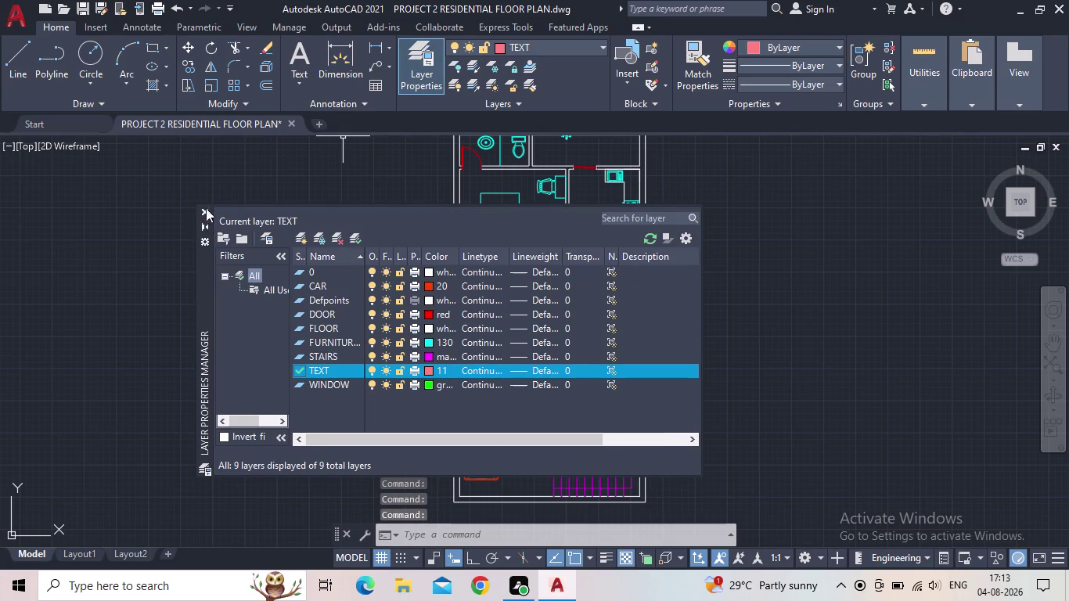
Close the Layer Properties Manager, leaving the TEXT layer current.
click(203, 200)
click(207, 209)
scroll(down, 3)
click(285, 227)
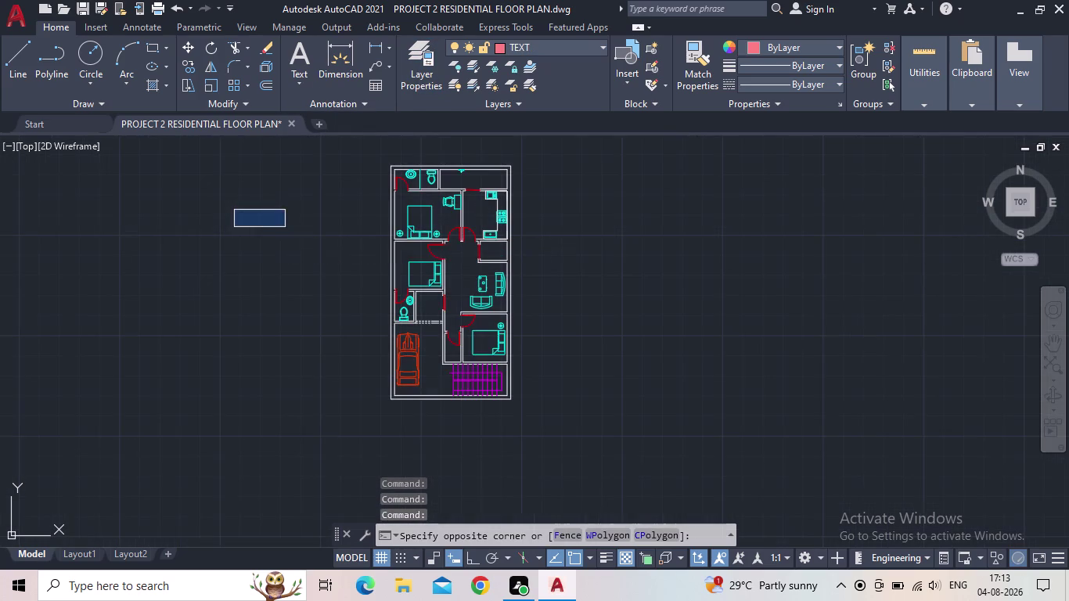
scroll(up, 3)
Zoom into the top rooms and start a multiline text with MTEXT.
middle_drag(293, 246, 184, 258)
scroll(up, 3)
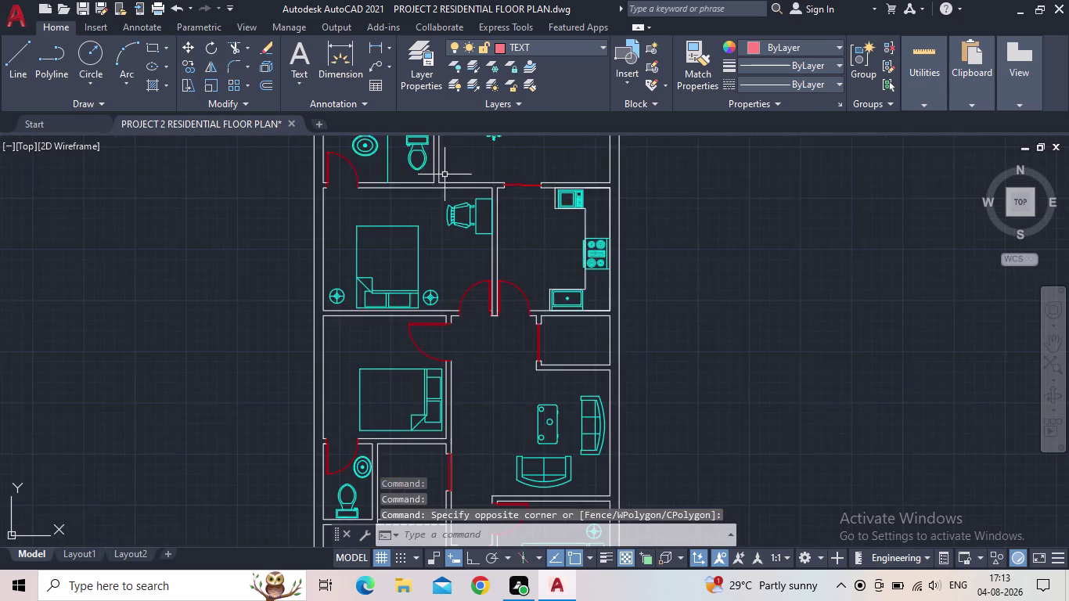
scroll(up, 3)
middle_drag(475, 169, 429, 278)
key(m)
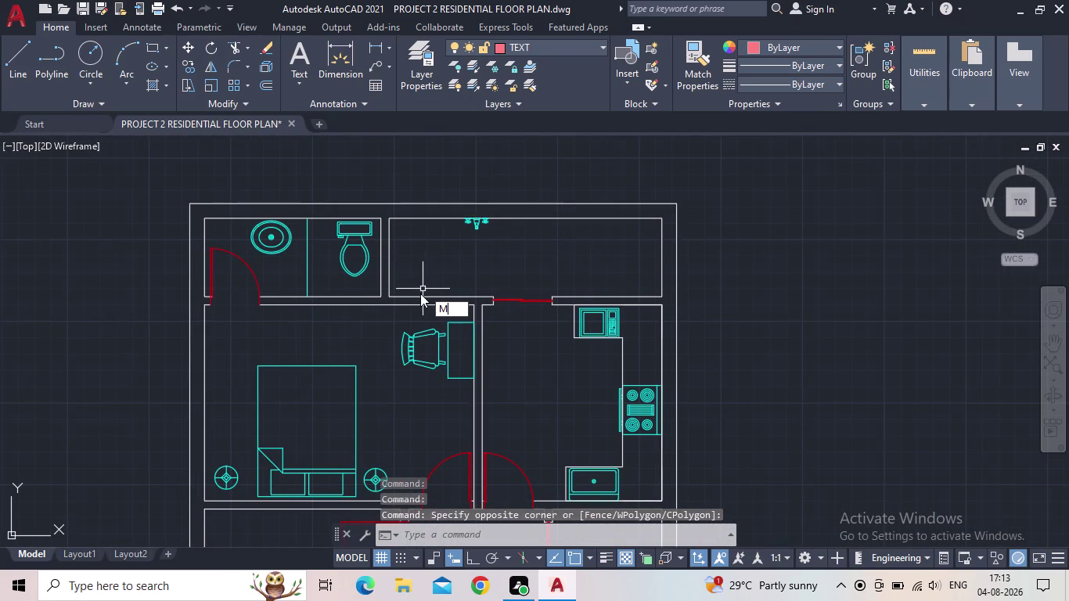
click(485, 352)
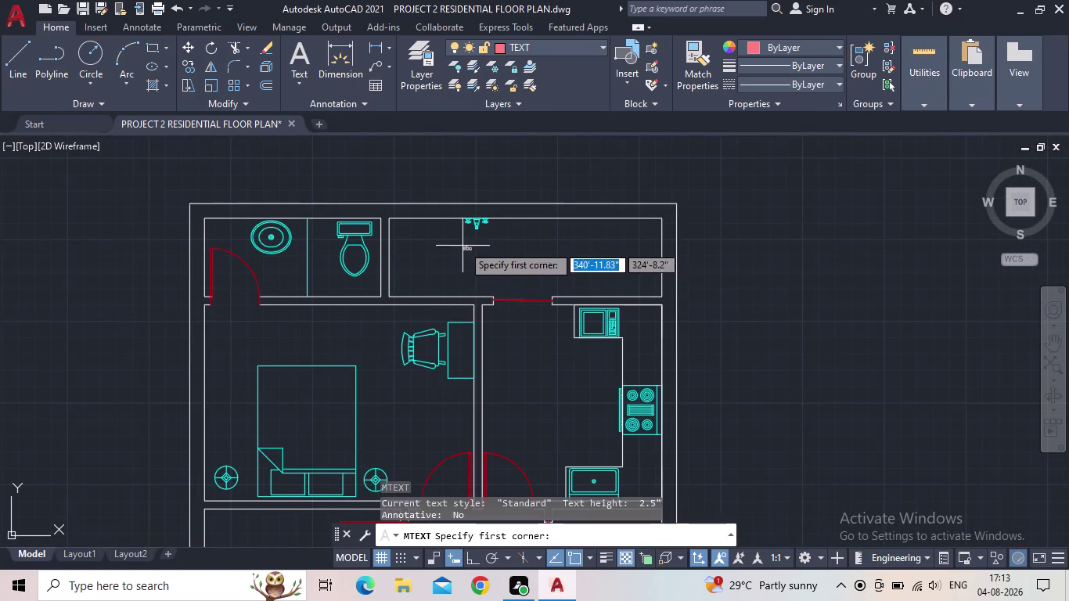
Draw a text box in the top-right room and type 'WASHING AREA'.
scroll(up, 3)
scroll(up, 3)
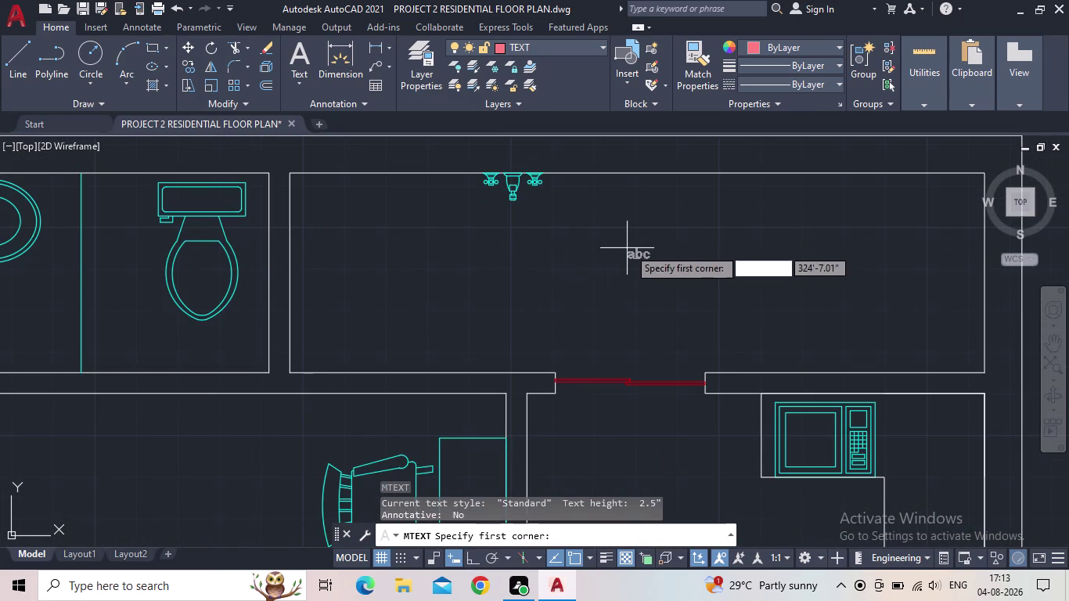
drag(650, 216, 654, 225)
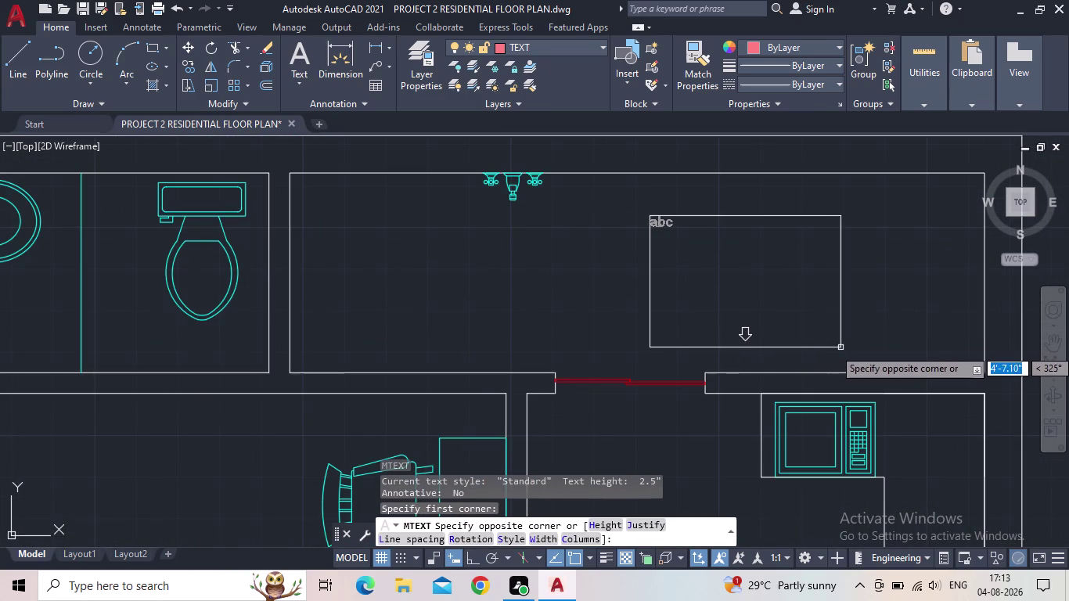
click(898, 330)
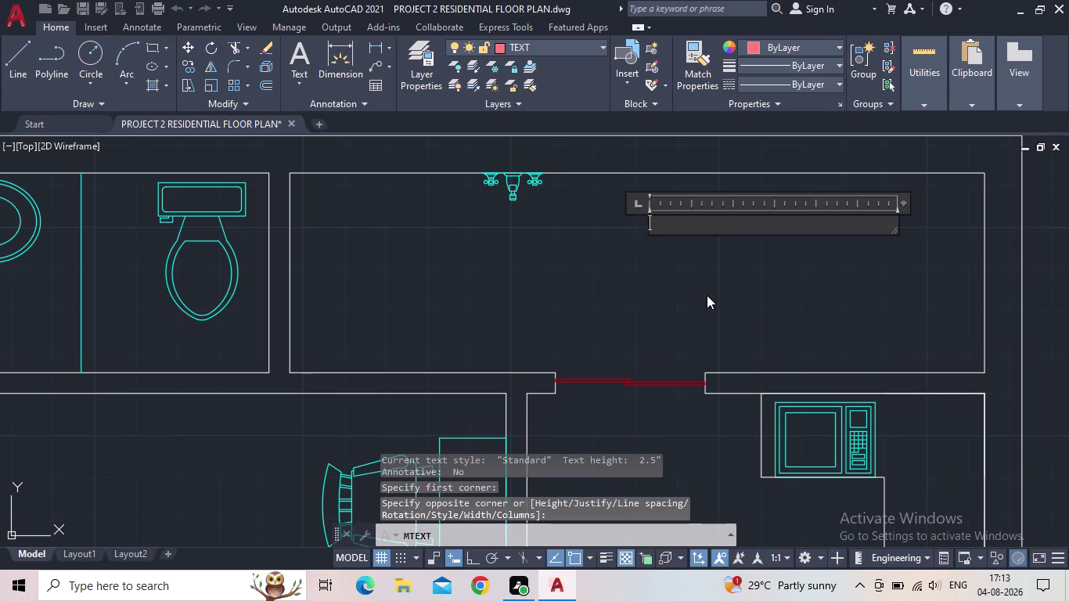
text(WA)
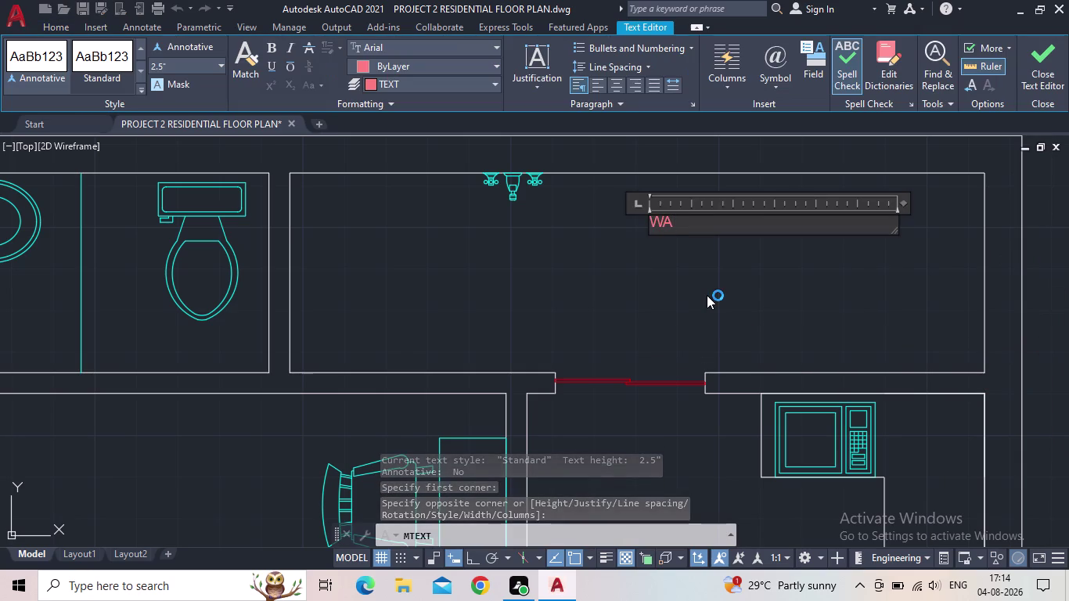
text(S)
text(HING)
key(space)
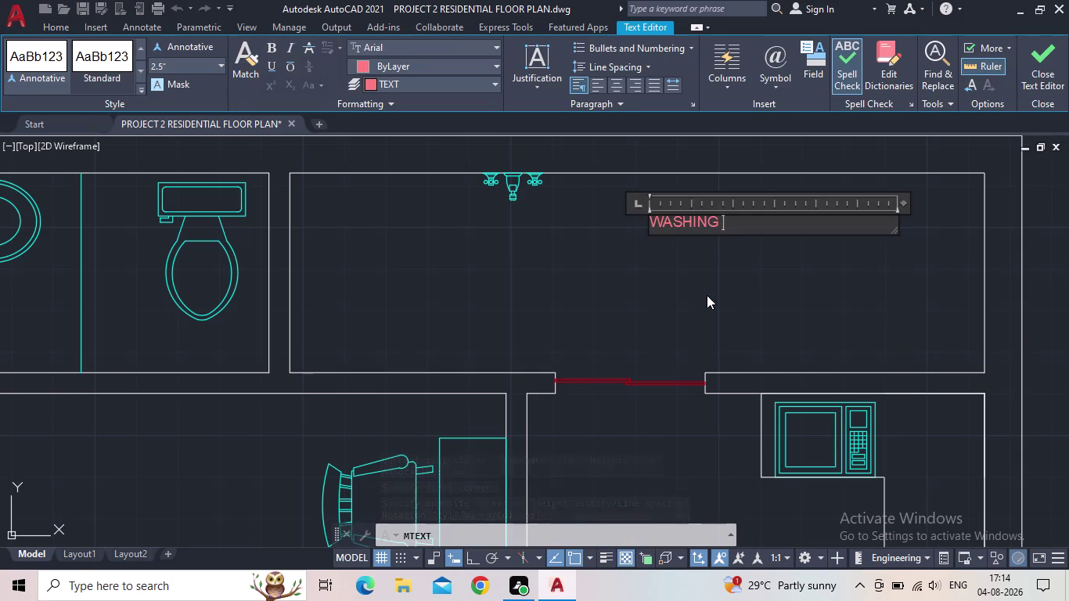
text(AREA)
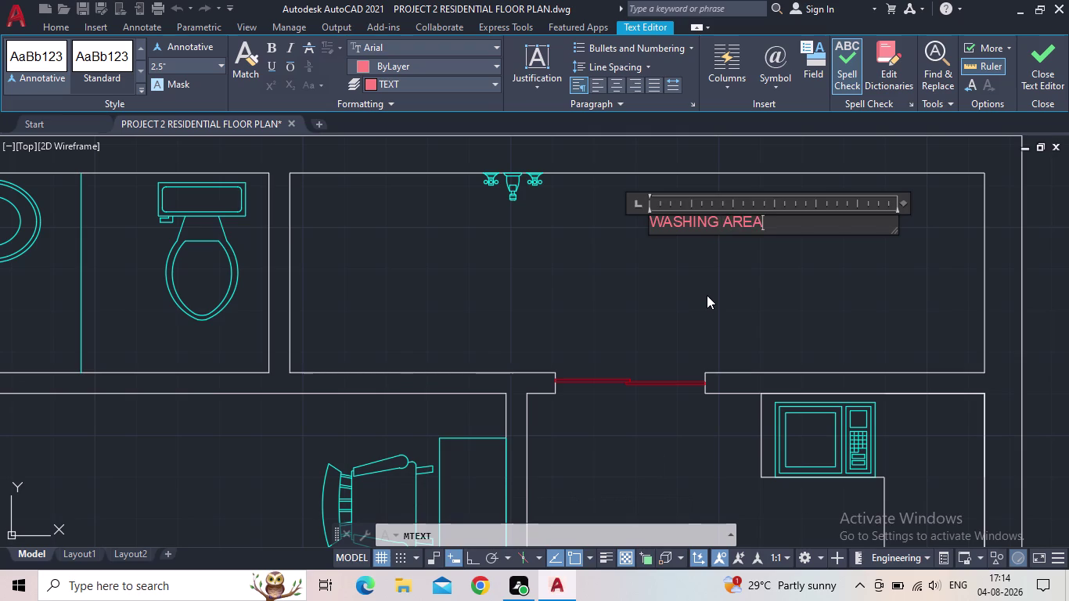
key(Return)
Add the second line '13'11"X4'0"' to the label.
text(1)
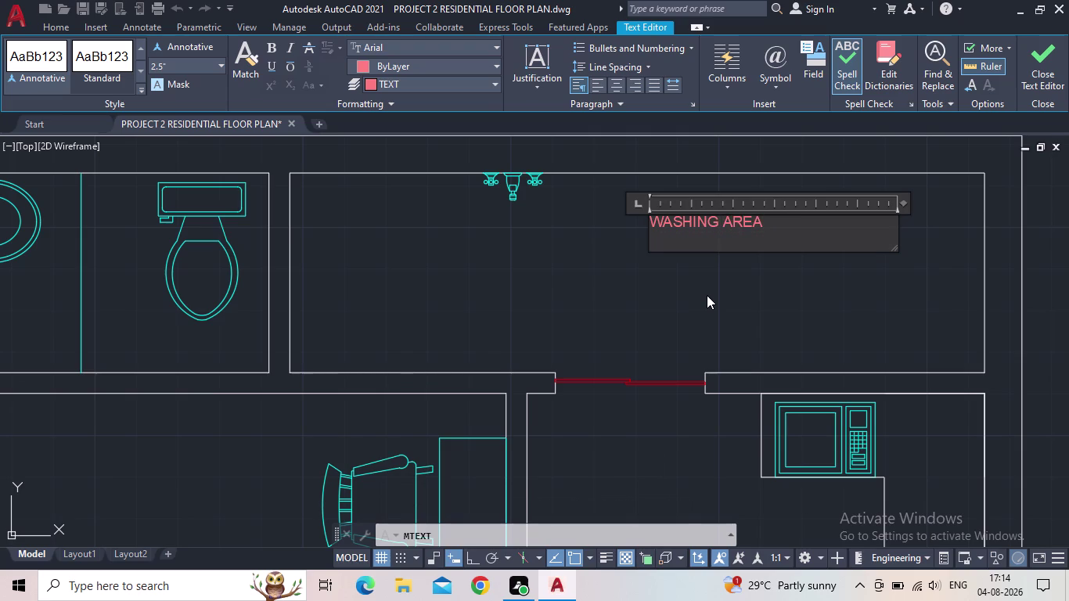
text(3'11")
key(x)
text(4)
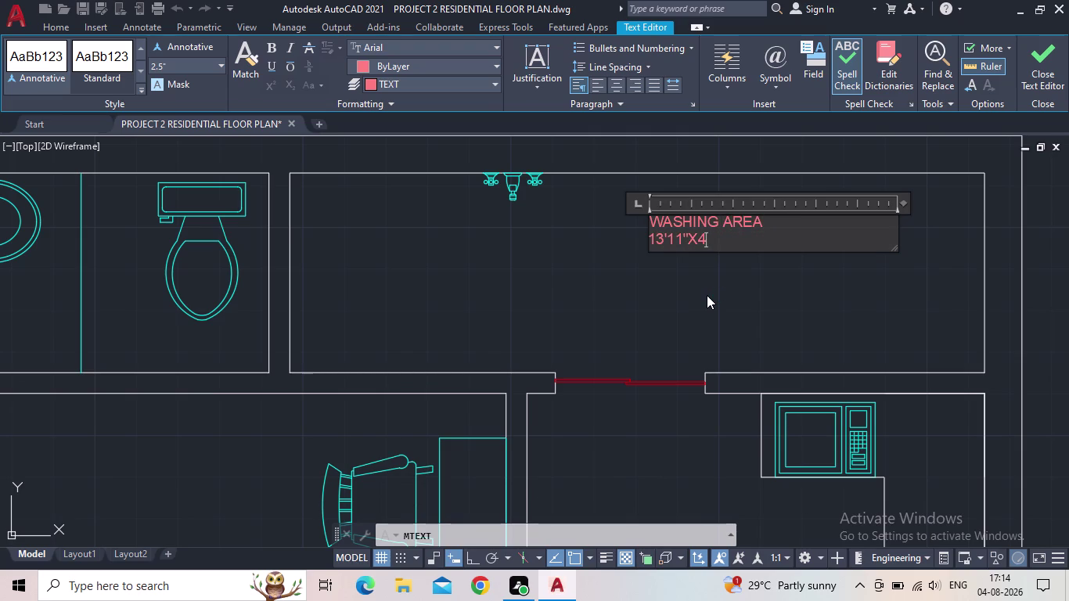
text(')
text(0")
Set the whole label's text height to 6" and close the text editor.
click(179, 62)
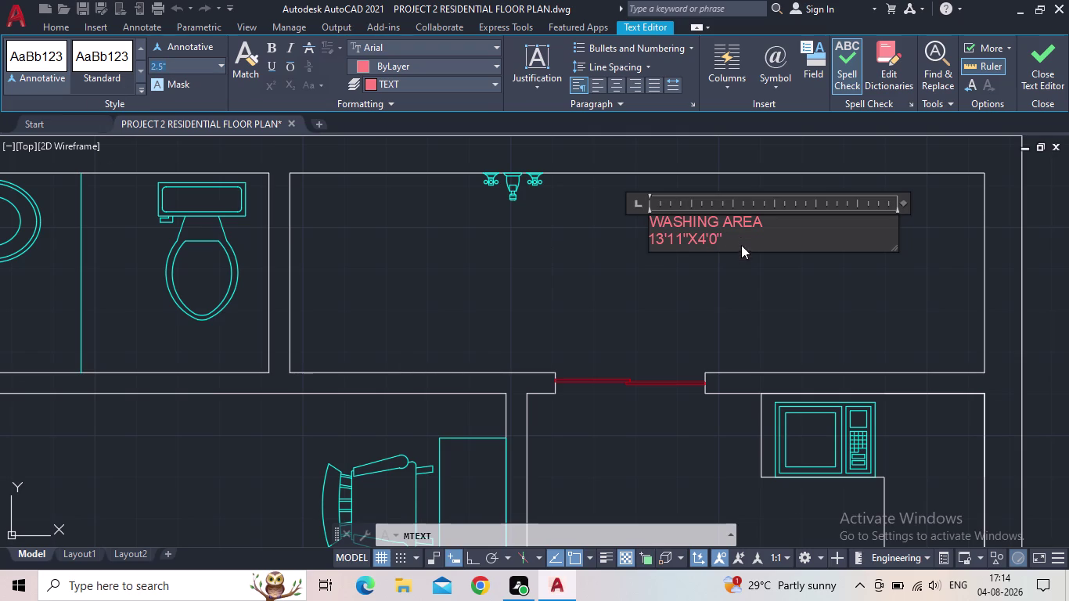
drag(737, 238, 641, 224)
click(169, 69)
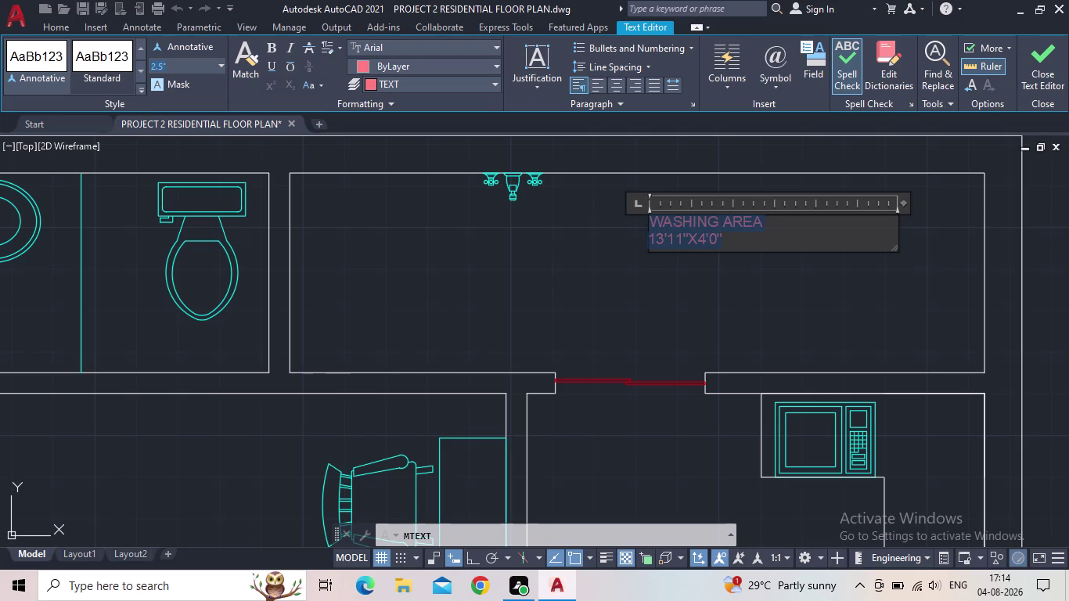
text(6")
key(Return)
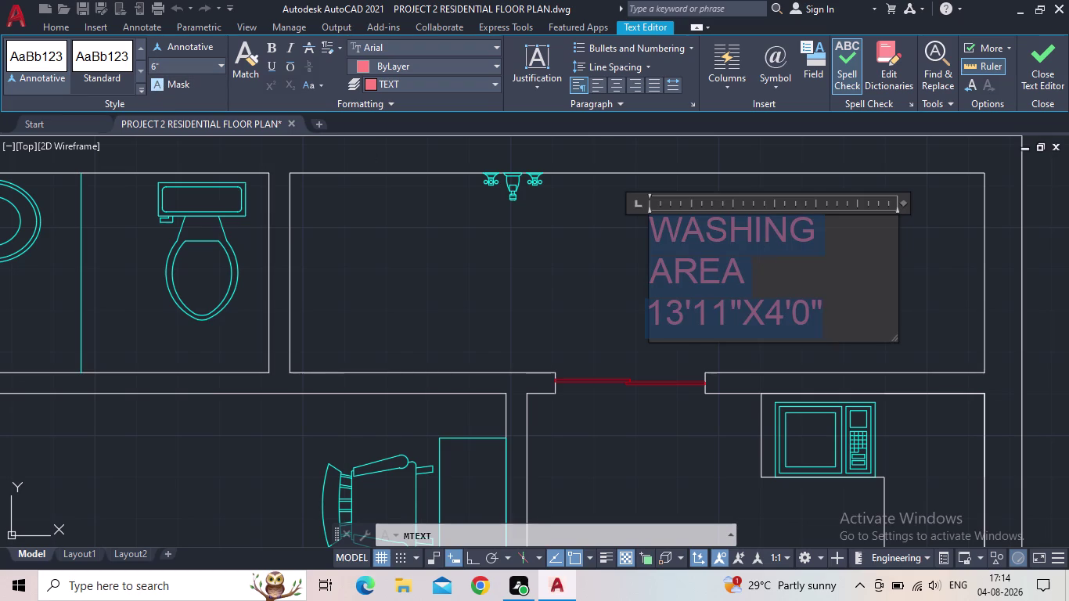
scroll(down, 3)
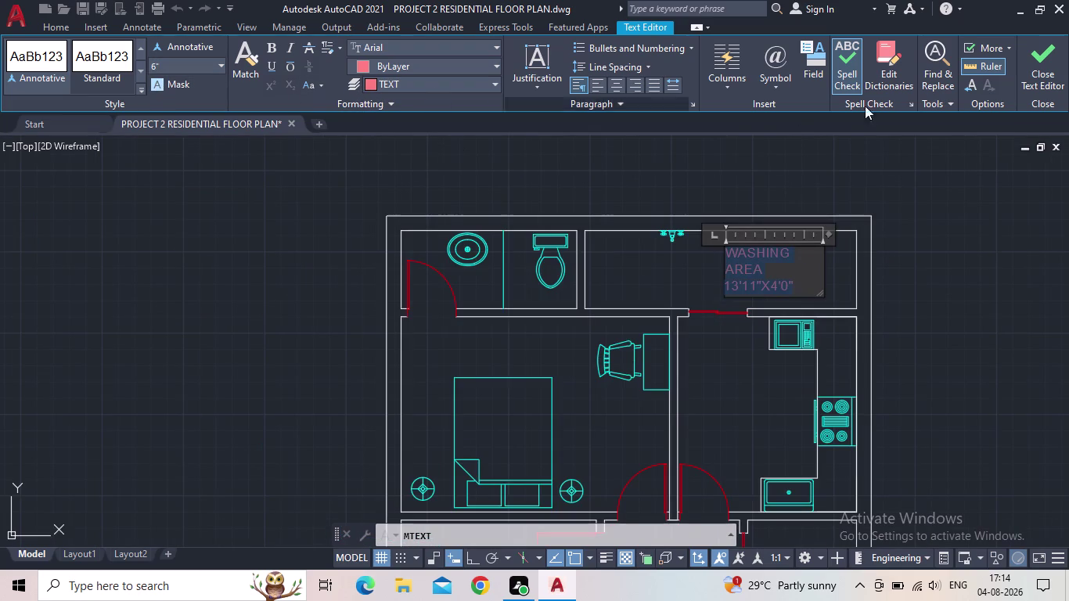
click(1035, 55)
Widen the label's text box so WASHING AREA fits on one line.
scroll(down, 3)
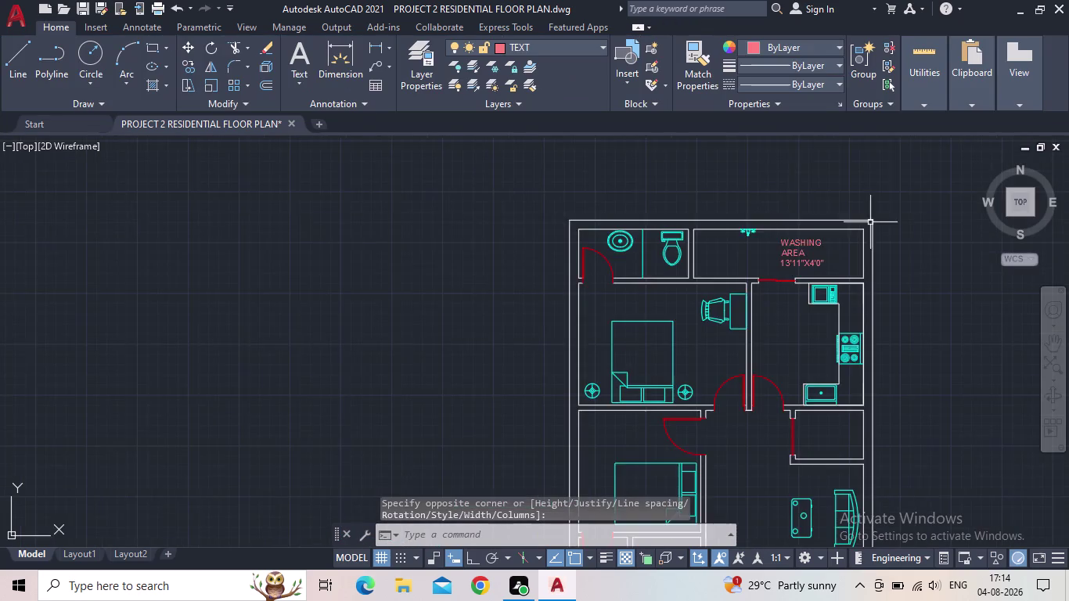
middle_drag(869, 221, 824, 164)
scroll(up, 3)
double_click(729, 189)
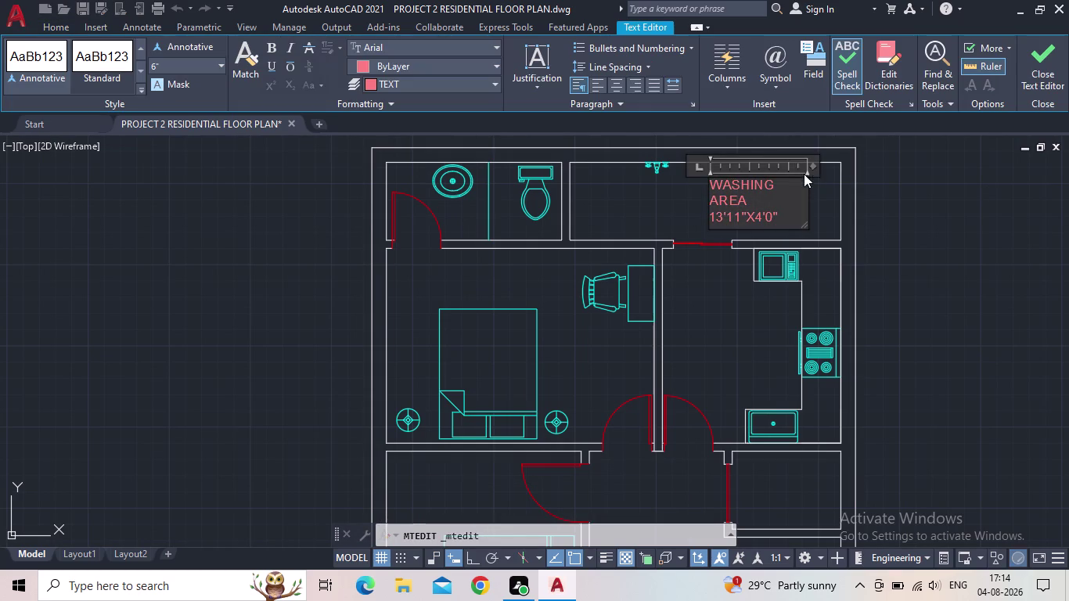
drag(812, 164, 817, 166)
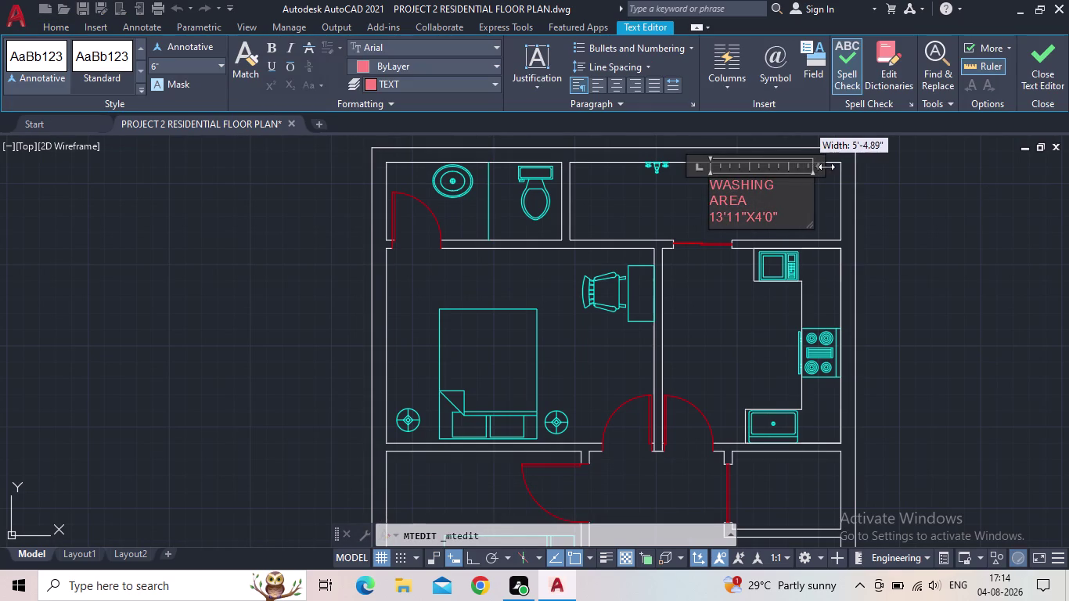
drag(817, 166, 840, 166)
click(1045, 71)
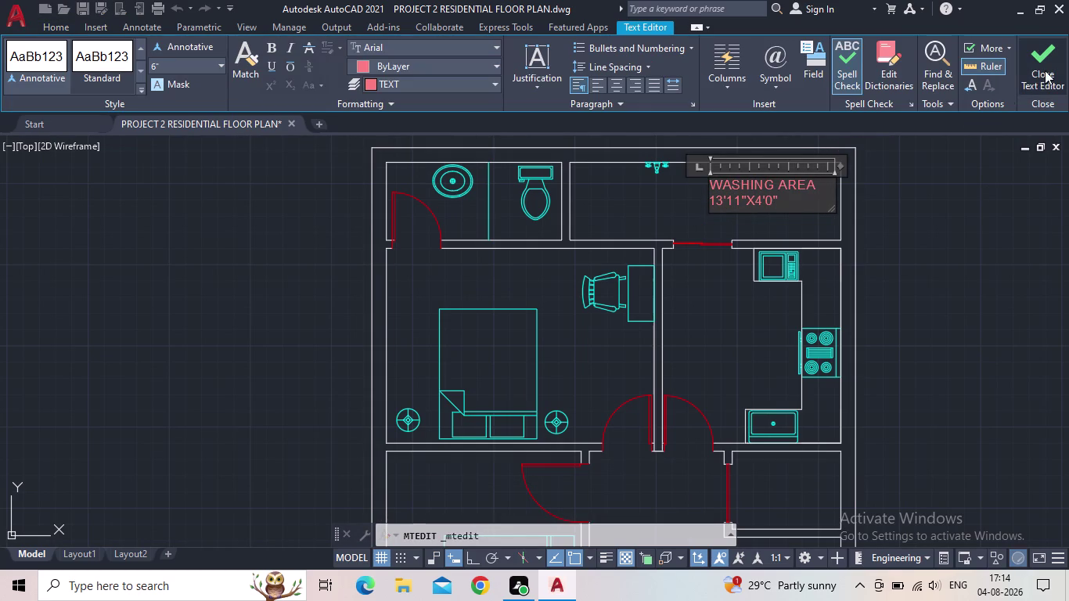
click(764, 182)
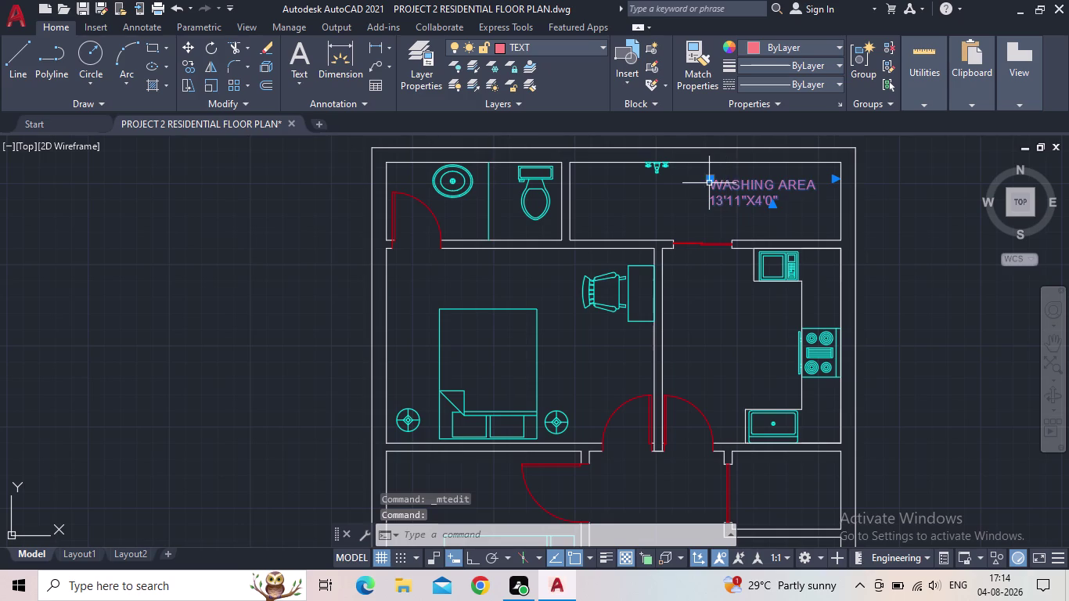
Try moving the label by its grip, cancel, then start COPY.
click(708, 178)
click(700, 183)
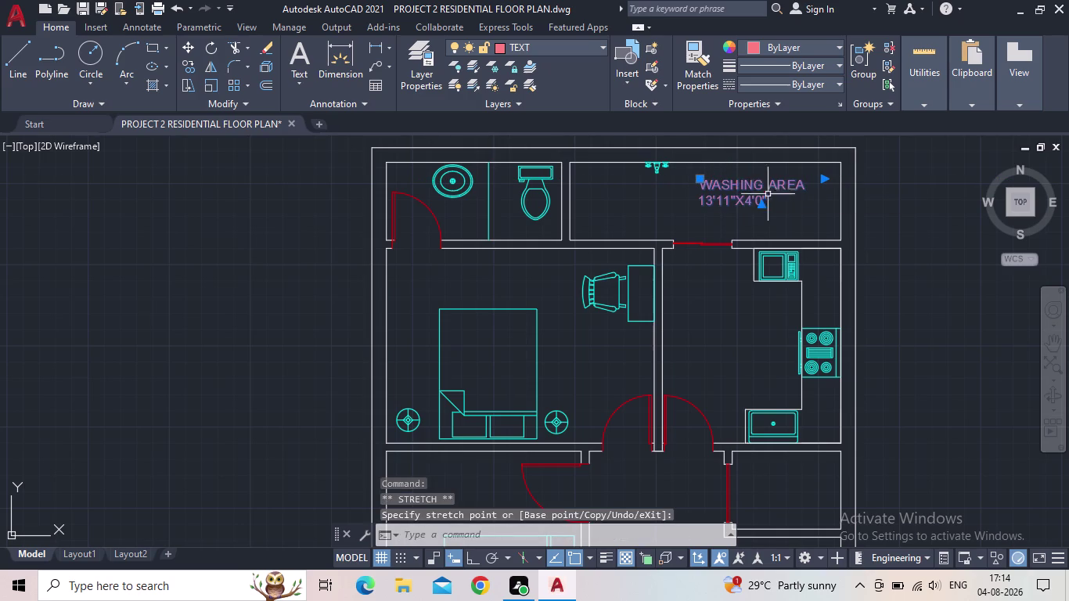
key(Escape)
scroll(down, 3)
middle_click(744, 213)
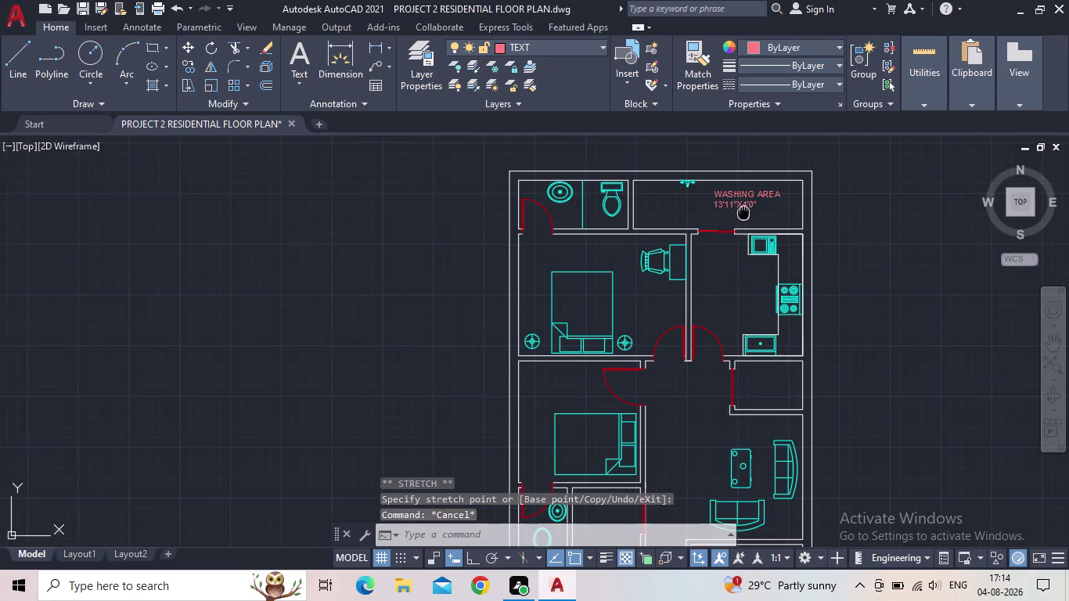
scroll(up, 3)
key(c)
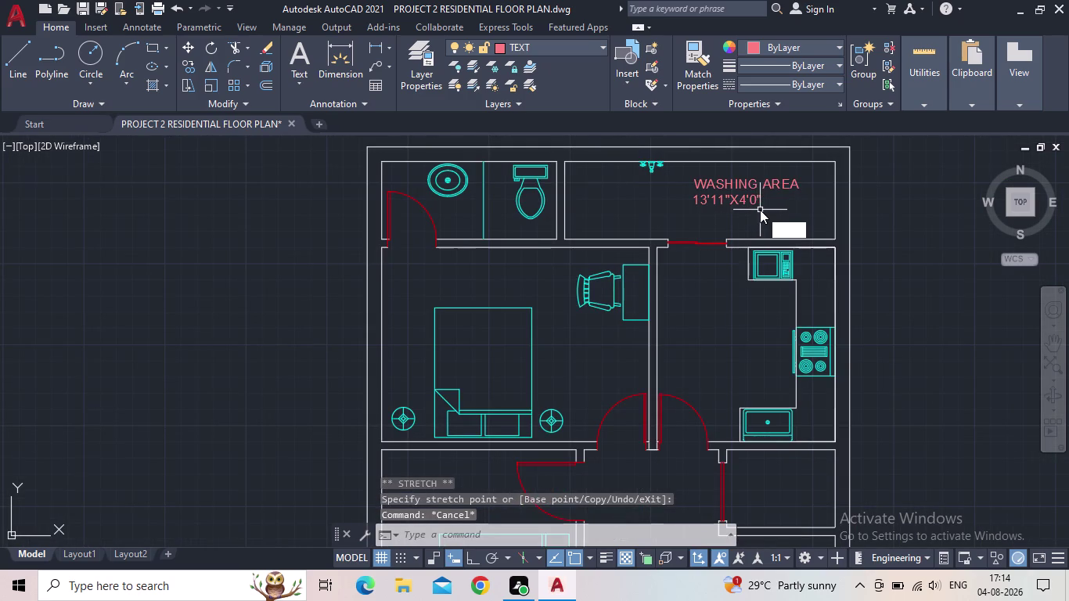
key(o)
key(Return)
Select the label, pick its base point, and place a copy in the top-left room.
click(769, 208)
click(725, 195)
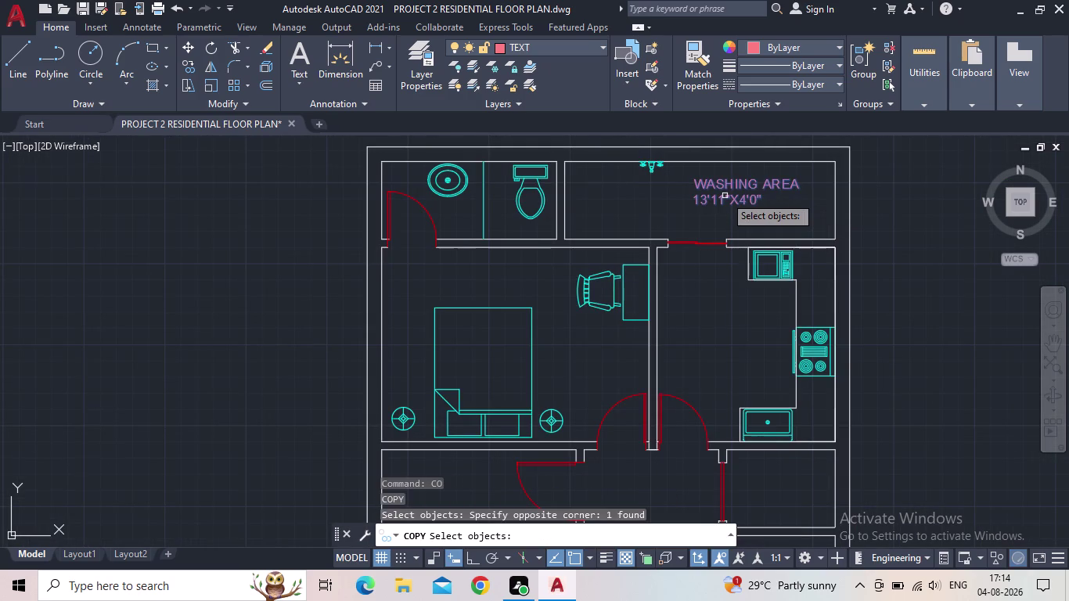
key(space)
click(686, 207)
middle_drag(566, 302, 565, 302)
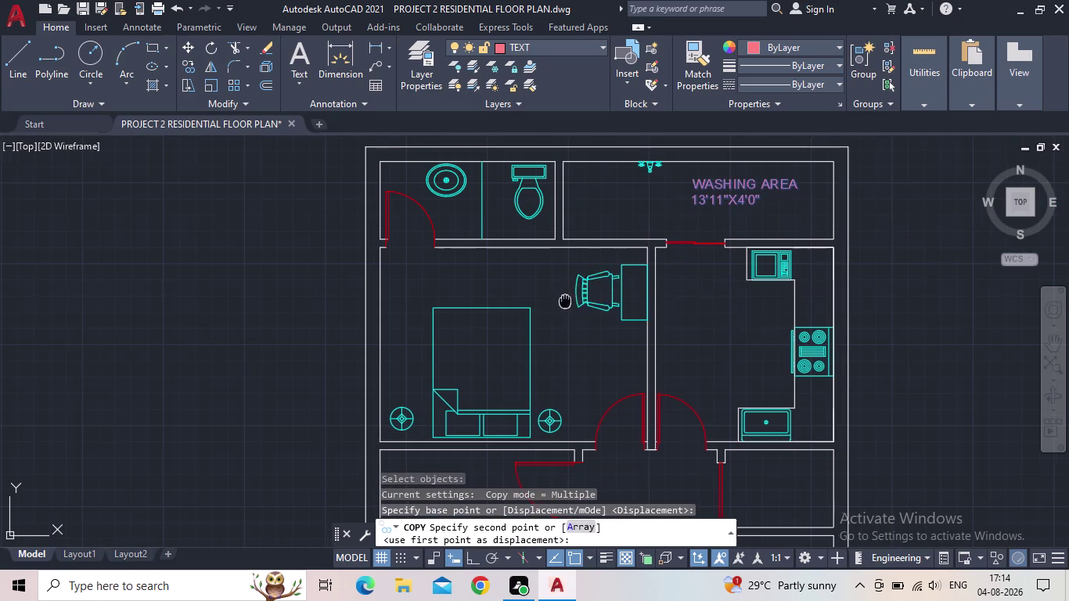
middle_drag(565, 301, 602, 291)
scroll(up, 3)
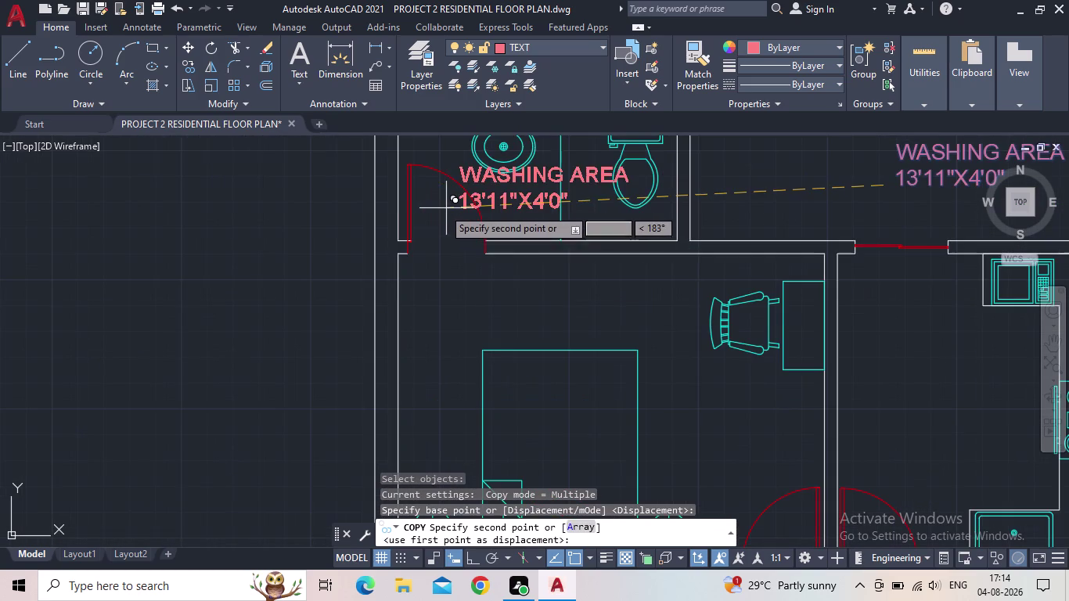
click(425, 221)
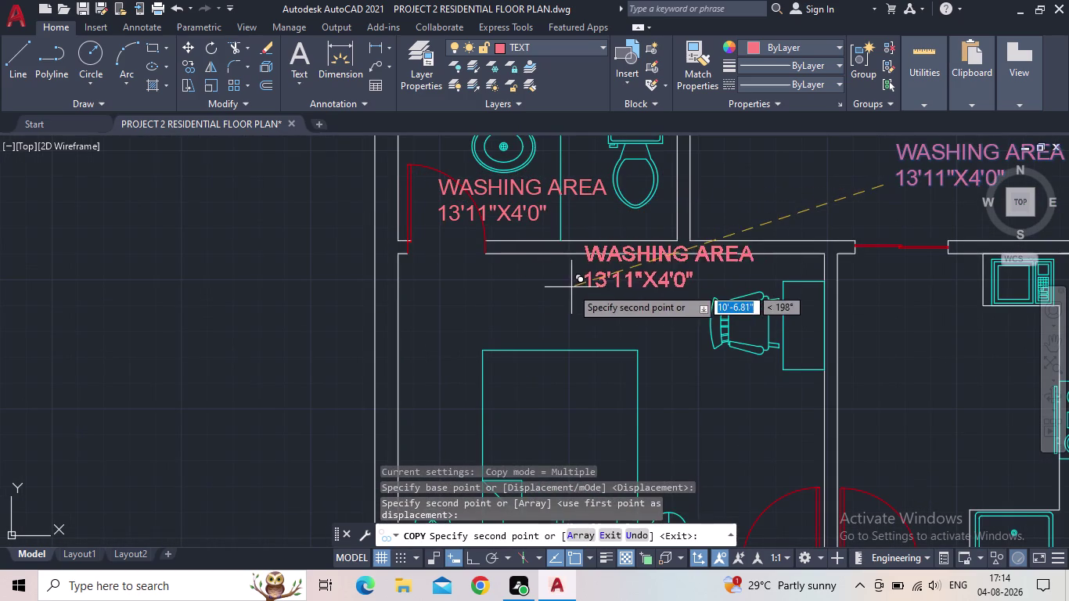
Place label copies in two rooms of the bedroom area.
middle_drag(573, 287, 582, 263)
scroll(down, 3)
middle_drag(569, 291, 575, 280)
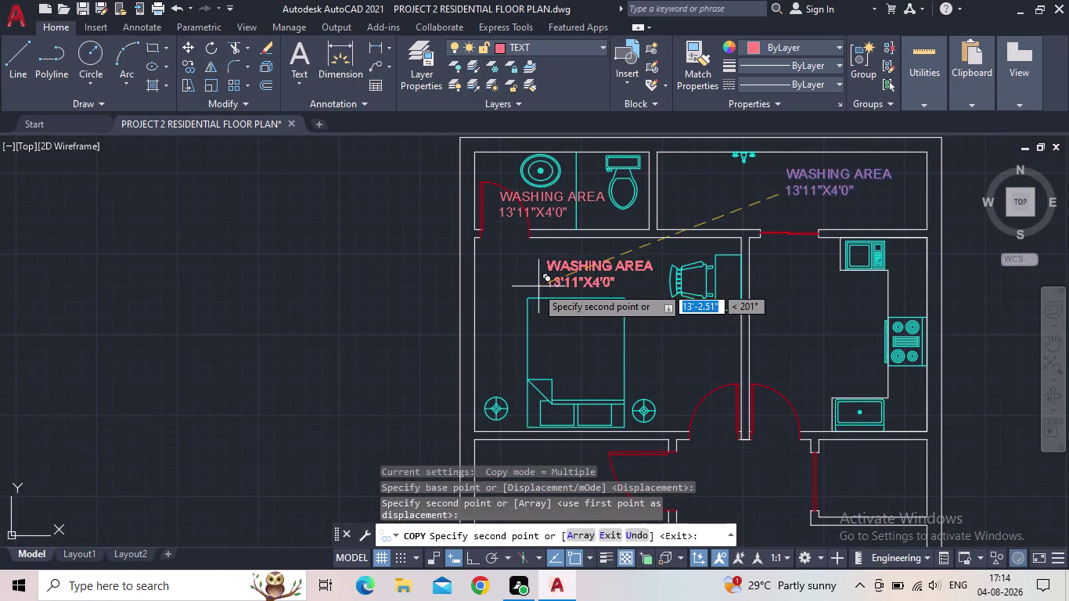
scroll(up, 3)
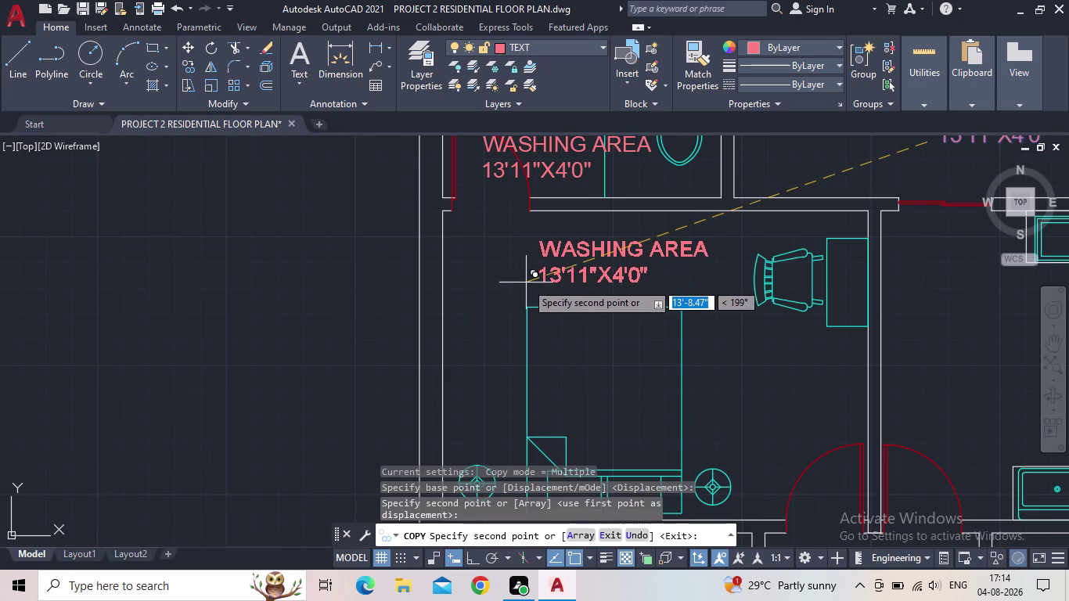
click(526, 283)
middle_drag(633, 332, 520, 299)
scroll(down, 3)
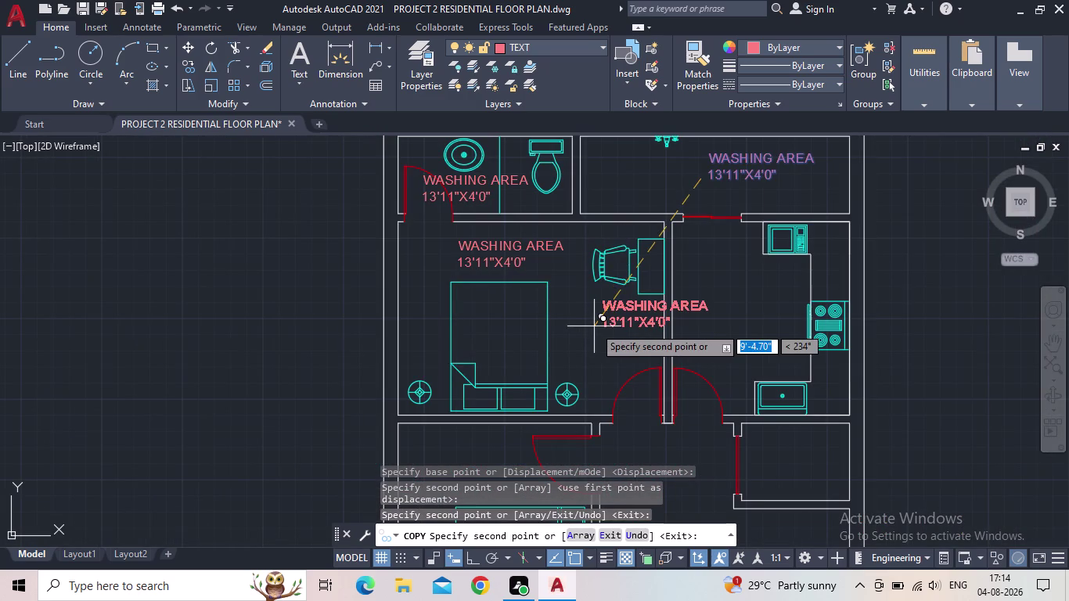
middle_drag(594, 327, 466, 320)
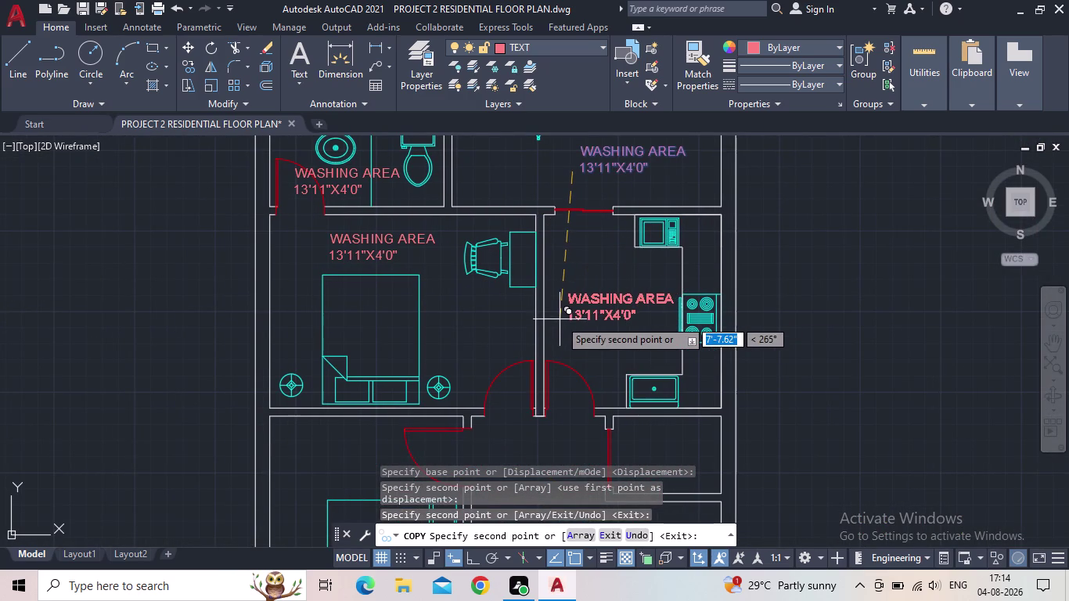
click(559, 320)
Place label copies in the living room, by the kitchen wall, and in the second bedroom.
middle_drag(586, 339, 604, 263)
middle_drag(581, 337, 626, 241)
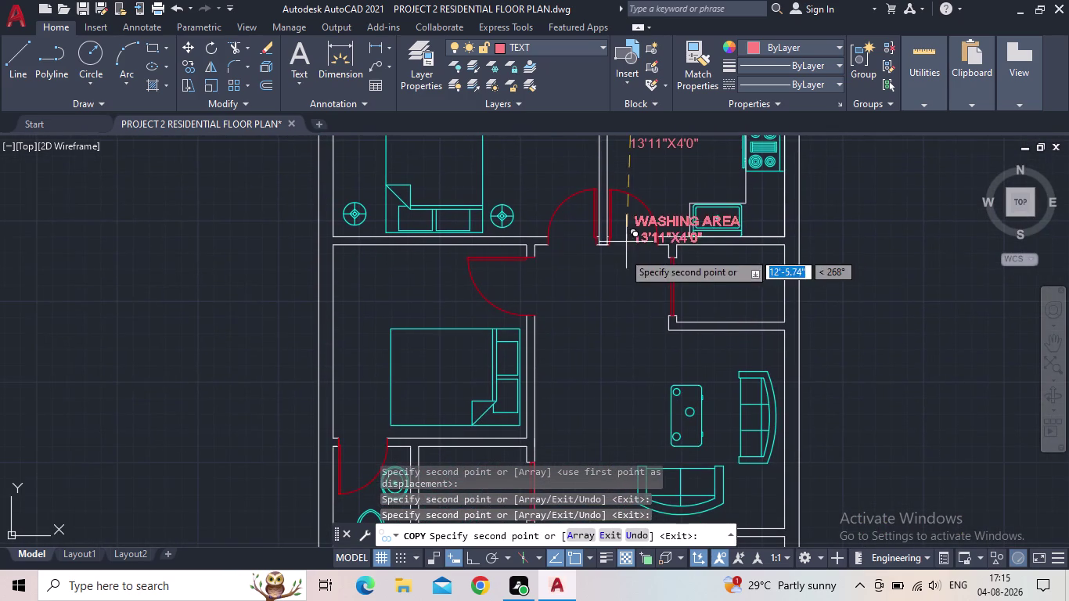
middle_drag(583, 366, 615, 278)
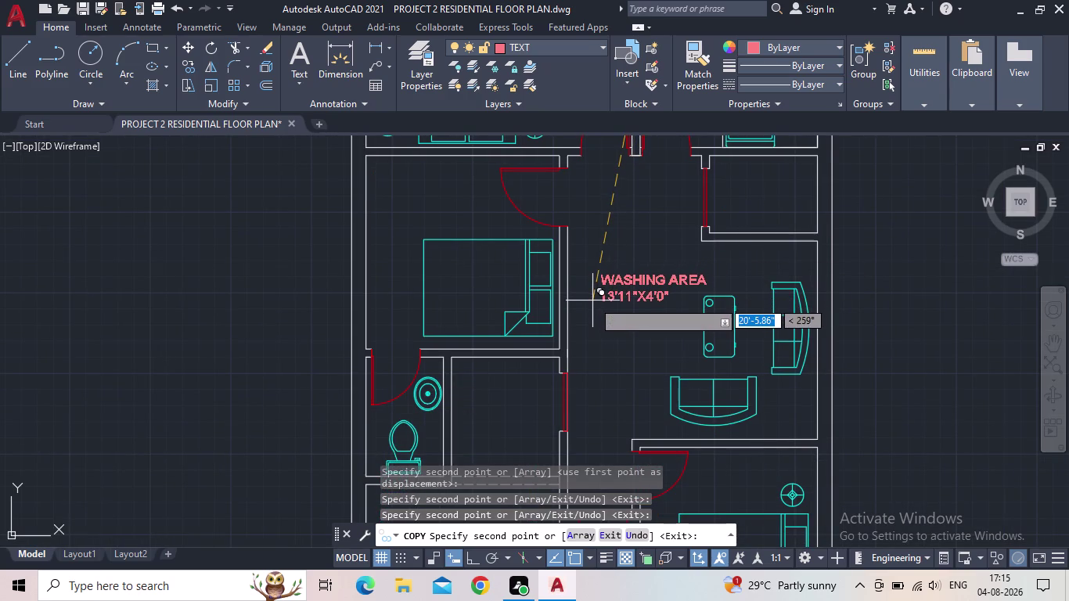
click(593, 300)
middle_drag(591, 207, 511, 243)
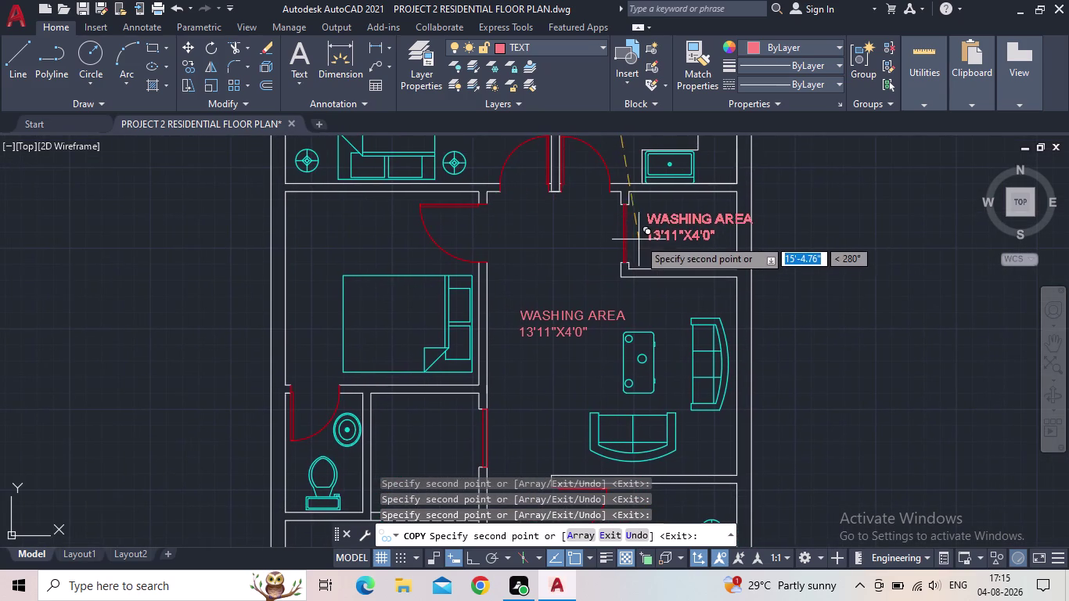
scroll(up, 3)
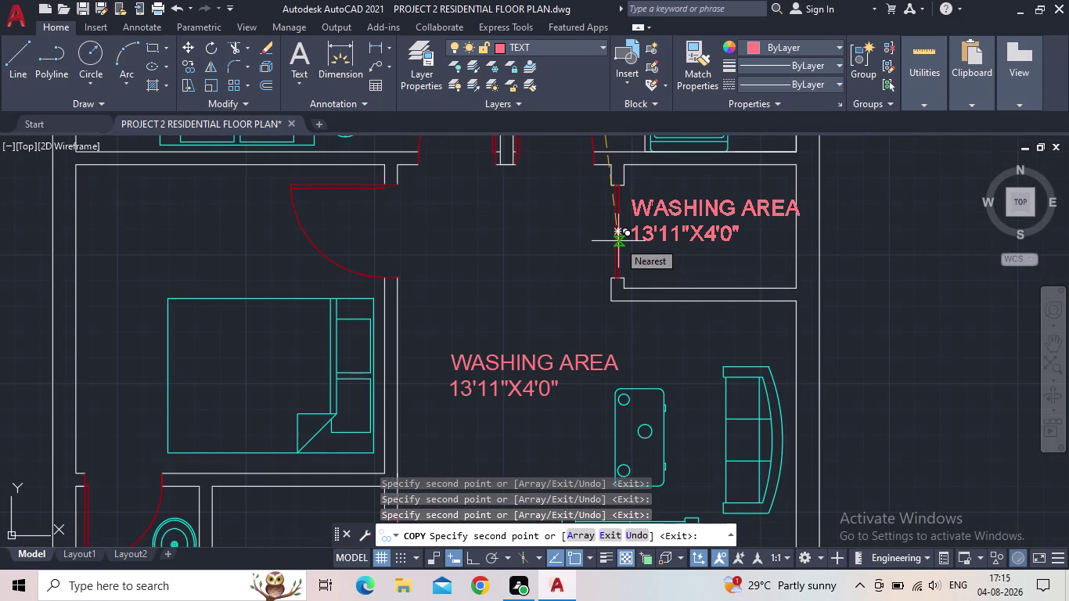
click(618, 241)
middle_drag(476, 256, 625, 226)
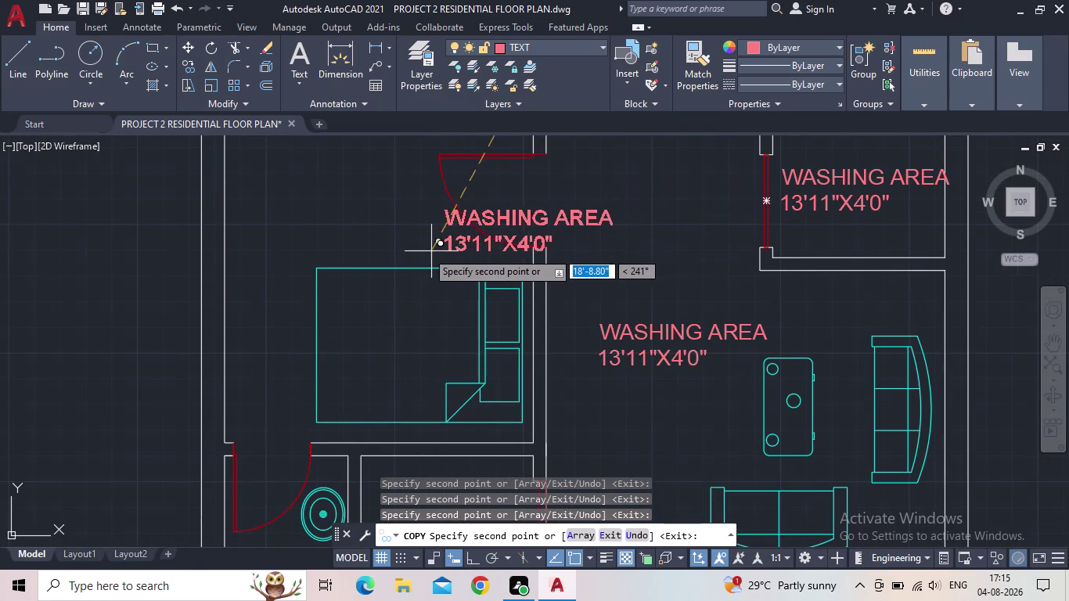
middle_drag(390, 248, 550, 249)
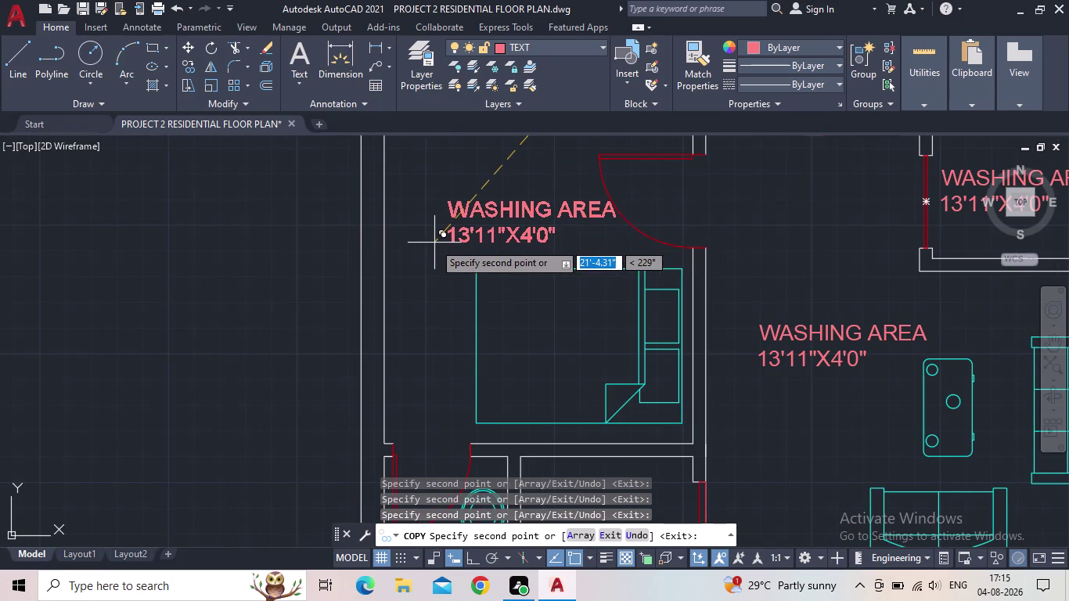
click(429, 240)
Place label copies in and beside the bathroom and near the parking area.
middle_drag(574, 259, 652, 212)
scroll(down, 3)
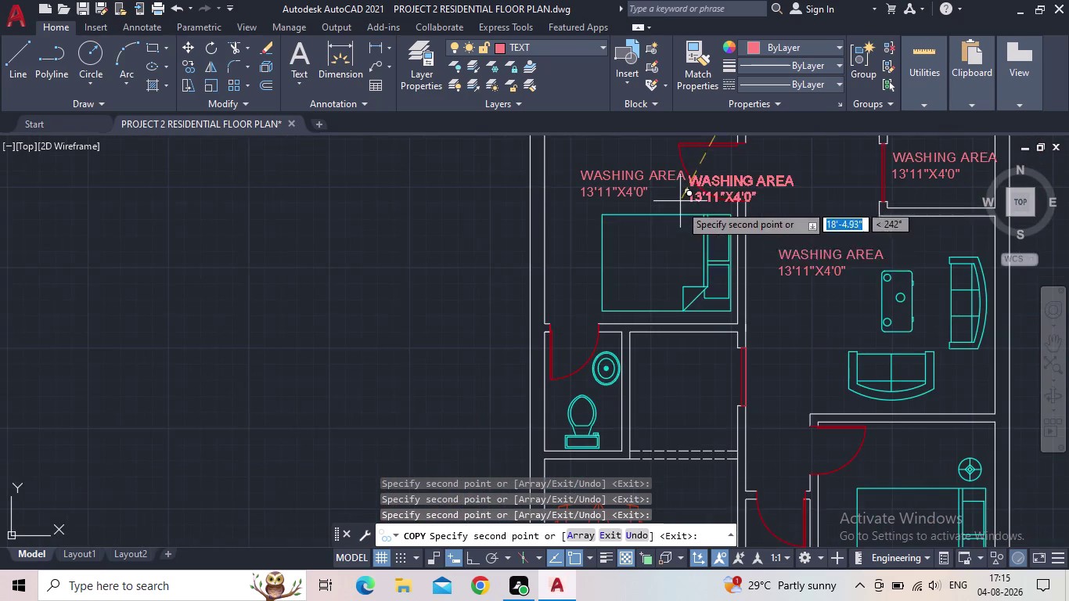
middle_drag(677, 246, 676, 214)
middle_drag(653, 299, 649, 251)
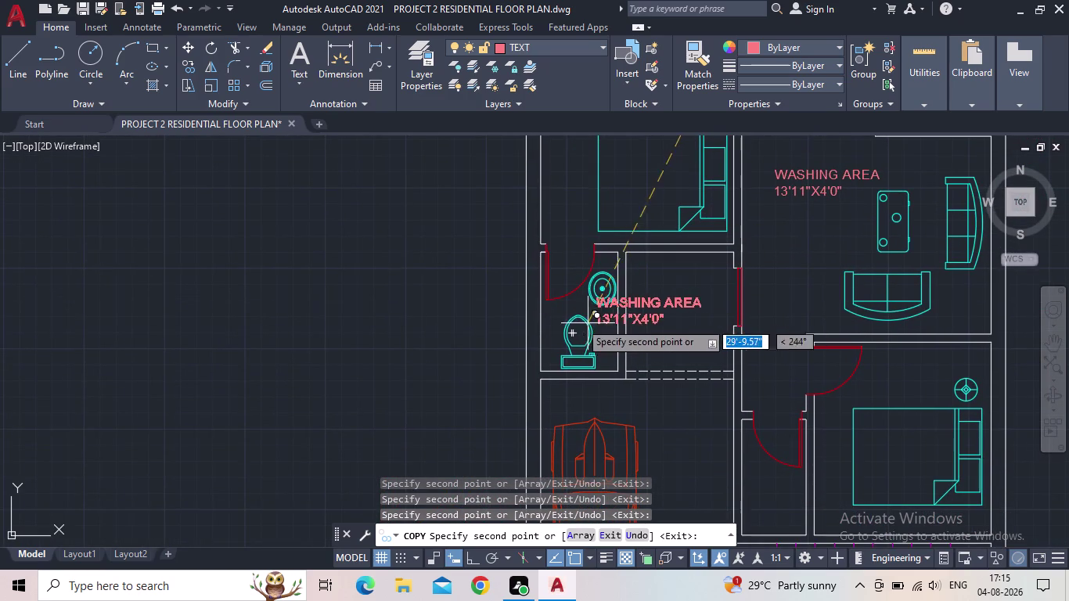
scroll(up, 3)
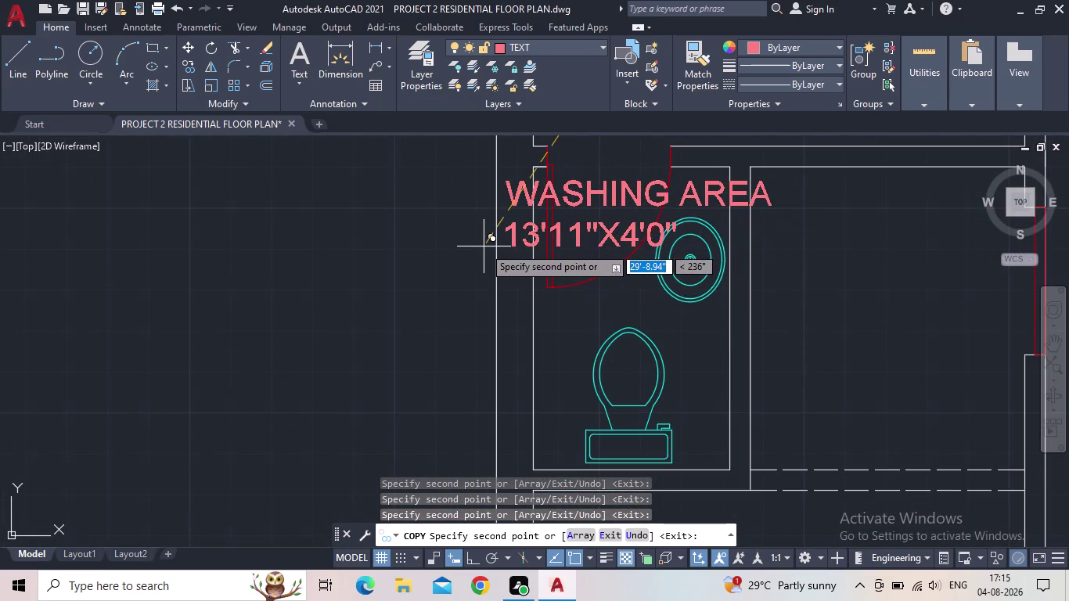
click(483, 247)
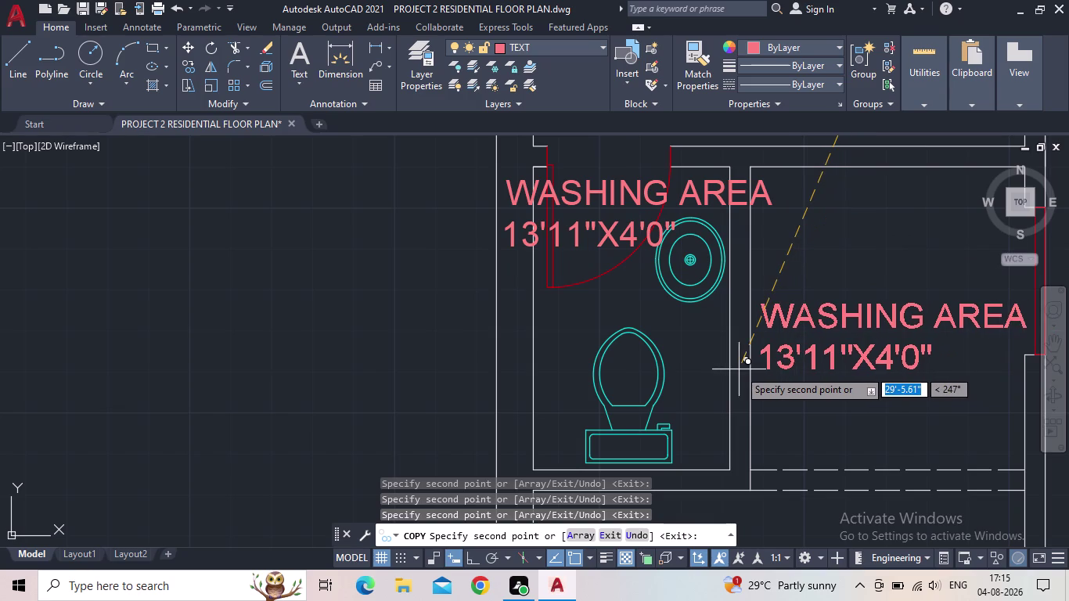
click(748, 366)
middle_drag(833, 411, 633, 346)
scroll(down, 3)
middle_drag(616, 363, 633, 265)
middle_drag(599, 330, 626, 301)
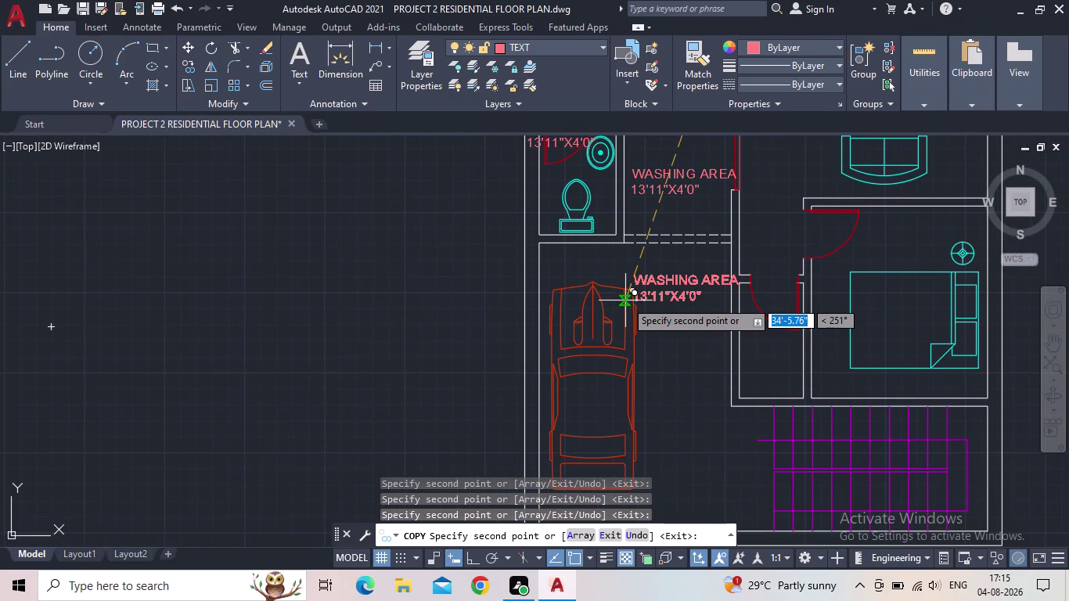
middle_drag(618, 286, 635, 249)
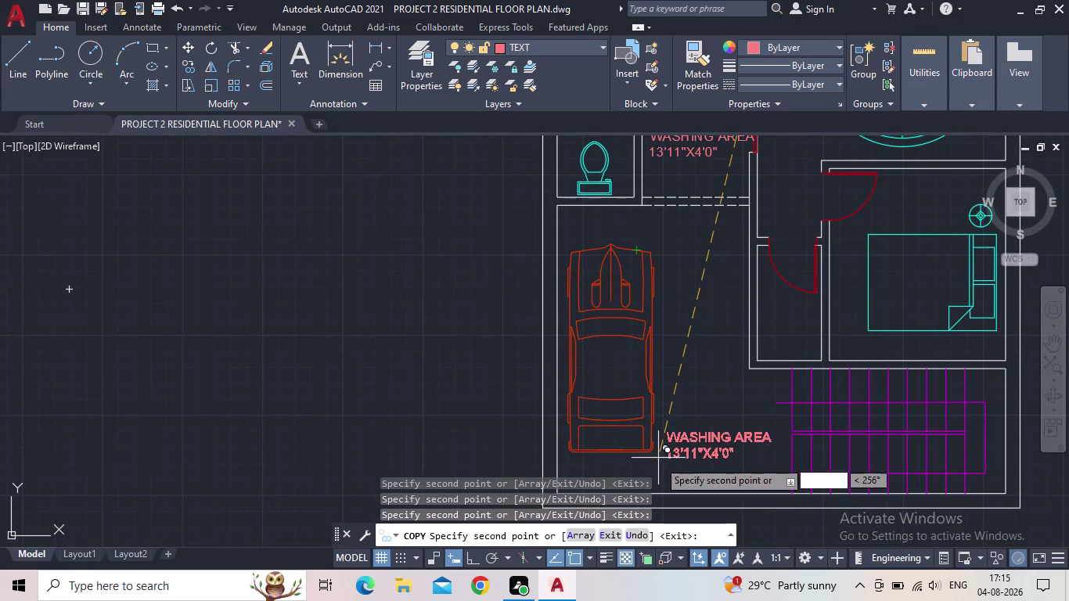
click(652, 480)
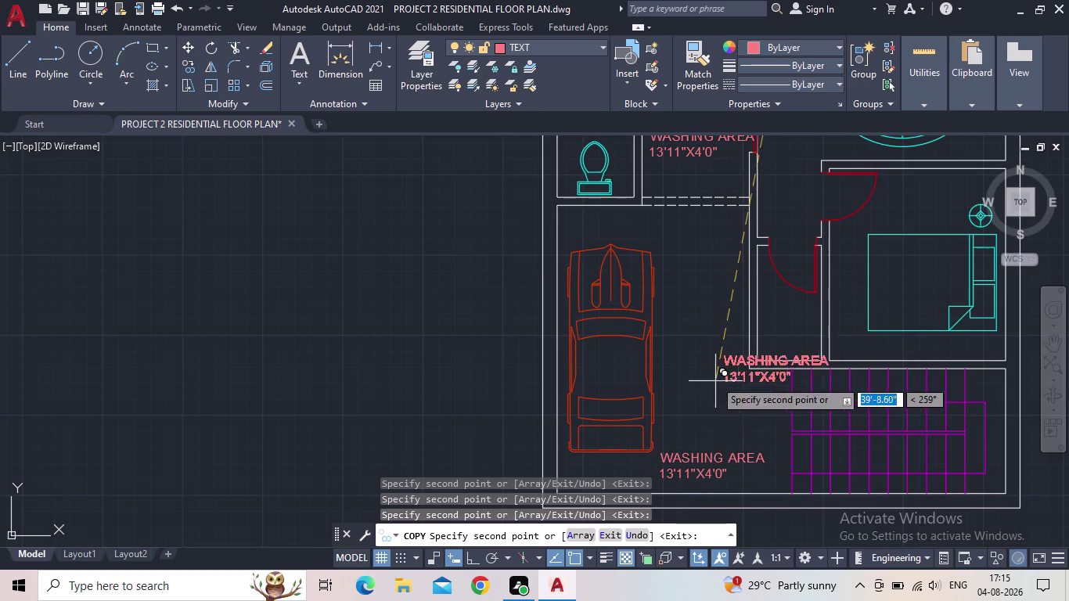
Place label copies in the lower bedroom and beside the door.
middle_drag(715, 379, 635, 420)
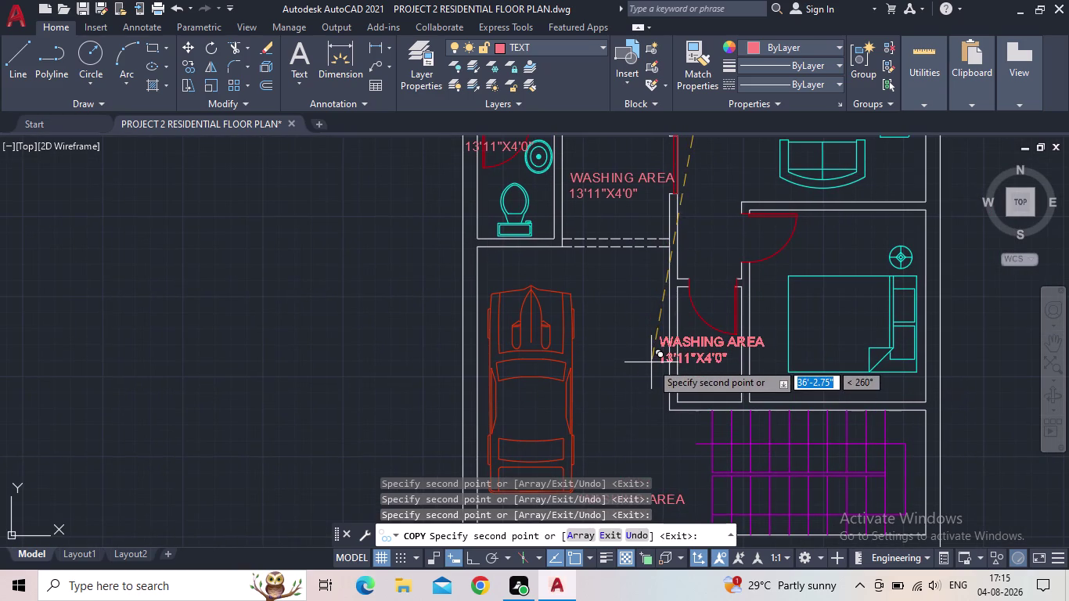
scroll(up, 3)
click(691, 275)
middle_drag(720, 306, 643, 328)
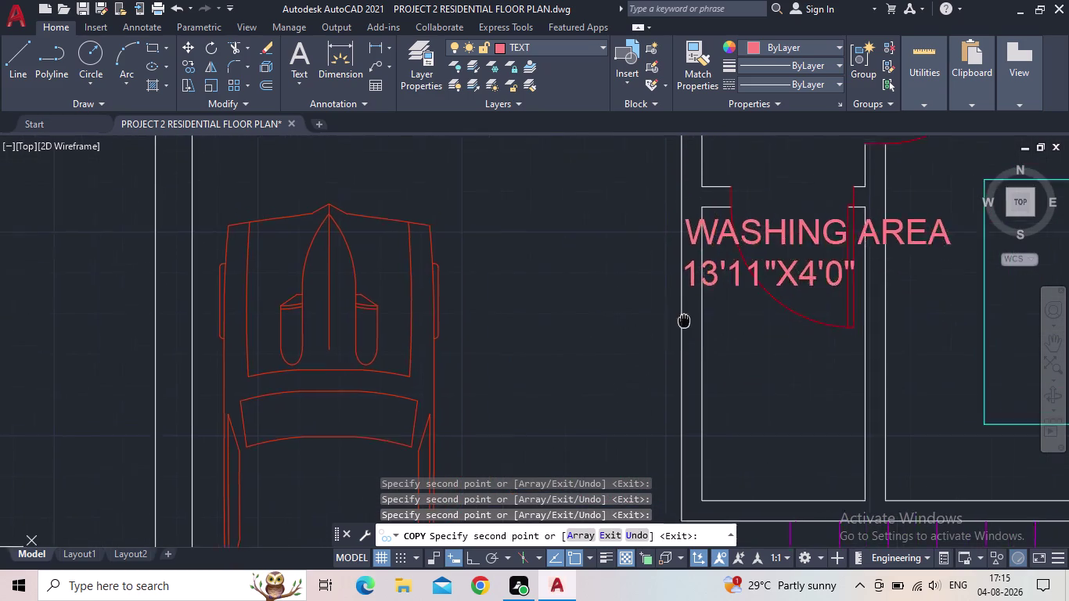
middle_drag(643, 328, 347, 388)
scroll(down, 3)
scroll(down, 3)
scroll(up, 3)
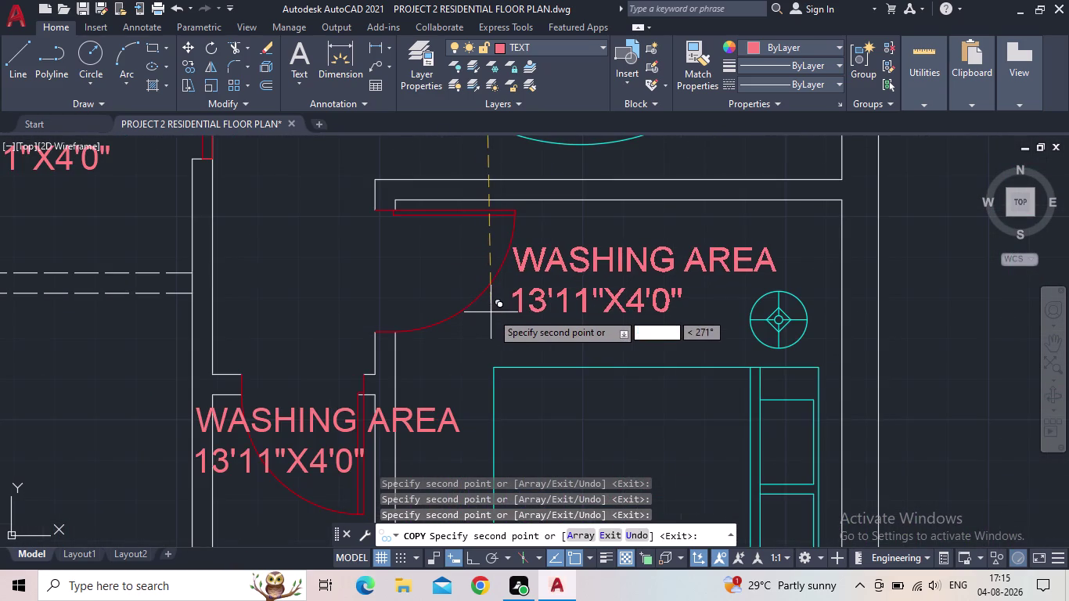
click(505, 303)
scroll(down, 3)
middle_drag(567, 357, 571, 389)
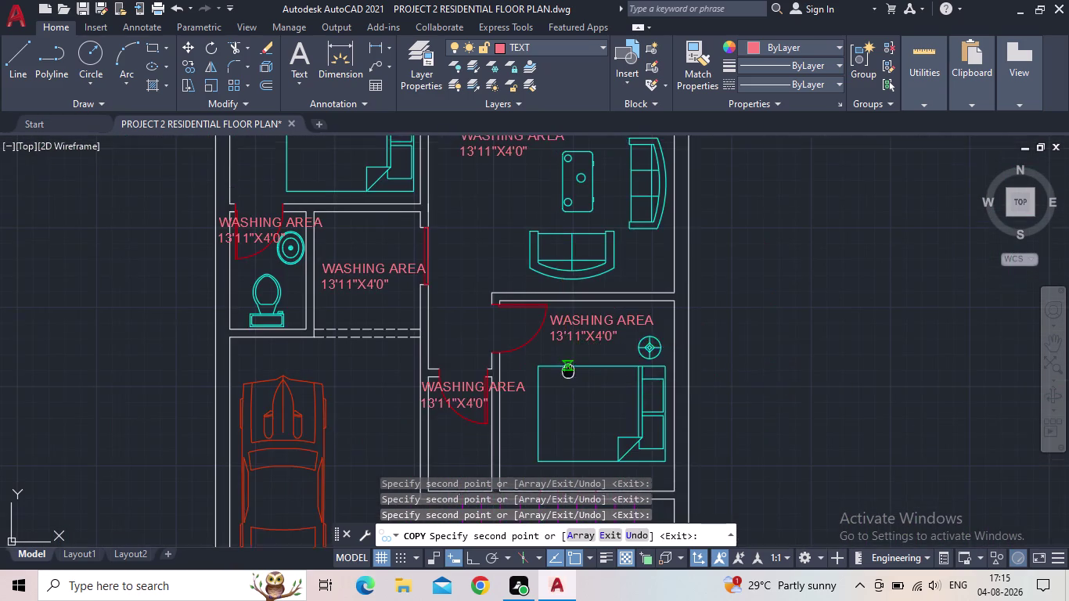
middle_drag(572, 390, 588, 458)
scroll(down, 3)
middle_drag(609, 424, 661, 316)
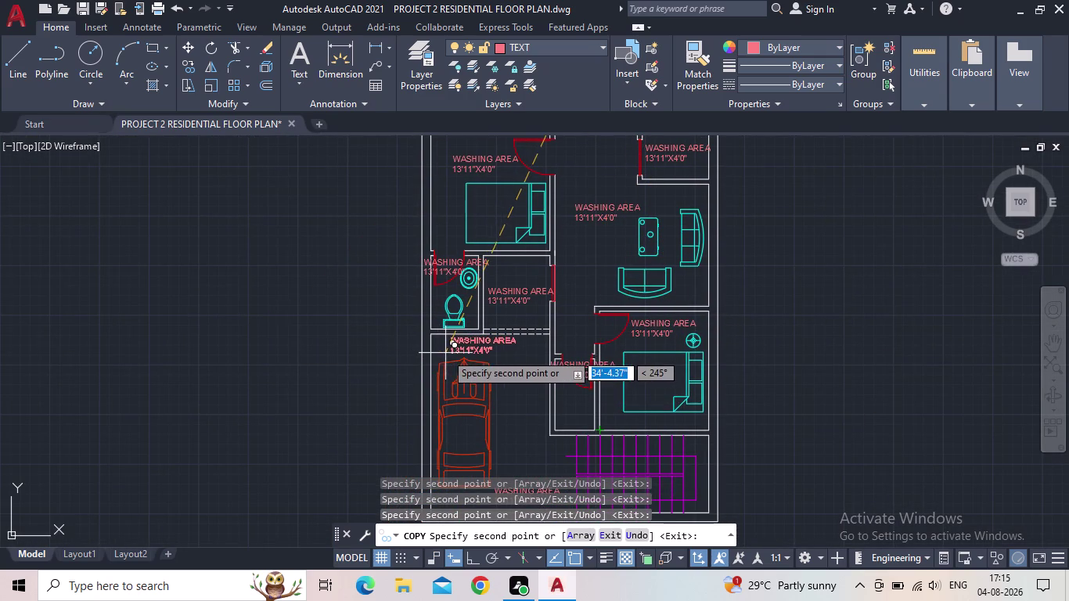
End the copy command and view the whole labelled floor plan.
key(Escape)
middle_drag(554, 248, 613, 377)
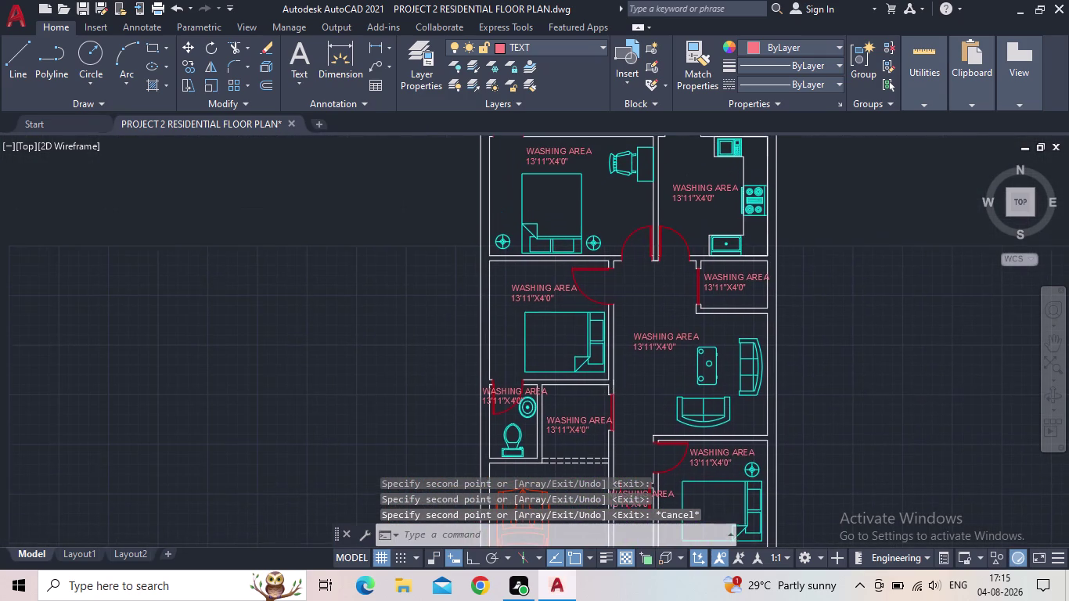
middle_drag(611, 241, 588, 341)
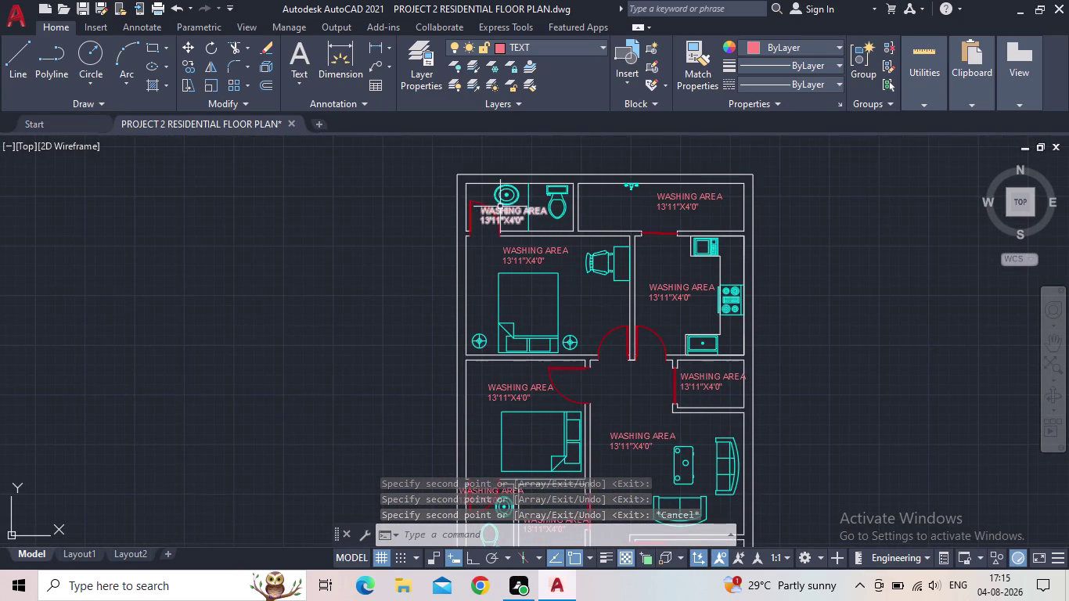
scroll(up, 3)
Replace the copied bedroom label's text with M.BEDROOM.
double_click(534, 246)
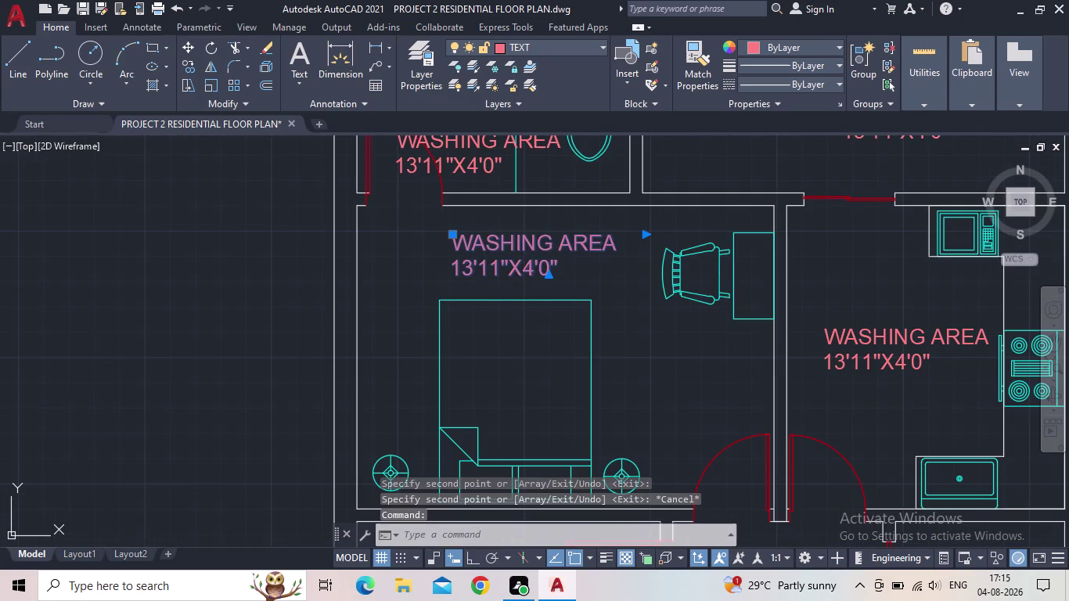
drag(570, 273, 398, 231)
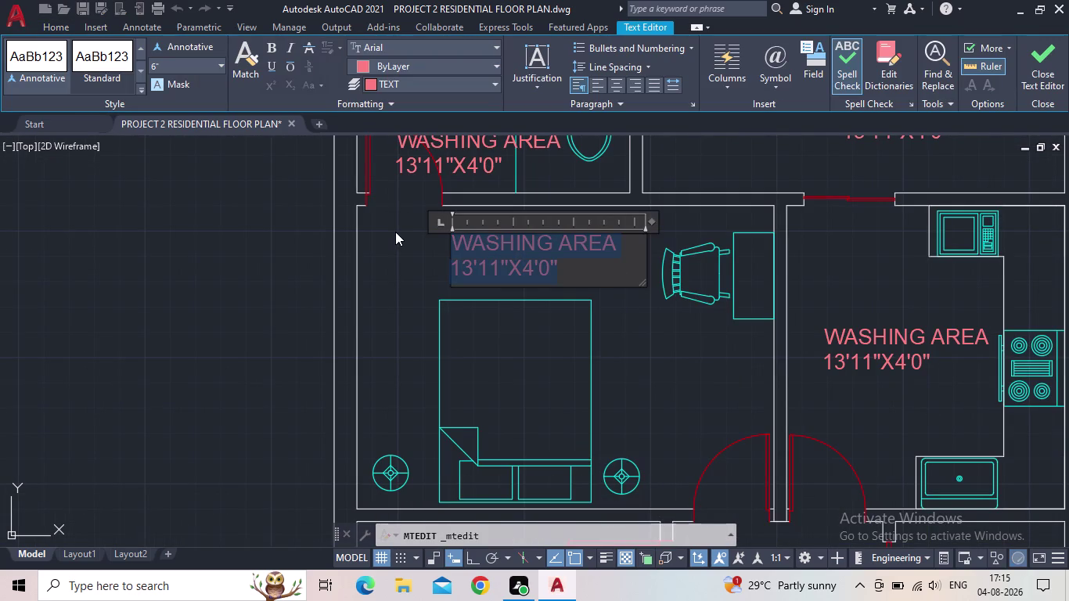
key(m)
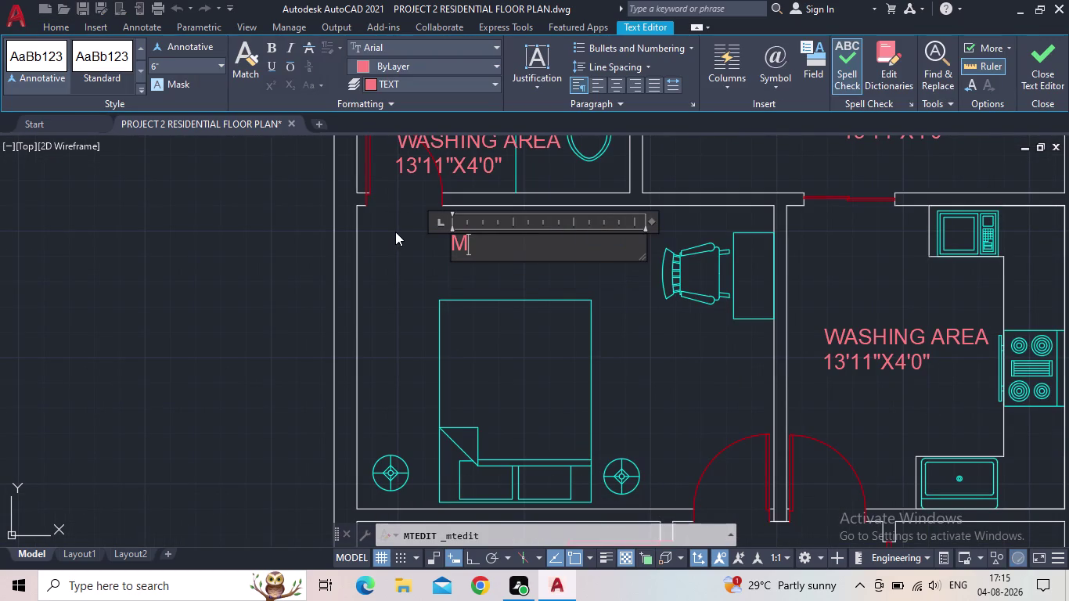
text(.BEDR)
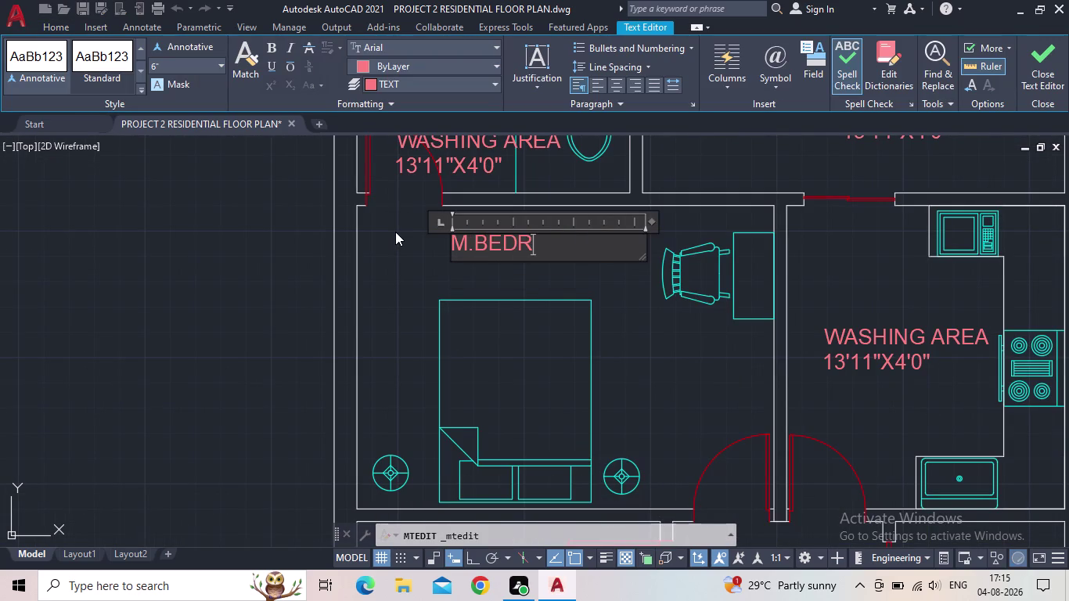
text(OOM)
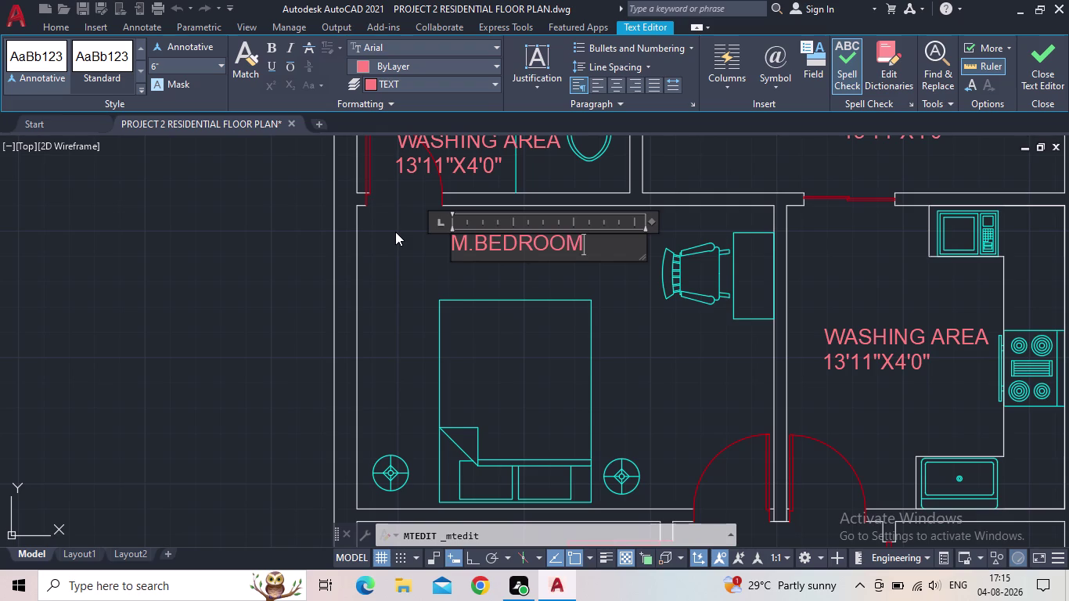
key(Return)
Enter the bedroom dimensions 13'5"X10'0" on the second line and close the editor.
text(10)
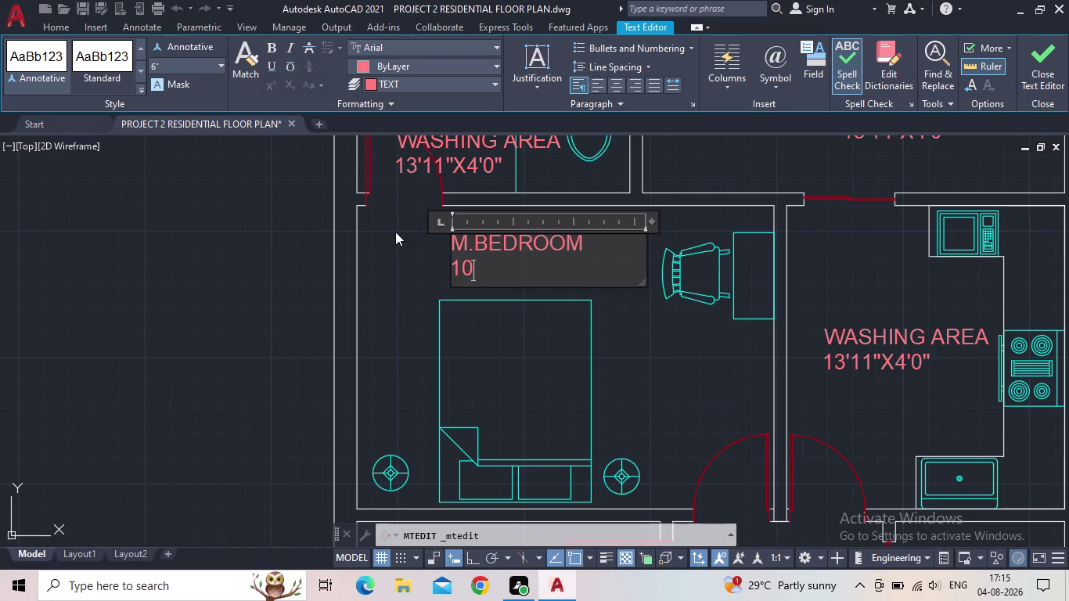
text('0")
key(x)
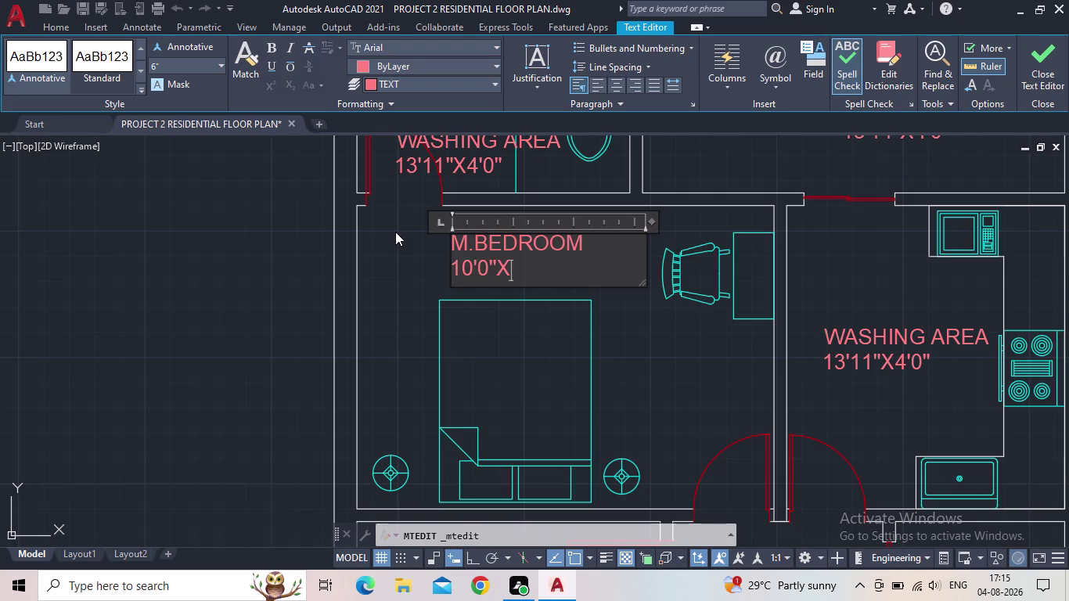
text(1)
text(0')
text(0)
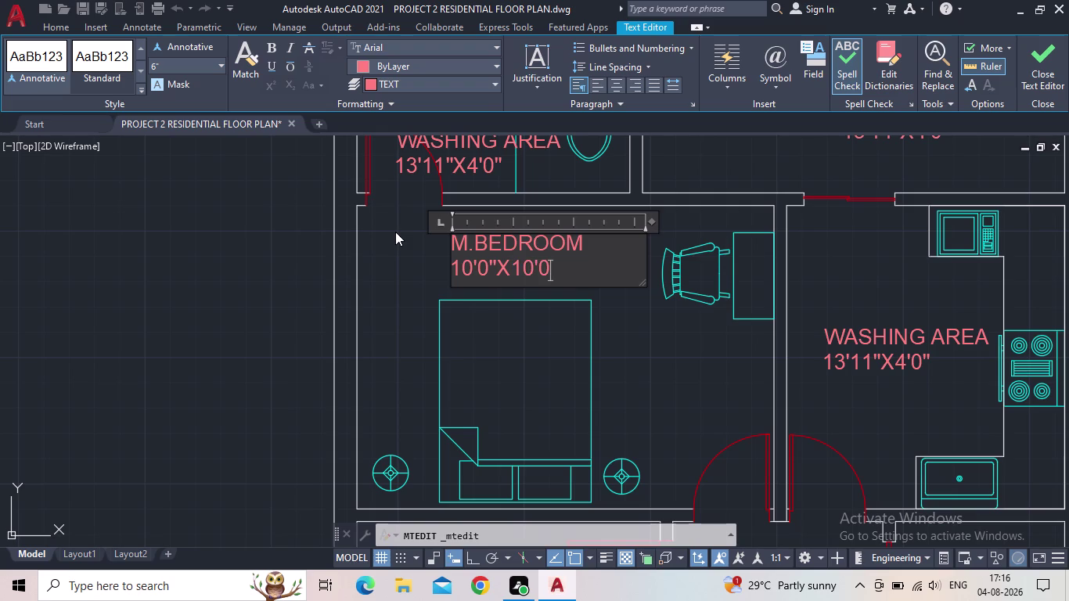
text(")
key(BackSpace)
key(BackSpace)
key(BackSpace)
key(BackSpace)
key(BackSpace)
key(BackSpace)
key(BackSpace)
key(BackSpace)
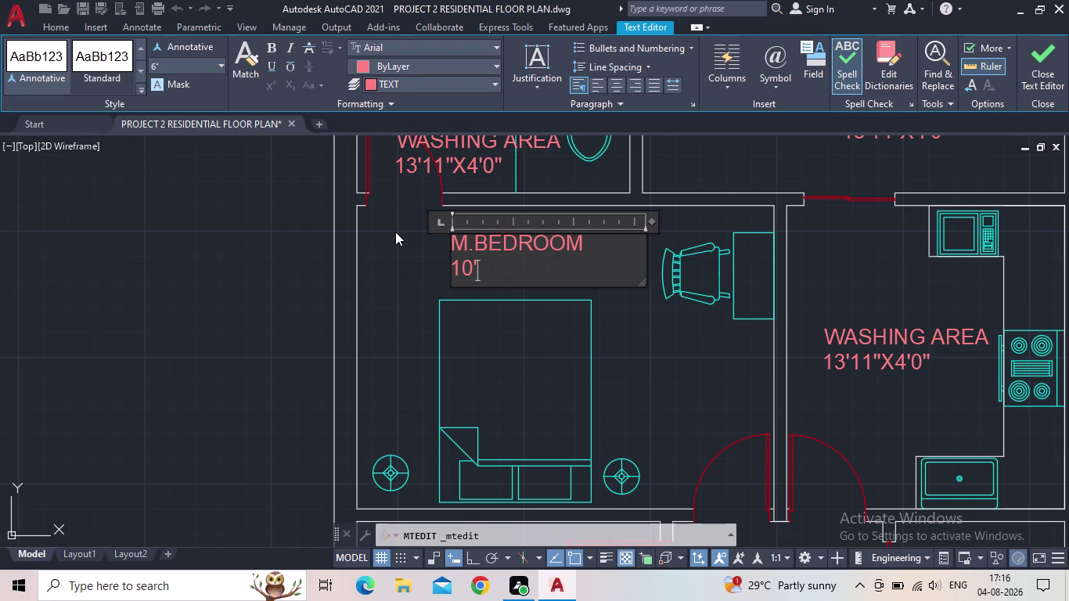
key(BackSpace)
key(BackSpace)
text(3')
key(6)
key(BackSpace)
text(5")
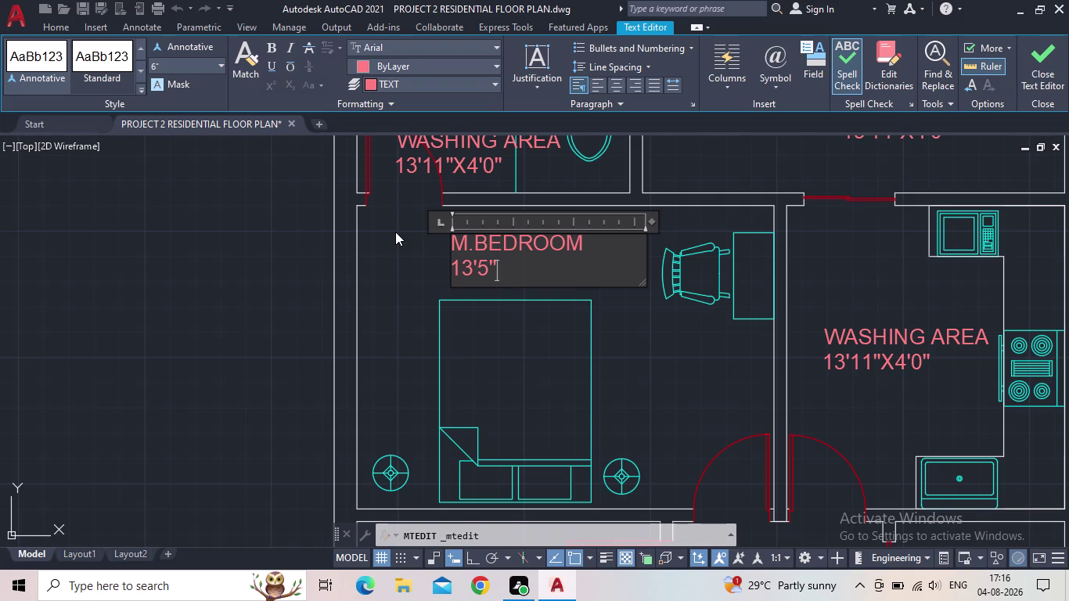
key(x)
text(10)
text(')
key(0)
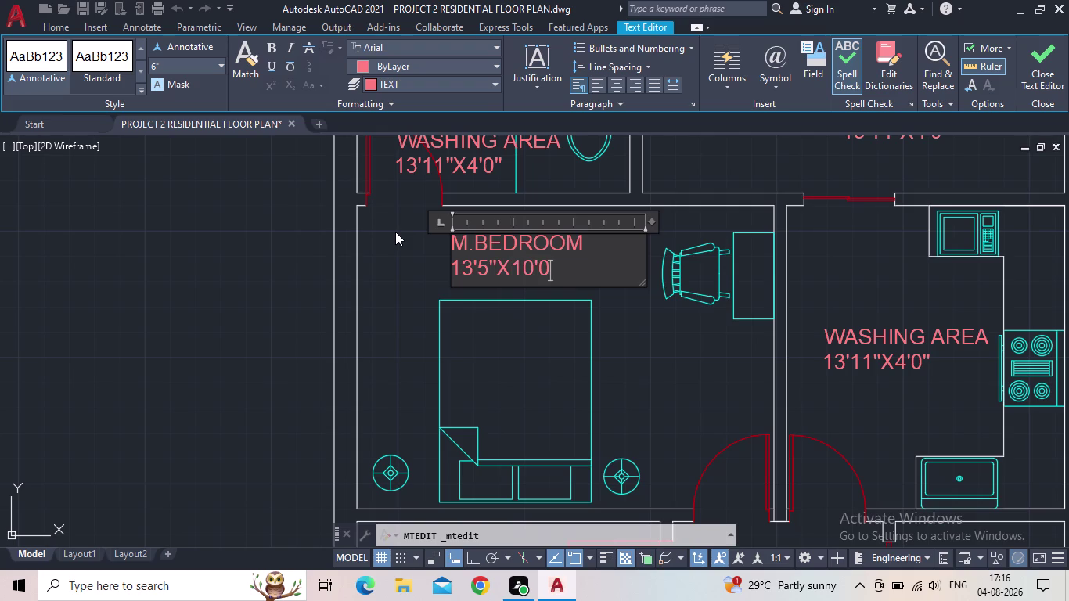
key(shift+quotedbl)
click(1054, 65)
scroll(down, 3)
middle_drag(619, 279, 617, 279)
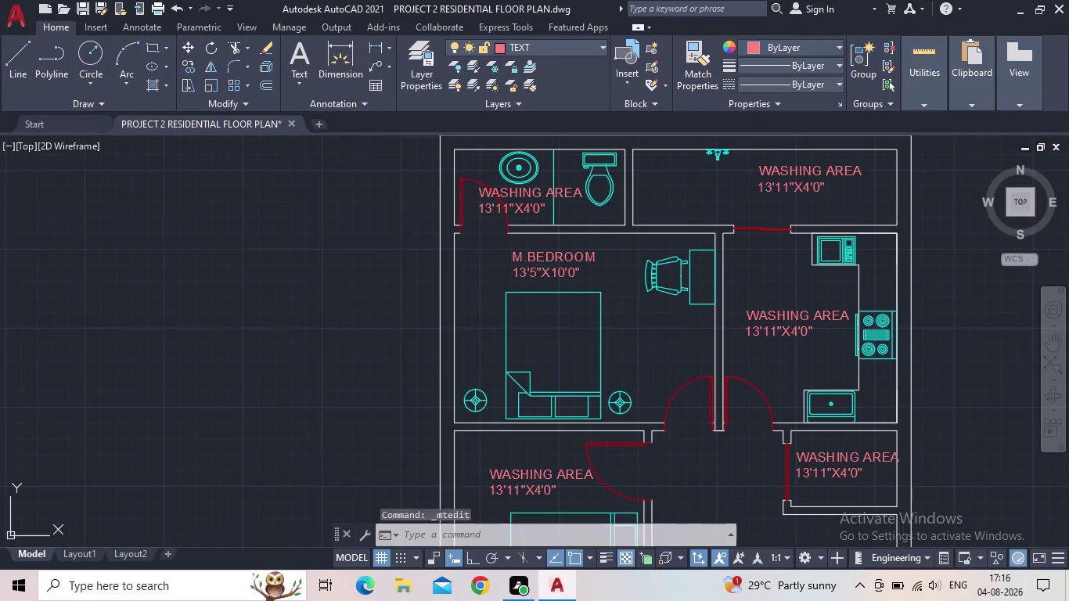
middle_drag(618, 279, 629, 330)
Replace the top-left room's WASHING AREA label with TOILET and 9'0"X4'0".
double_click(537, 249)
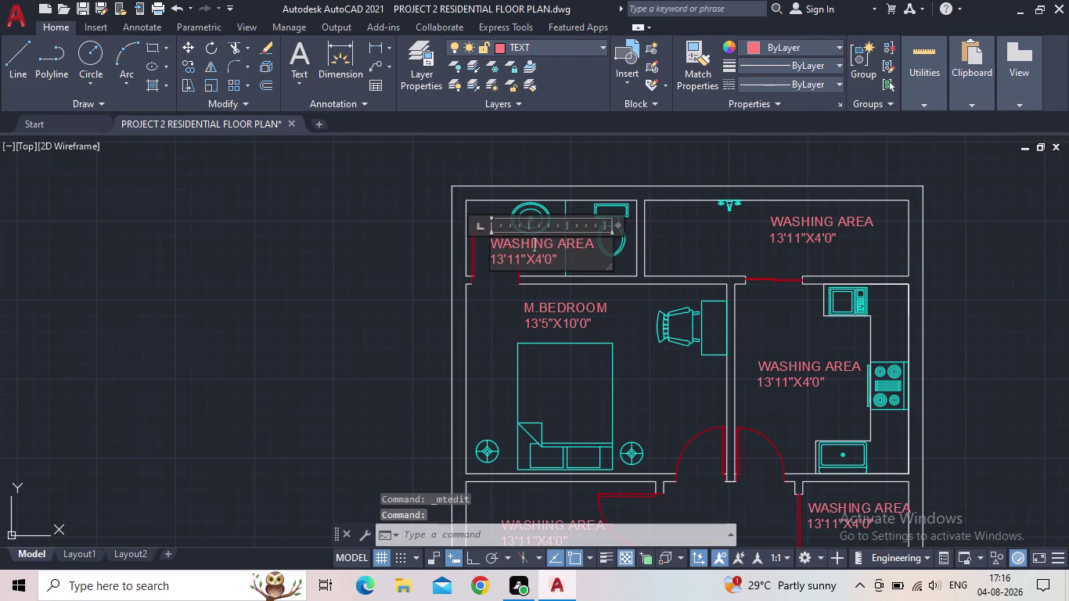
scroll(up, 3)
drag(576, 284, 377, 251)
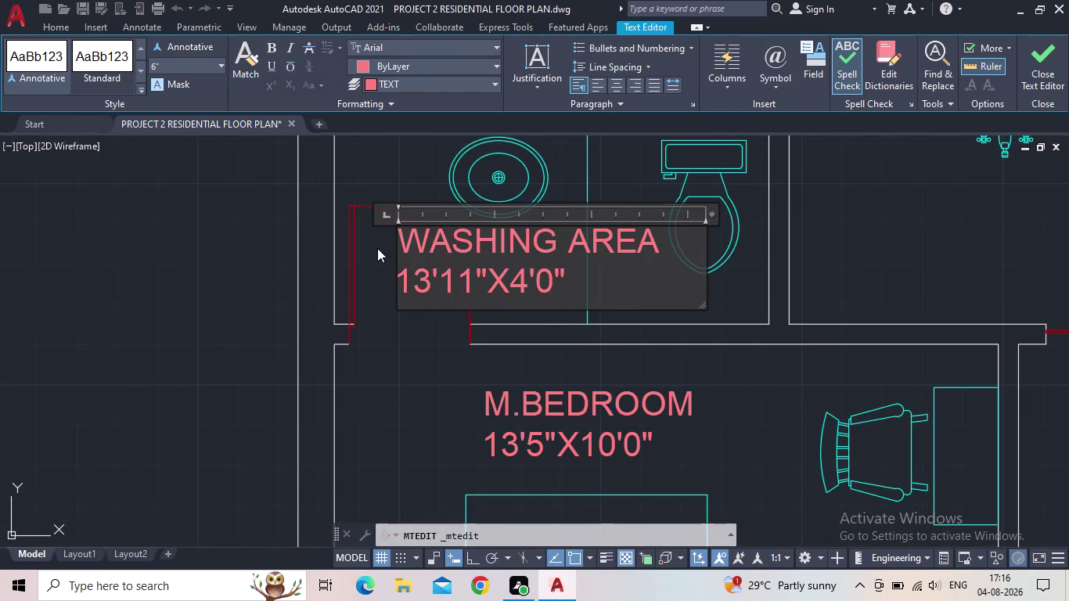
text(TOILE)
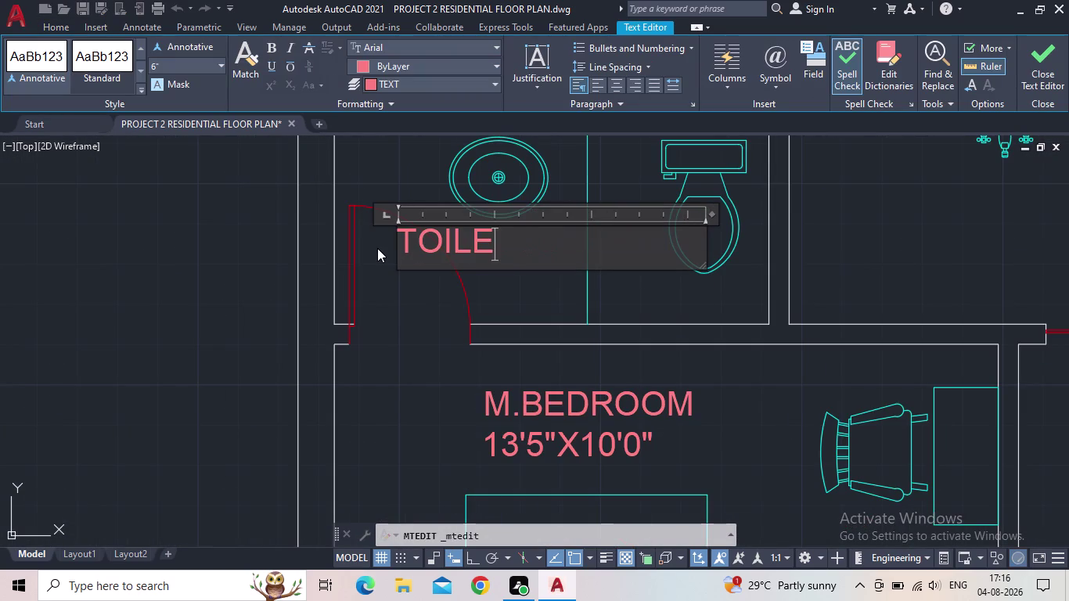
text(T)
key(Return)
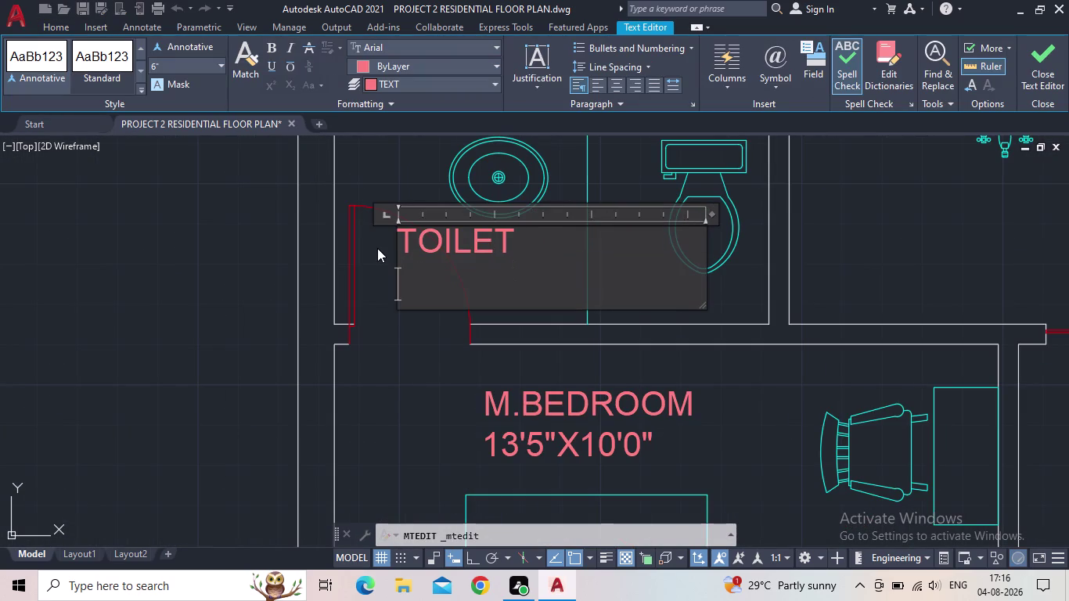
key(9)
key(apostrophe)
text(0)
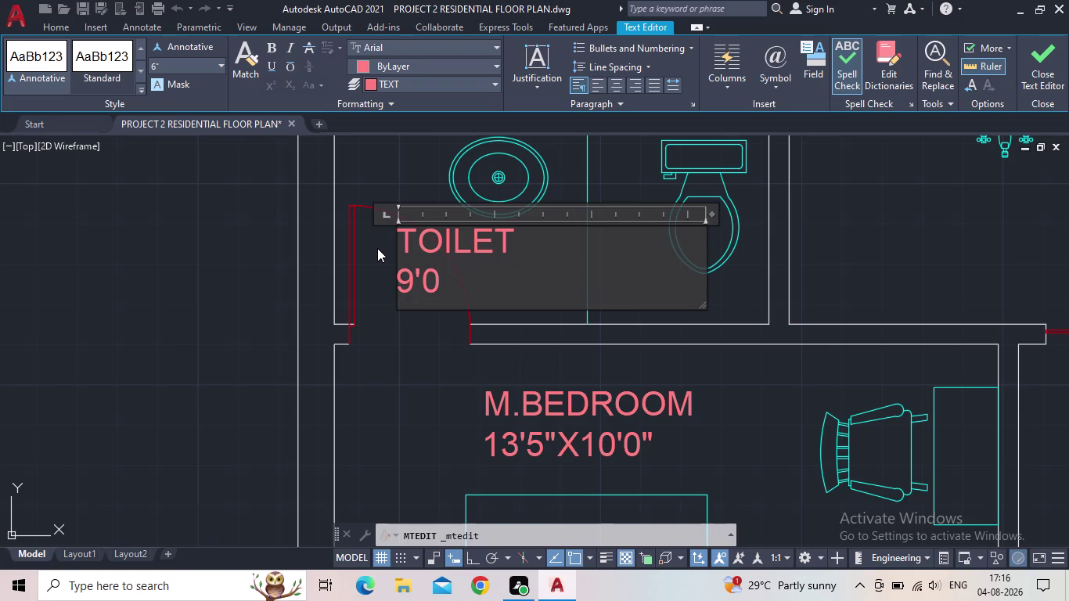
text(")
key(x)
text(4'0)
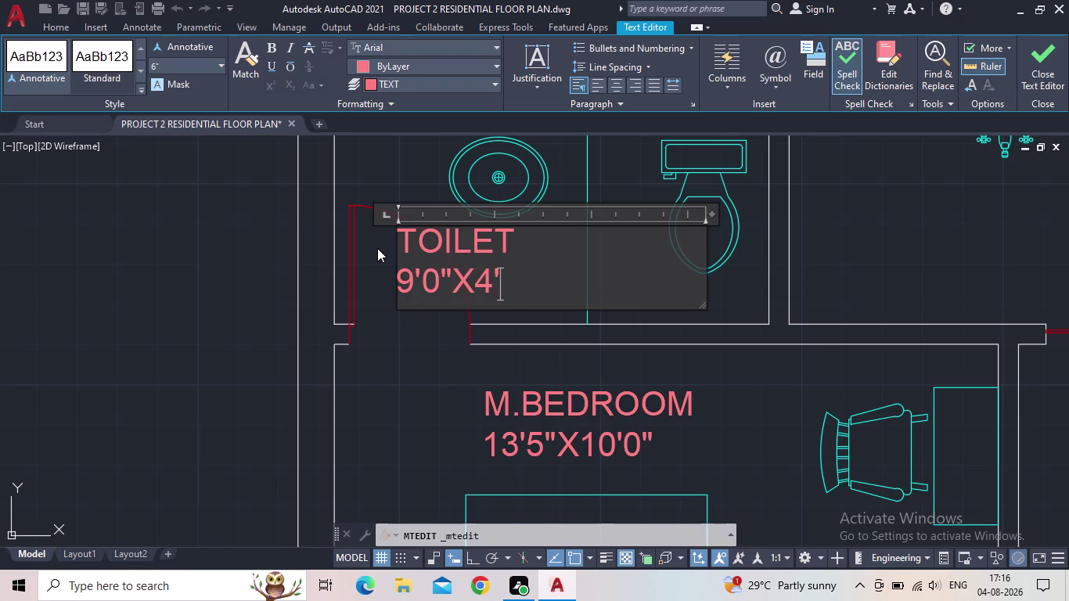
text(")
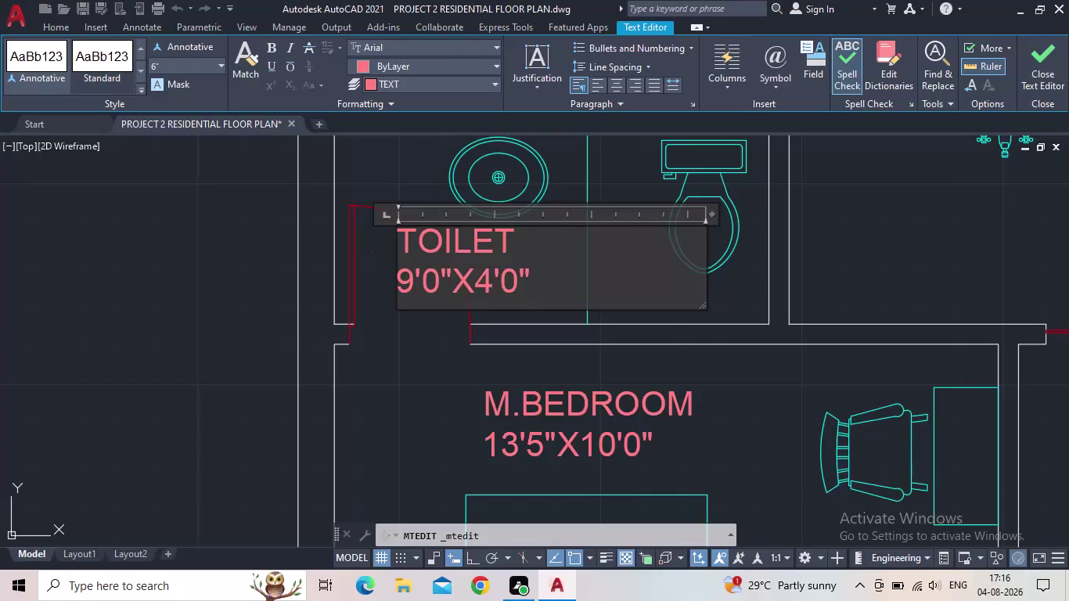
Set the toilet label's text height to 4" and close the text editor.
drag(542, 281, 381, 245)
click(164, 62)
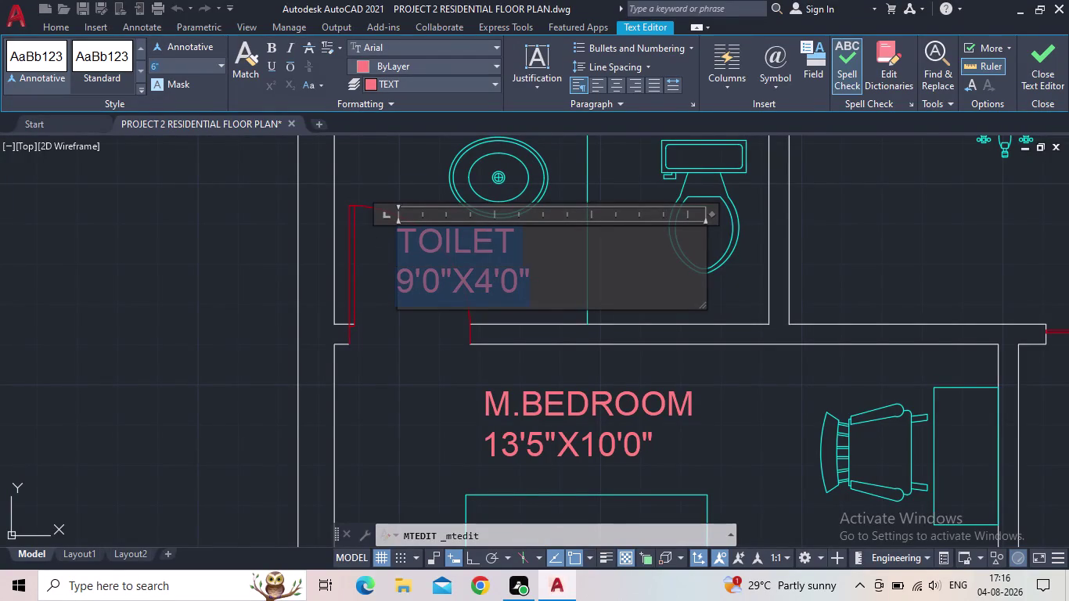
text(4")
key(Return)
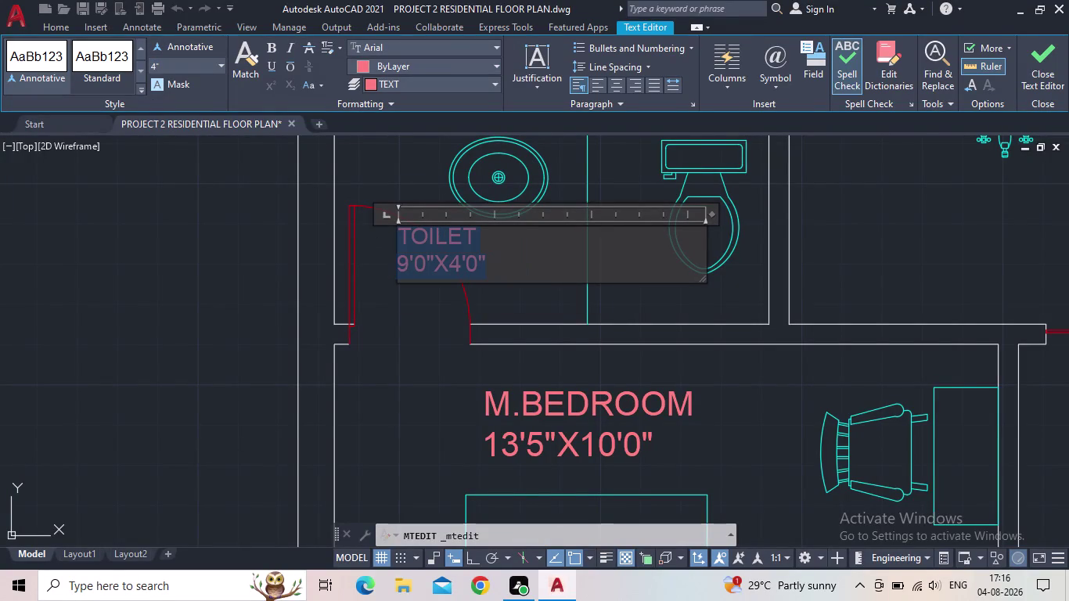
click(1048, 63)
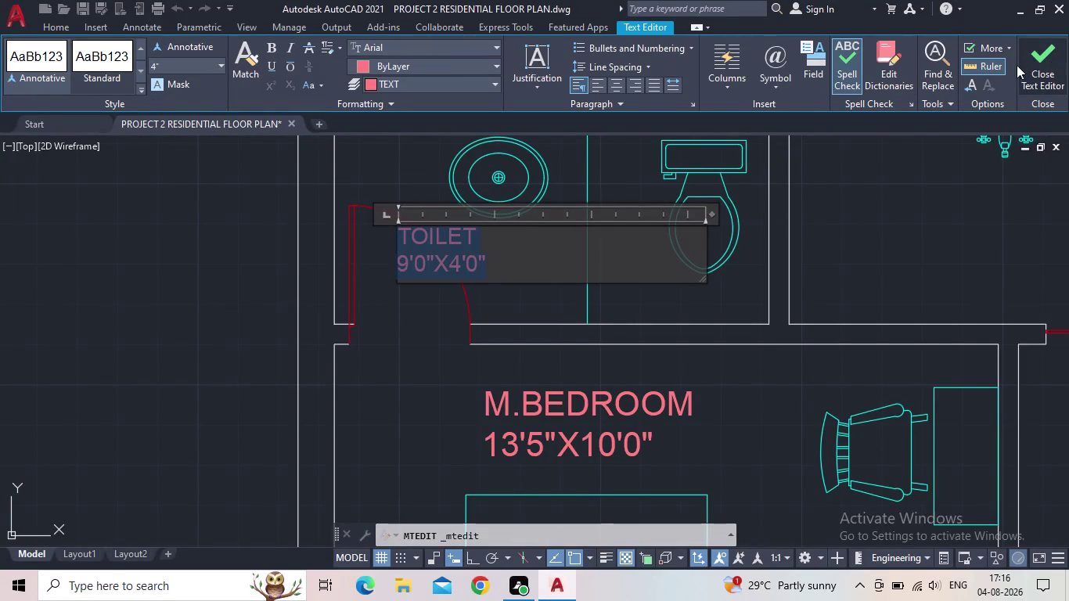
click(417, 241)
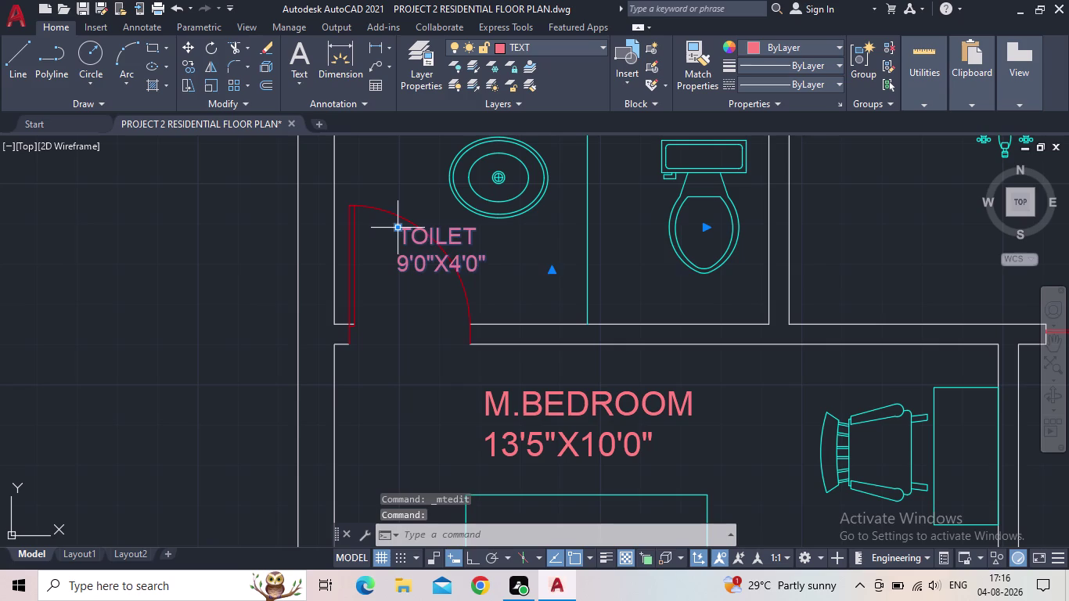
Move the toilet label into the toilet room.
click(398, 229)
click(473, 238)
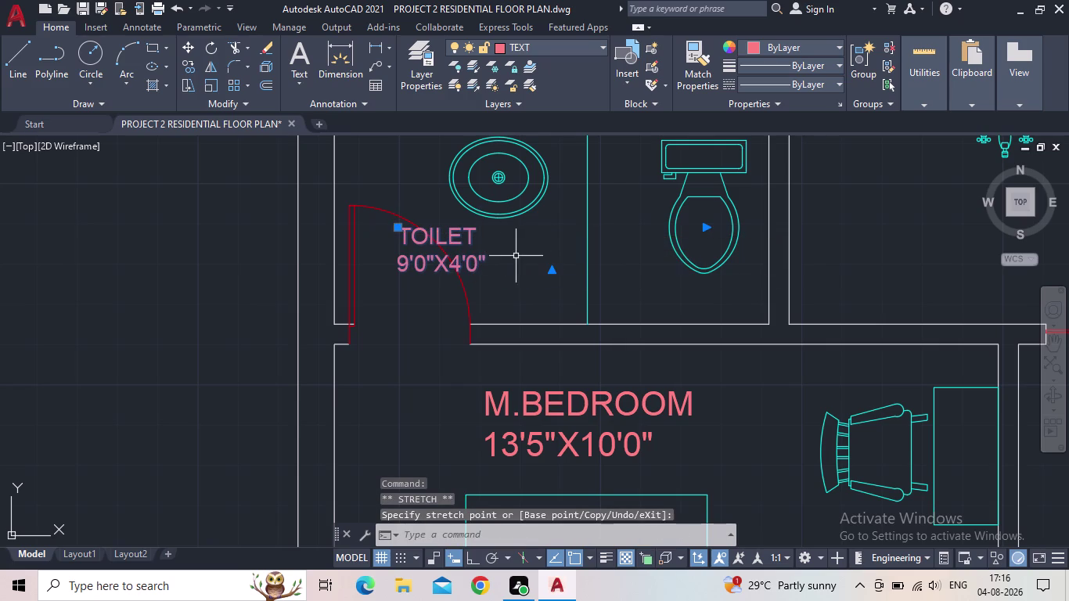
click(399, 227)
scroll(up, 3)
click(474, 239)
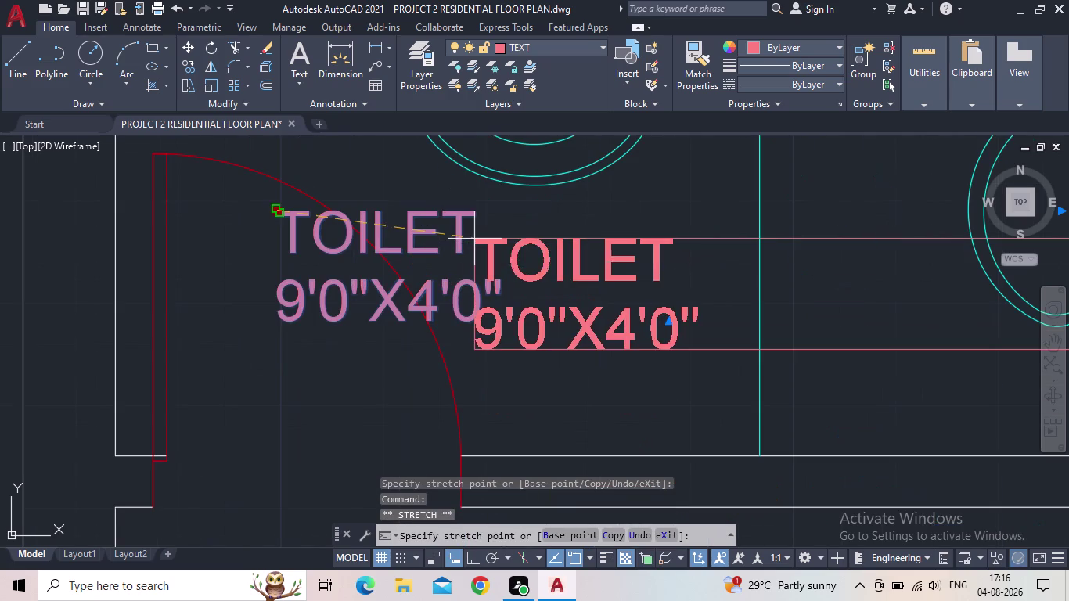
click(275, 211)
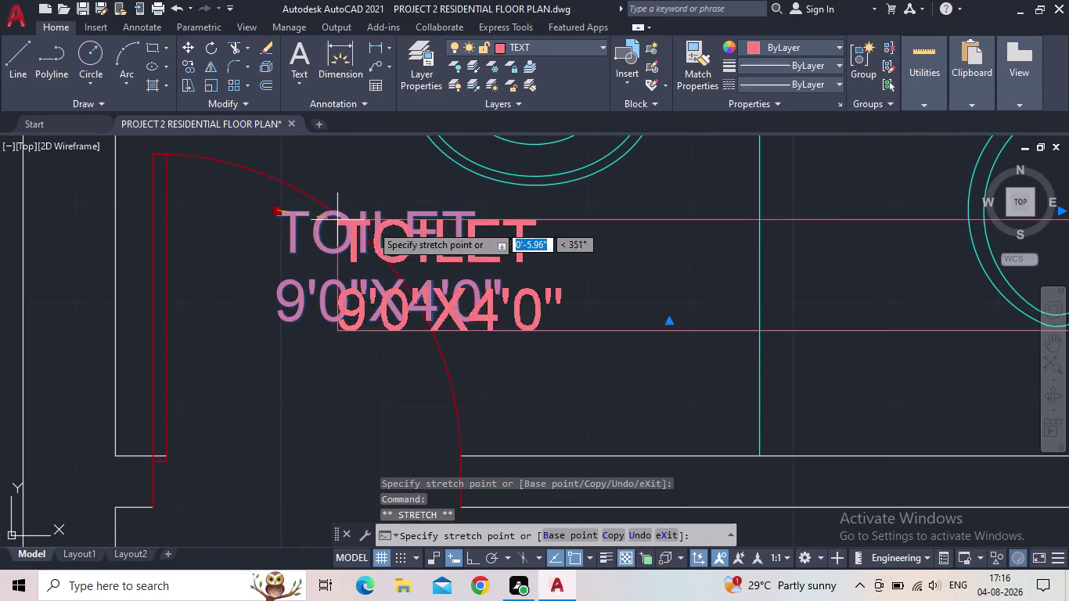
click(495, 240)
key(Escape)
scroll(down, 3)
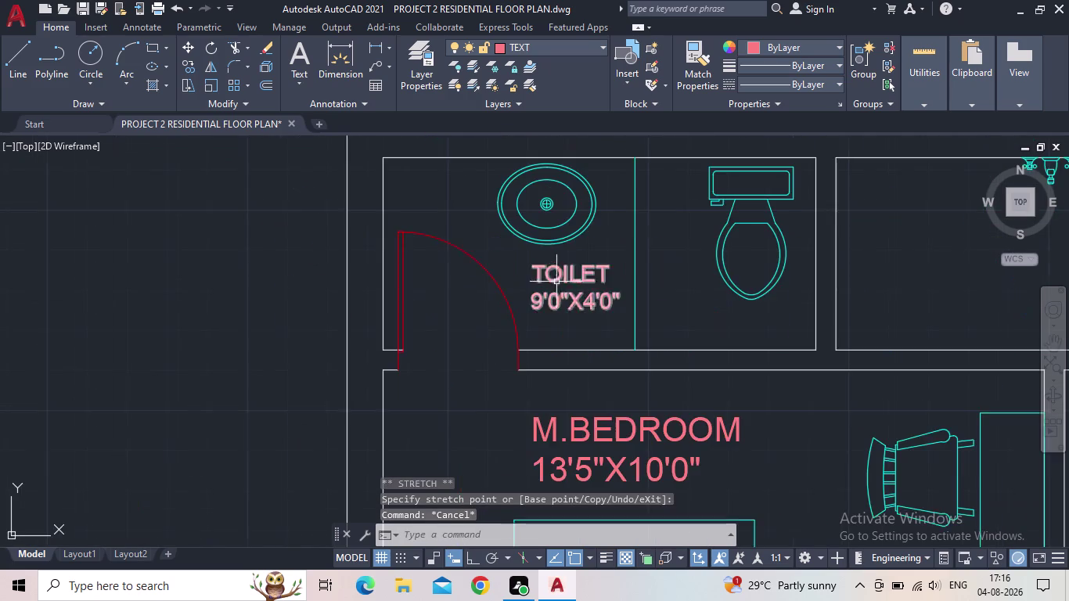
middle_drag(560, 285, 490, 250)
scroll(down, 3)
middle_drag(544, 301, 482, 207)
scroll(down, 3)
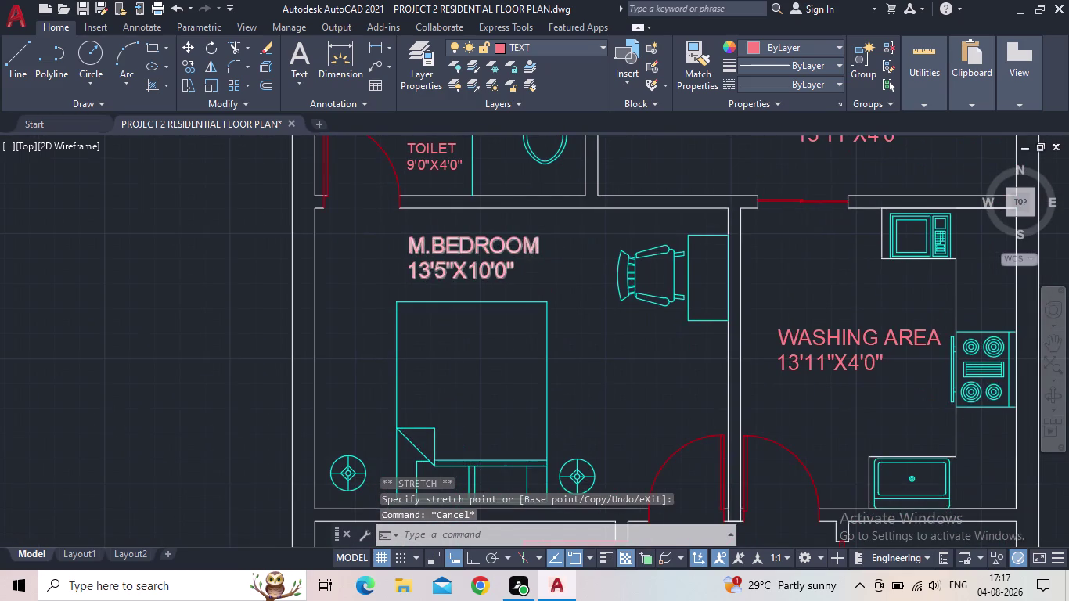
middle_drag(533, 247, 490, 301)
middle_drag(536, 327, 408, 245)
Replace the stove room's label text with KITCHEN.
double_click(552, 271)
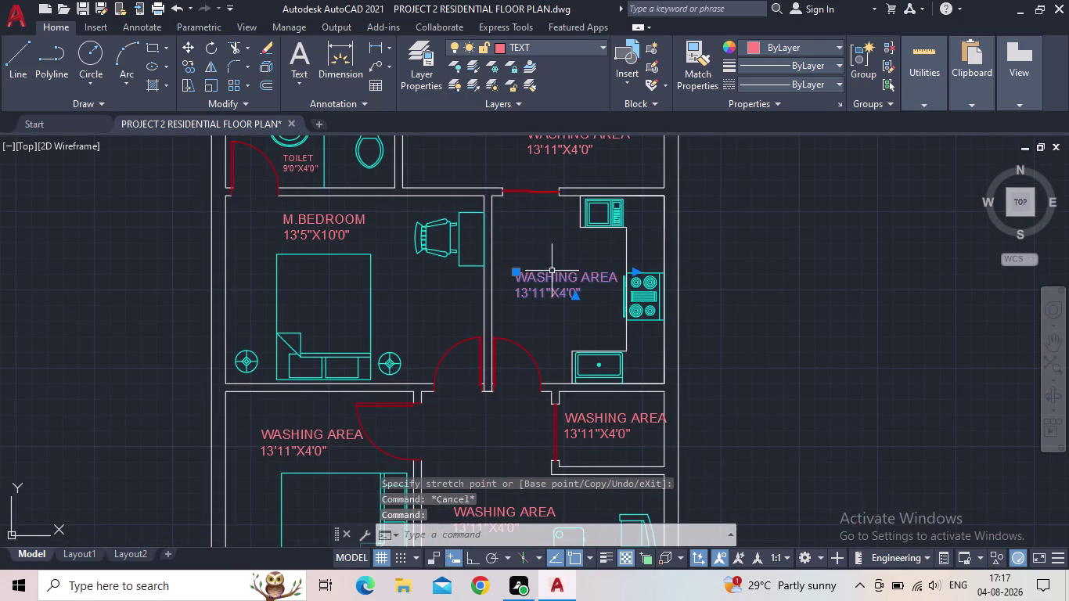
drag(613, 293, 498, 276)
text(K)
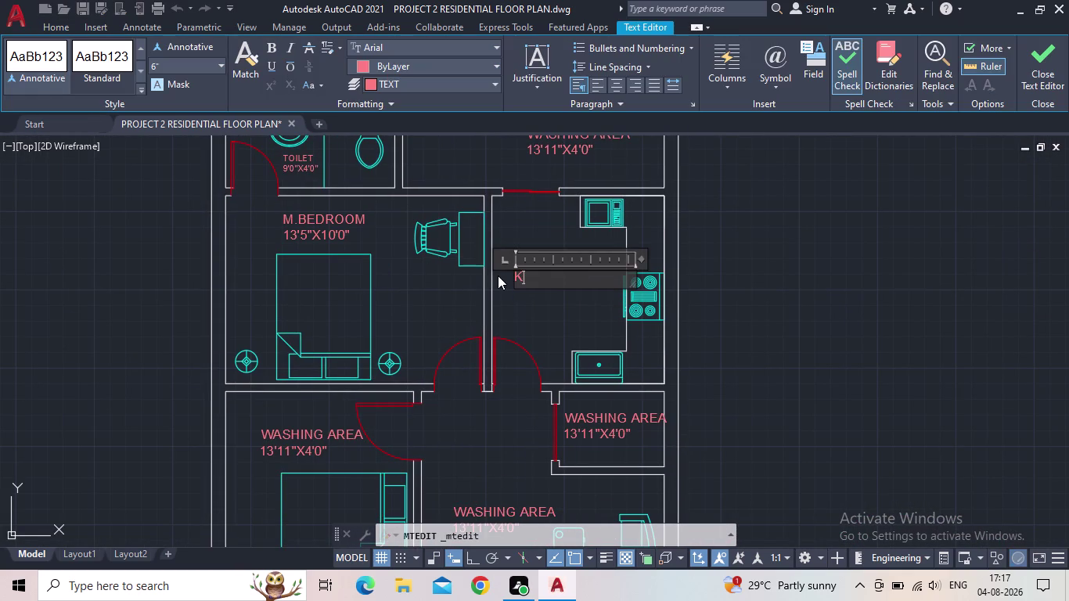
text(ITCHEN)
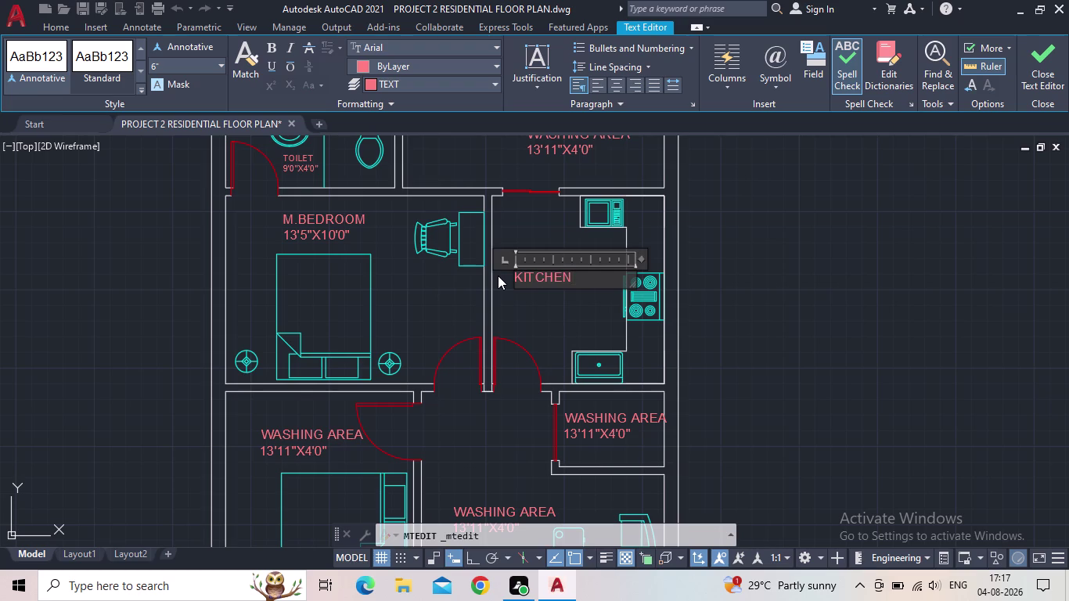
key(Return)
Add the kitchen dimensions 9'6"X10'0" on the second line and close the editor.
text(9')
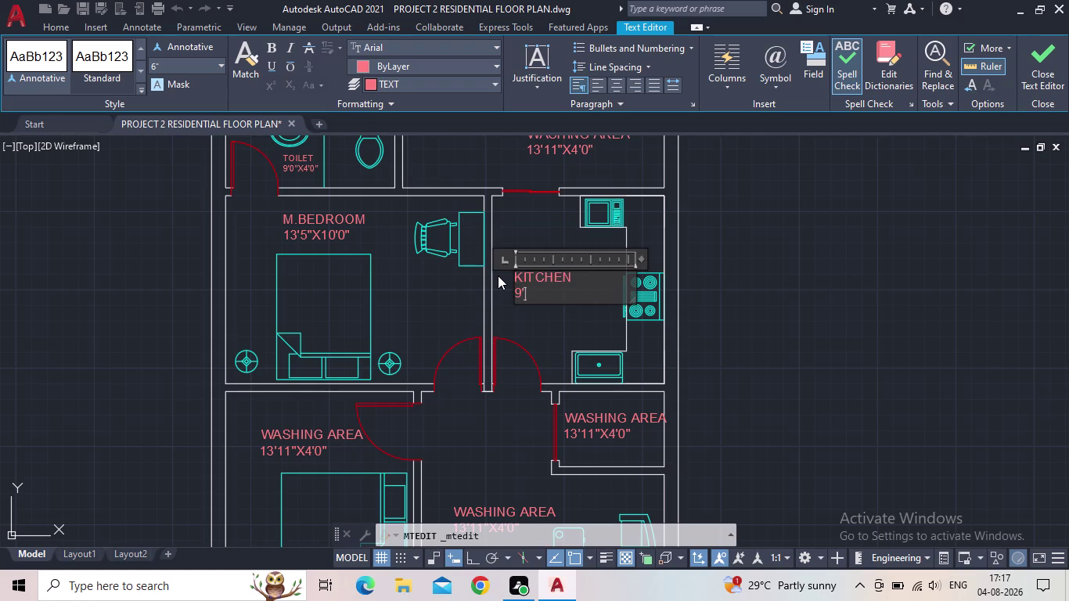
text(6")
key(x)
text(10)
text('0")
click(1034, 85)
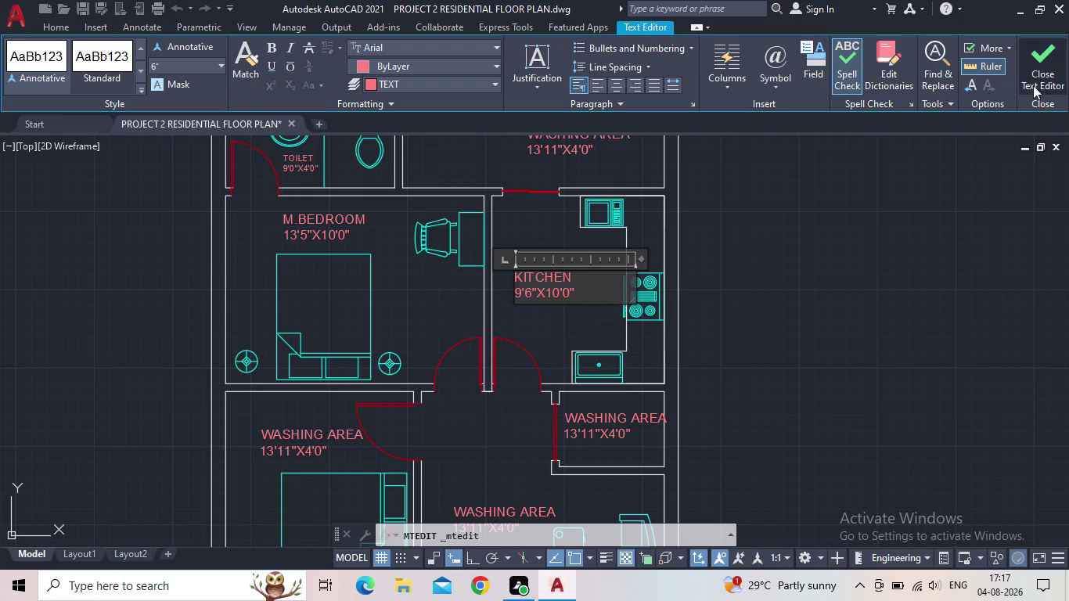
scroll(down, 3)
middle_click(718, 298)
scroll(up, 3)
middle_drag(634, 310, 694, 297)
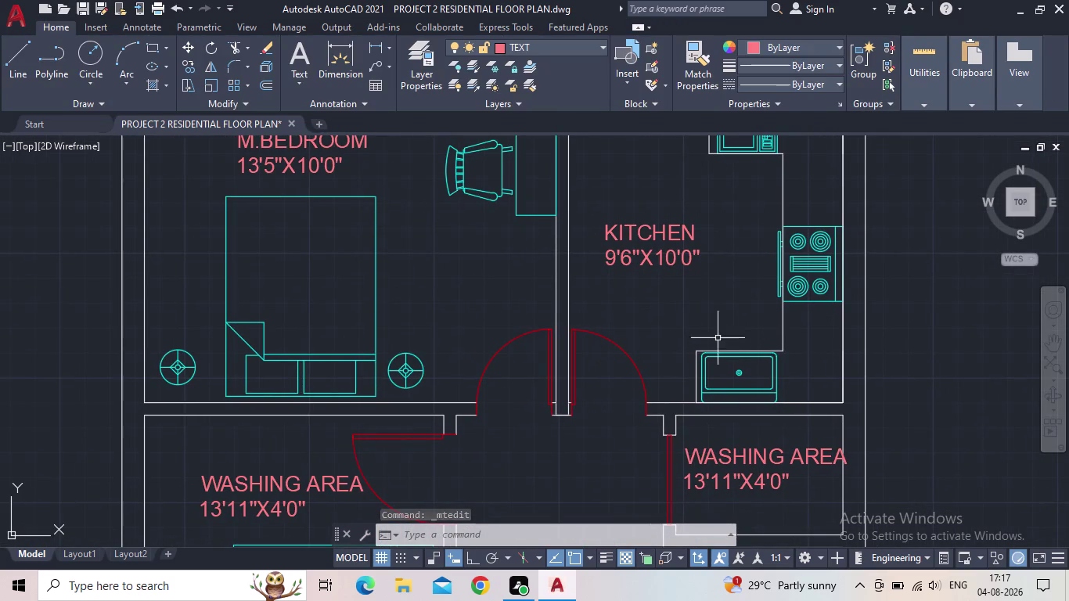
middle_drag(762, 433, 735, 354)
Replace the small room's WASHING AREA text with POOJA ROOM.
double_click(729, 371)
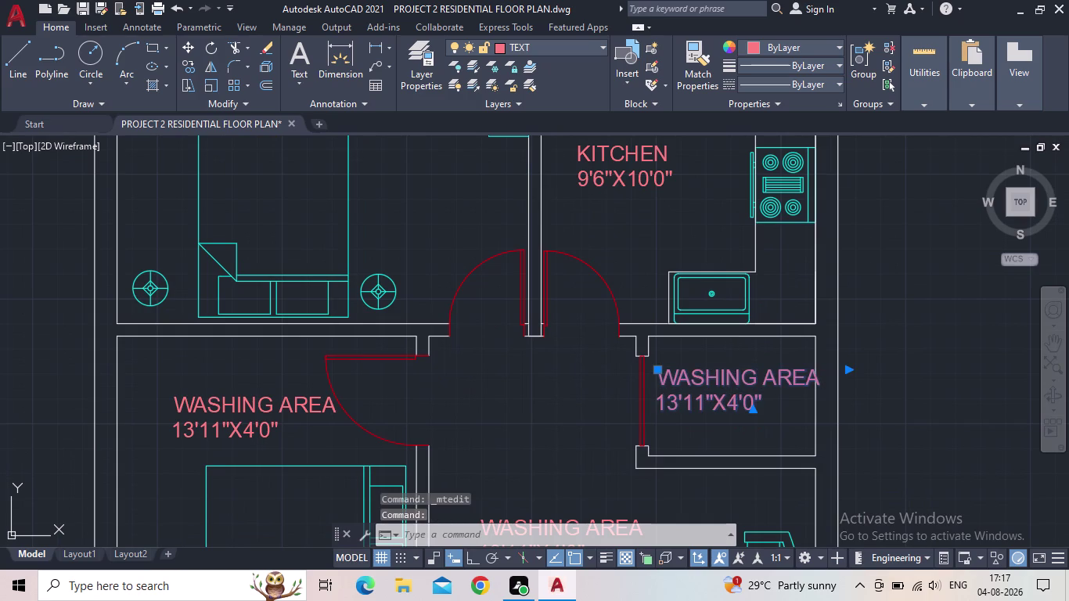
drag(788, 411, 651, 379)
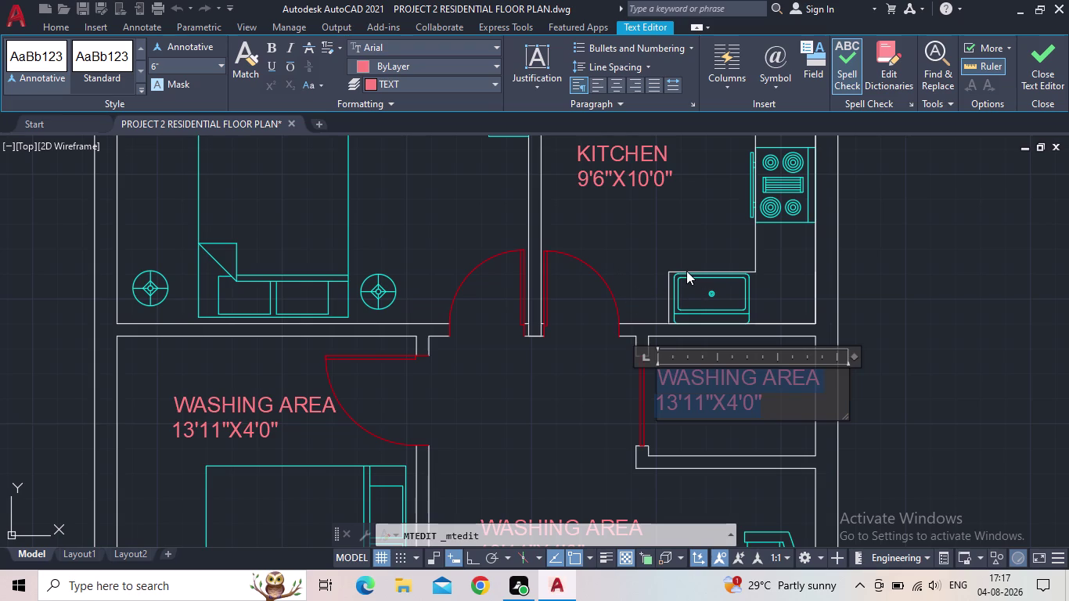
text(P)
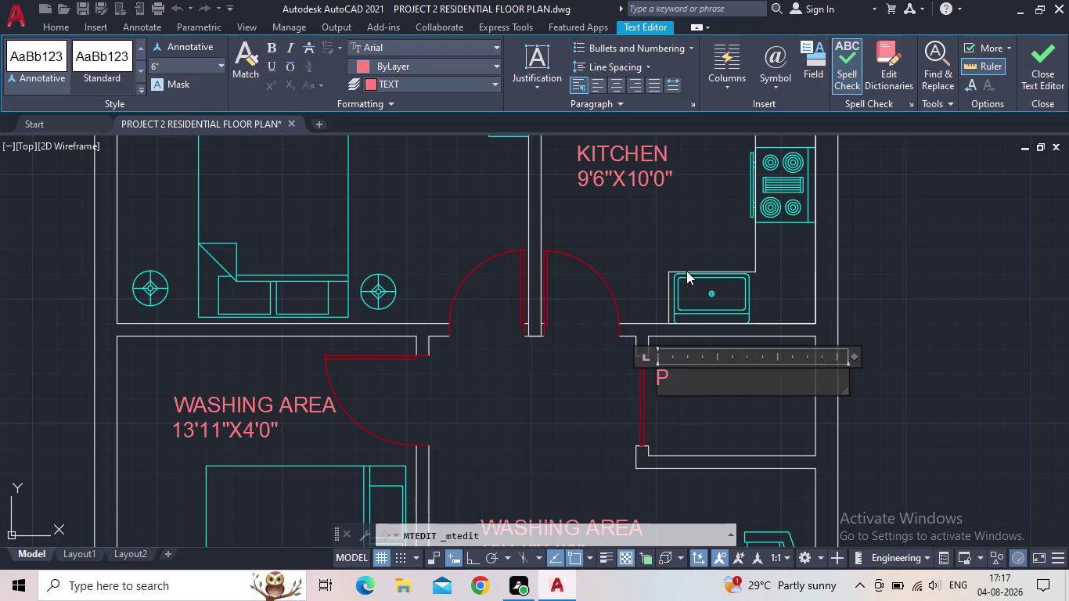
text(OO)
text(JA)
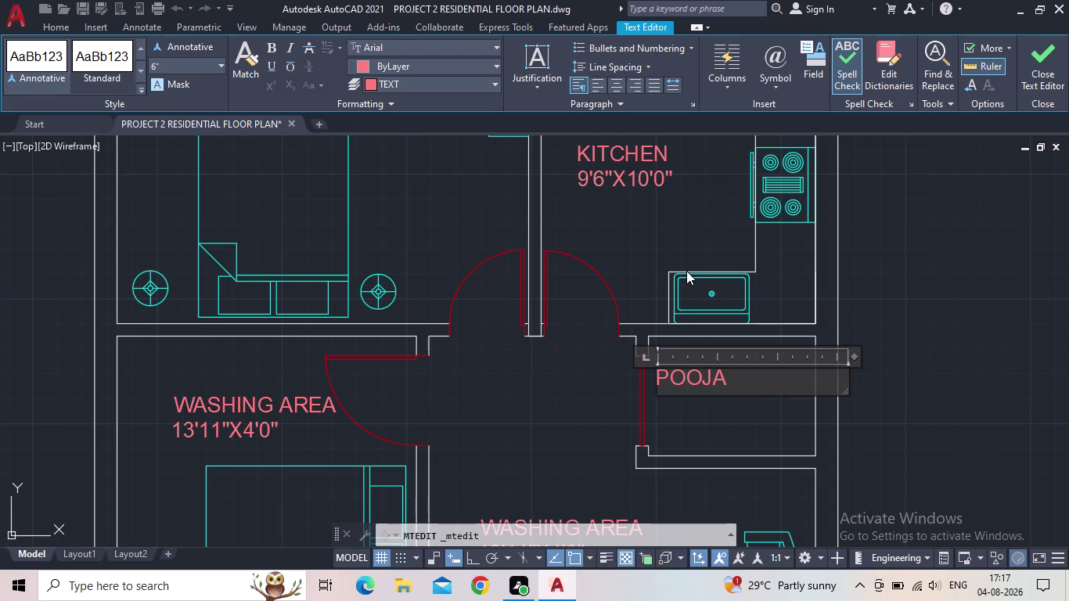
key(space)
text(ROOM)
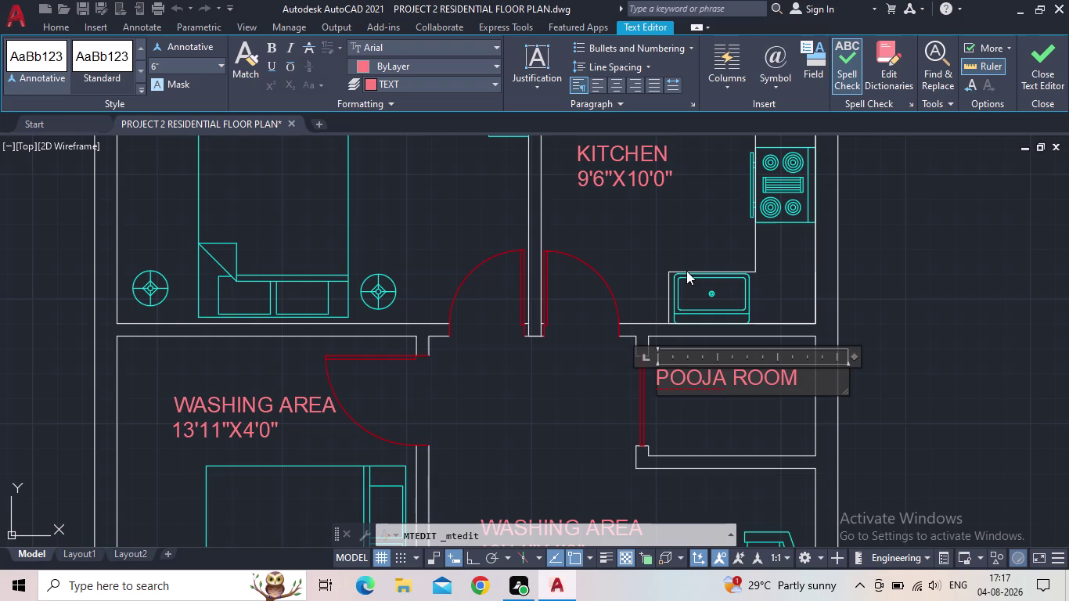
key(Return)
Add the pooja room dimensions 6'0"X4'0" and close the editor.
text(6')
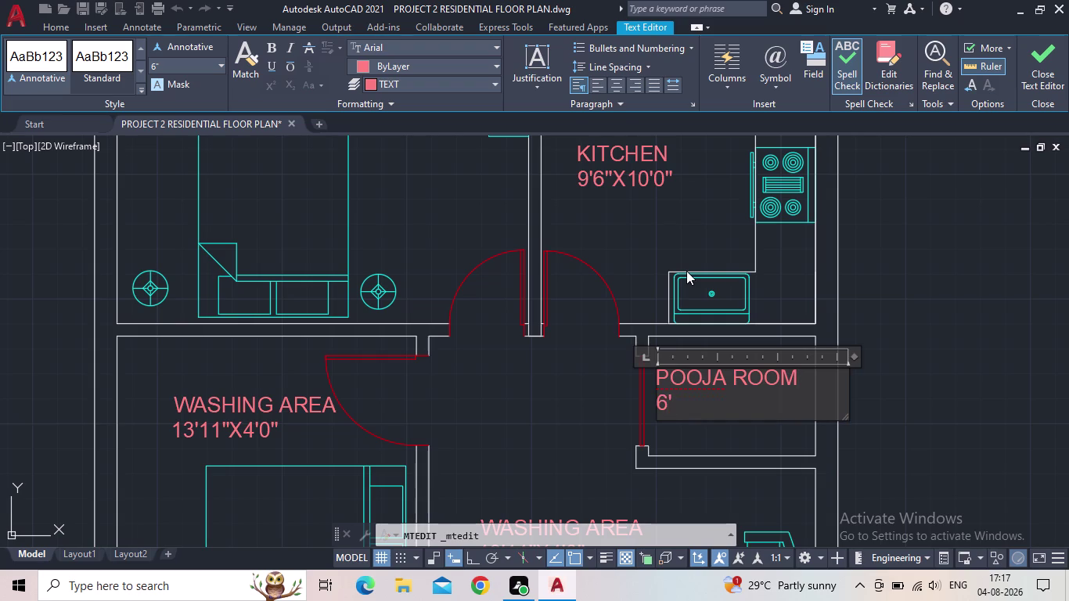
text(0")
key(x)
text(4')
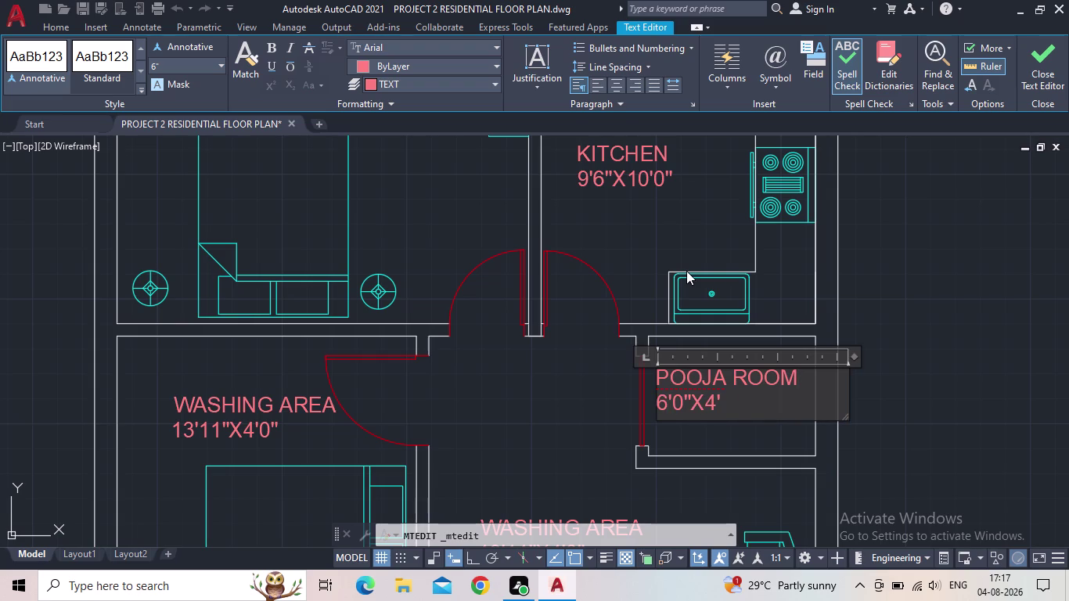
text(0")
click(1043, 70)
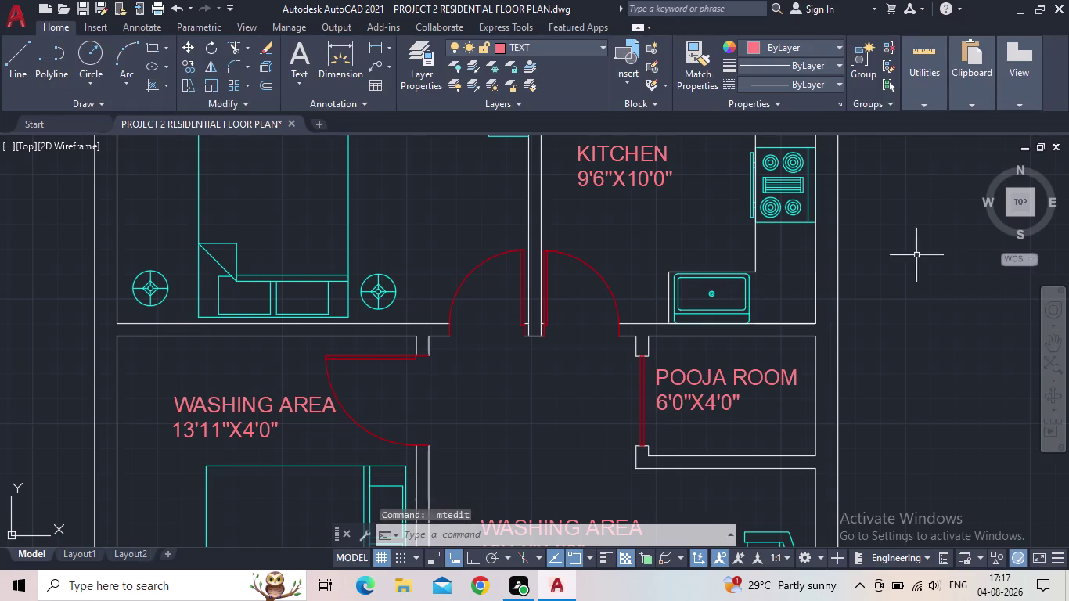
Replace the central room's label text with HALL.
scroll(down, 3)
middle_drag(860, 317, 817, 242)
scroll(up, 3)
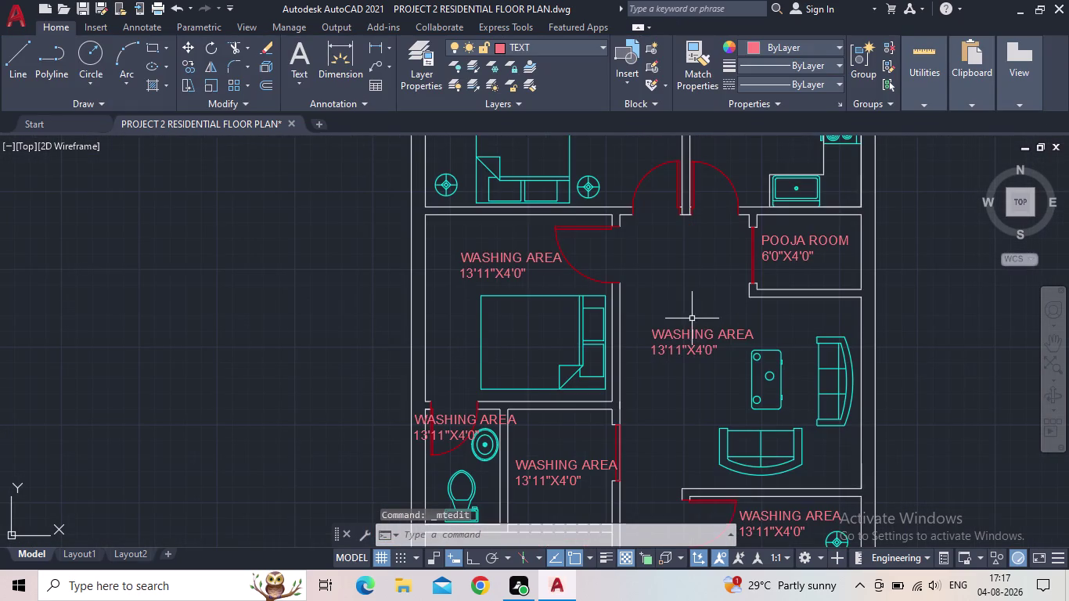
double_click(692, 337)
drag(723, 353, 615, 332)
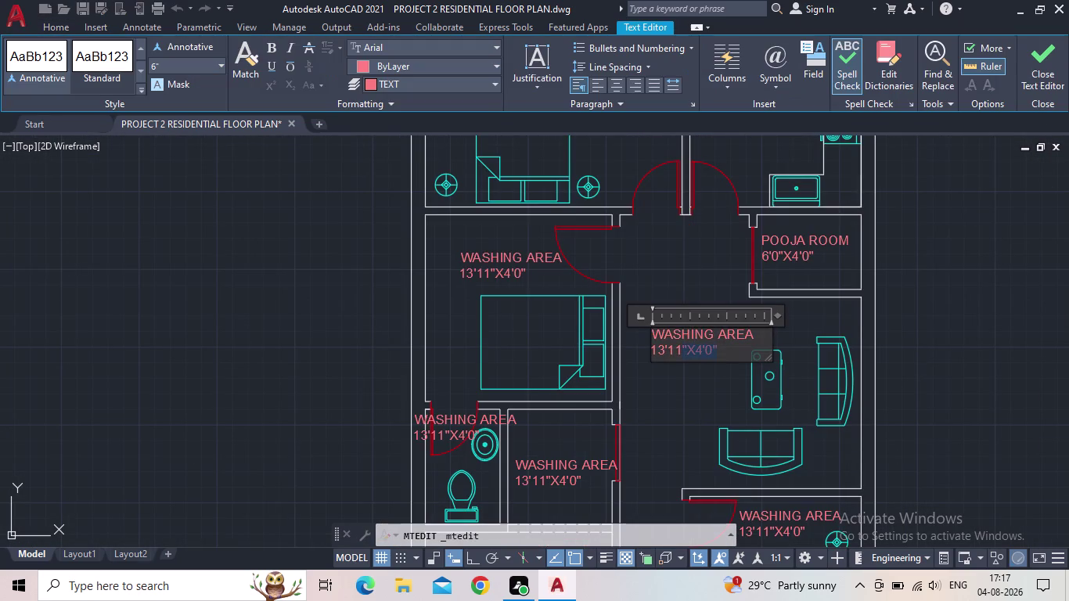
drag(615, 332, 603, 330)
text(H)
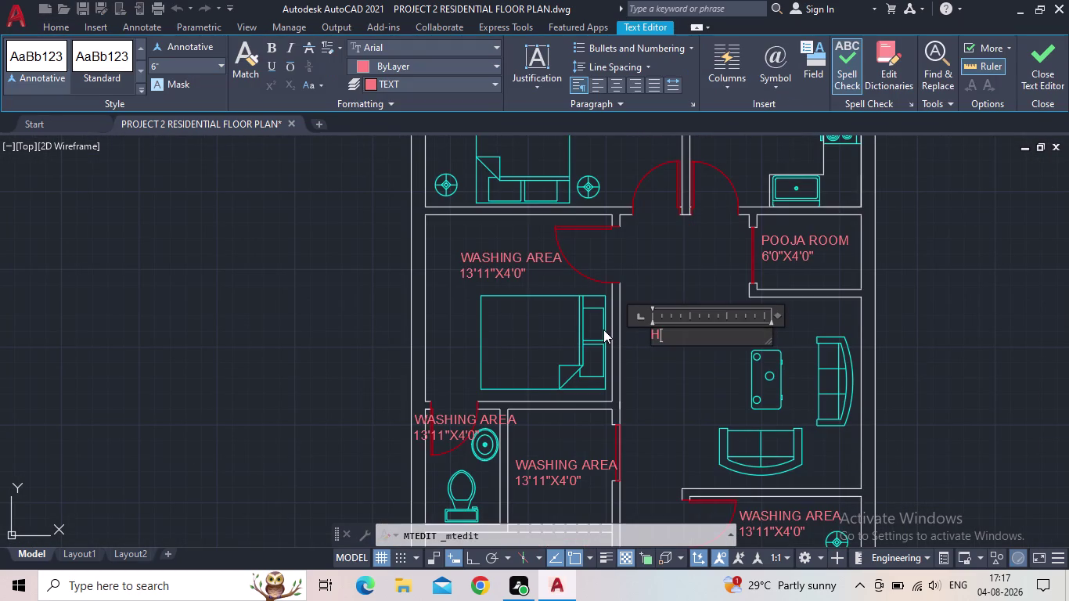
text(ALL)
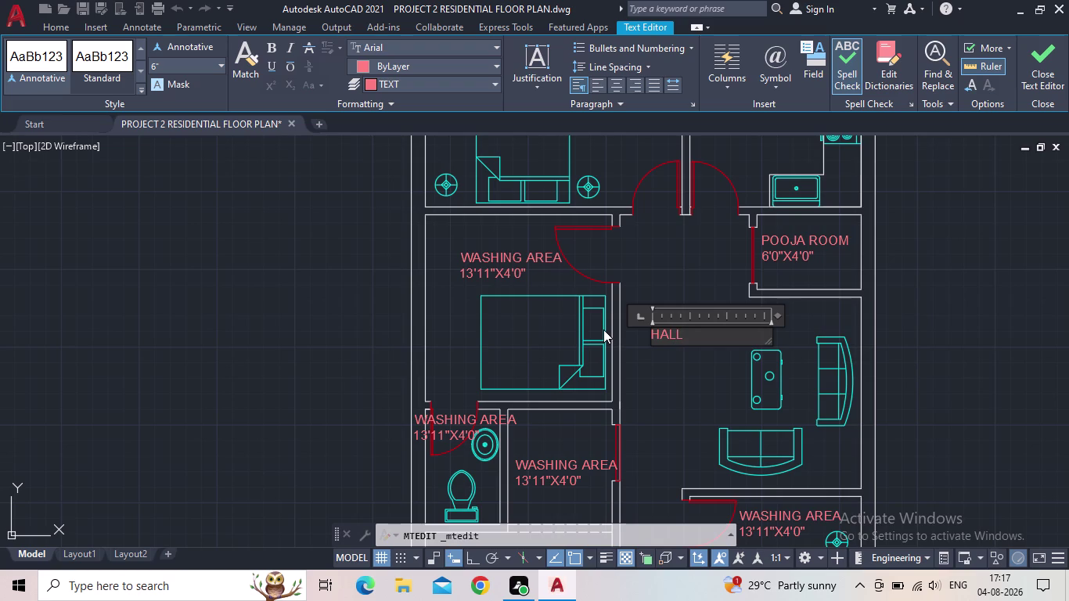
key(Return)
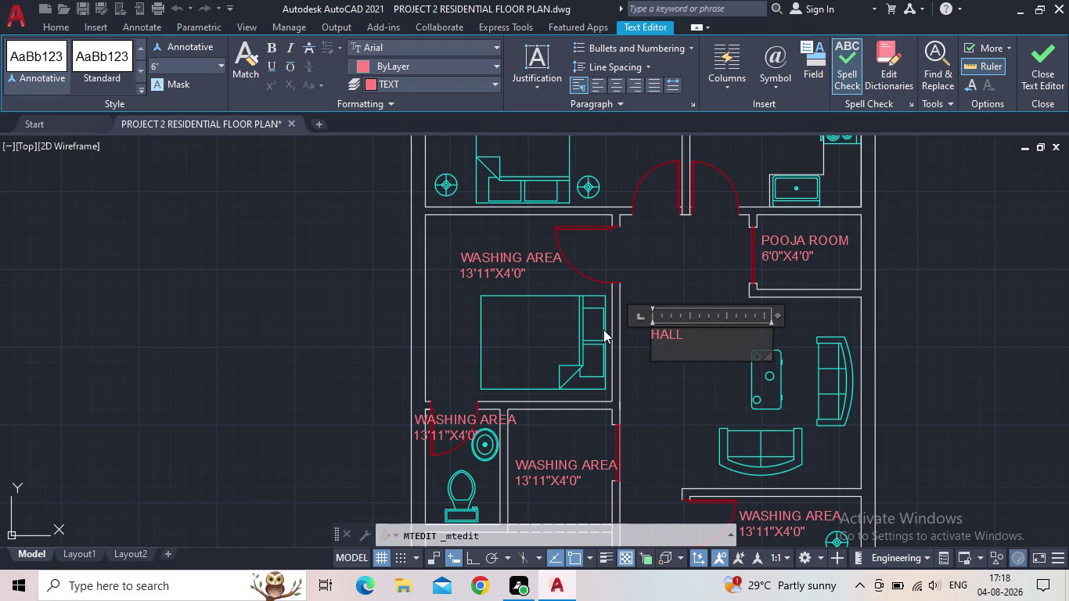
Enter the hall dimensions 12'11"X10'3", fix the spacing, and close the editor.
text(12)
key(apostrophe)
text(11)
text(")
key(x)
text(10')
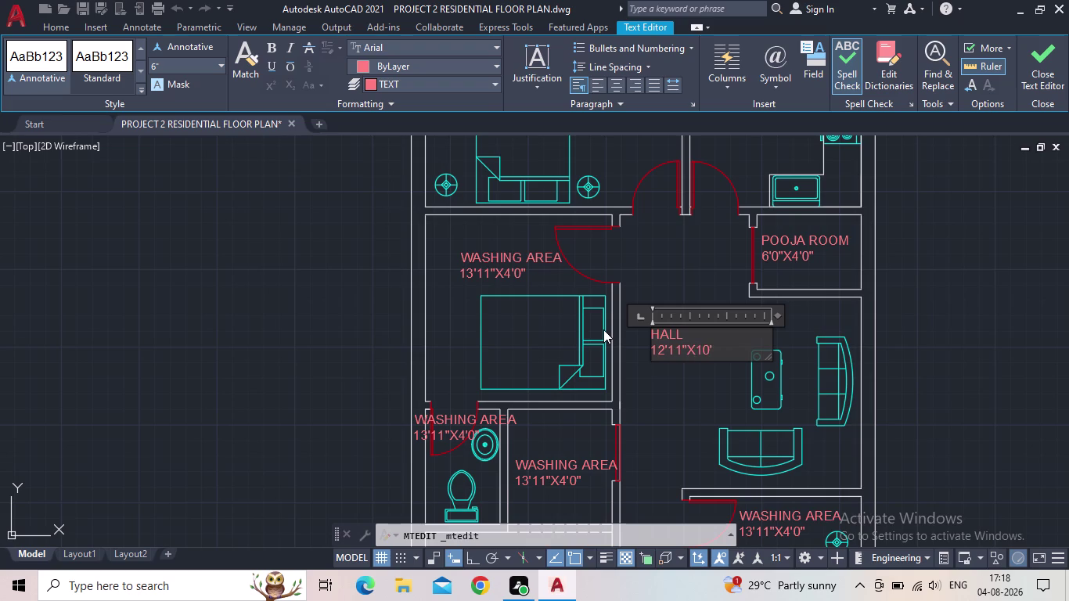
text(3)
key(shift+quotedbl)
click(679, 330)
key(Left)
key(Left)
key(Left)
key(space)
key(space)
key(space)
key(space)
click(1045, 68)
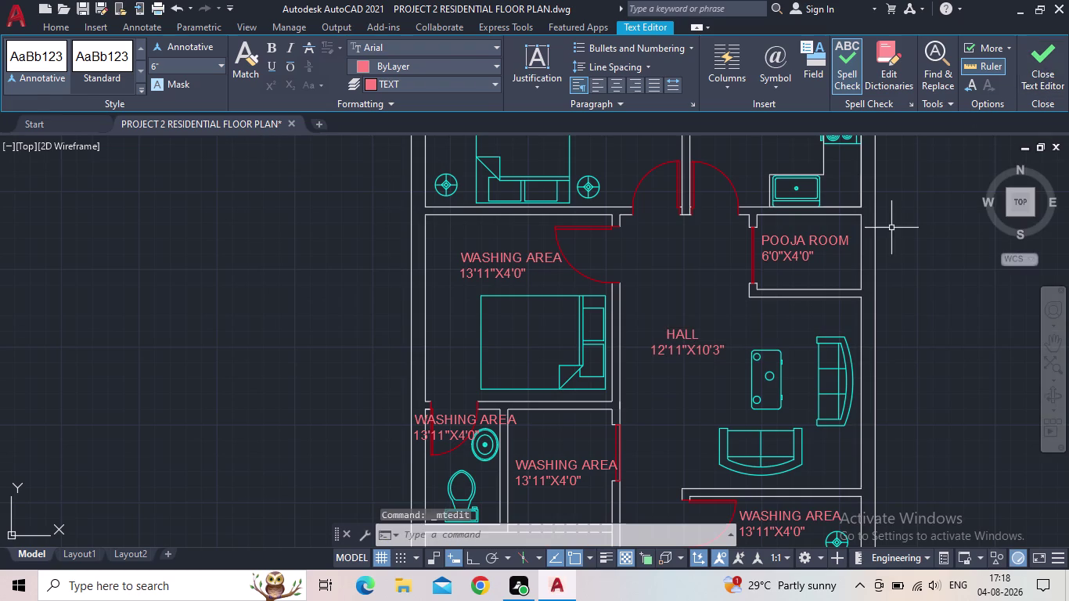
middle_drag(784, 367, 744, 314)
scroll(down, 3)
middle_drag(755, 353, 730, 298)
scroll(up, 3)
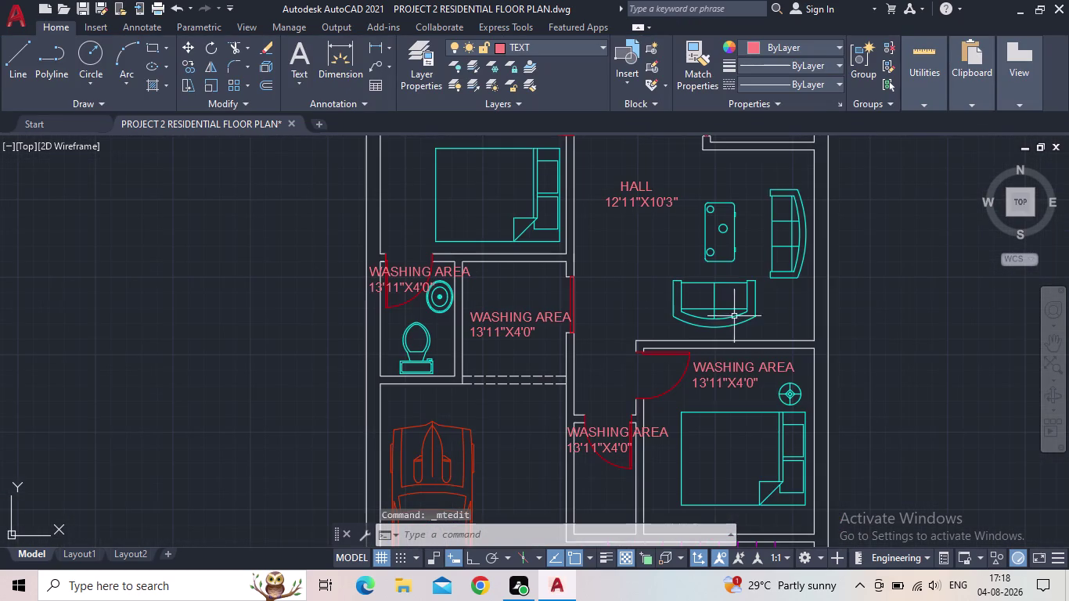
Replace the lower-right room's WASHING AREA label text with BEDROOM.
double_click(747, 369)
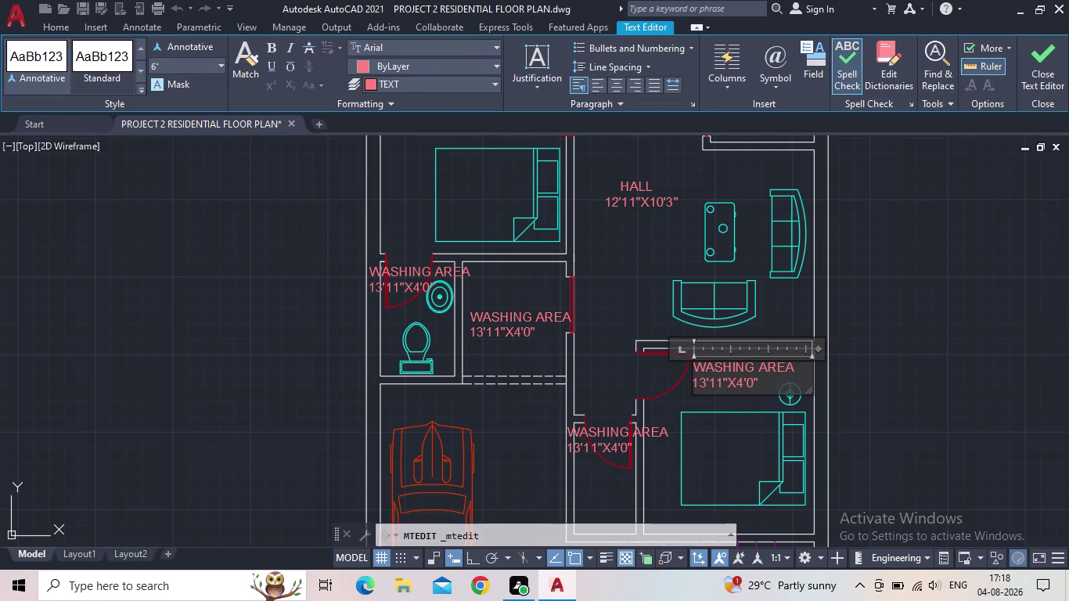
drag(772, 389, 673, 373)
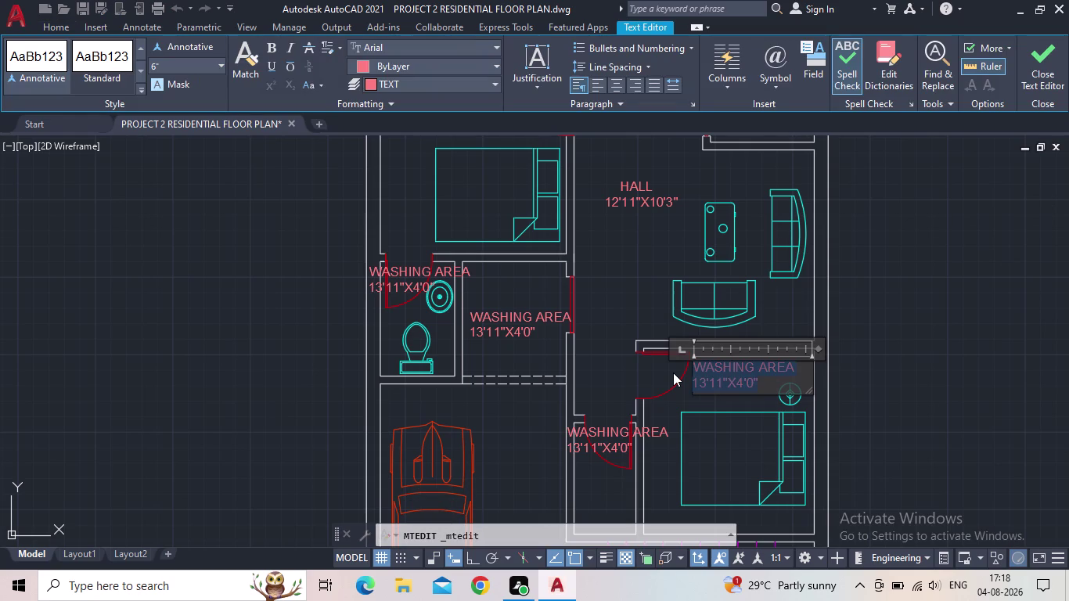
text(BEDE)
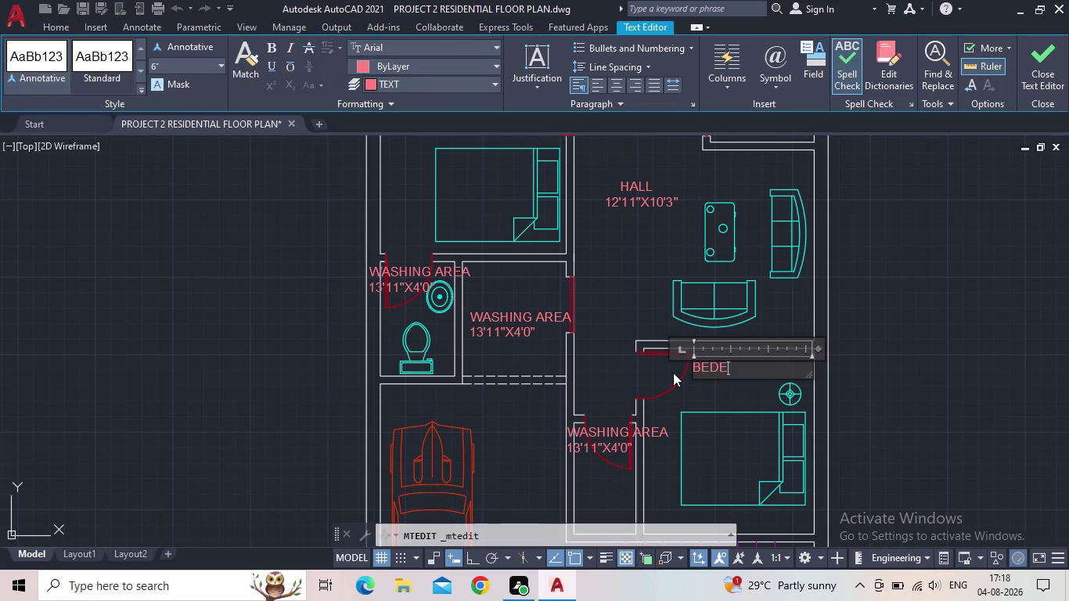
key(BackSpace)
text(ROOM)
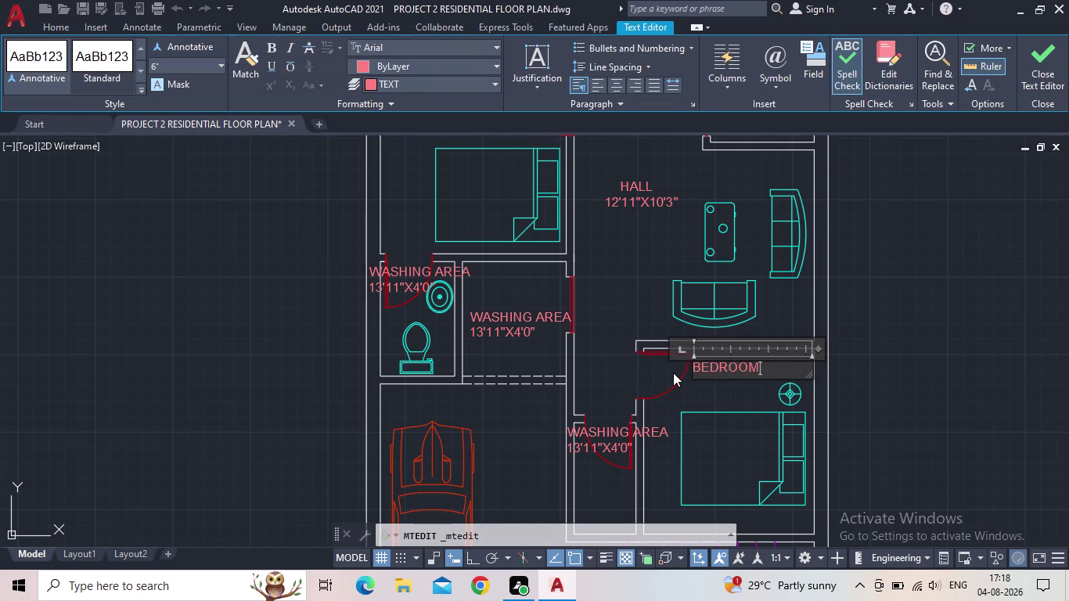
Add the size 9'2"X10'0" on a second line and close the text editor.
key(Return)
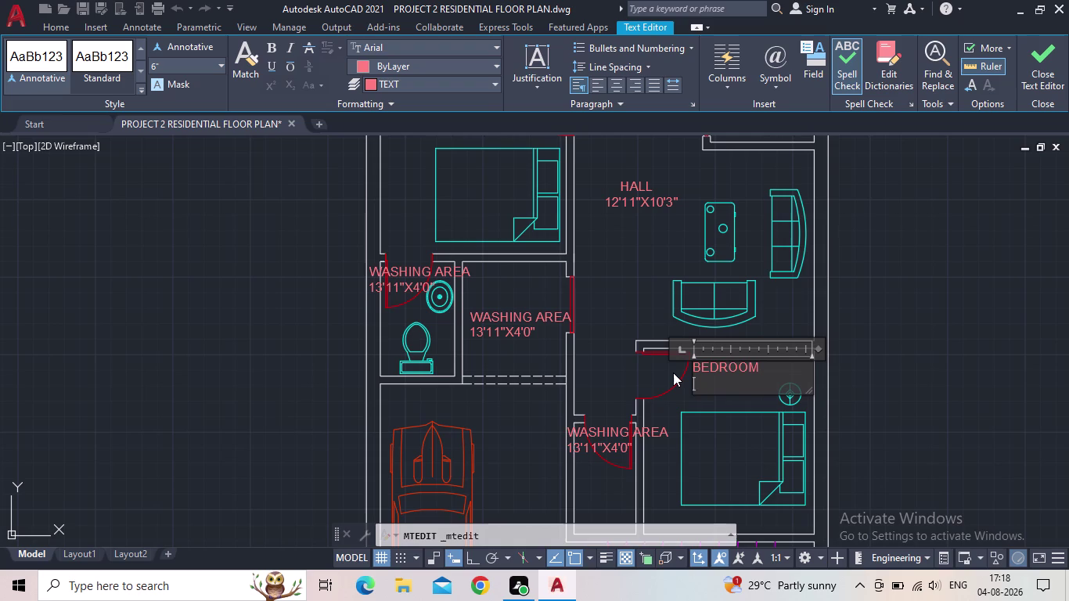
text(9'2")
key(x)
key(1)
key(apostrophe)
key(BackSpace)
text(0'0)
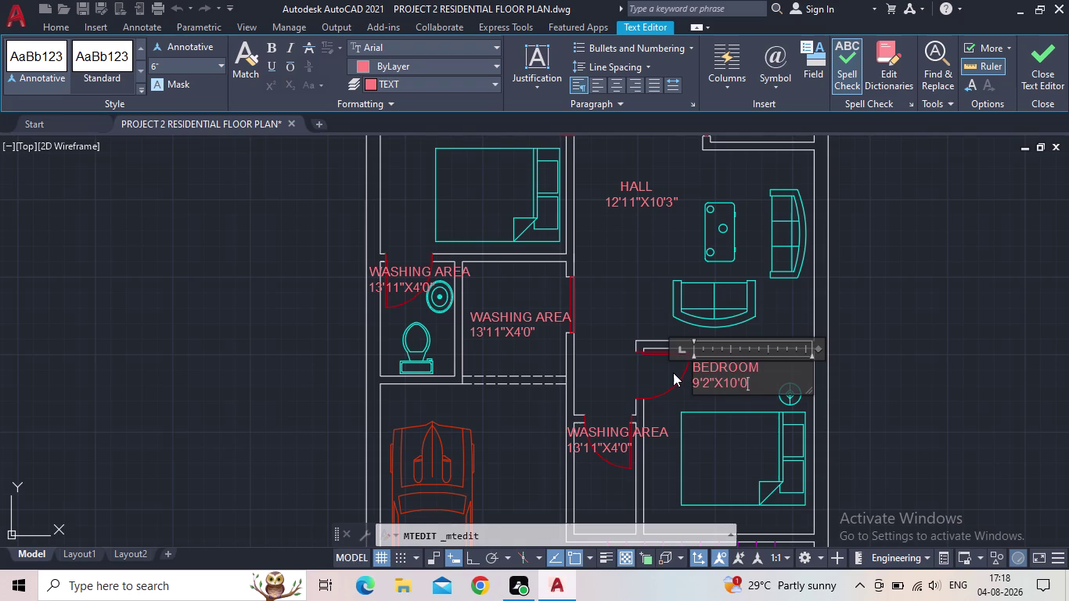
text(")
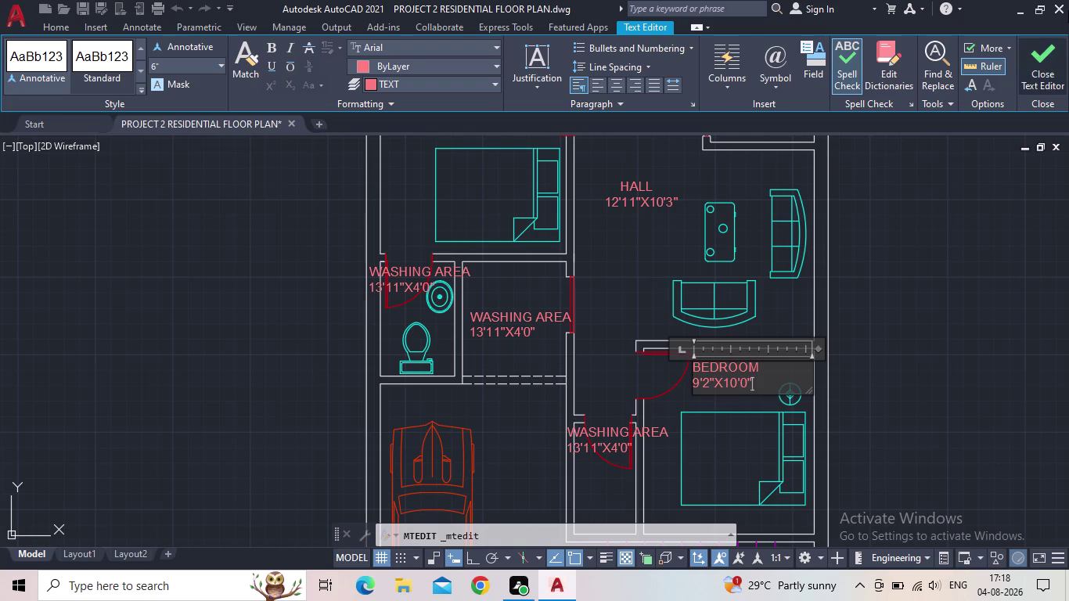
click(1037, 48)
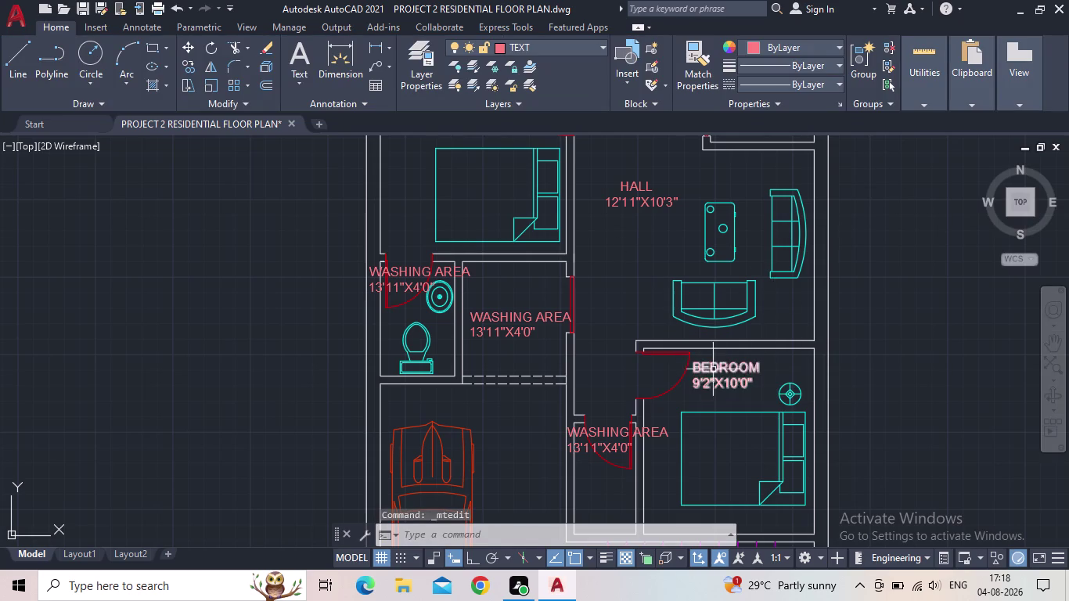
scroll(up, 3)
middle_drag(722, 382, 667, 312)
click(660, 298)
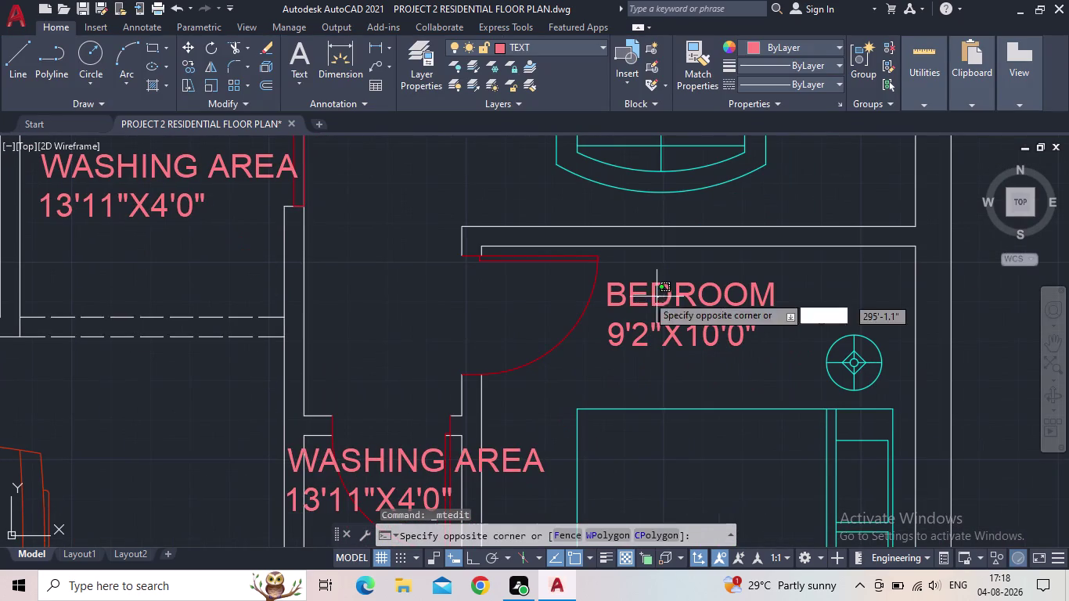
click(624, 290)
click(609, 284)
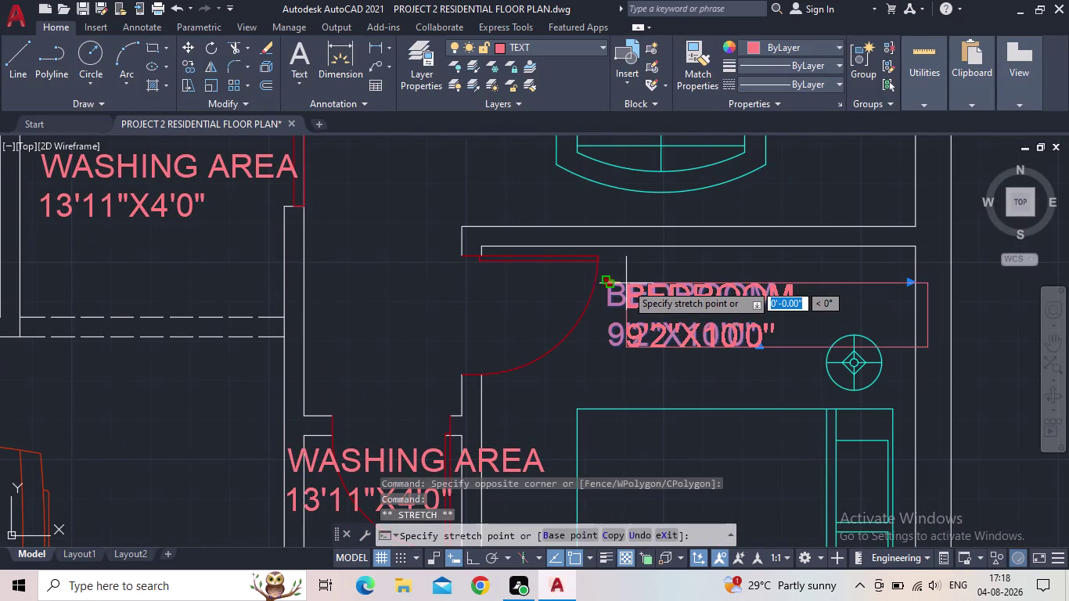
click(636, 284)
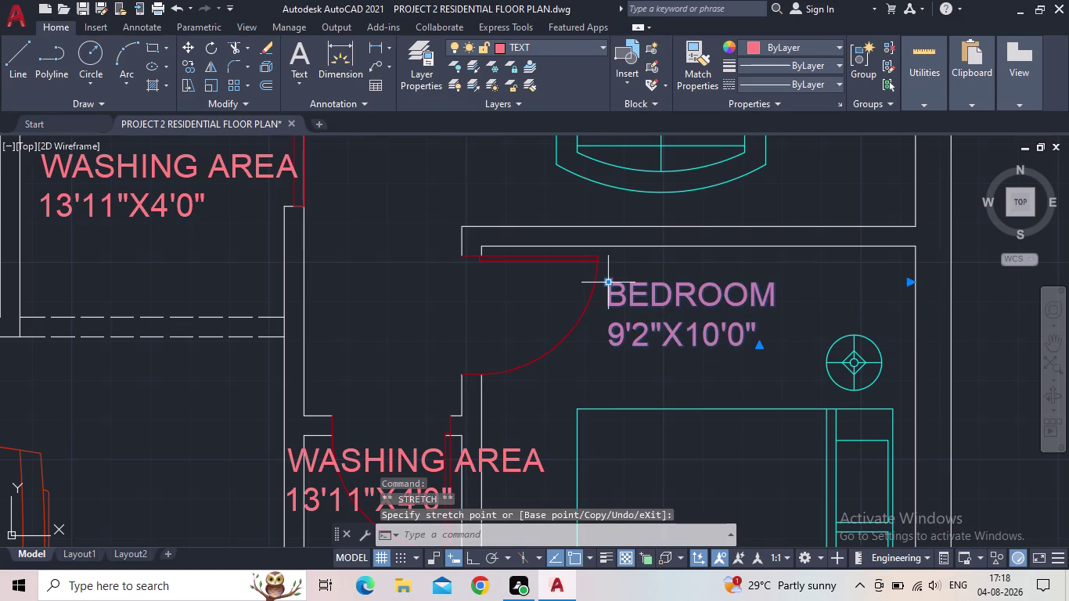
click(611, 285)
click(649, 279)
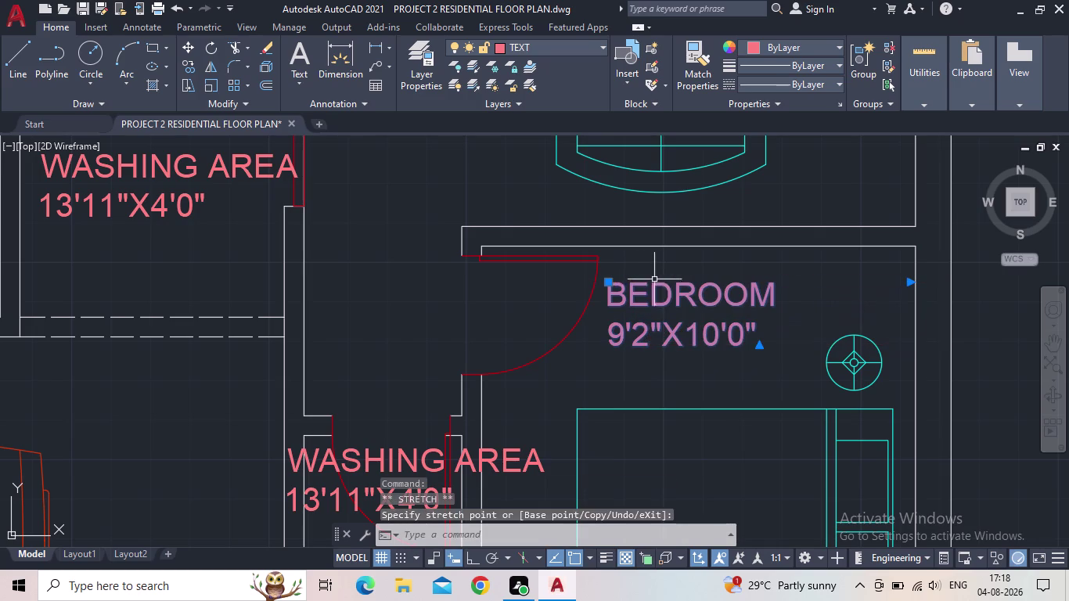
click(605, 281)
scroll(up, 3)
click(661, 280)
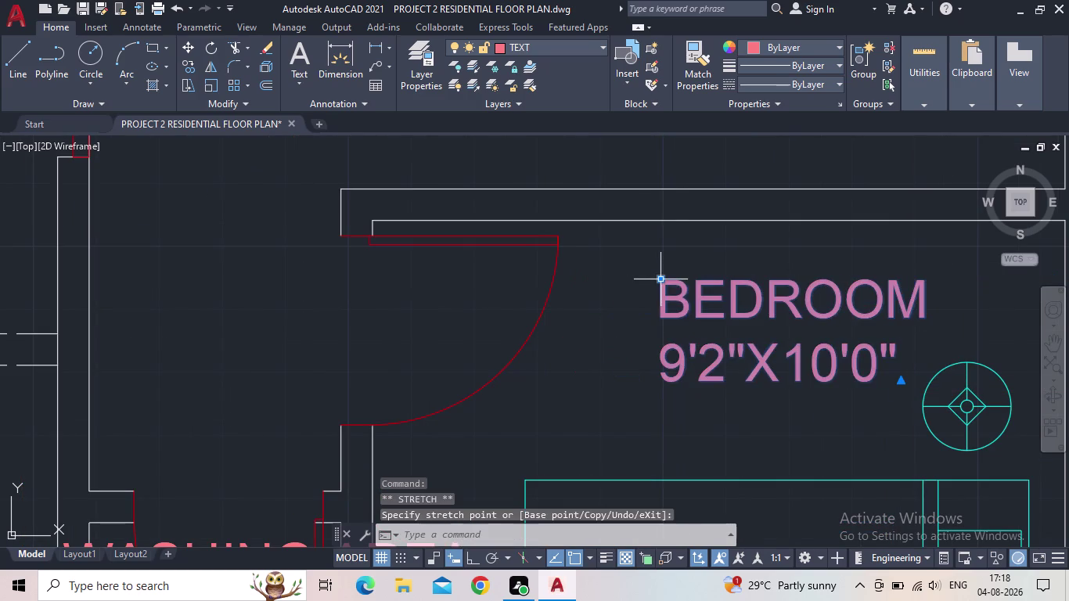
scroll(down, 3)
middle_drag(651, 286, 577, 284)
scroll(down, 3)
scroll(down, 3)
key(Escape)
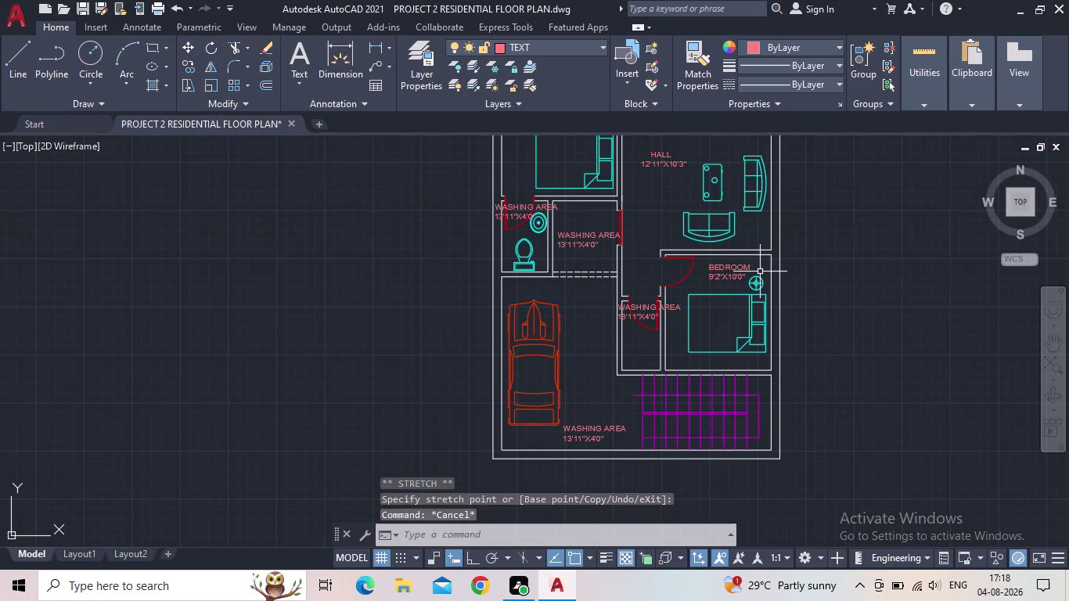
scroll(up, 3)
middle_drag(656, 306, 694, 228)
Open the washing area label beside the car for editing and select its text.
scroll(up, 3)
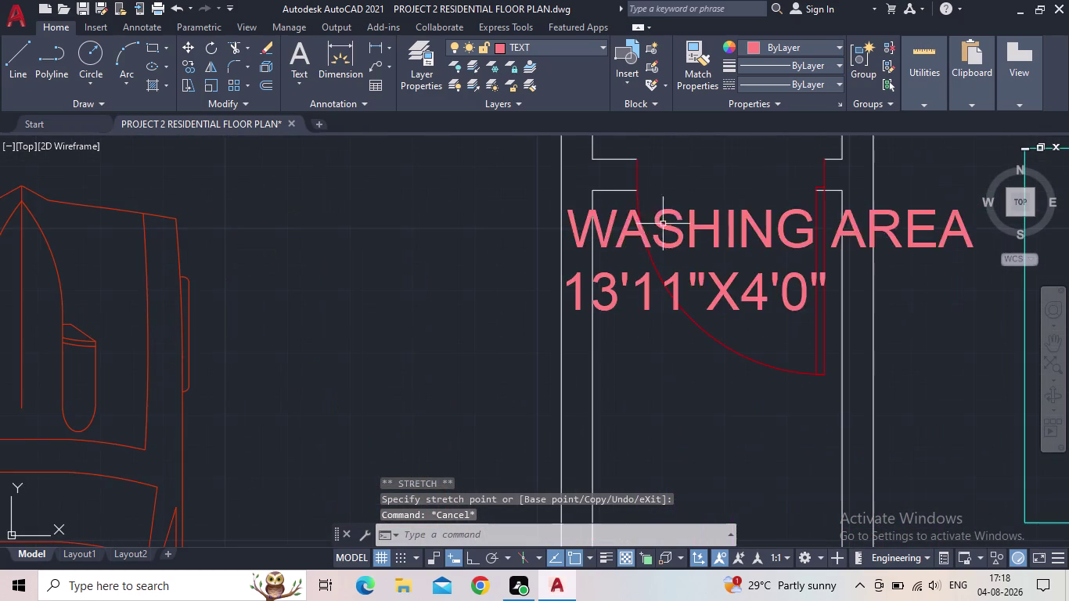
double_click(717, 228)
click(696, 227)
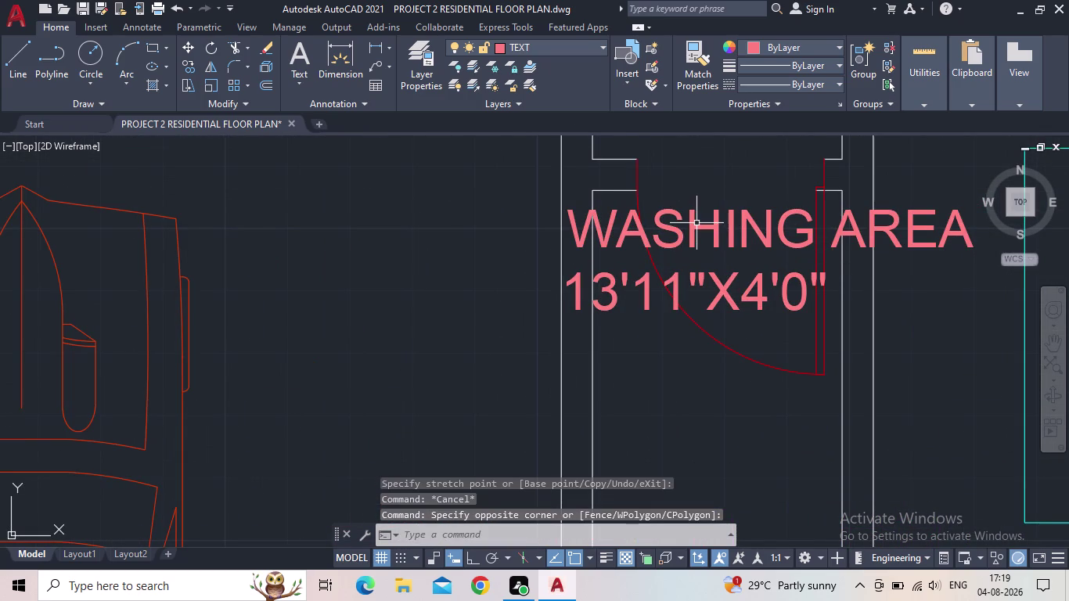
click(697, 223)
click(697, 224)
middle_drag(768, 236, 678, 238)
scroll(down, 3)
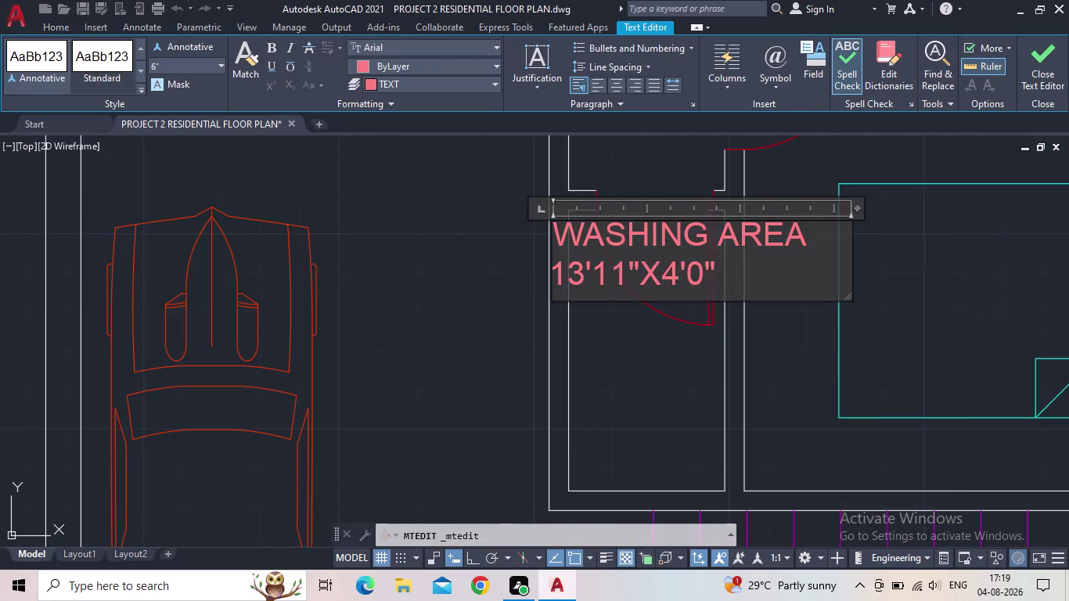
drag(751, 275, 555, 239)
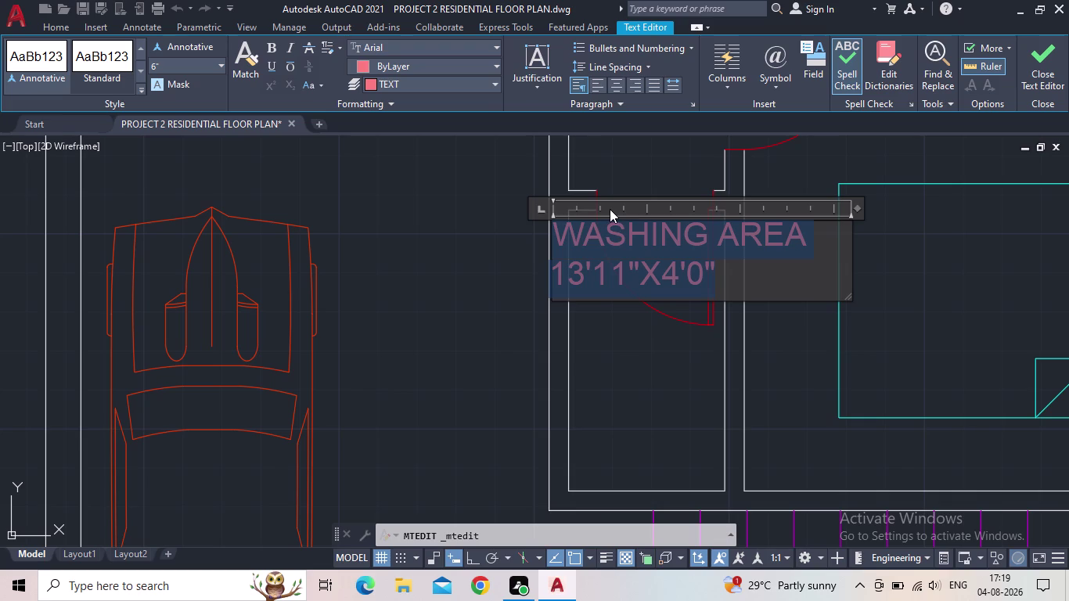
scroll(down, 3)
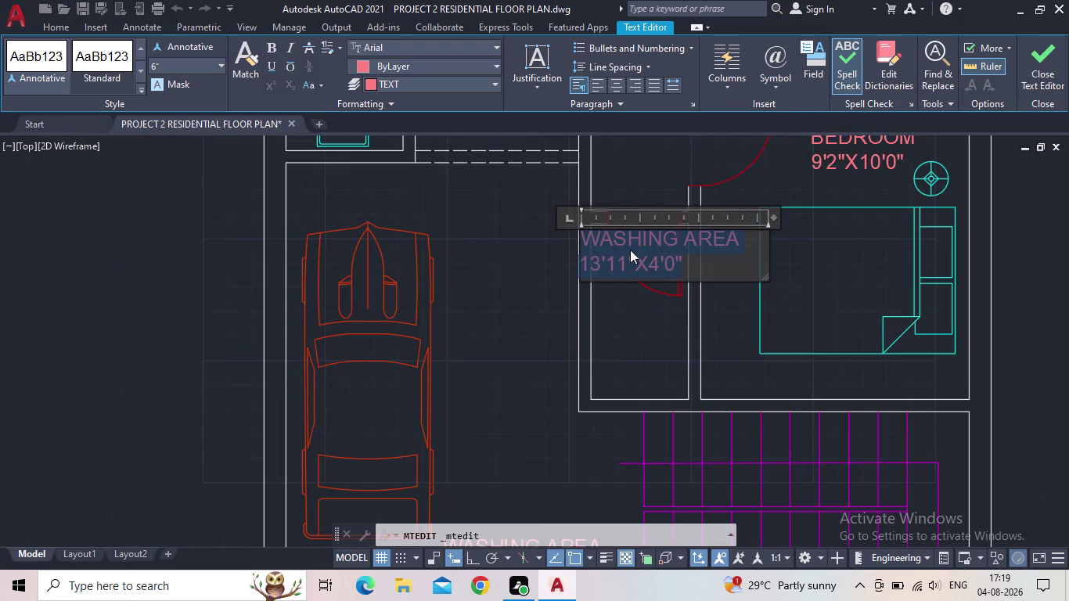
Replace the label text with TOILET and start a new line.
text(TOI)
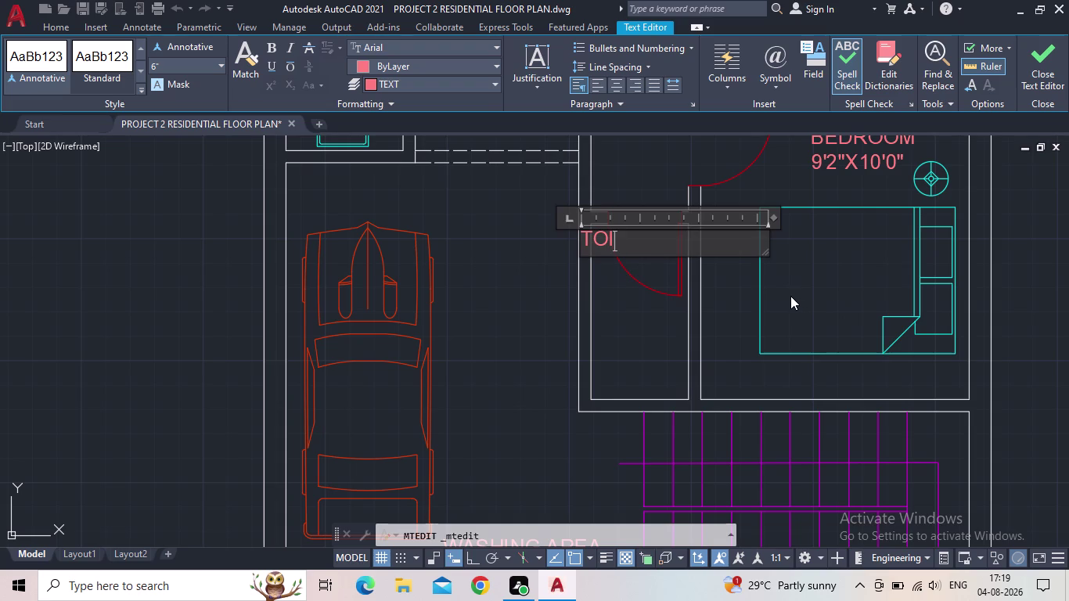
text(L)
text(ET)
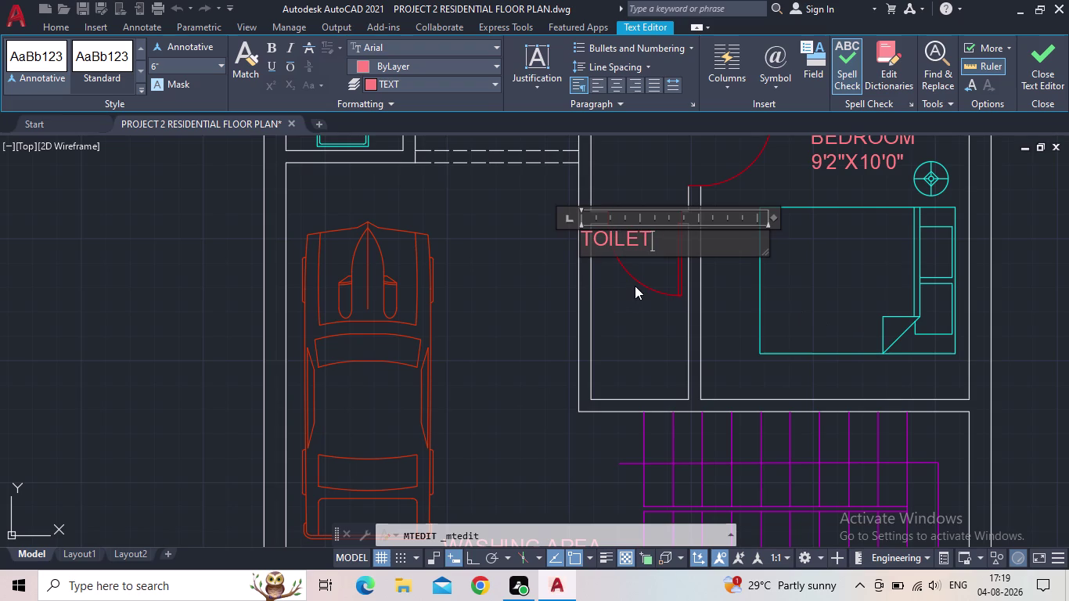
key(Return)
scroll(down, 3)
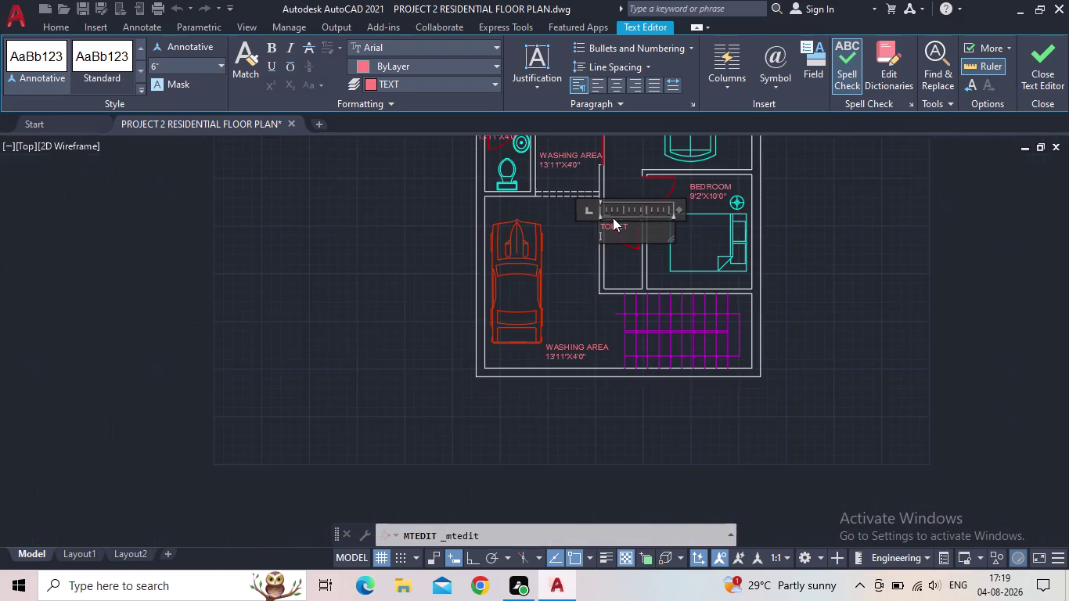
middle_drag(658, 194, 653, 240)
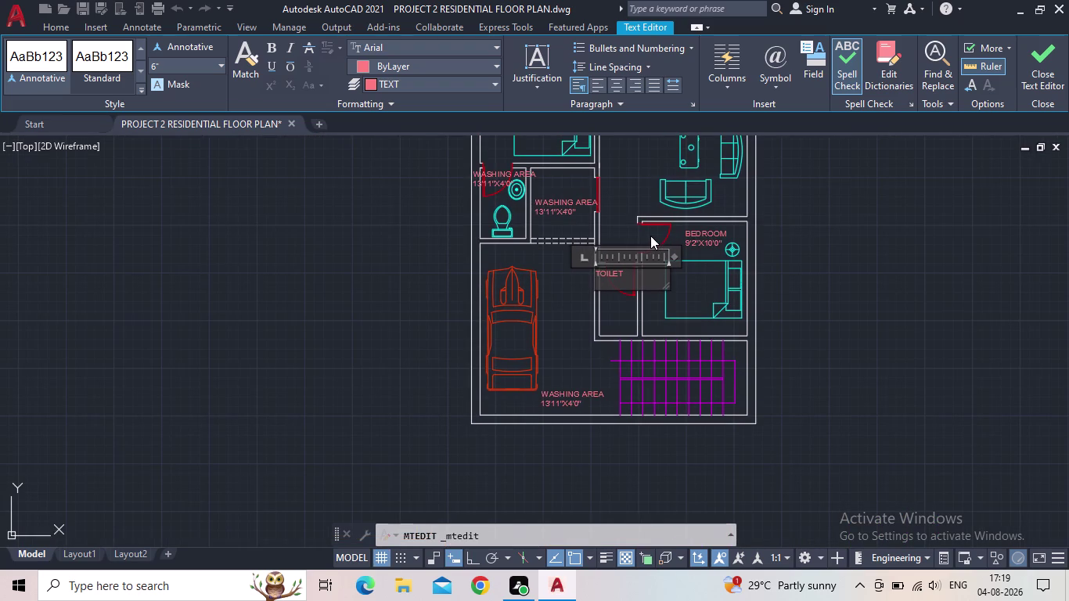
scroll(up, 3)
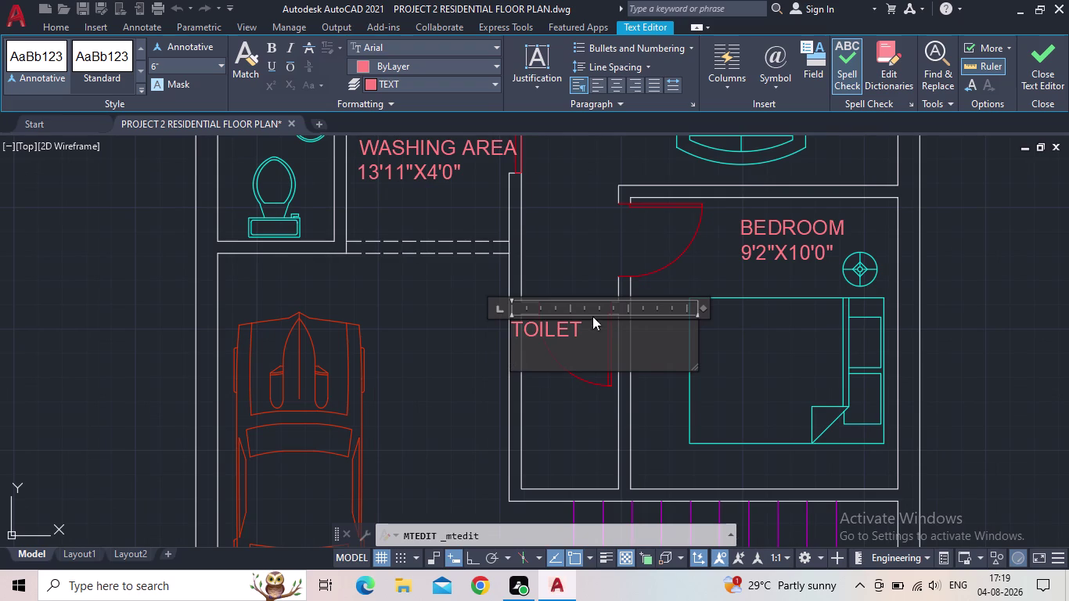
scroll(up, 3)
middle_drag(591, 272, 620, 266)
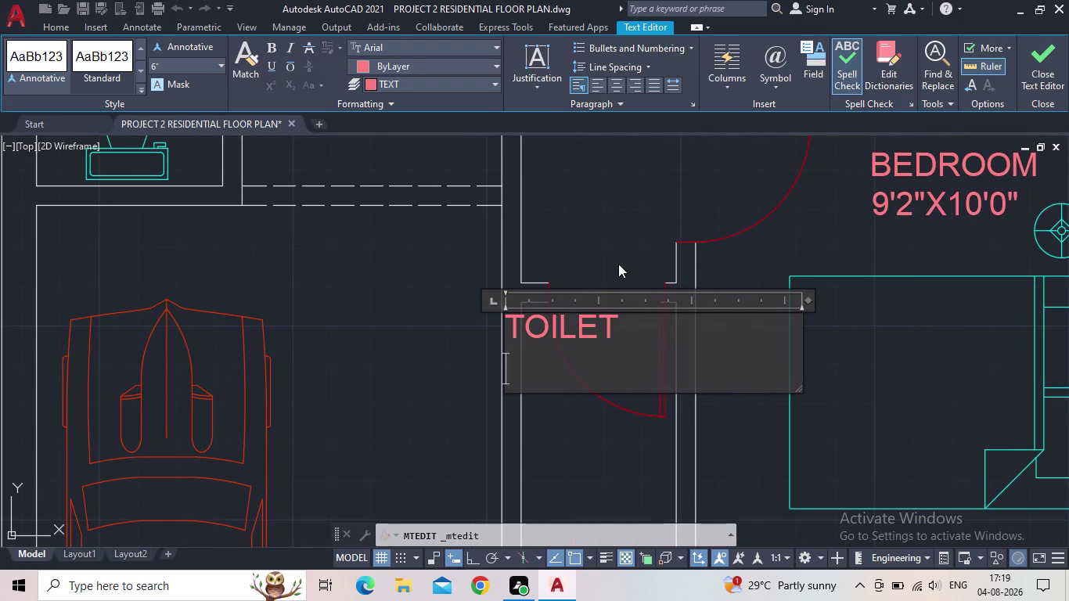
scroll(up, 3)
middle_click(613, 265)
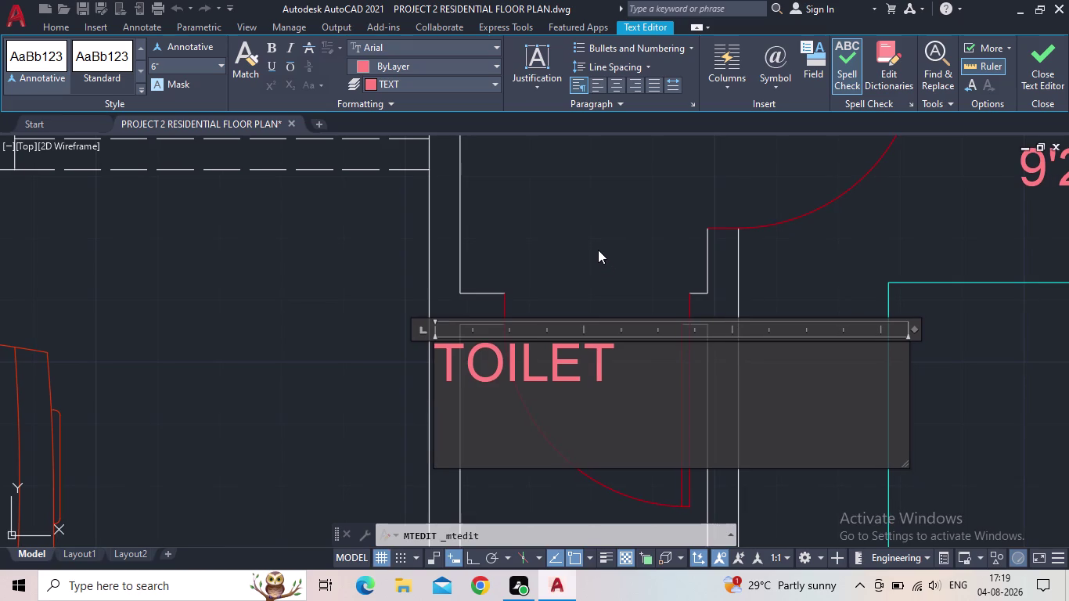
scroll(down, 3)
middle_click(596, 254)
middle_click(598, 237)
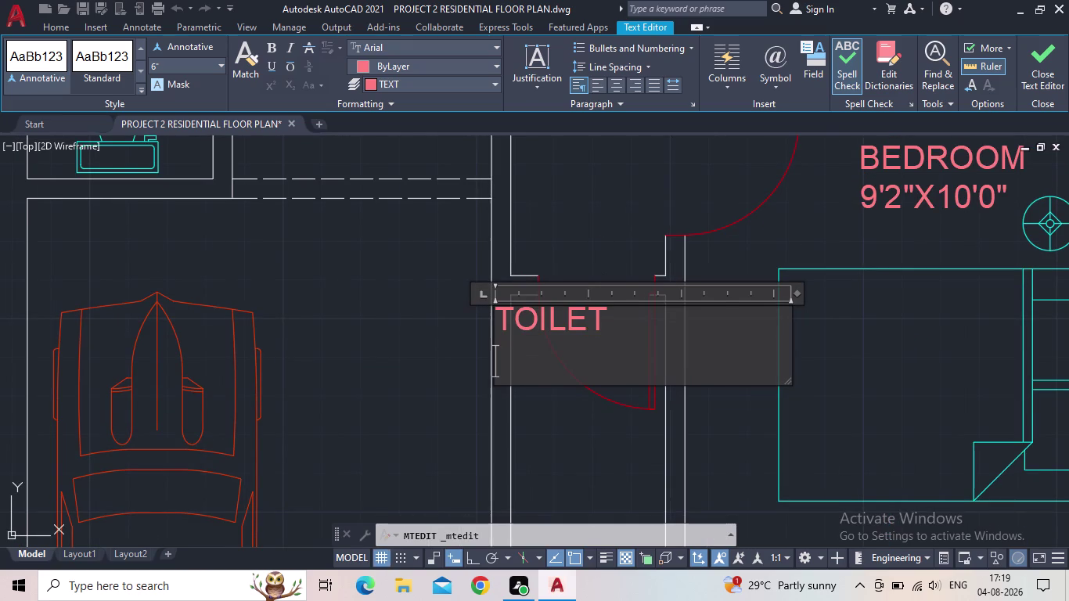
middle_drag(554, 443, 573, 399)
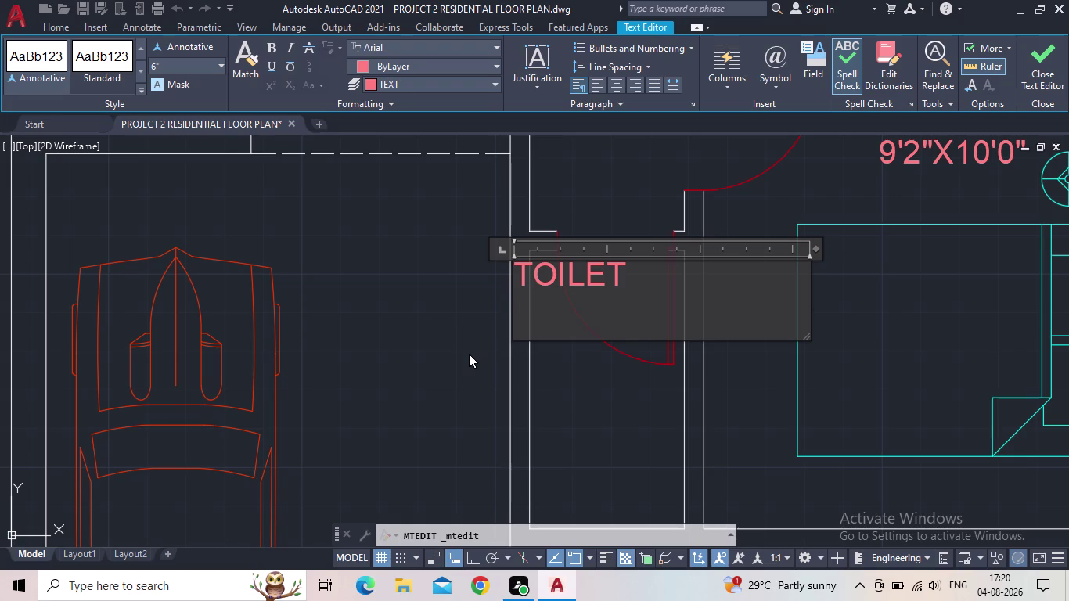
scroll(up, 3)
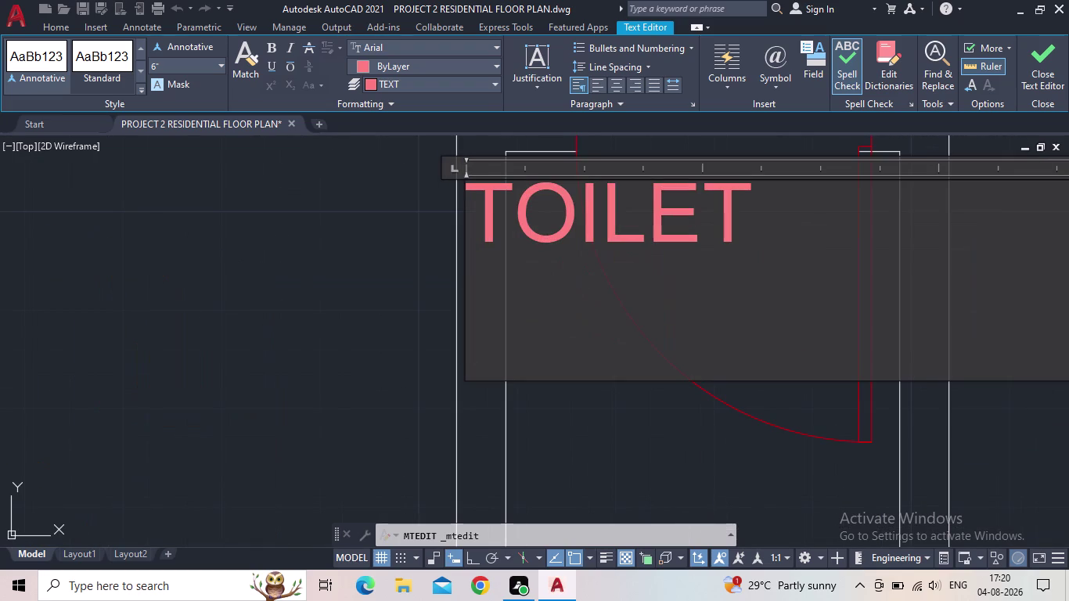
scroll(down, 3)
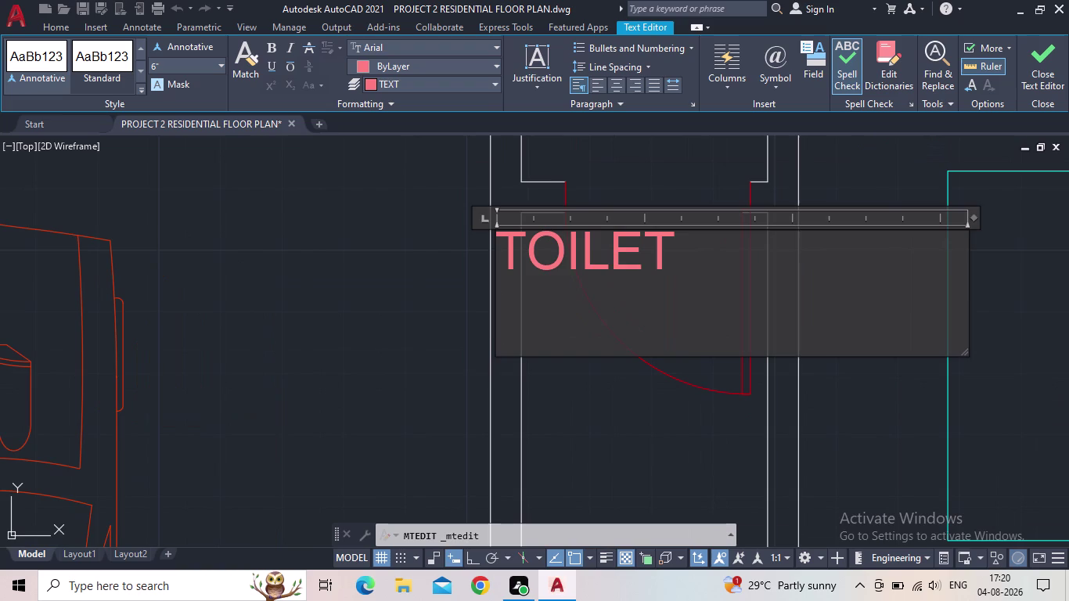
middle_drag(552, 318, 518, 342)
scroll(down, 3)
middle_drag(538, 369, 515, 378)
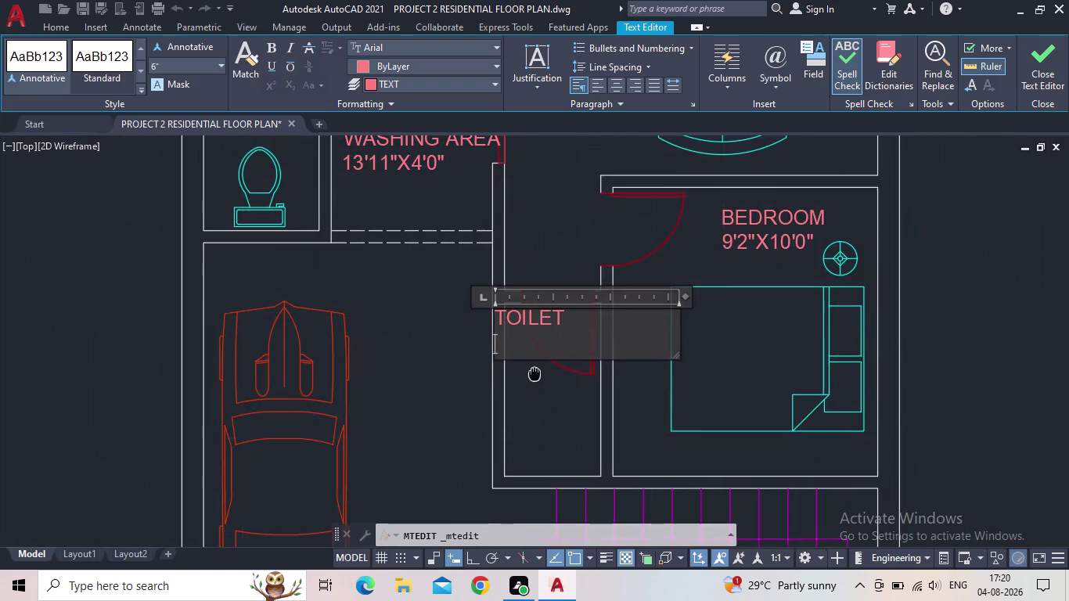
middle_drag(515, 378, 492, 384)
scroll(up, 3)
middle_drag(528, 423, 506, 412)
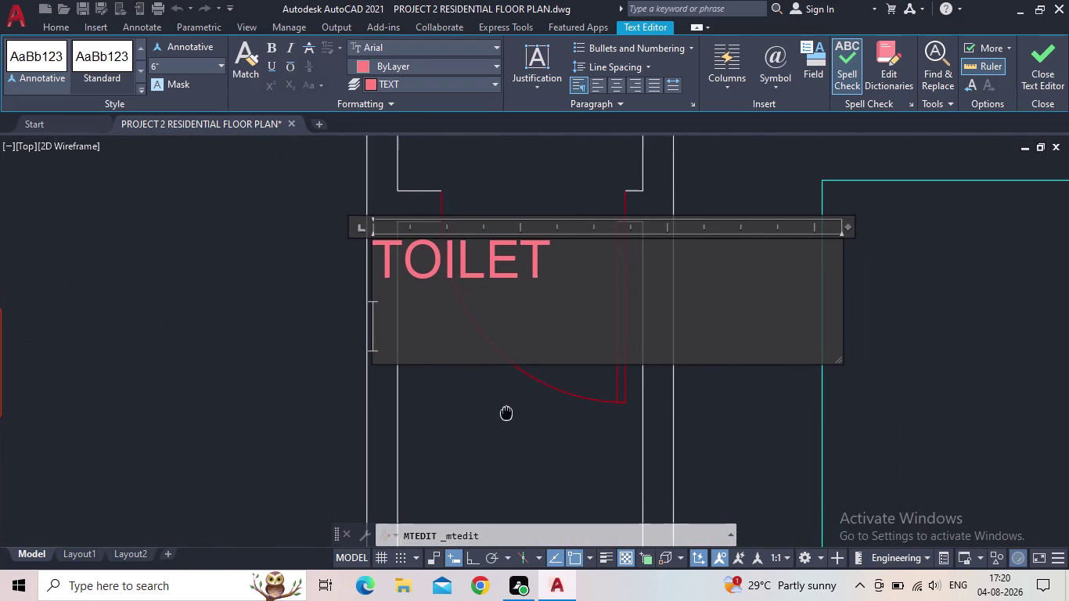
middle_drag(506, 413, 502, 410)
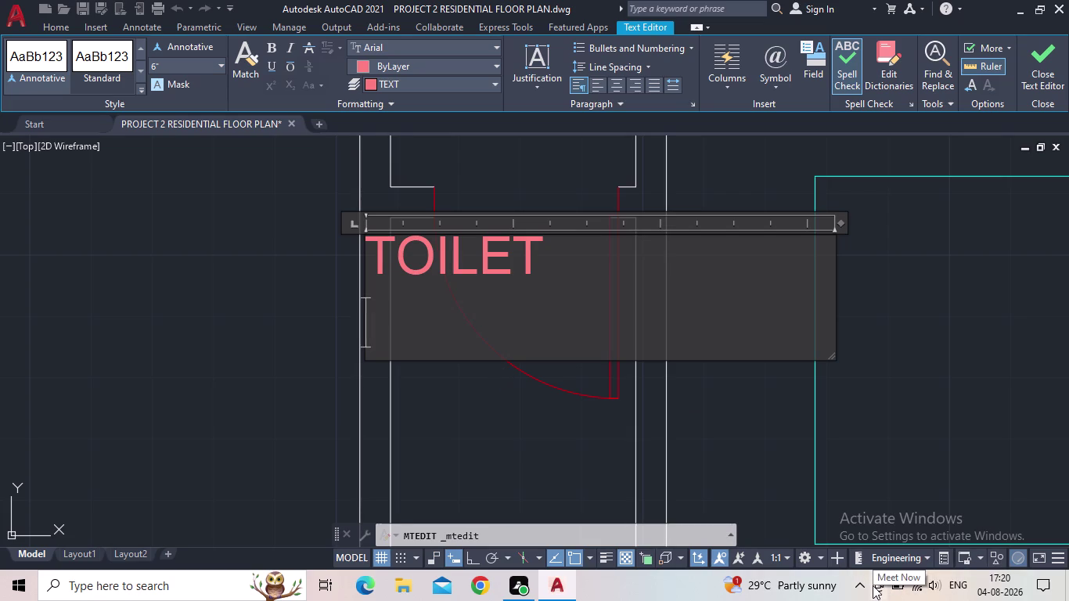
middle_drag(447, 321, 471, 340)
scroll(down, 3)
scroll(down, 3)
scroll(down, 3)
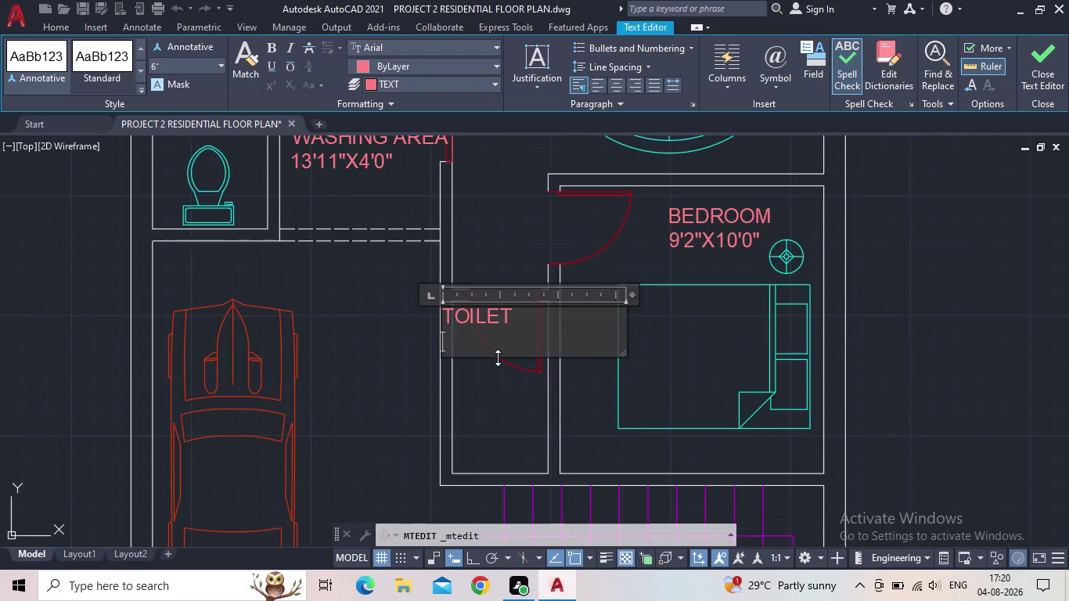
scroll(up, 3)
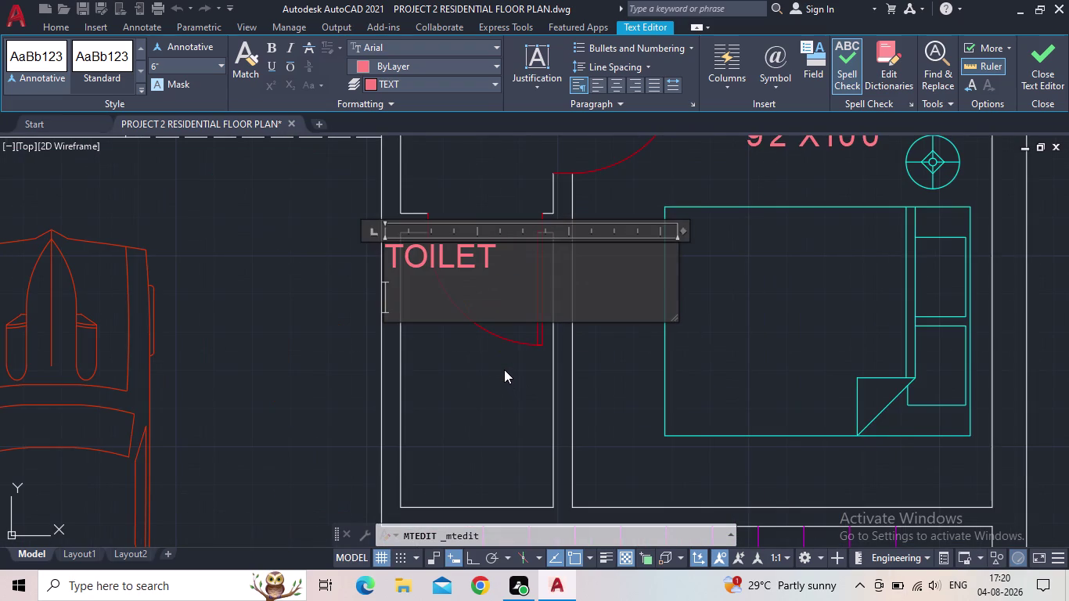
middle_drag(501, 397, 473, 443)
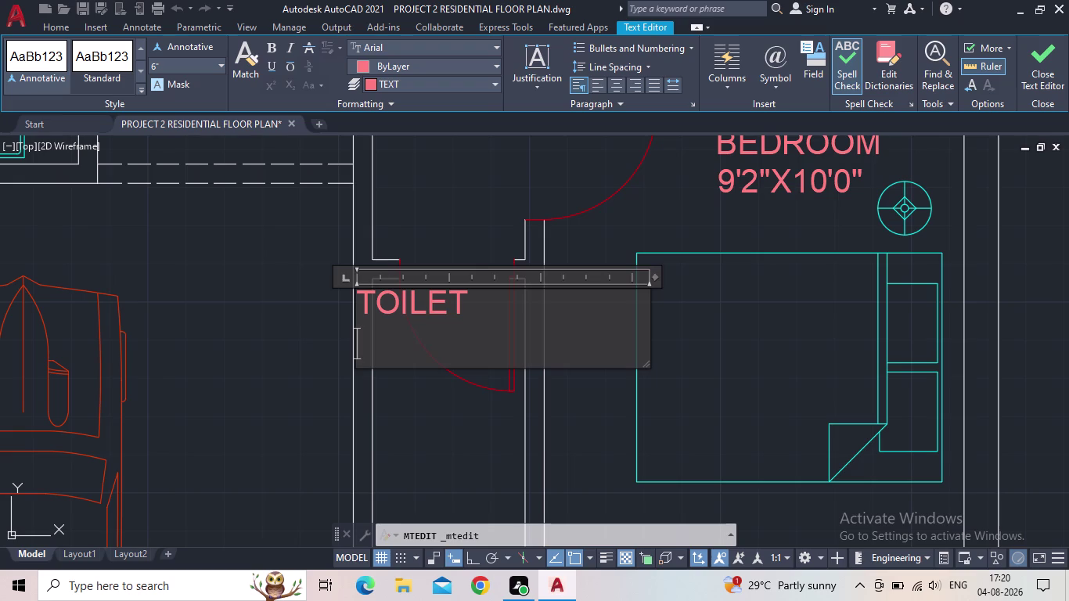
middle_drag(474, 320, 461, 353)
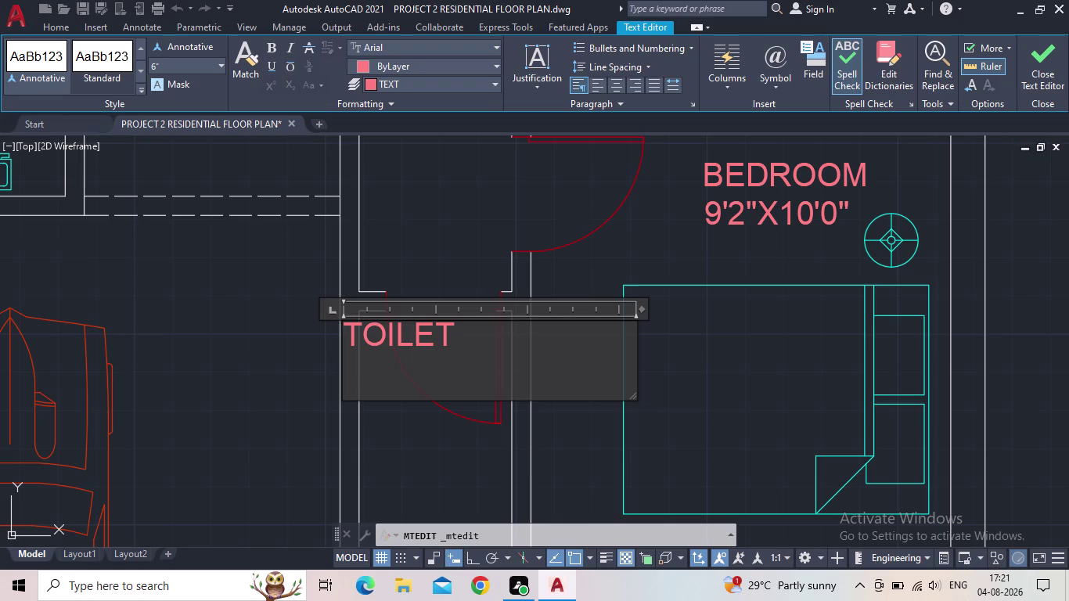
scroll(up, 3)
scroll(up, 3)
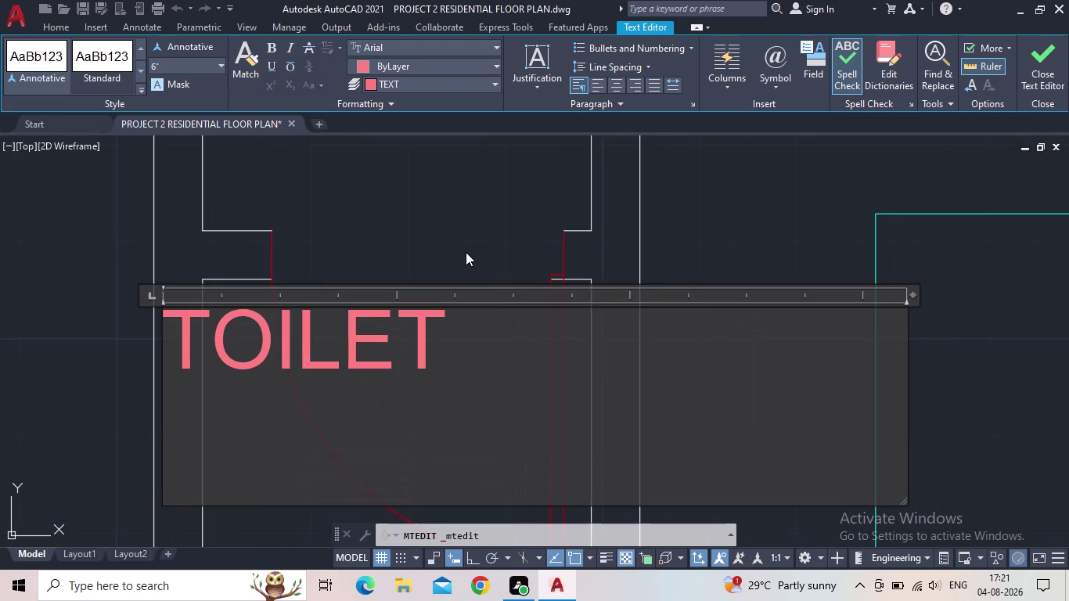
scroll(down, 3)
scroll(up, 3)
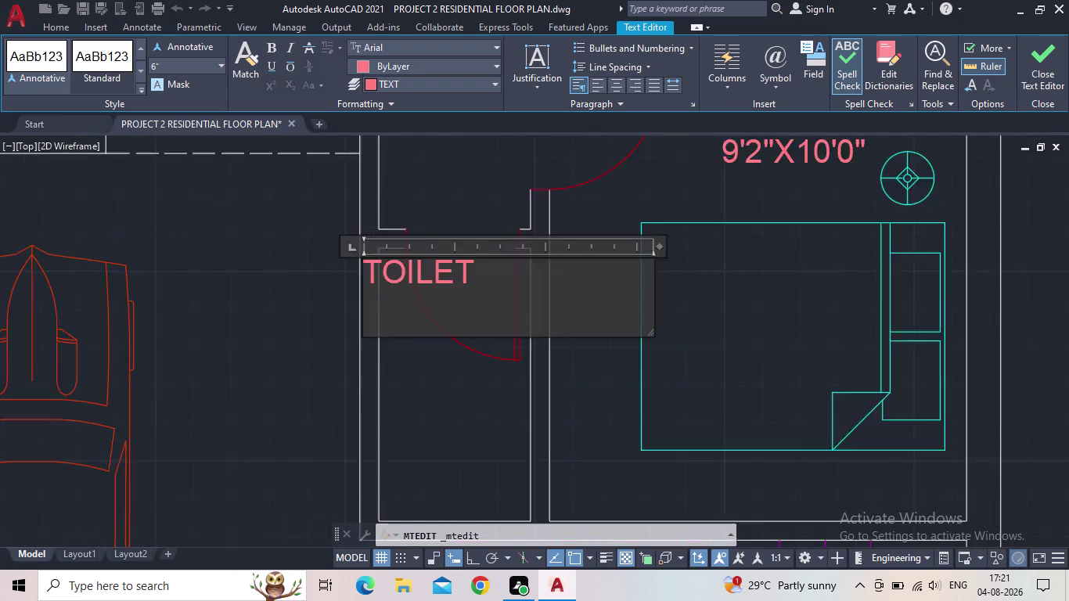
scroll(up, 3)
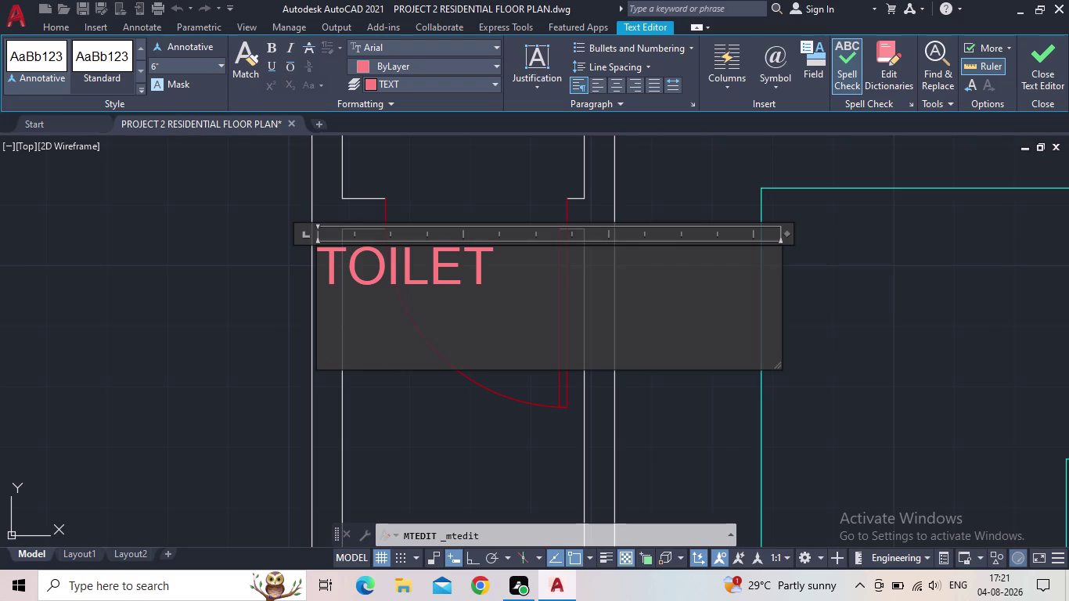
scroll(up, 3)
scroll(down, 3)
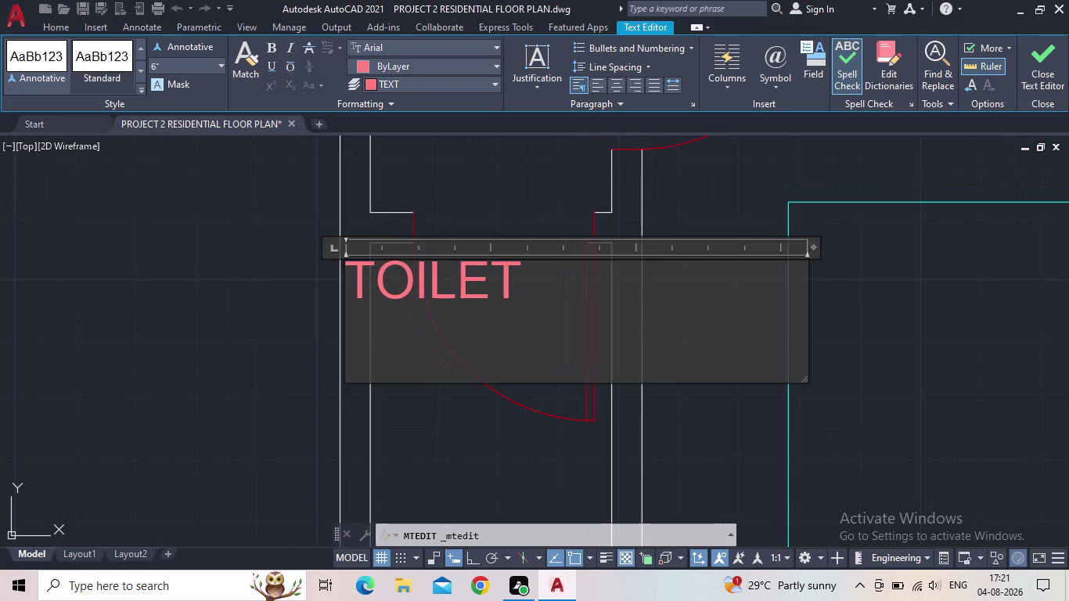
middle_drag(473, 315, 459, 320)
scroll(down, 3)
middle_drag(459, 318, 438, 324)
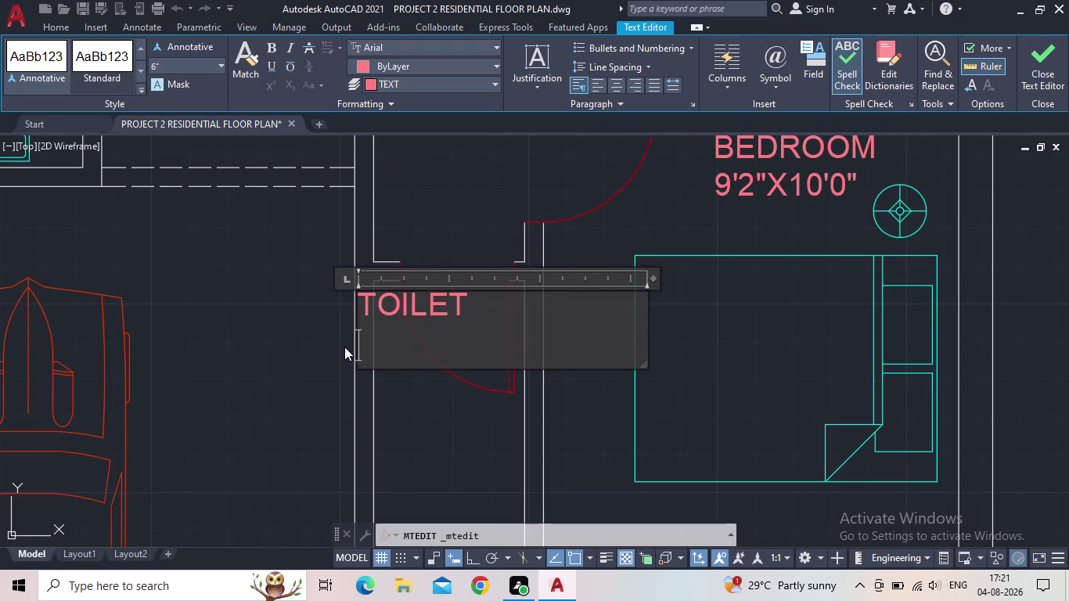
scroll(up, 3)
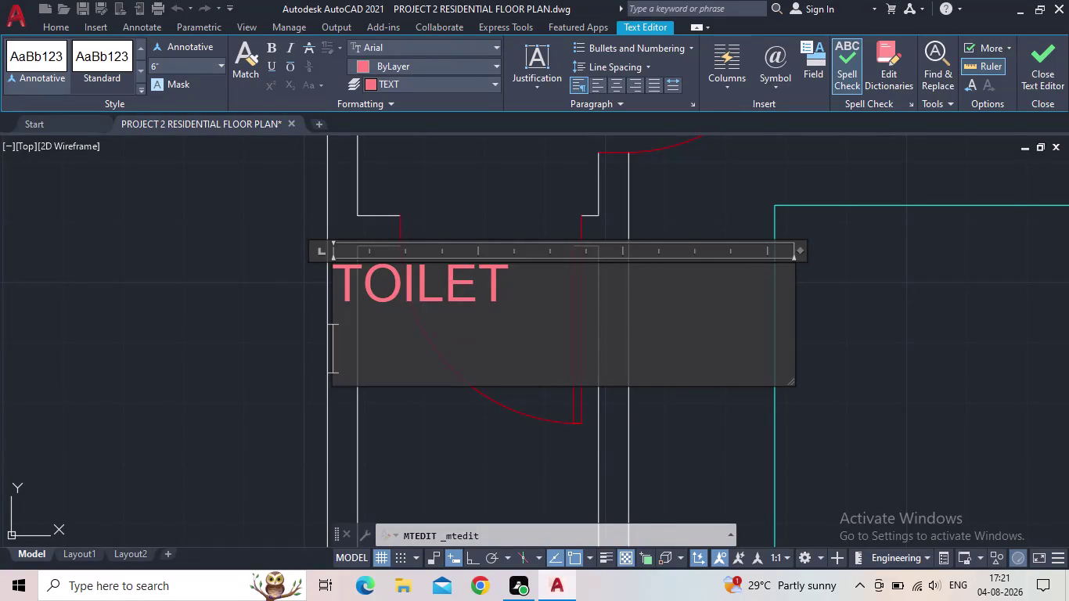
scroll(down, 3)
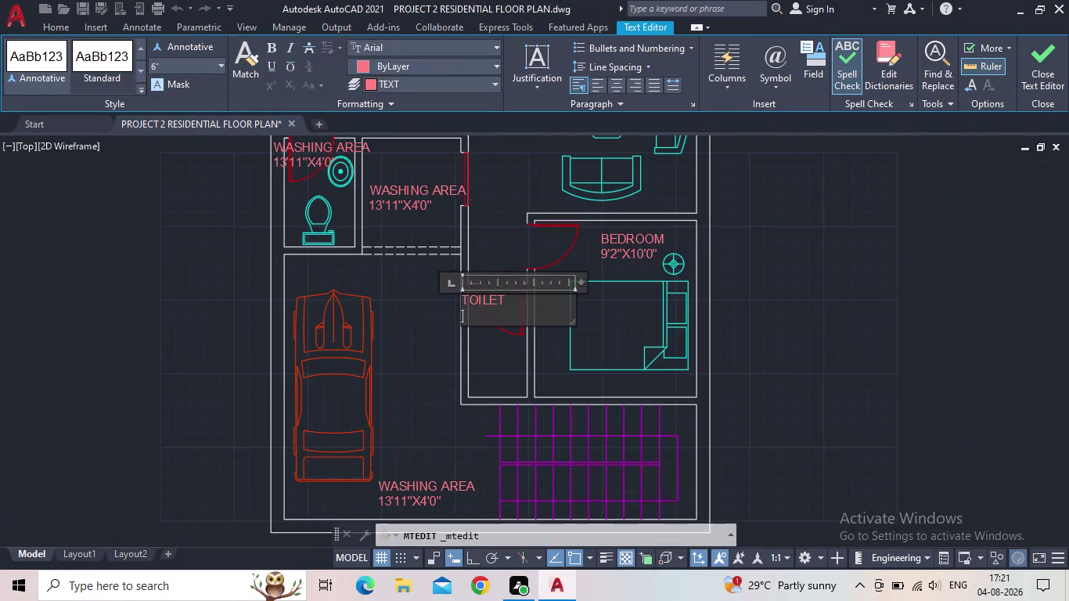
scroll(up, 3)
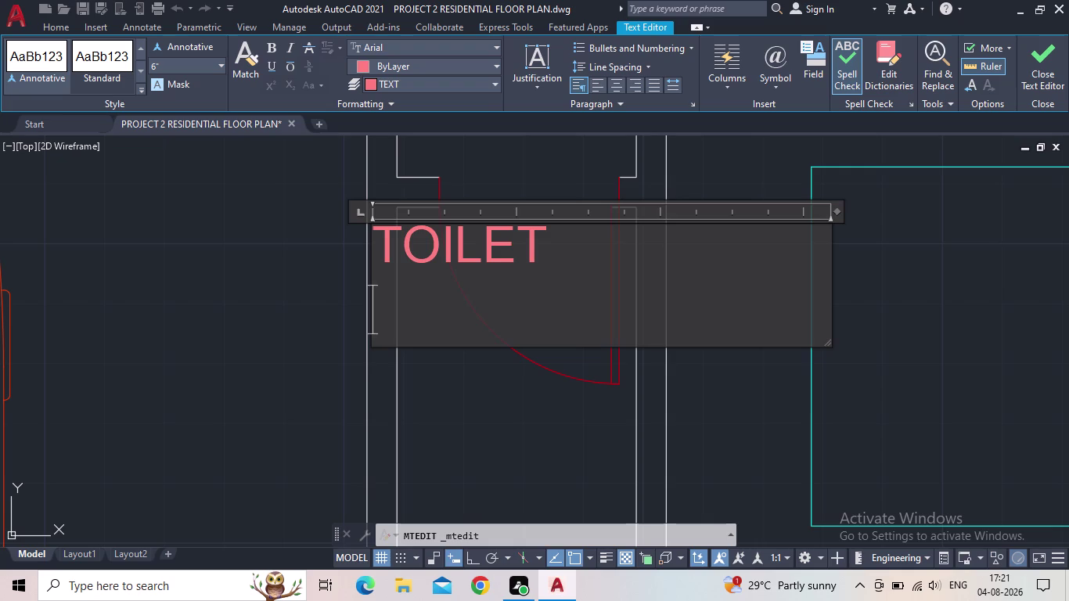
click(577, 255)
click(382, 288)
click(577, 273)
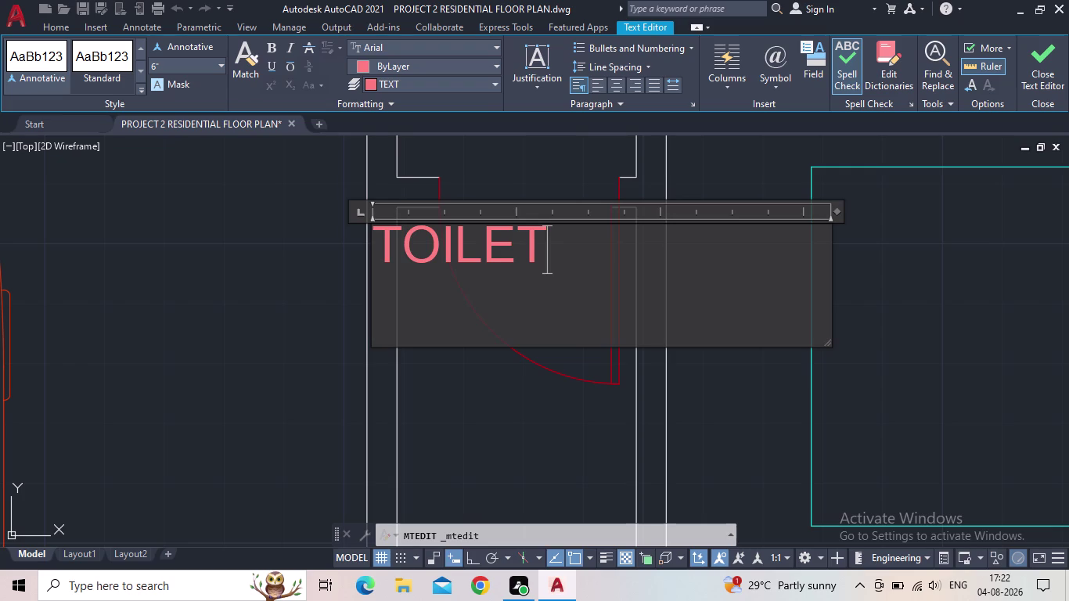
click(380, 299)
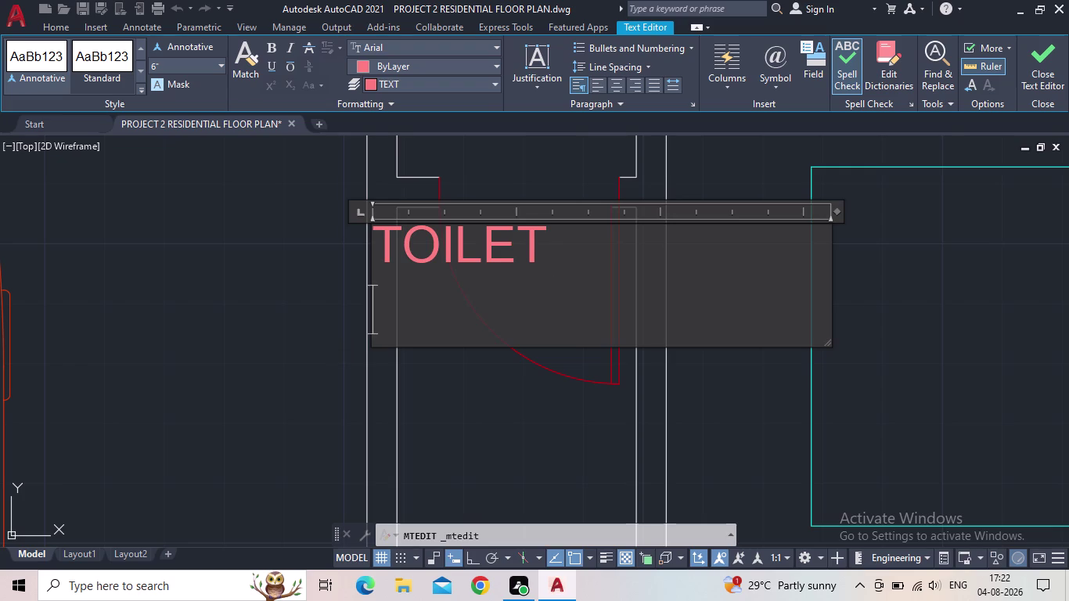
click(559, 271)
scroll(down, 3)
scroll(down, 3)
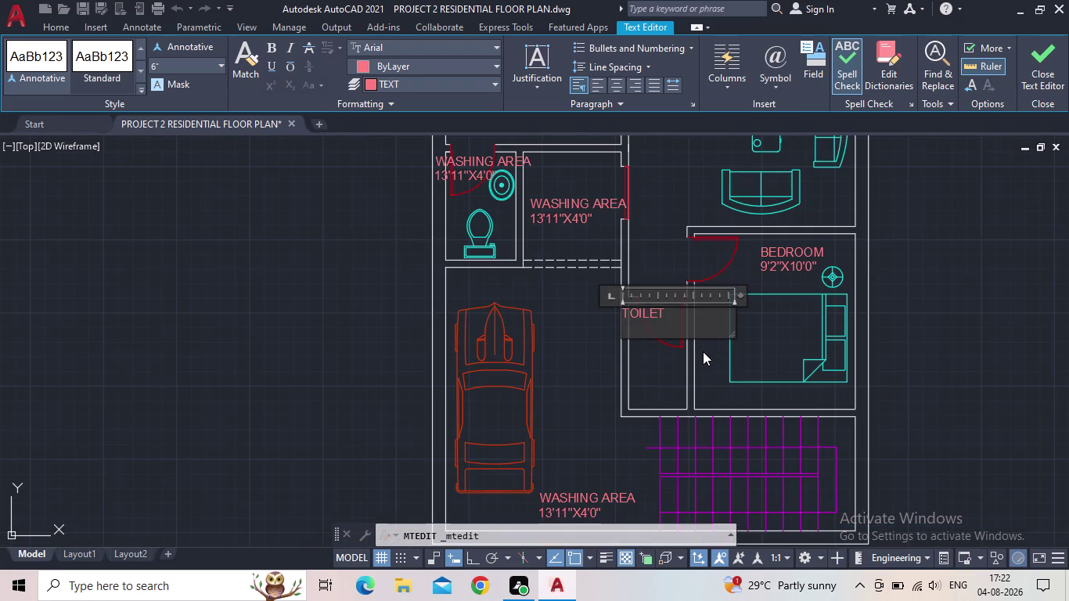
scroll(down, 3)
middle_drag(685, 242, 660, 277)
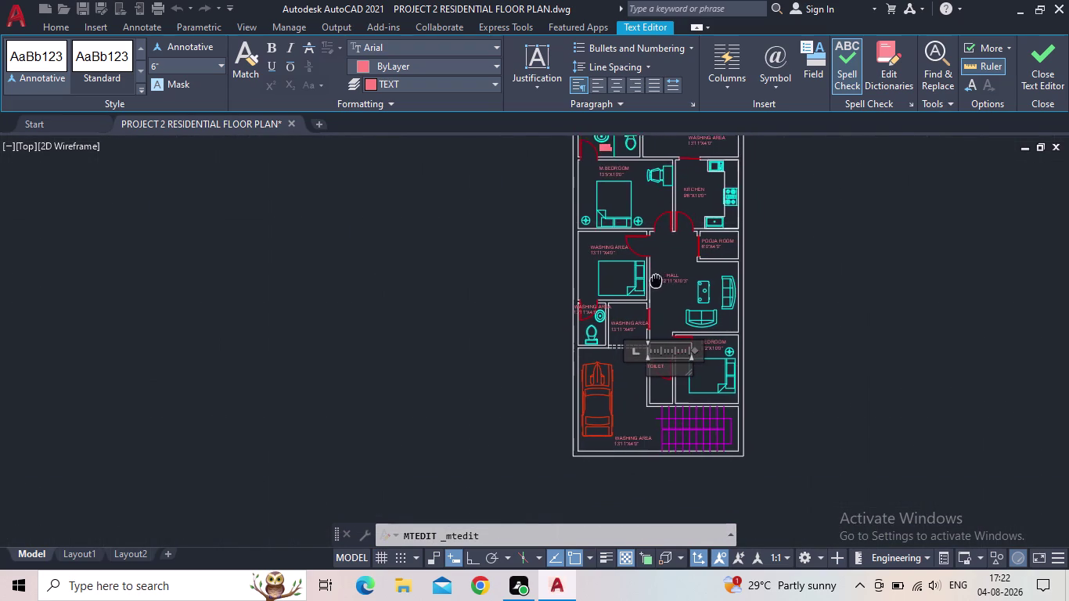
middle_drag(659, 277, 650, 288)
scroll(up, 3)
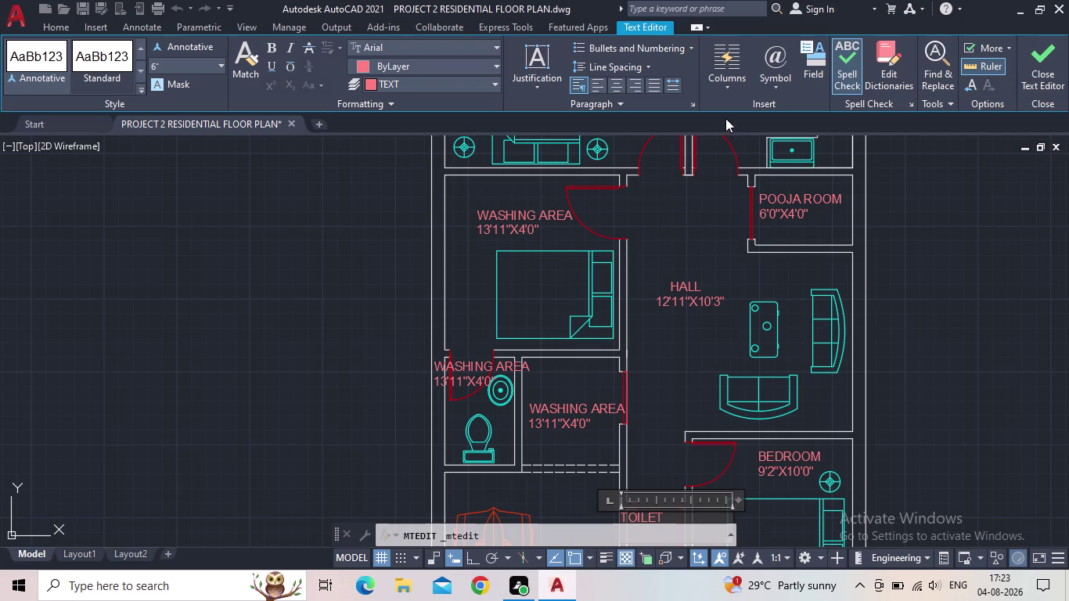
scroll(down, 3)
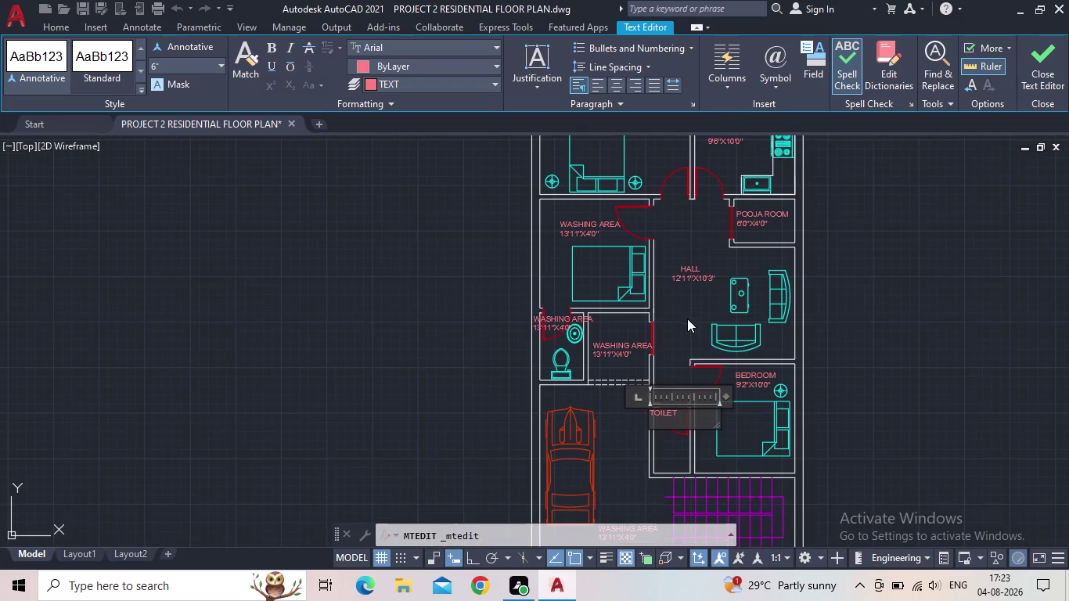
middle_drag(677, 315, 637, 241)
scroll(up, 3)
scroll(up, 3)
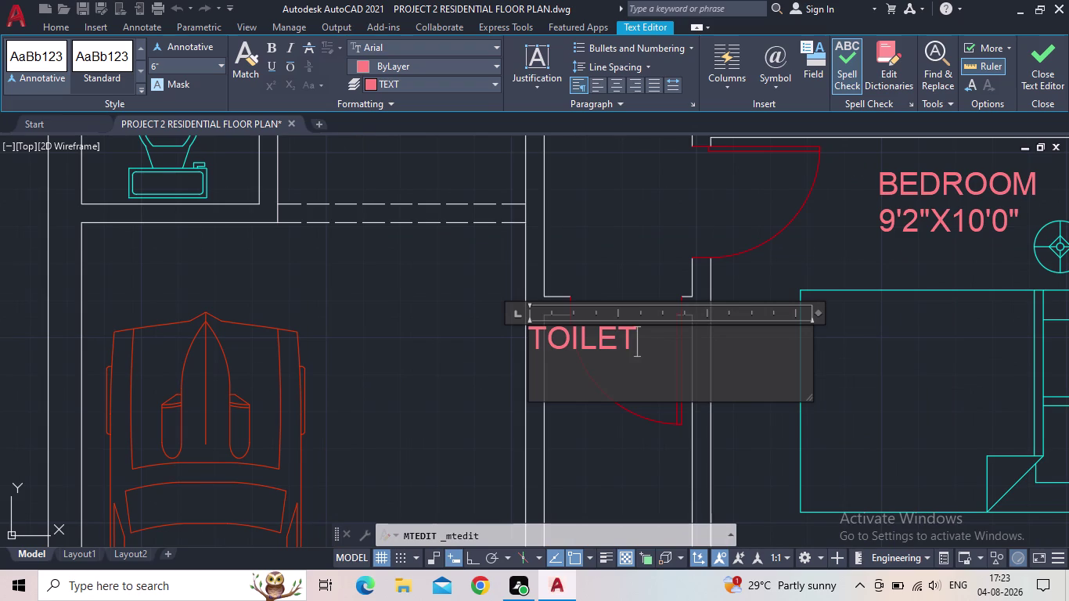
Add the toilet size 3'4"X6'0" after the word TOILET.
click(573, 371)
text(3')
key(4)
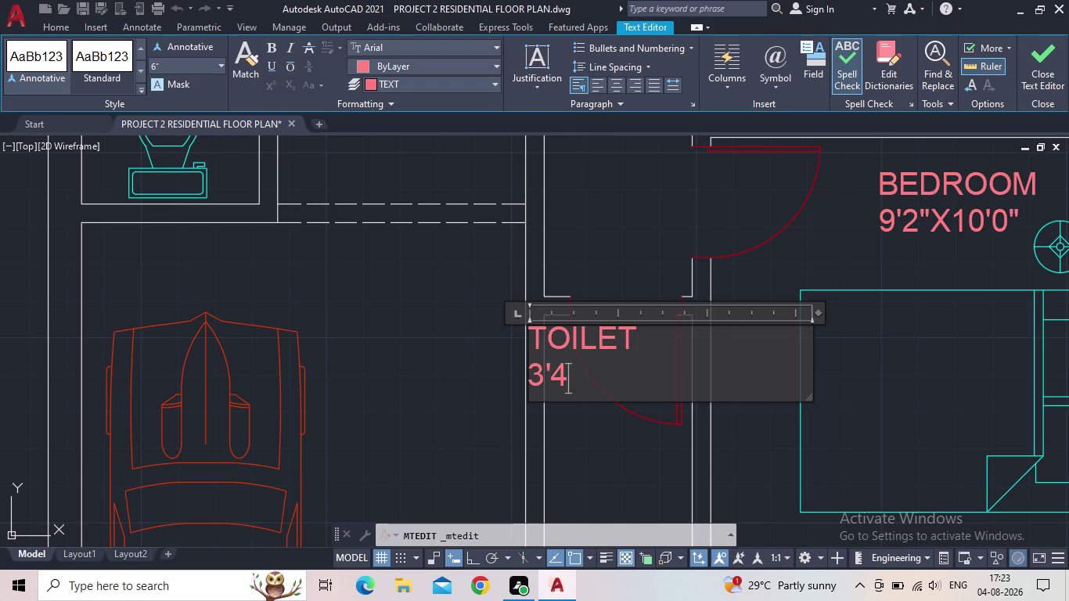
key(shift+quotedbl)
key(x)
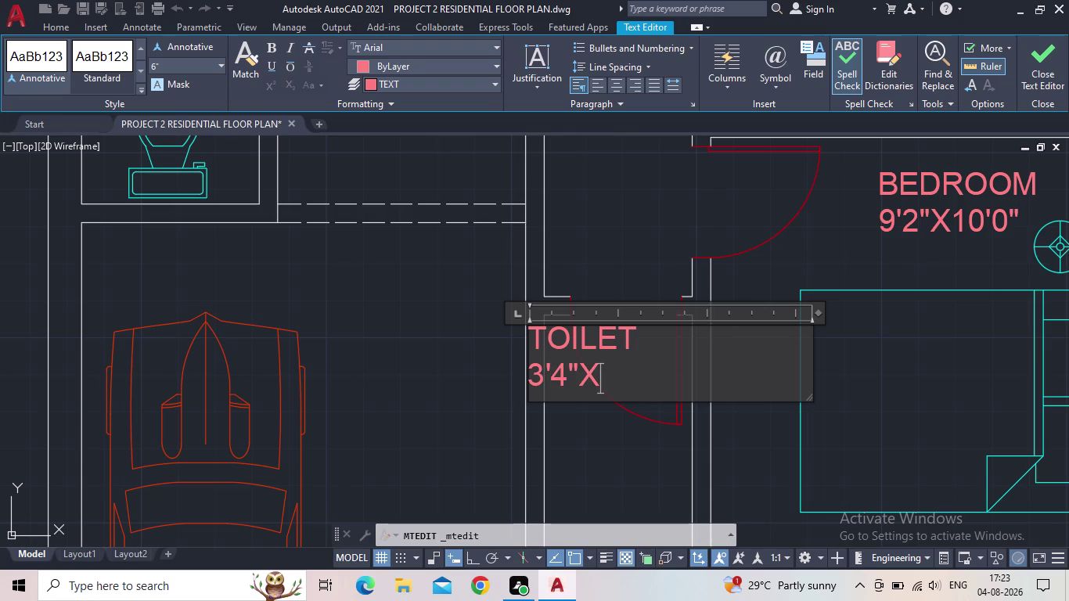
text(6'0")
Set the whole toilet label to 4" text height and close the editor.
drag(672, 384, 536, 345)
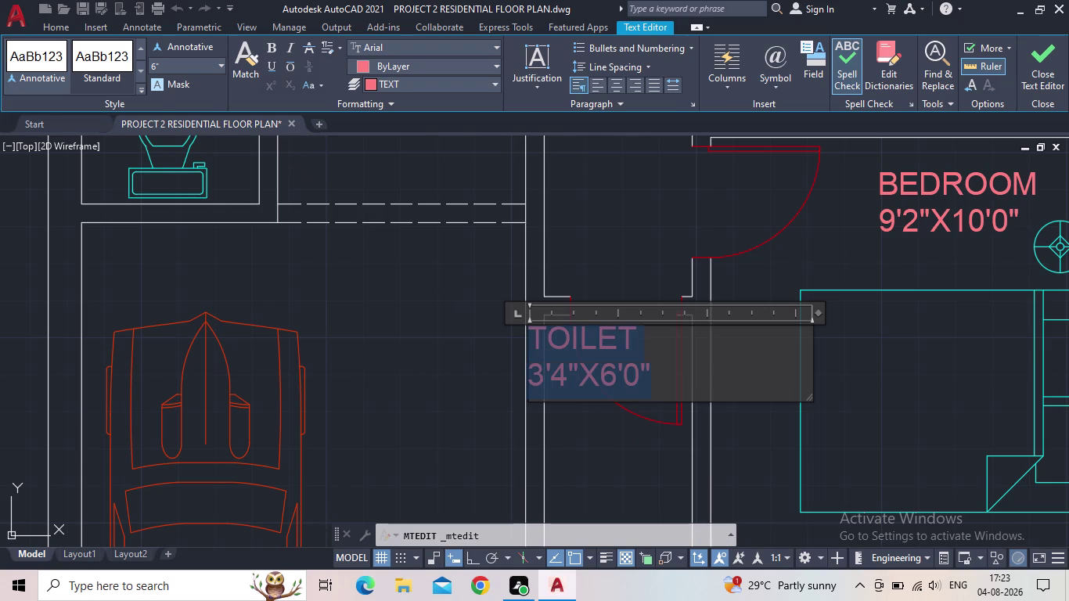
click(187, 68)
text(4")
key(Return)
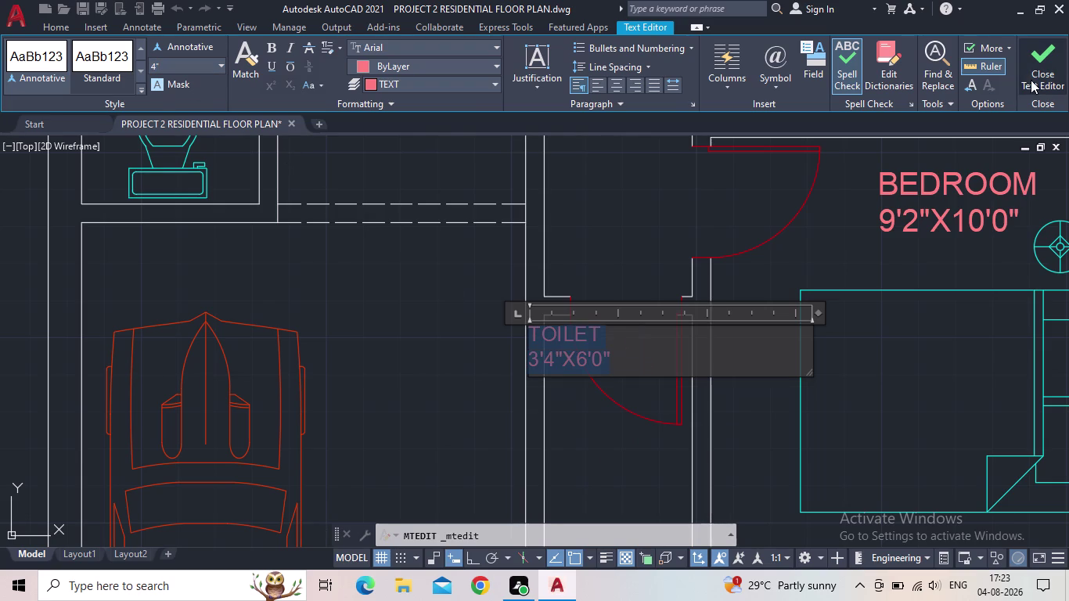
click(1039, 73)
click(551, 336)
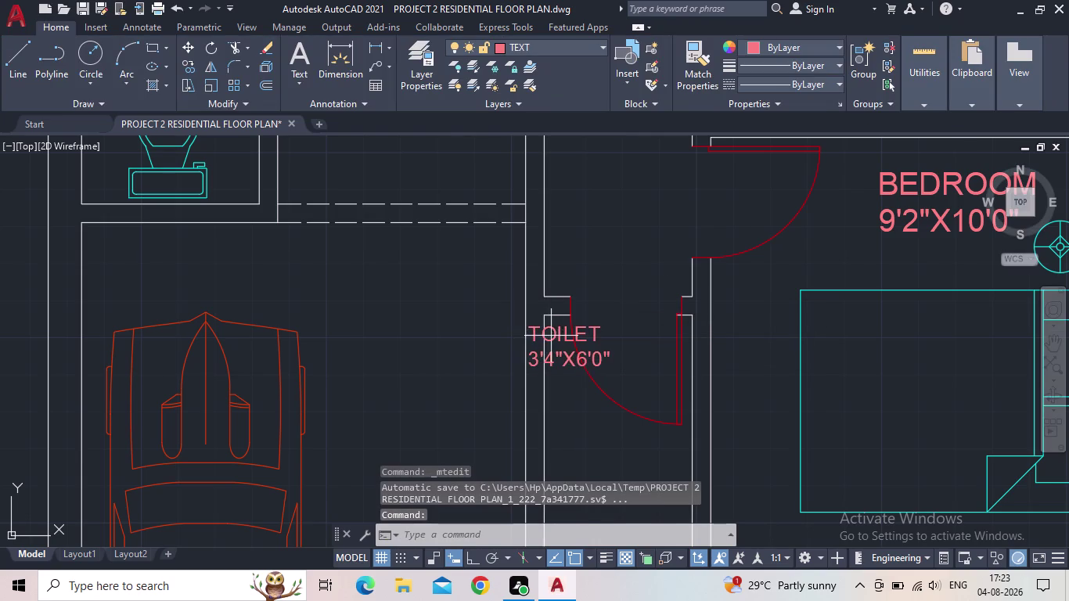
Grip-move the TOILET label up inside the toilet room.
click(548, 336)
click(544, 332)
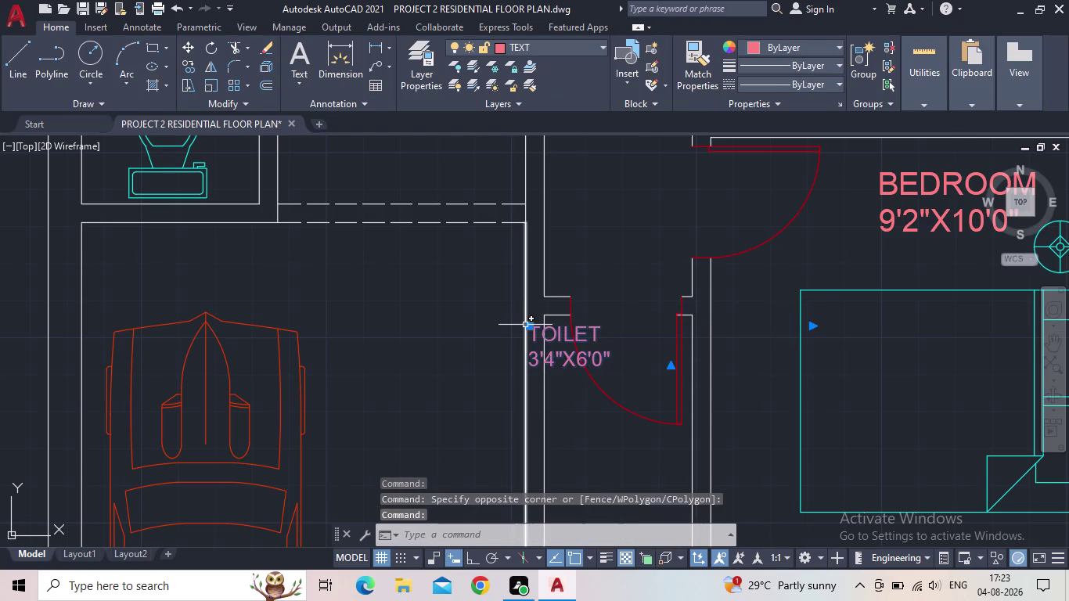
click(529, 328)
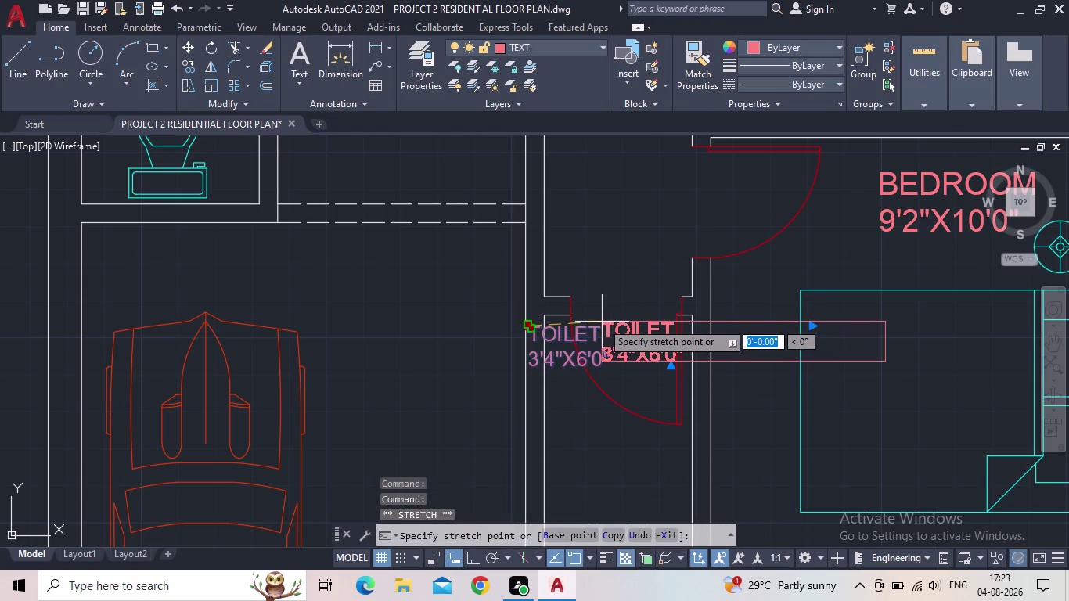
scroll(up, 3)
click(570, 311)
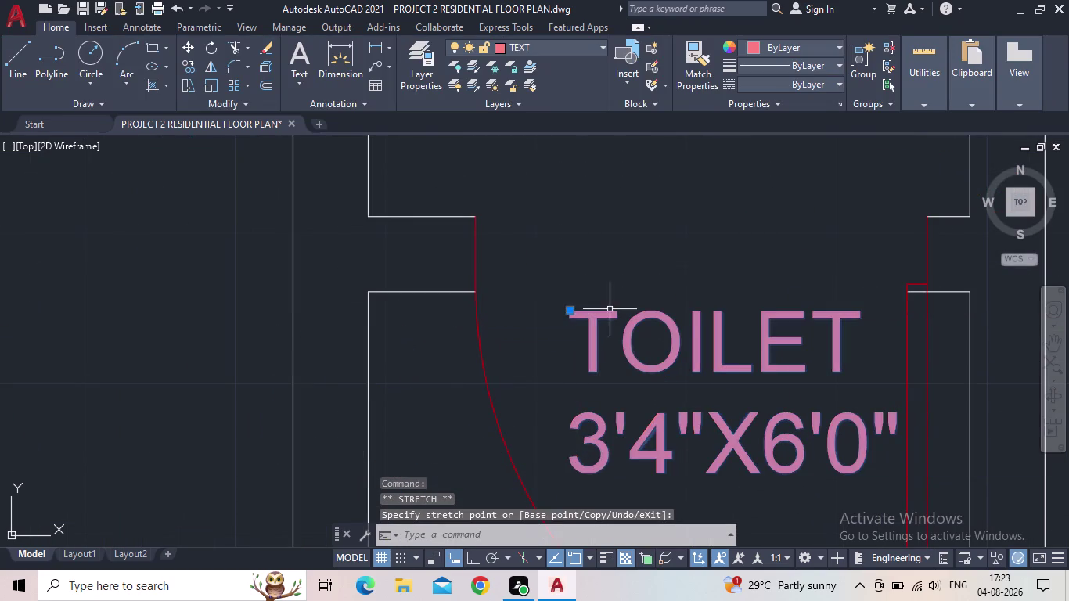
scroll(down, 3)
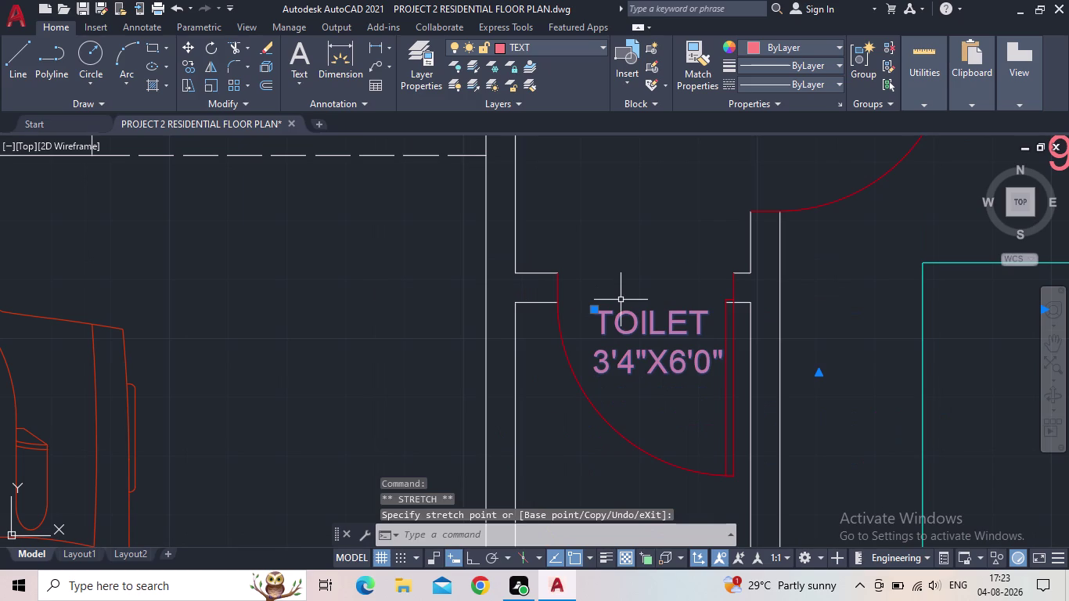
key(Escape)
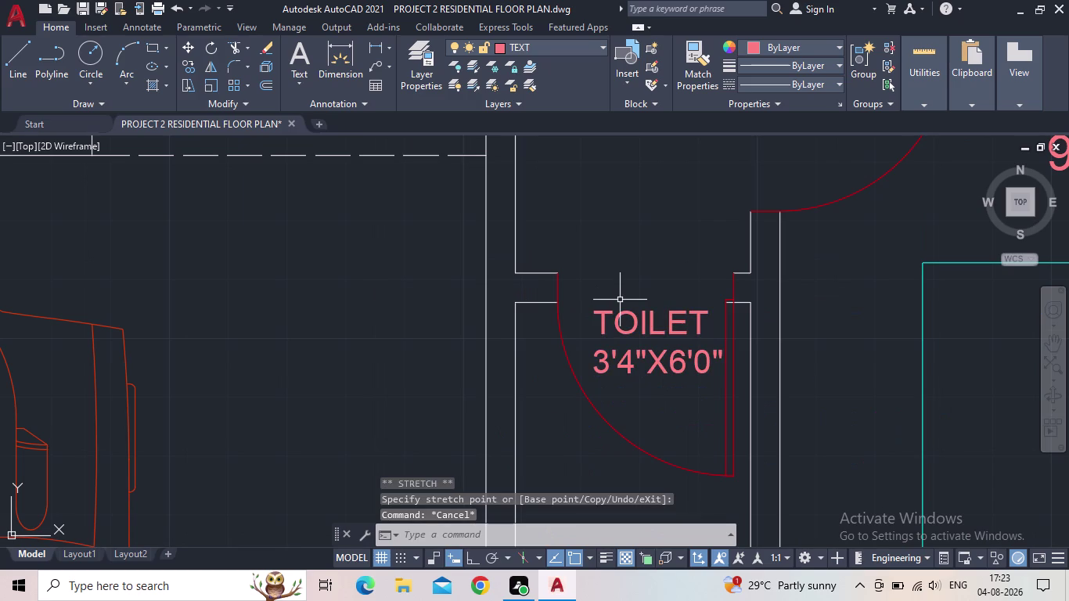
Grip-move the BEDROOM label lower inside the bedroom.
scroll(down, 3)
middle_drag(599, 324, 598, 325)
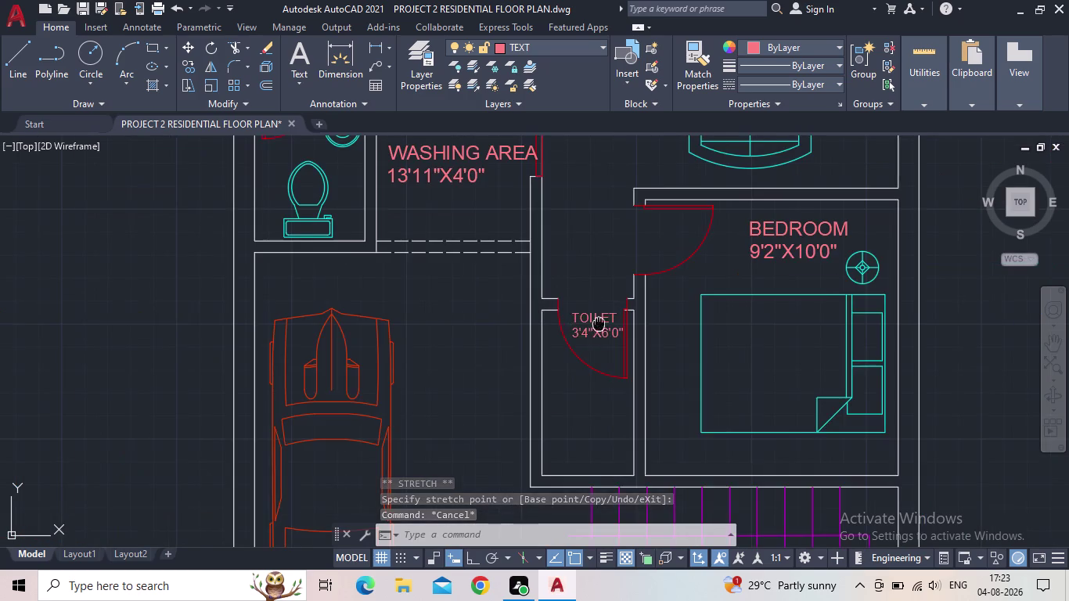
middle_drag(598, 325, 560, 349)
scroll(down, 3)
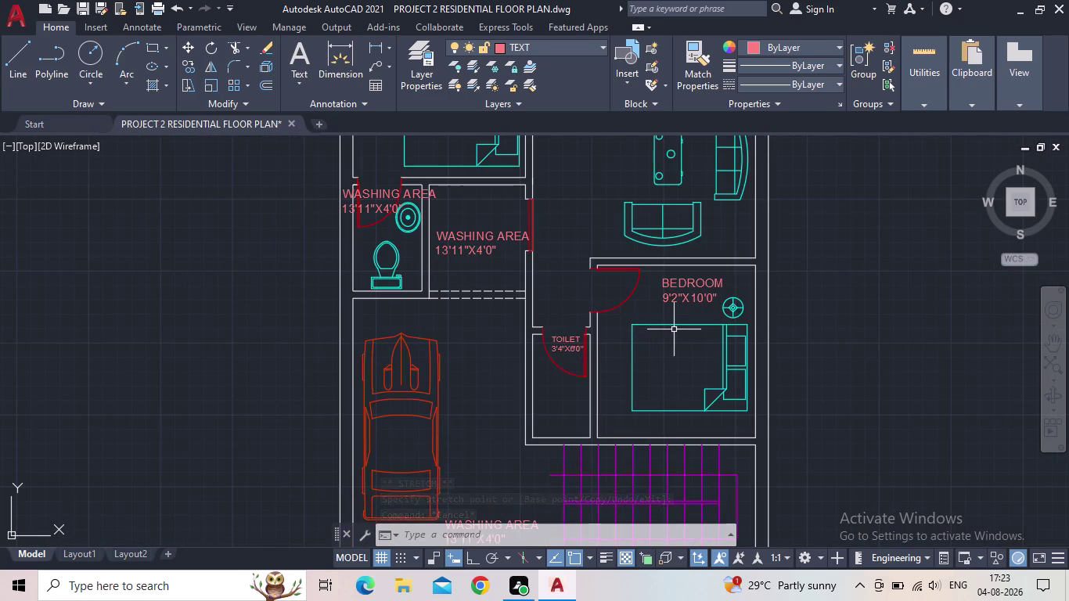
middle_drag(683, 346, 701, 323)
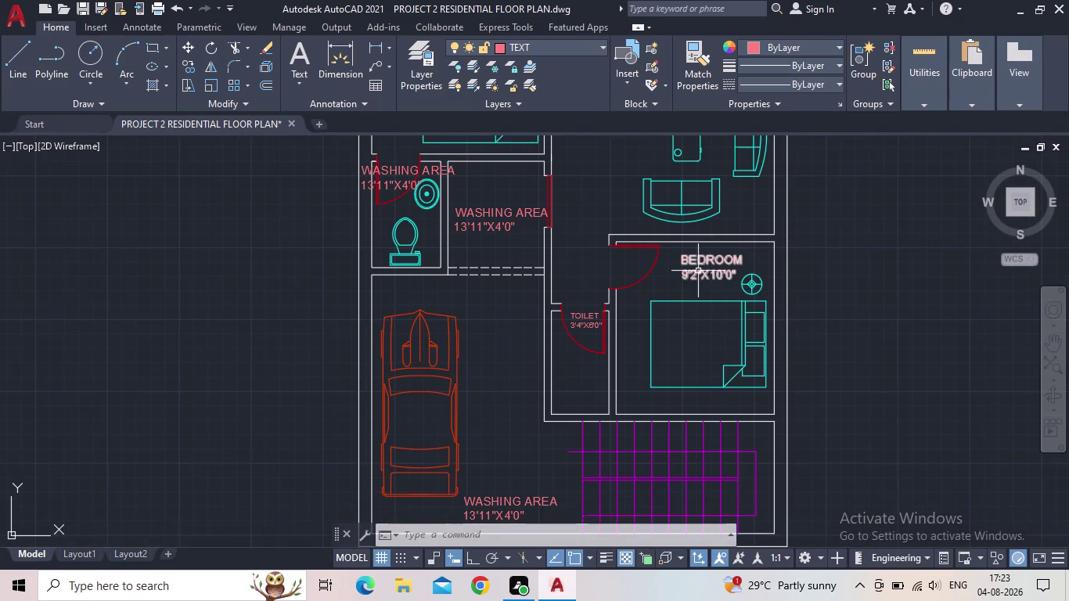
click(690, 269)
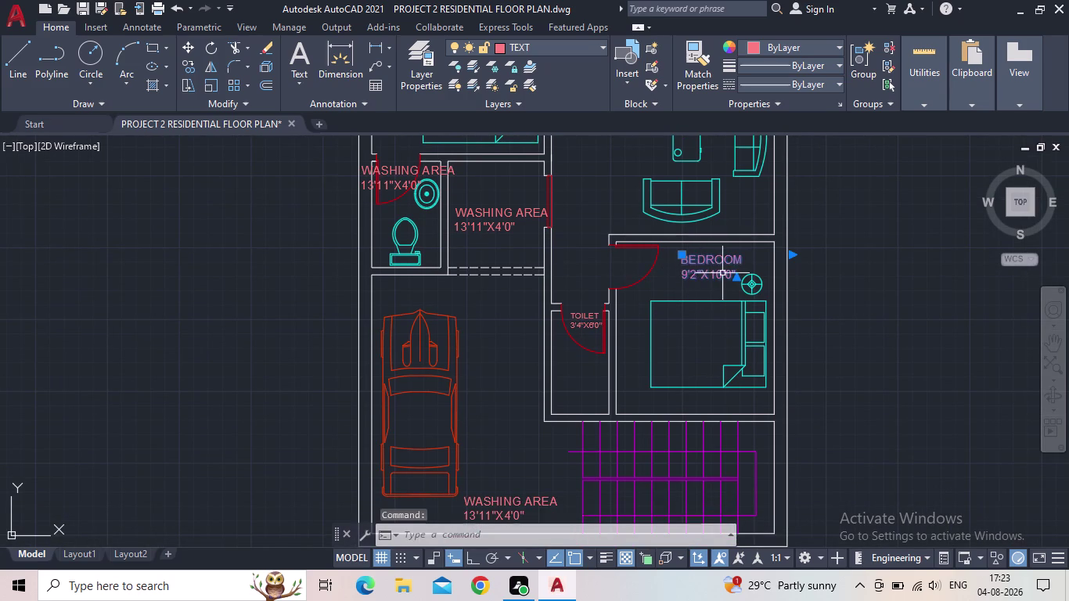
drag(679, 256, 678, 267)
scroll(up, 3)
scroll(up, 3)
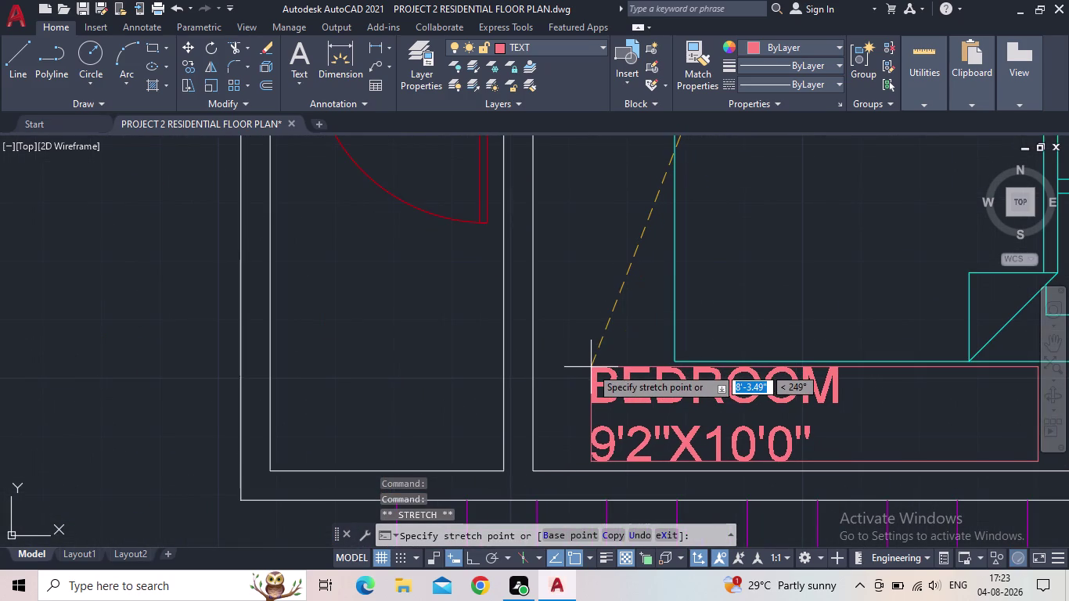
middle_drag(695, 200, 616, 277)
scroll(down, 3)
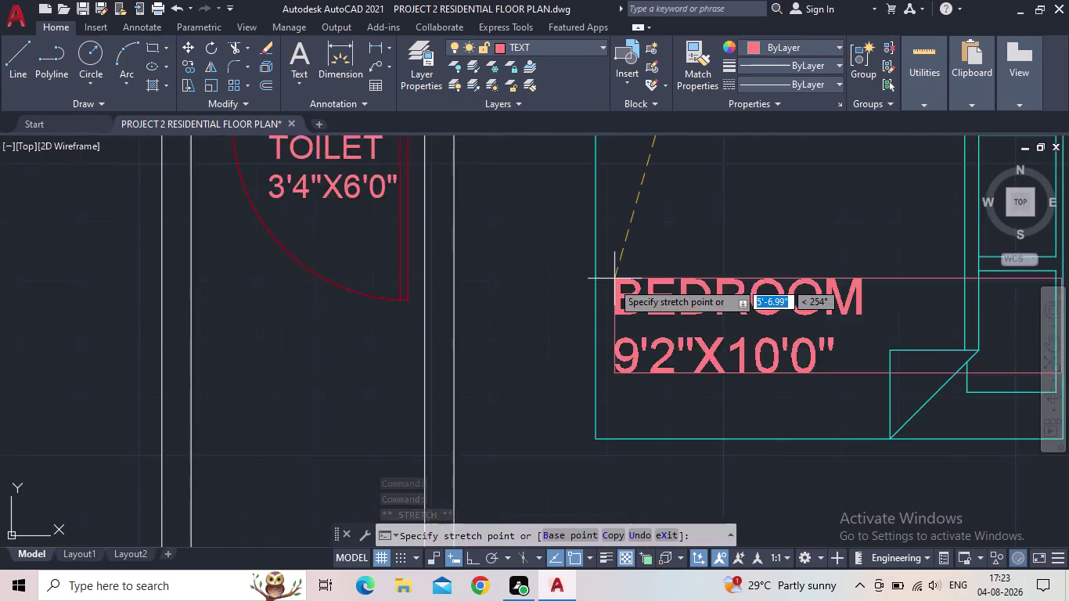
click(628, 250)
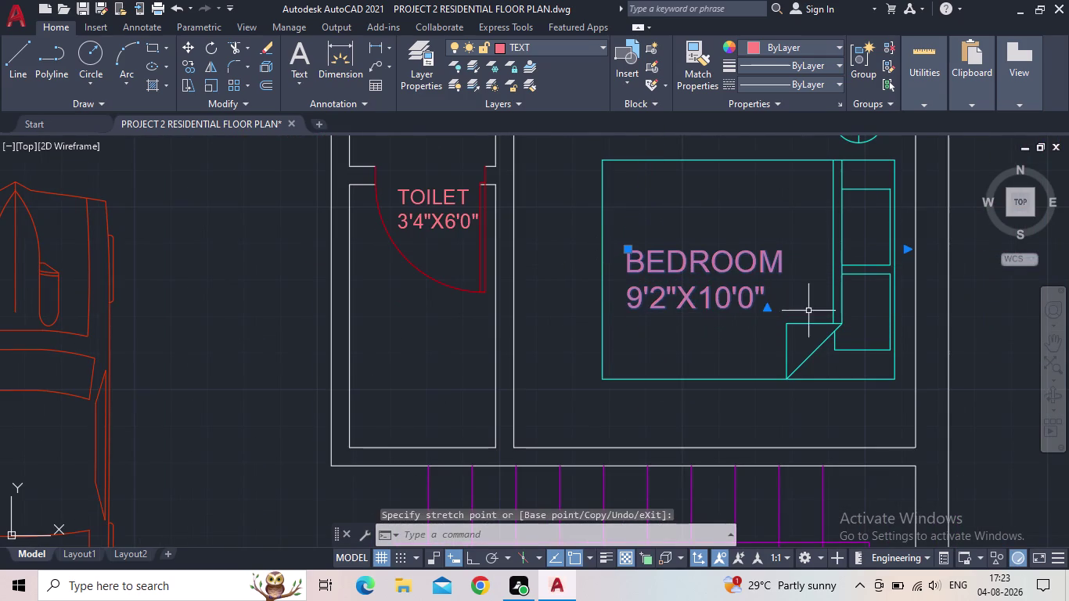
middle_drag(752, 223, 764, 349)
scroll(down, 3)
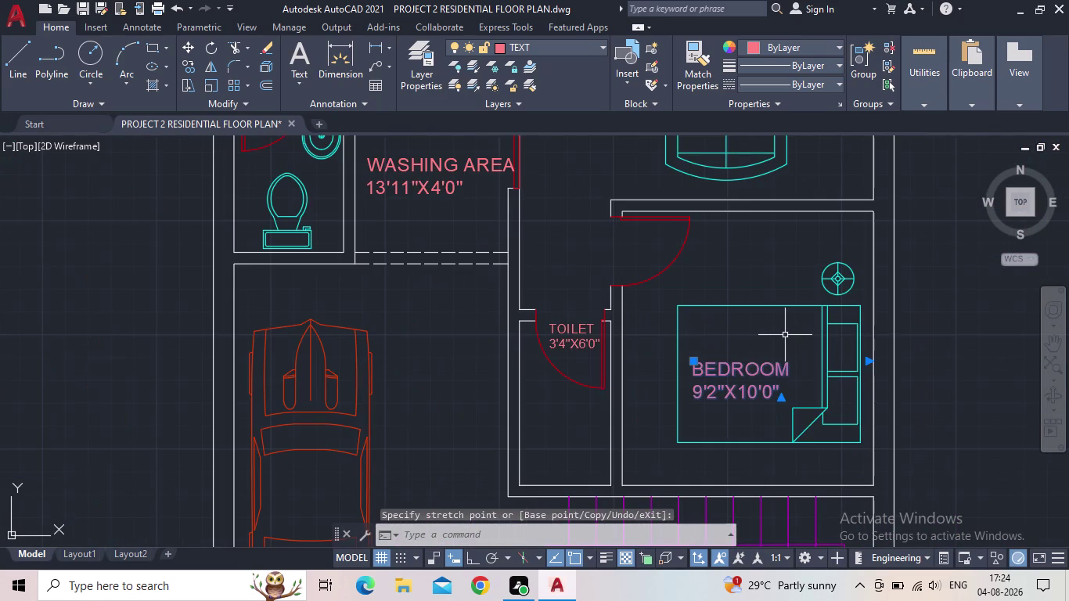
key(Escape)
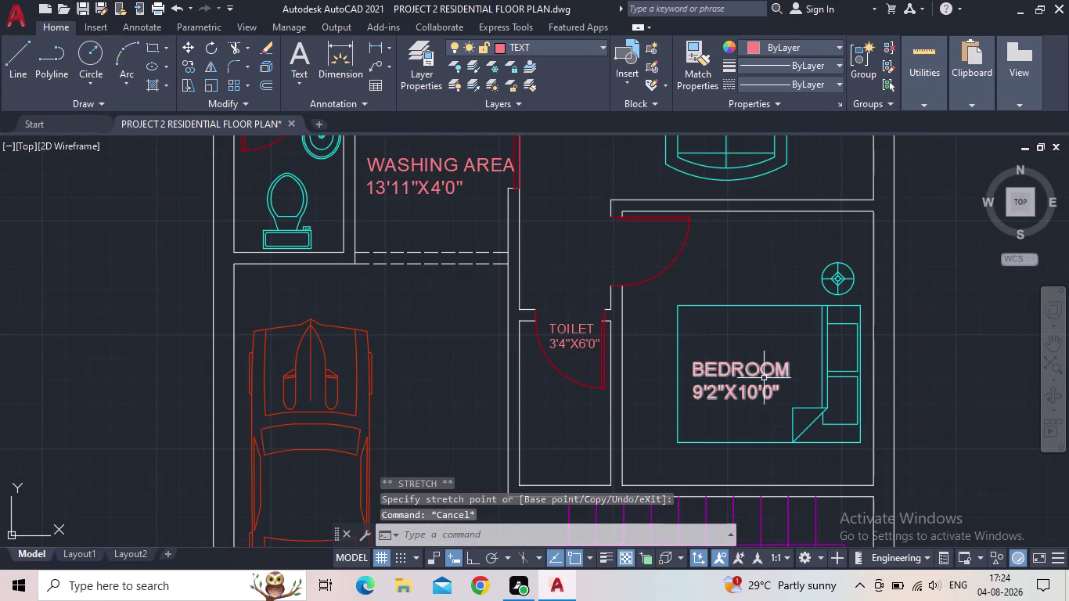
scroll(down, 3)
middle_drag(703, 431, 775, 395)
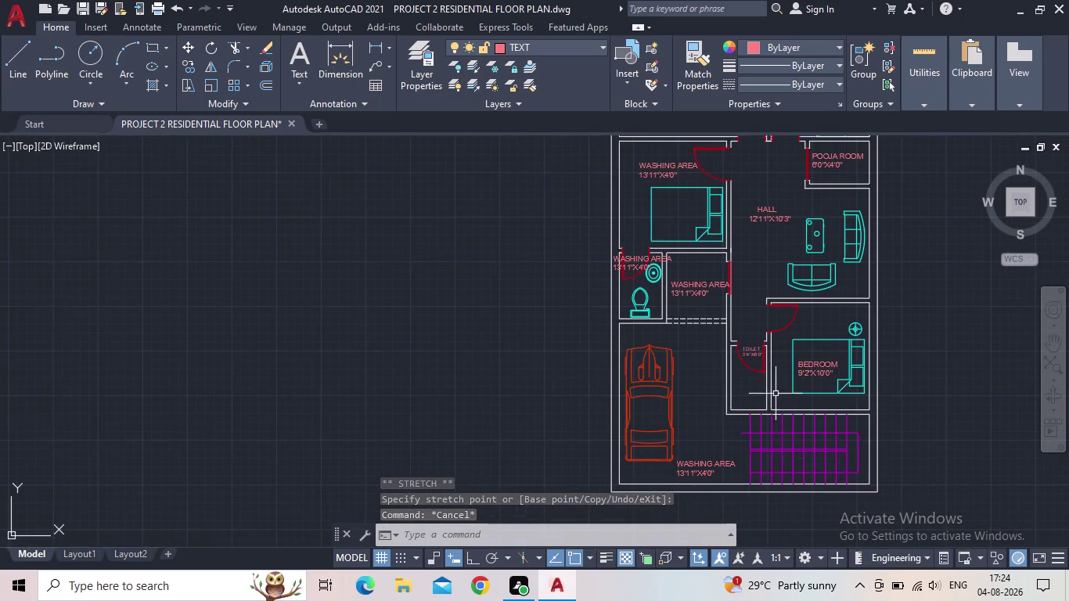
scroll(up, 3)
scroll(down, 3)
scroll(down, 3)
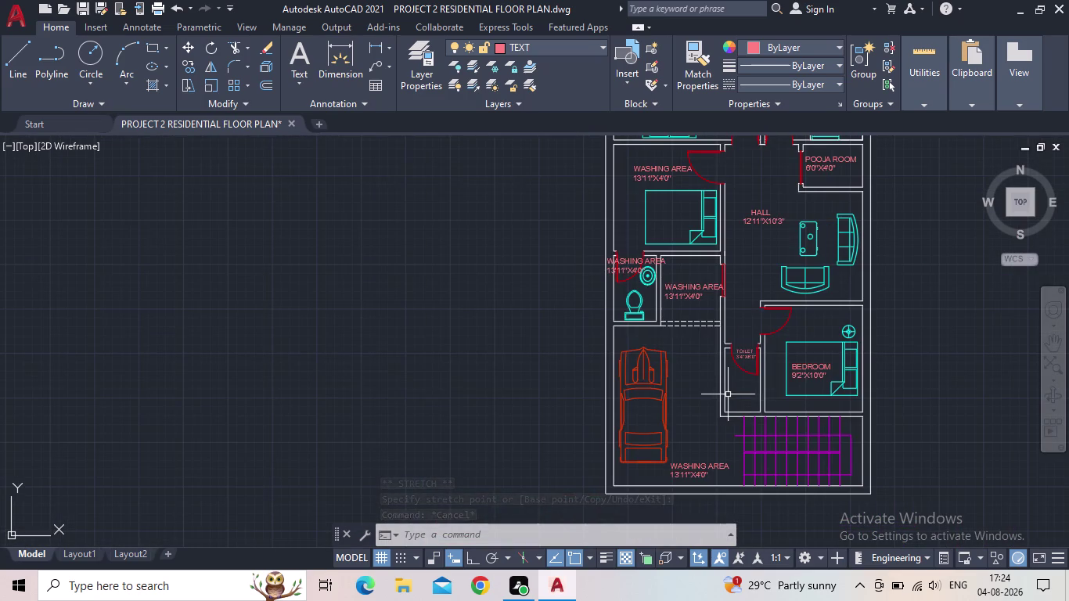
middle_drag(727, 395, 728, 435)
scroll(up, 3)
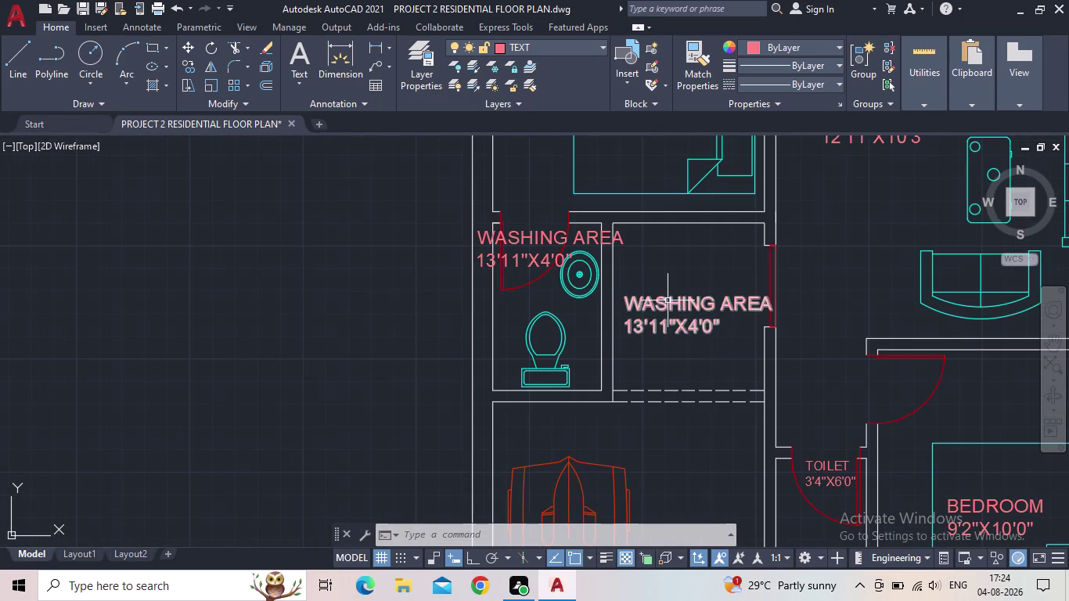
Replace the second WASHING AREA label's text with PORCH.
double_click(668, 300)
drag(744, 322, 640, 320)
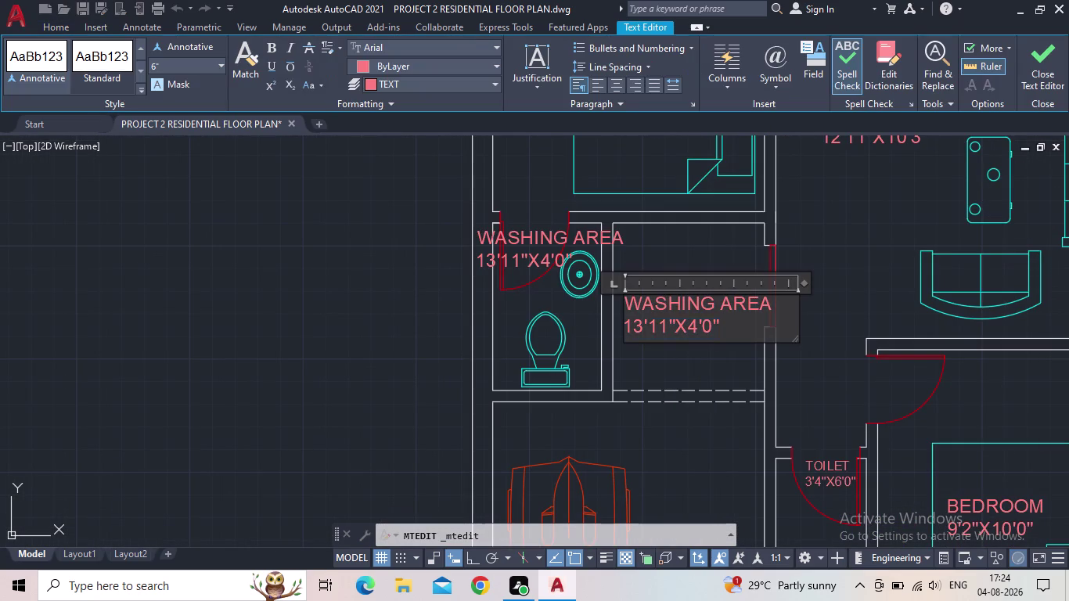
drag(640, 321, 625, 304)
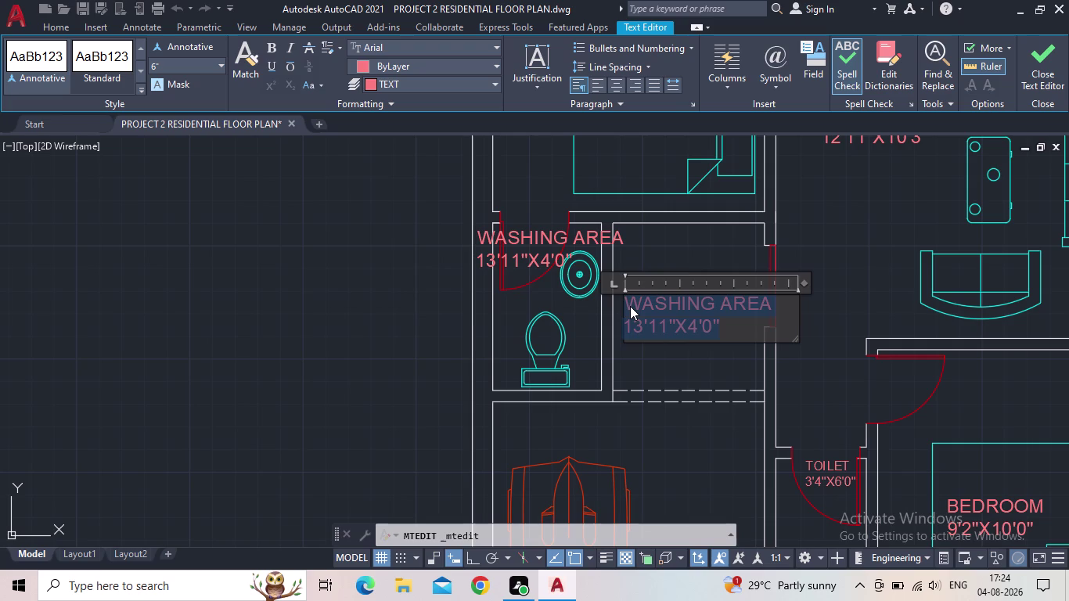
text(POR)
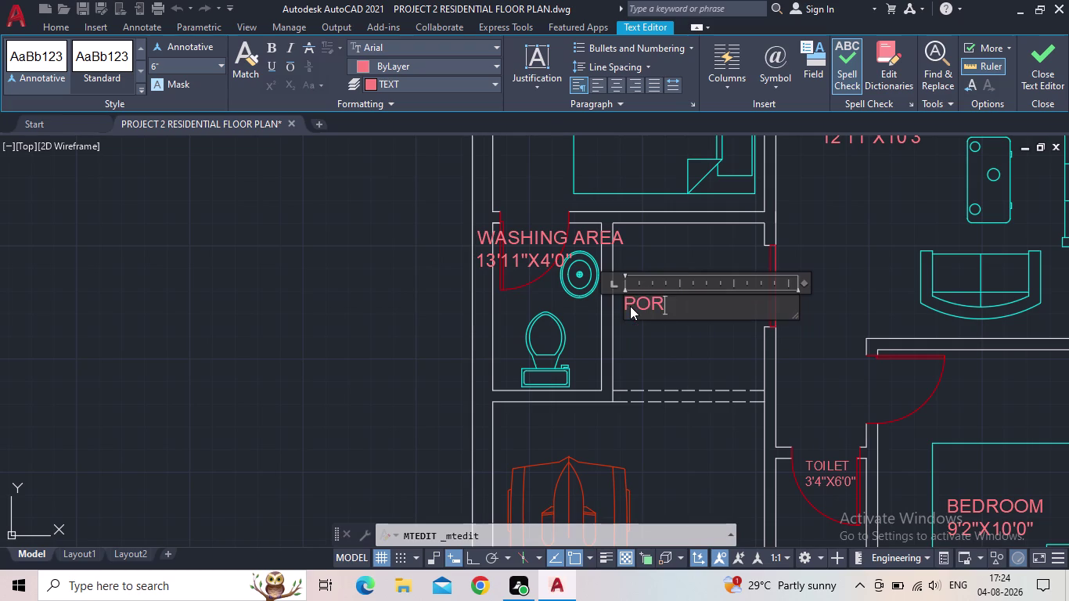
text(CH)
key(Return)
Add the porch size 5'1"X5'9" on a second line and close the editor.
text(5")
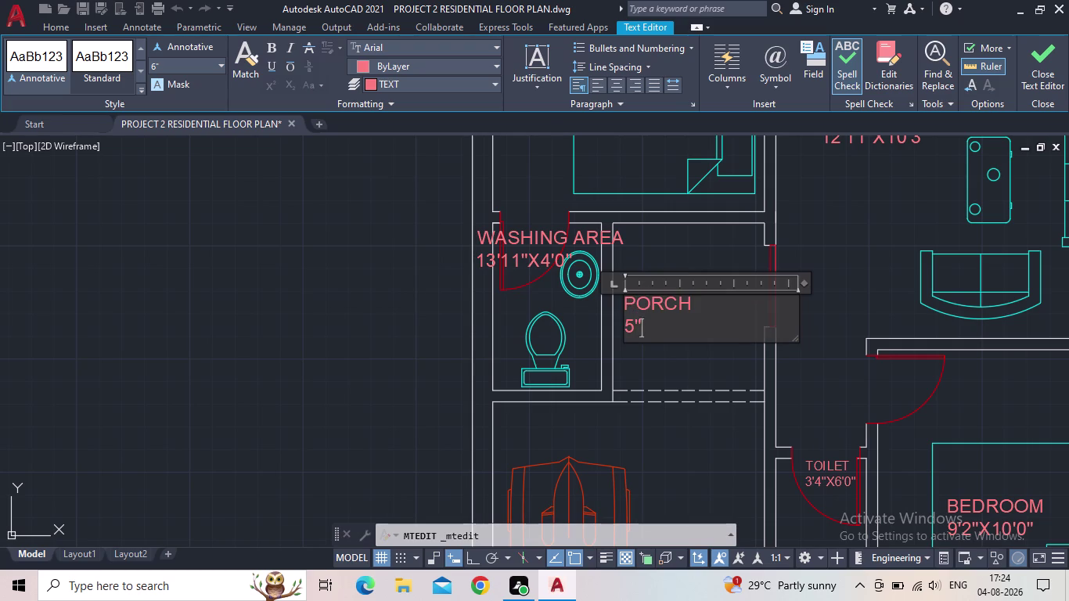
key(BackSpace)
key(apostrophe)
text(1)
text(")
key(x)
text(5')
text(9")
click(1041, 50)
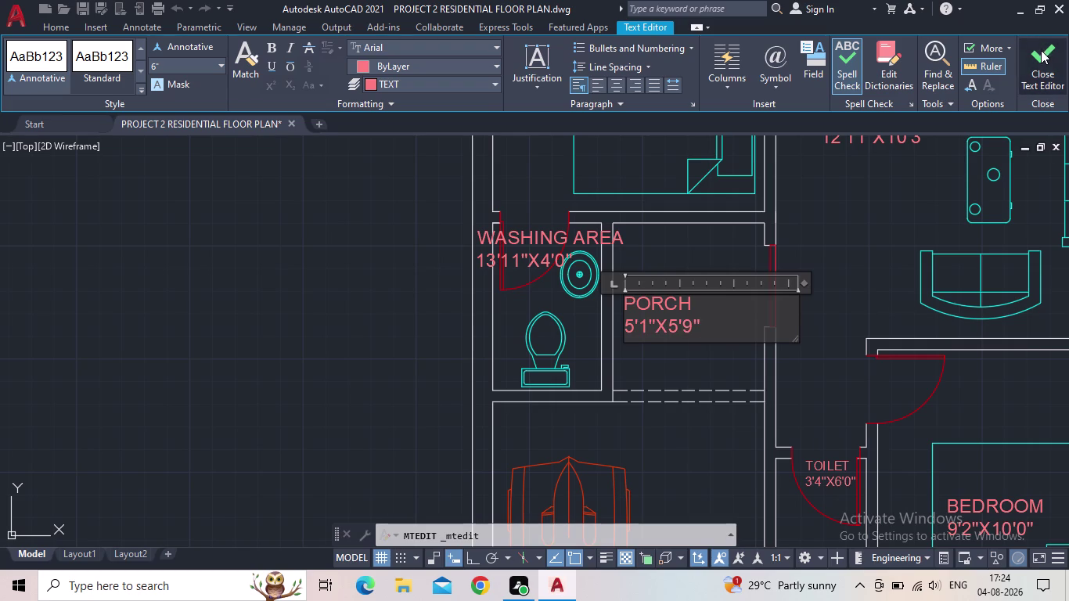
click(660, 302)
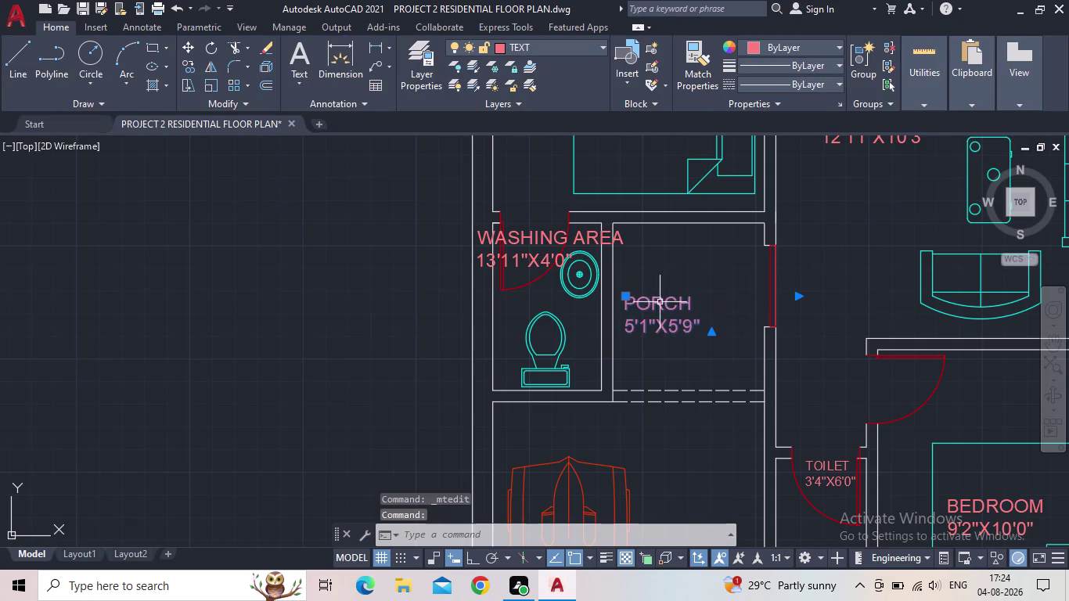
Grip-move the PORCH label twice so it sits inside the porch room.
click(627, 297)
click(648, 296)
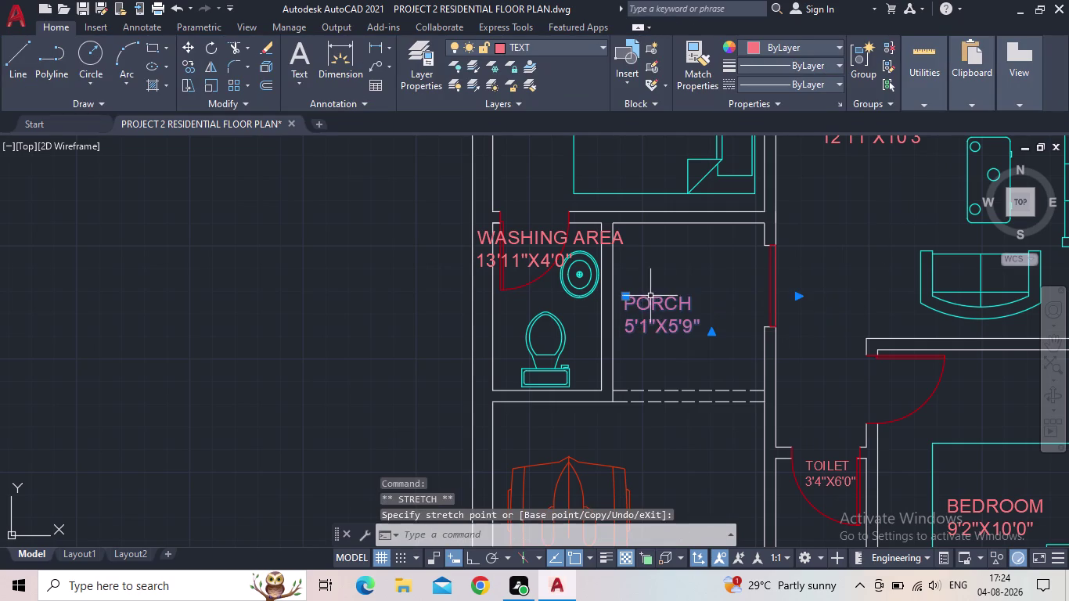
click(623, 296)
scroll(up, 3)
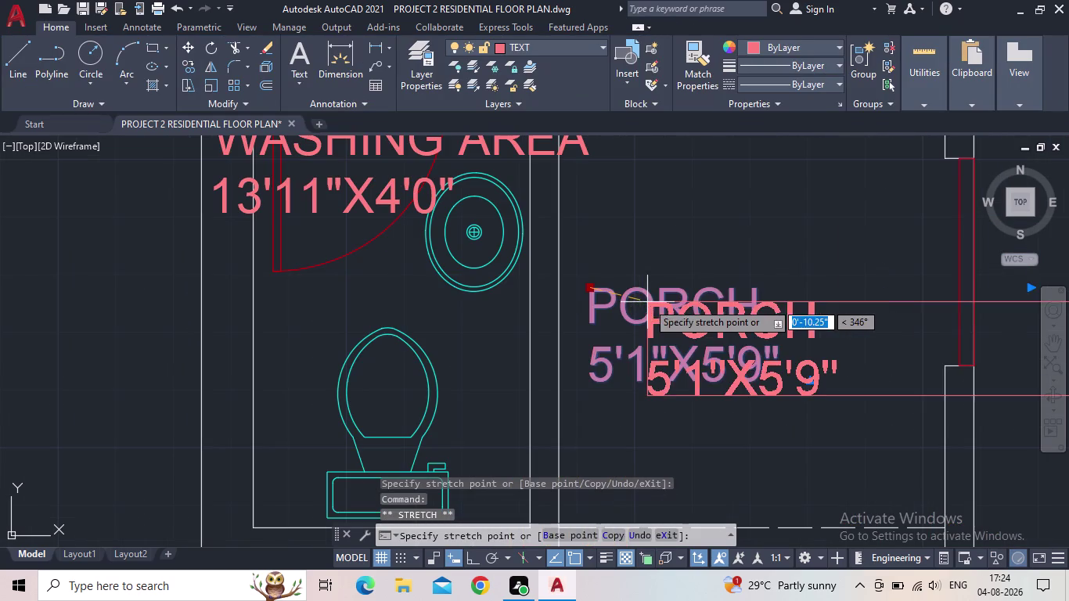
click(646, 286)
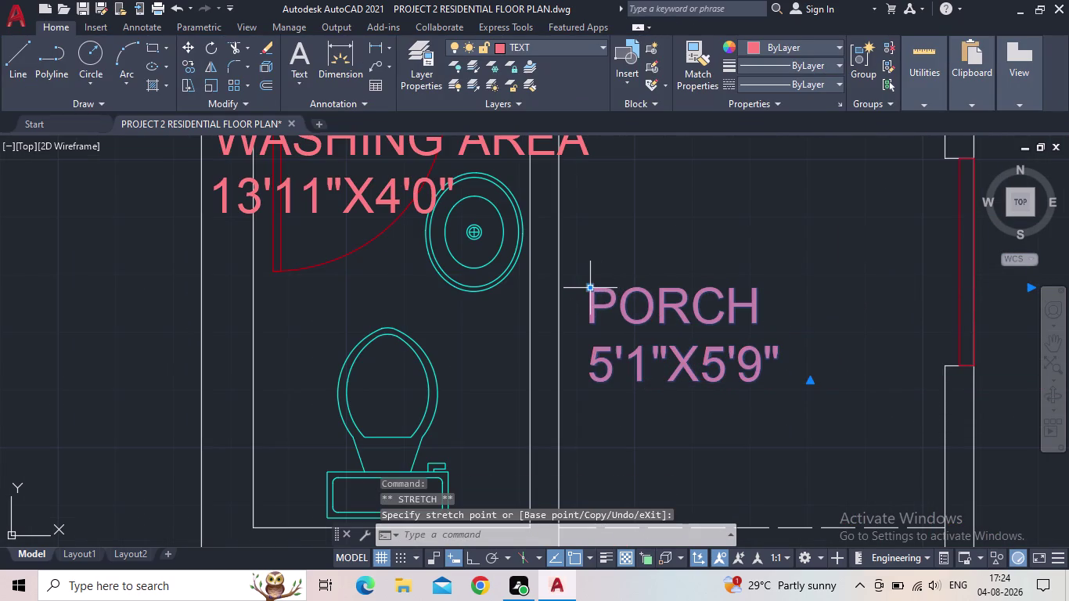
click(591, 289)
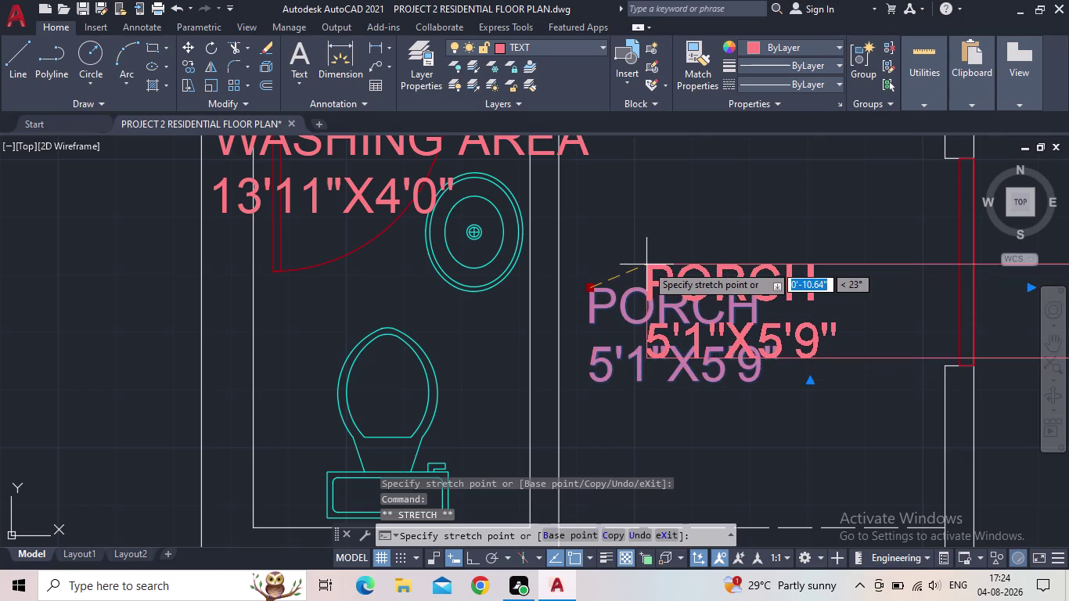
click(647, 265)
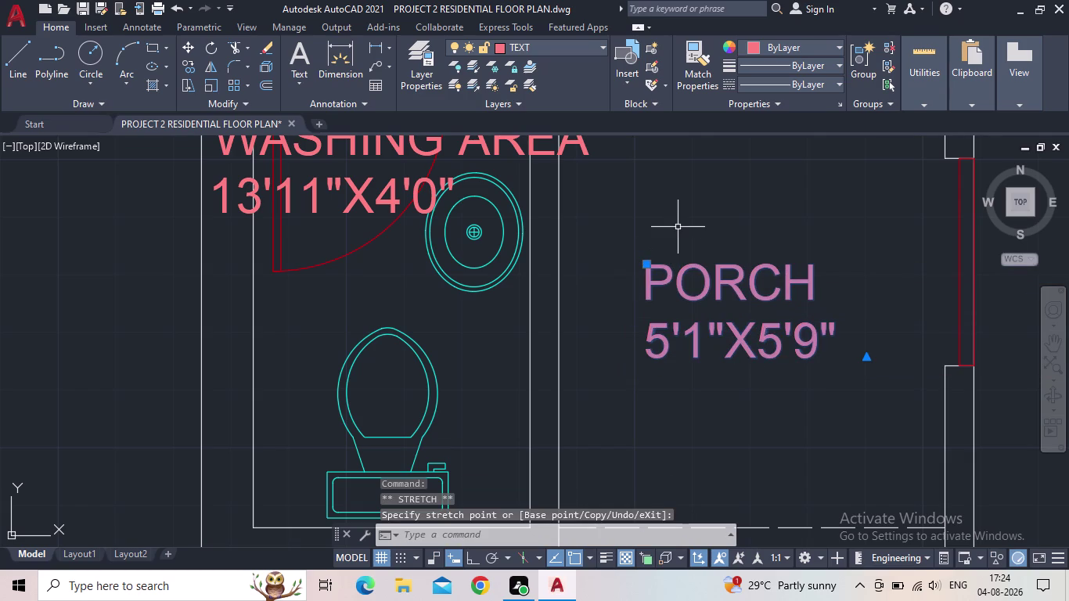
key(Escape)
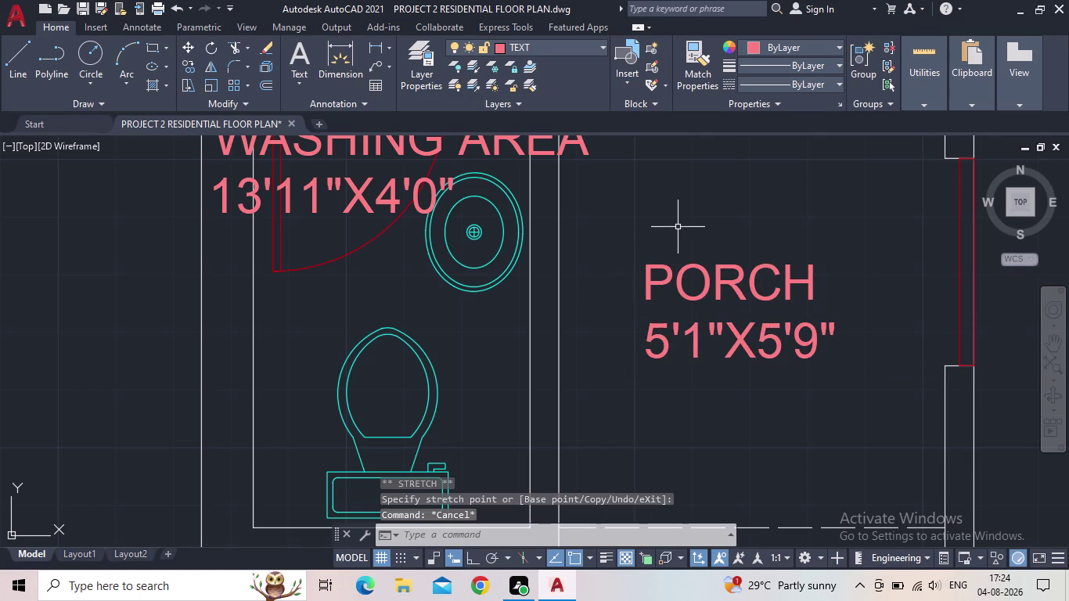
scroll(down, 3)
middle_drag(667, 231, 696, 274)
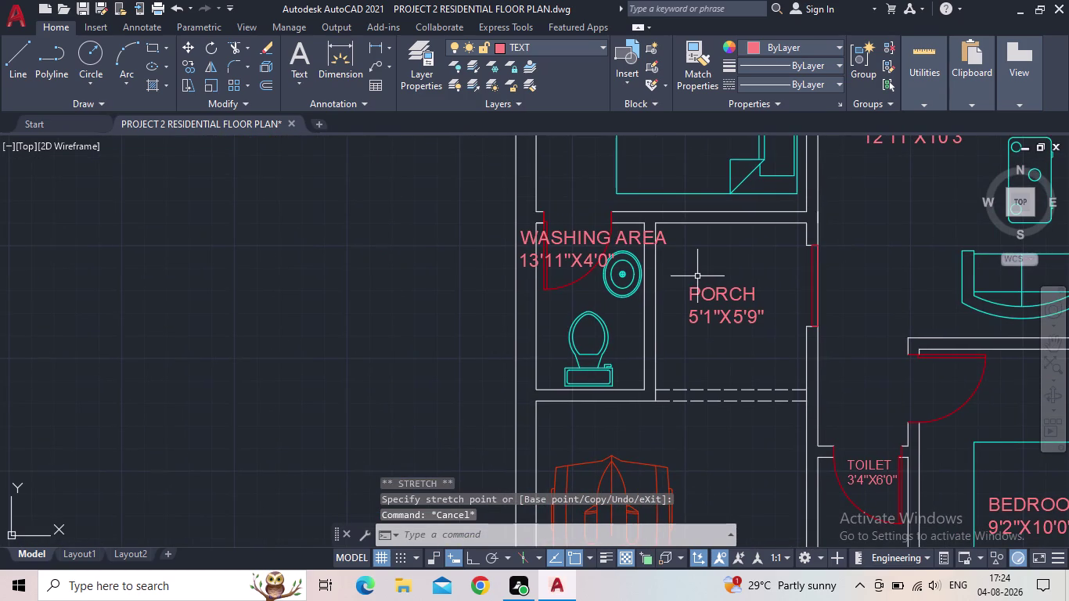
scroll(down, 3)
middle_drag(509, 268, 490, 290)
Replace the WASHING AREA label beside the porch with TOILET.
scroll(up, 3)
double_click(598, 284)
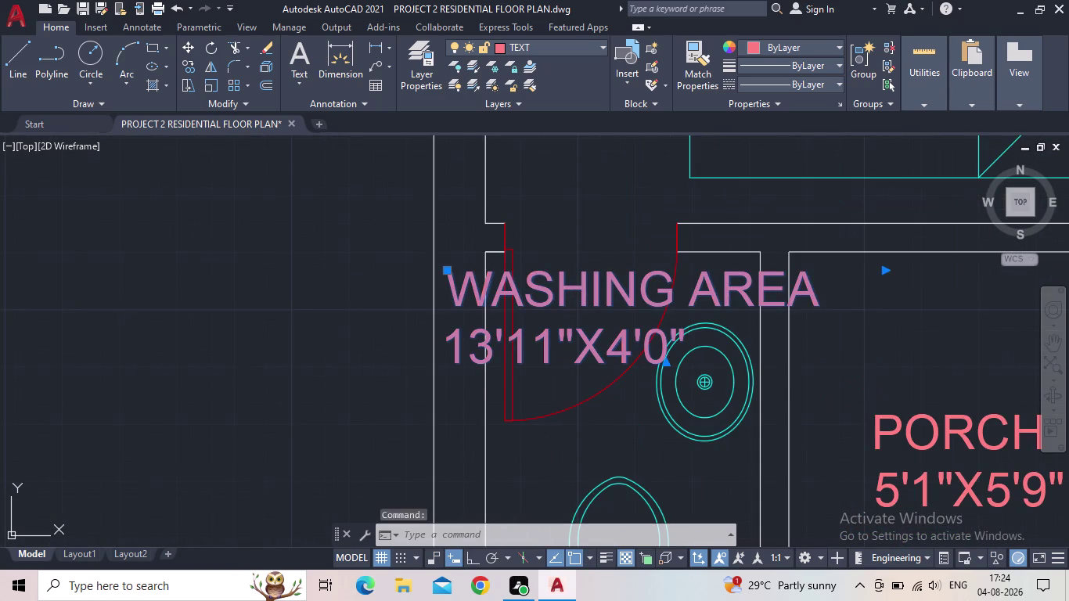
drag(708, 336, 474, 293)
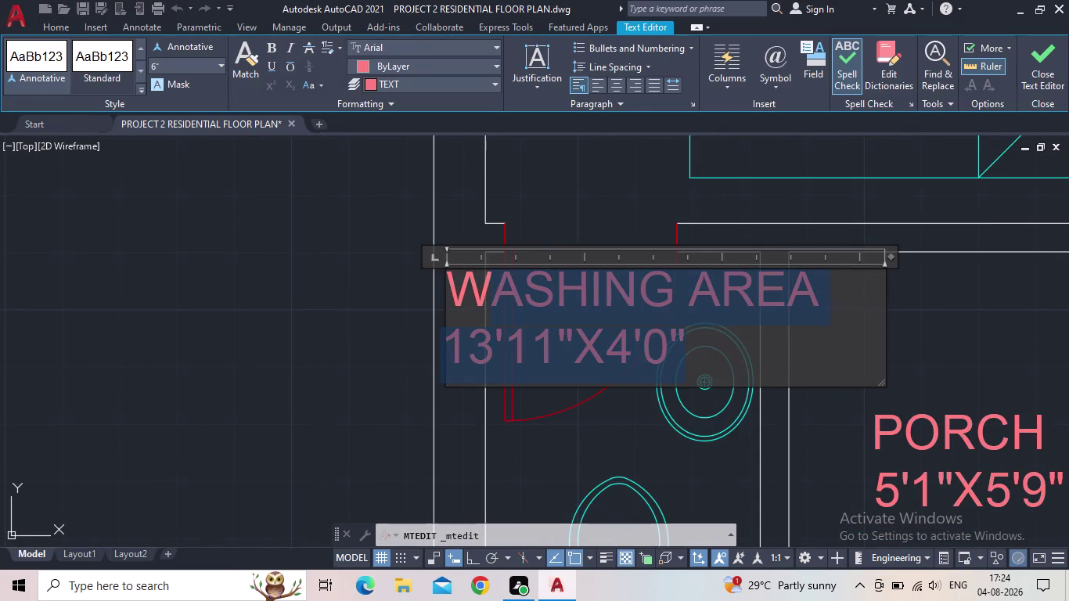
drag(474, 294, 451, 291)
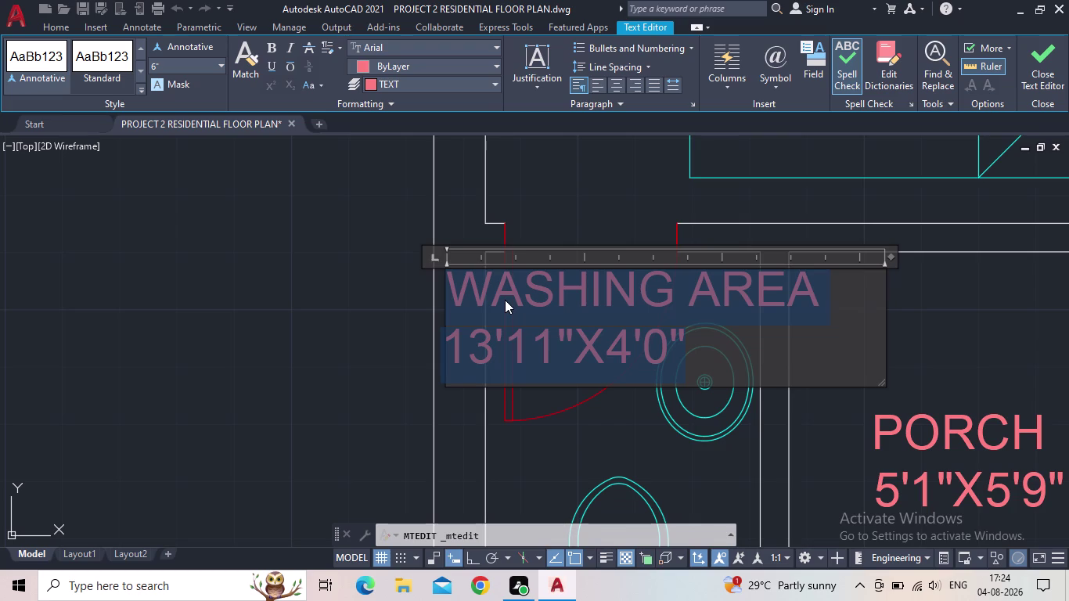
key(t)
text(OIL)
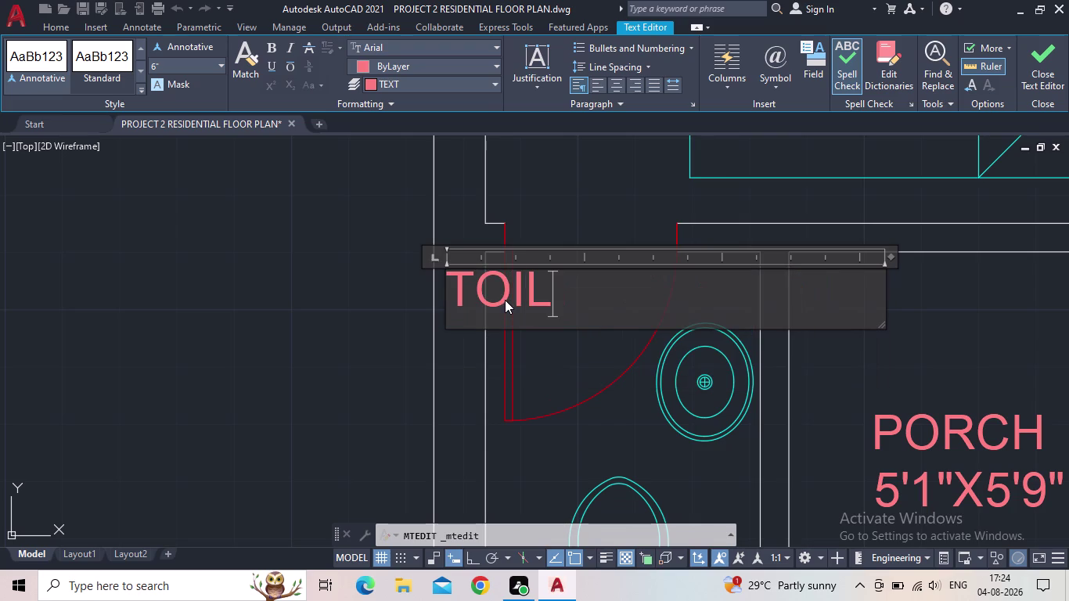
text(ET)
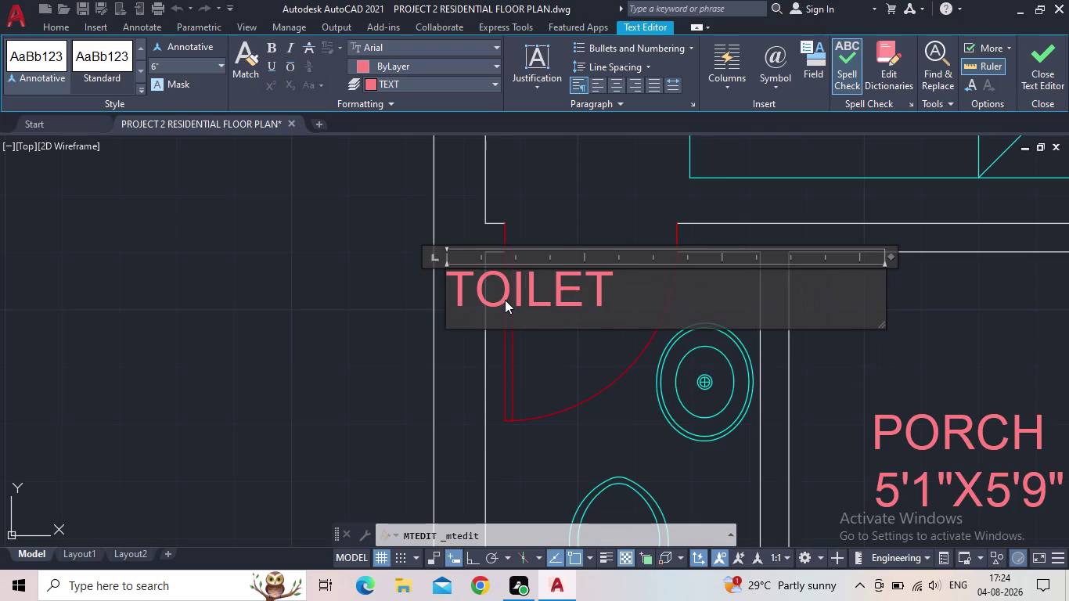
key(Return)
Add the toilet size 4'0"X6'2" on the second line.
text(4'0)
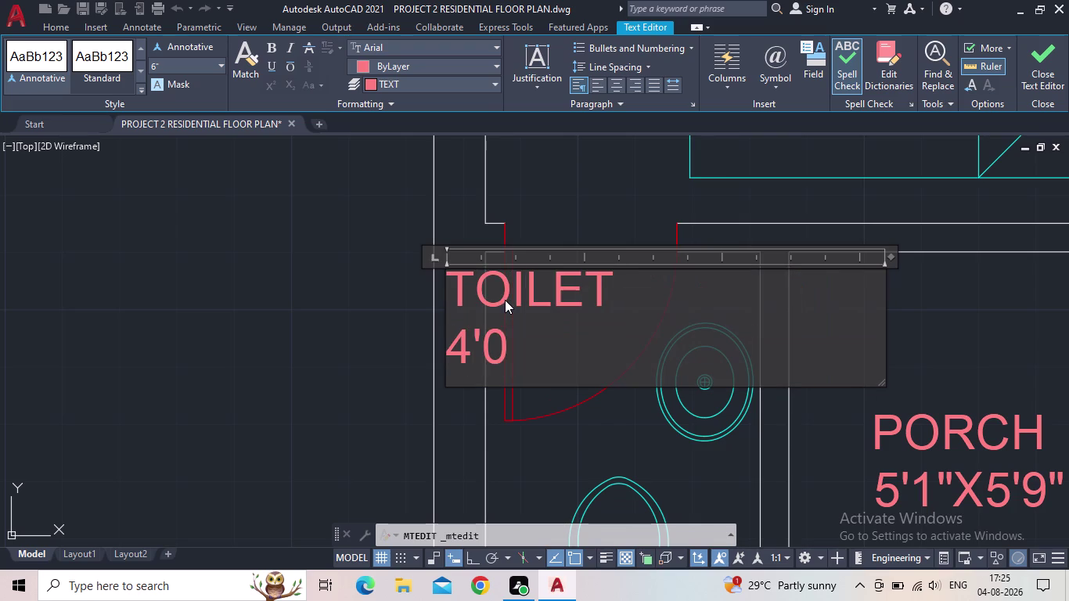
text(")
key(x)
text(6')
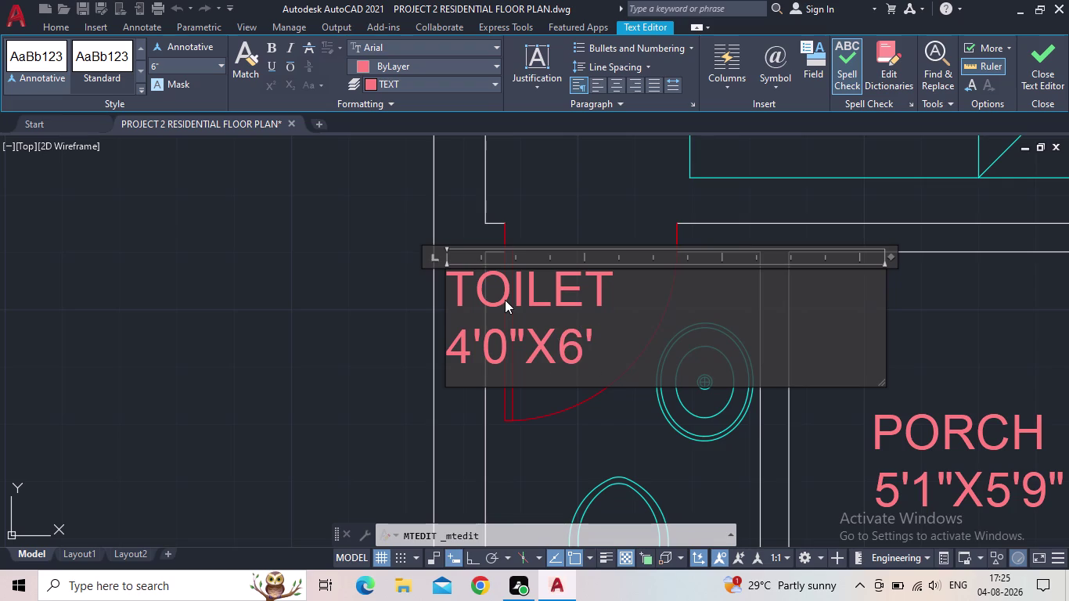
text(2")
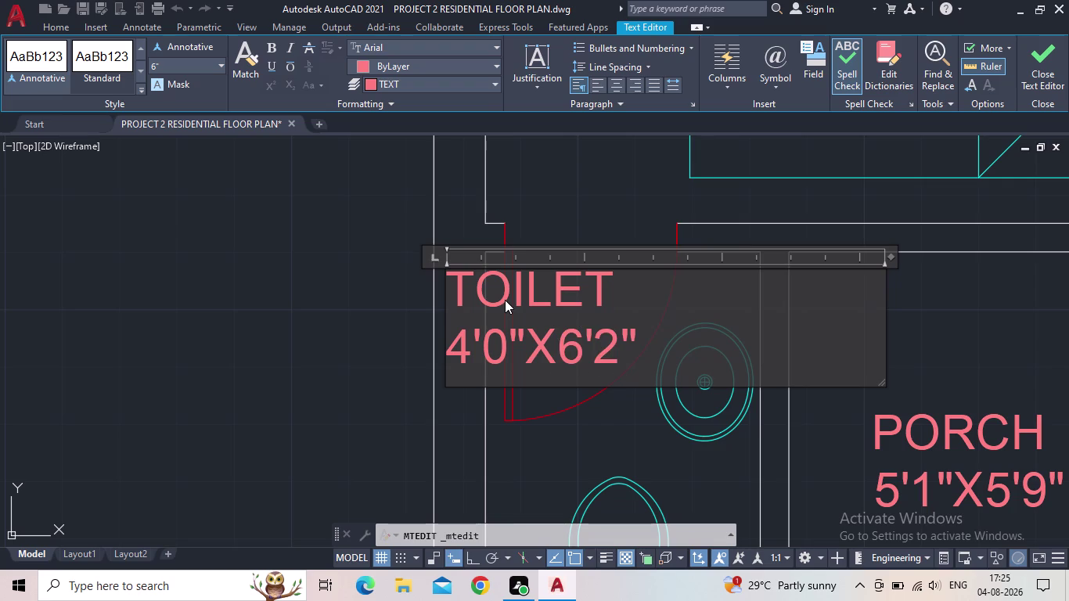
Set both label lines to 4" text height and close the editor.
drag(675, 348, 428, 289)
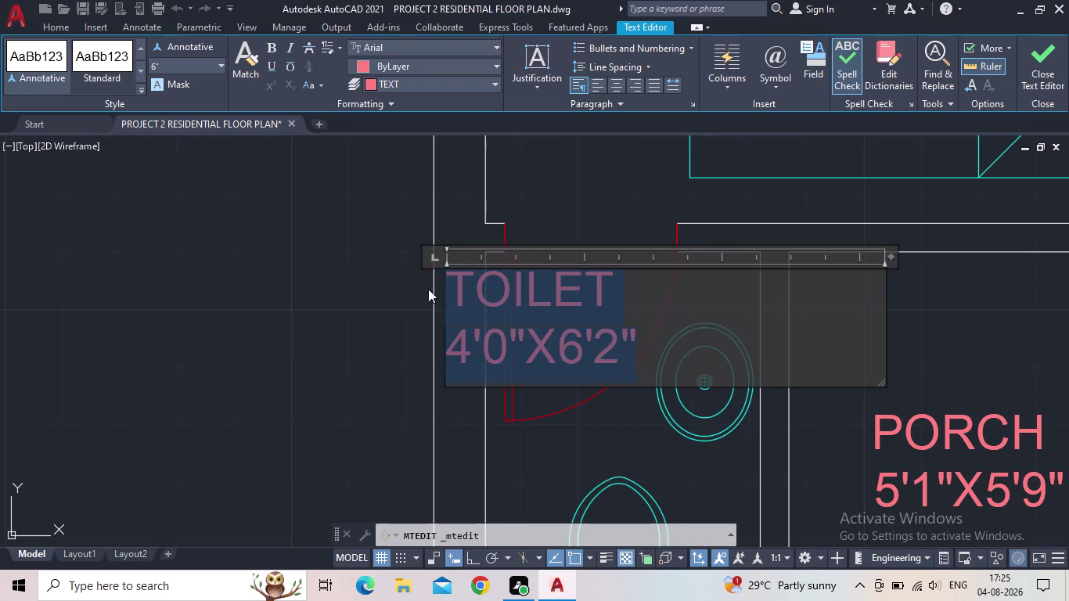
click(165, 66)
text(4")
key(Return)
click(1058, 69)
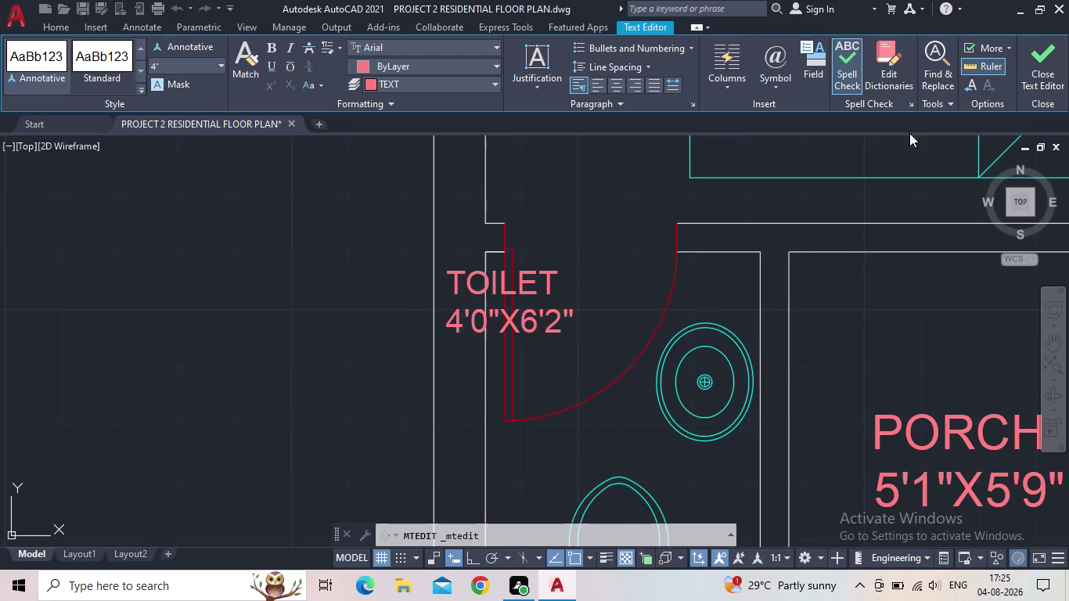
click(463, 286)
Grip-move the TOILET label right into the toilet room.
click(455, 285)
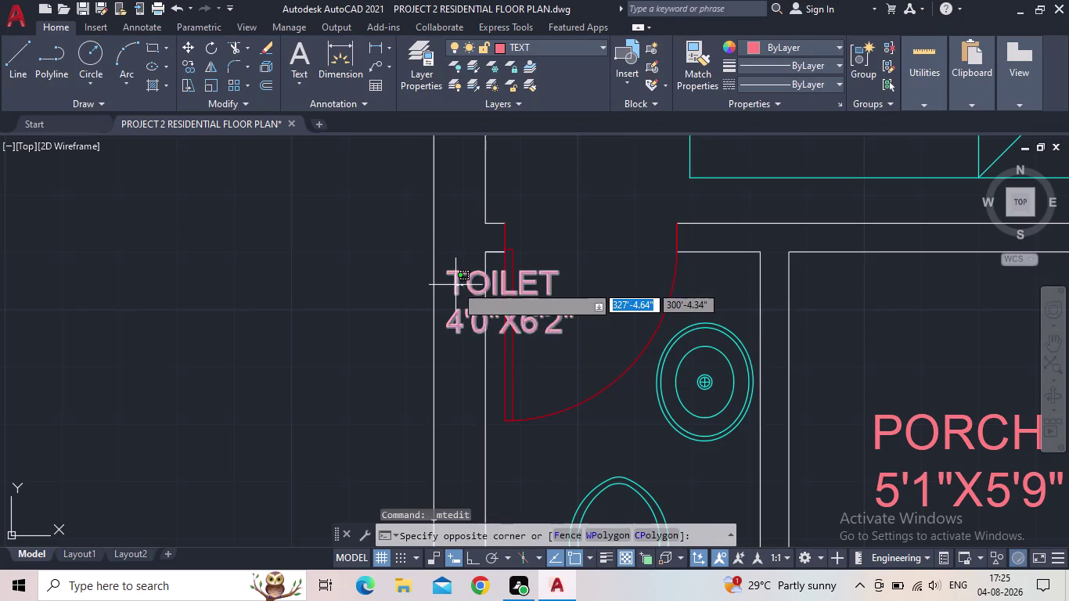
click(446, 272)
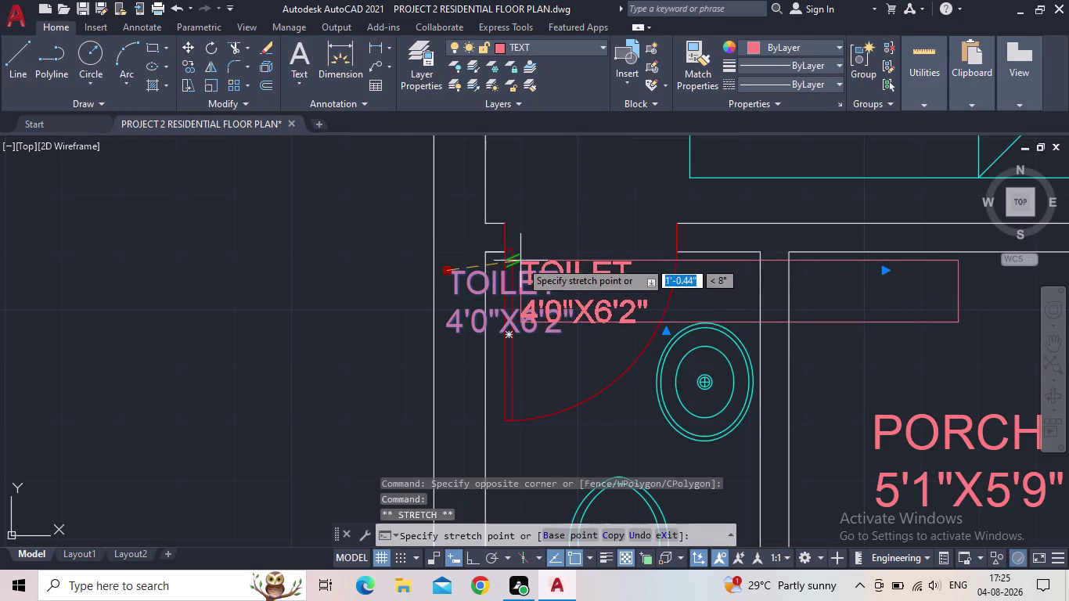
scroll(up, 3)
scroll(up, 3)
scroll(down, 3)
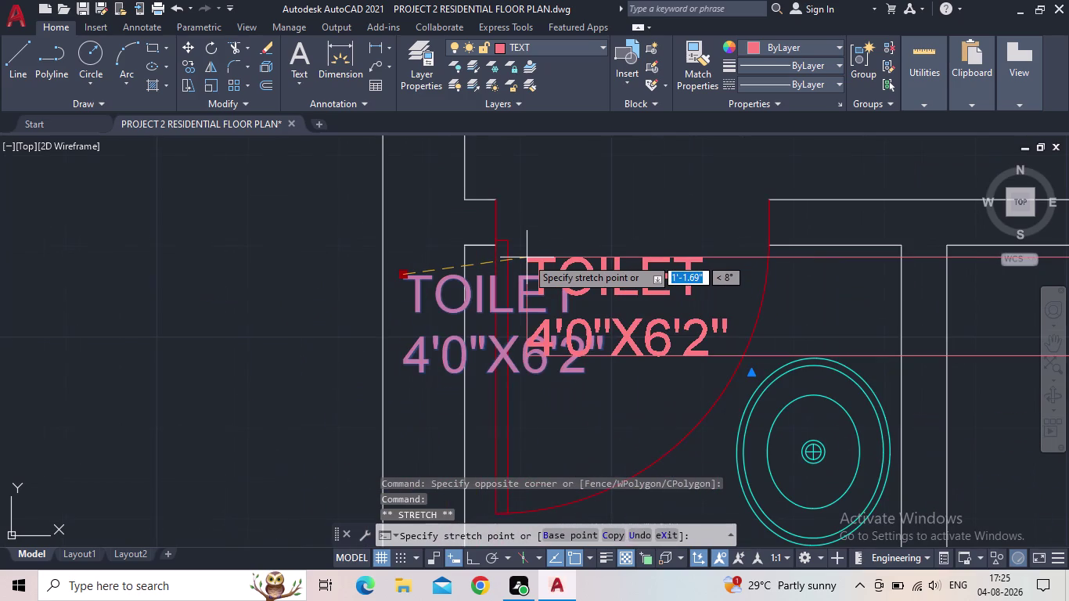
click(531, 257)
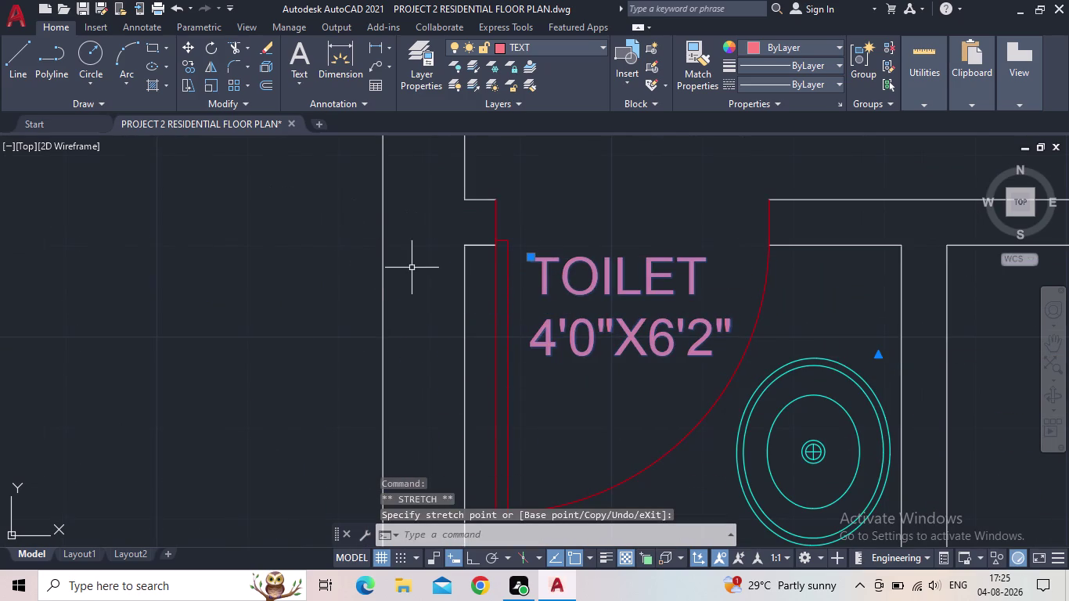
key(Escape)
scroll(down, 3)
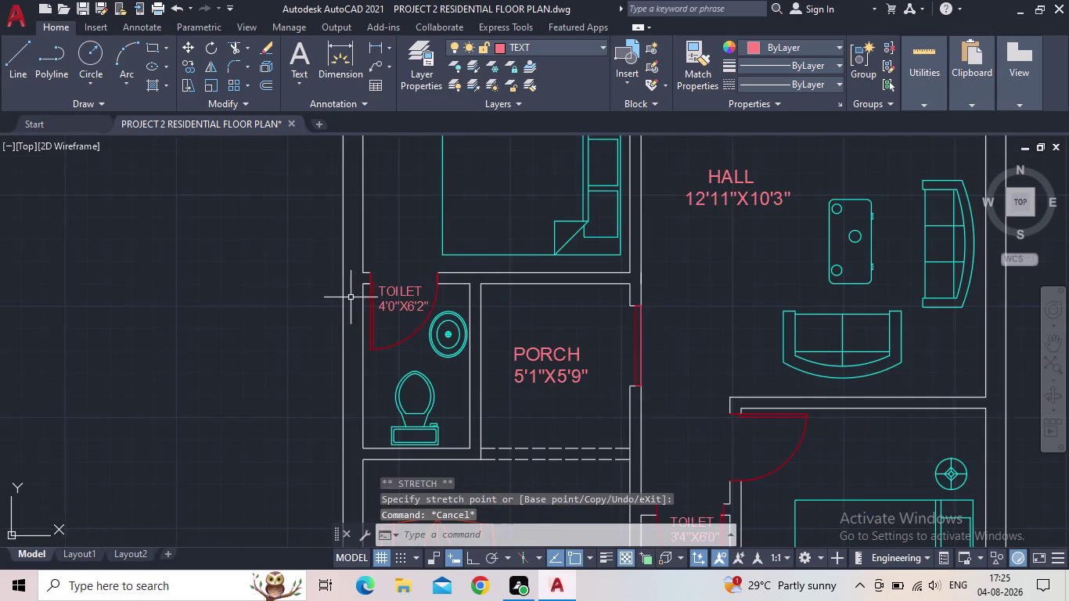
middle_drag(351, 298, 319, 280)
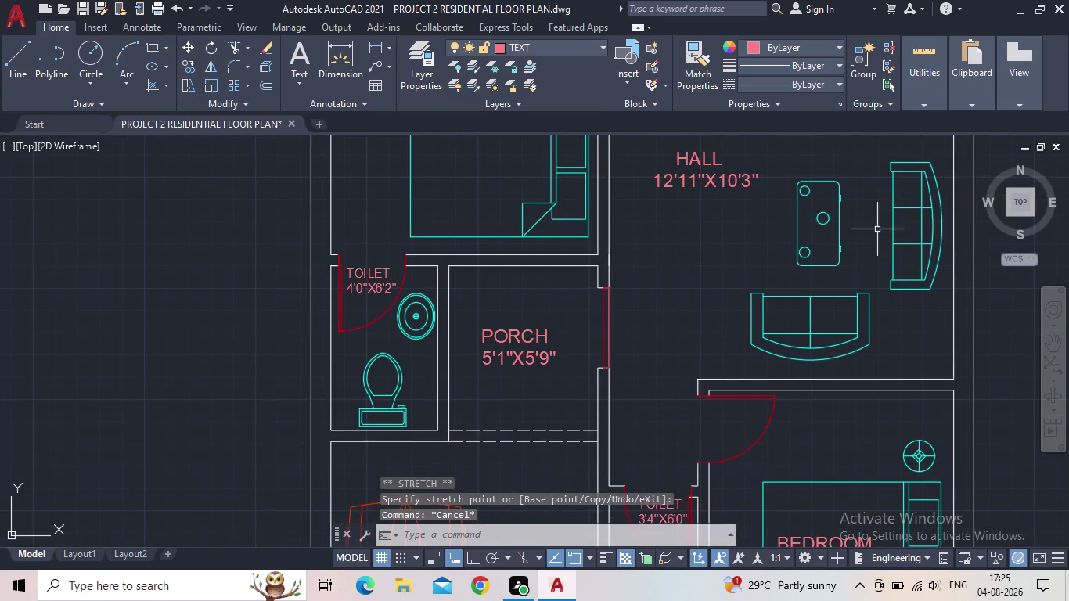
scroll(down, 3)
middle_drag(804, 241, 775, 257)
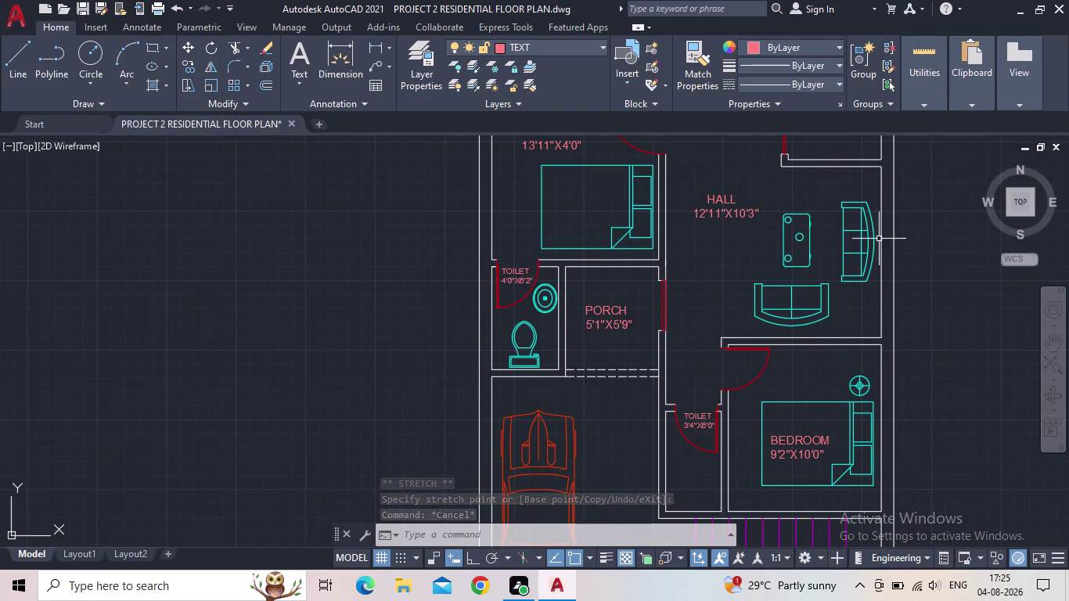
scroll(down, 3)
middle_drag(582, 242, 591, 280)
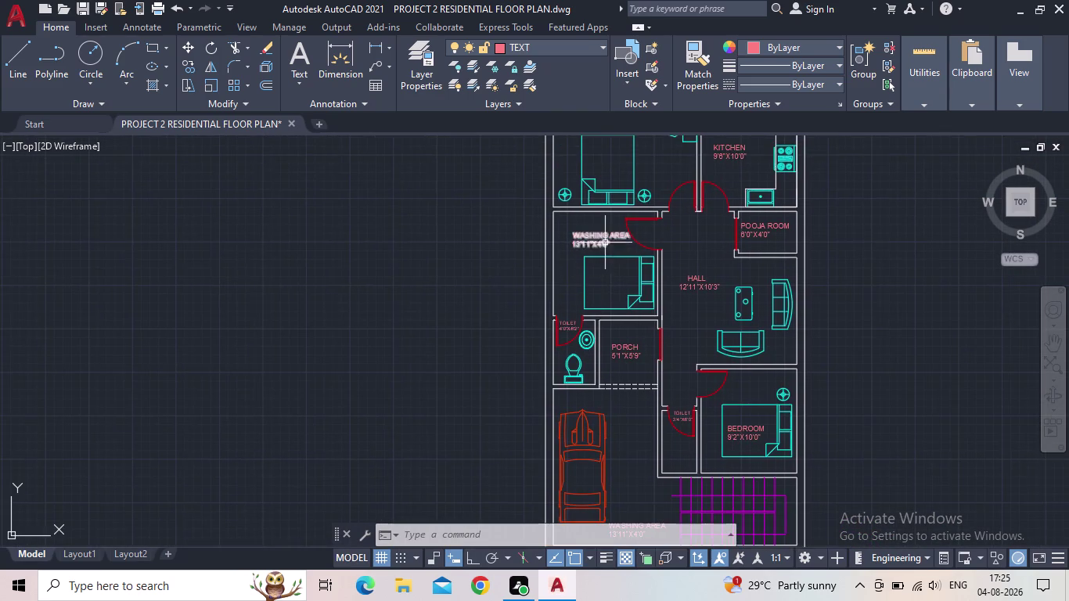
scroll(up, 3)
scroll(up, 3)
Change the upper WASHING AREA label to read BEDROOM with 10'0"X10'0" on a second line.
click(593, 231)
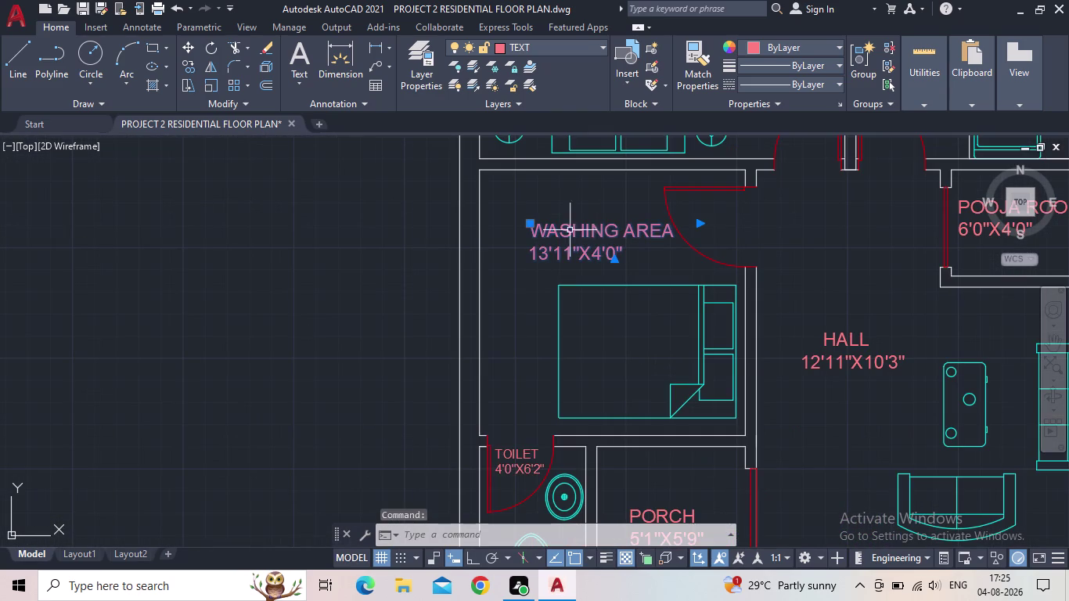
double_click(599, 230)
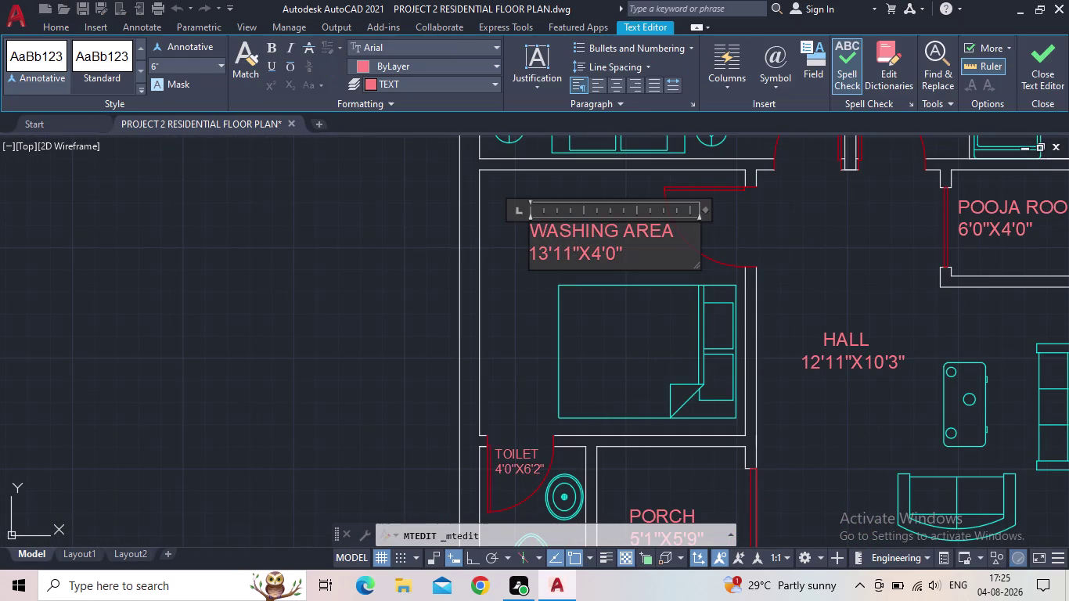
drag(634, 249, 523, 234)
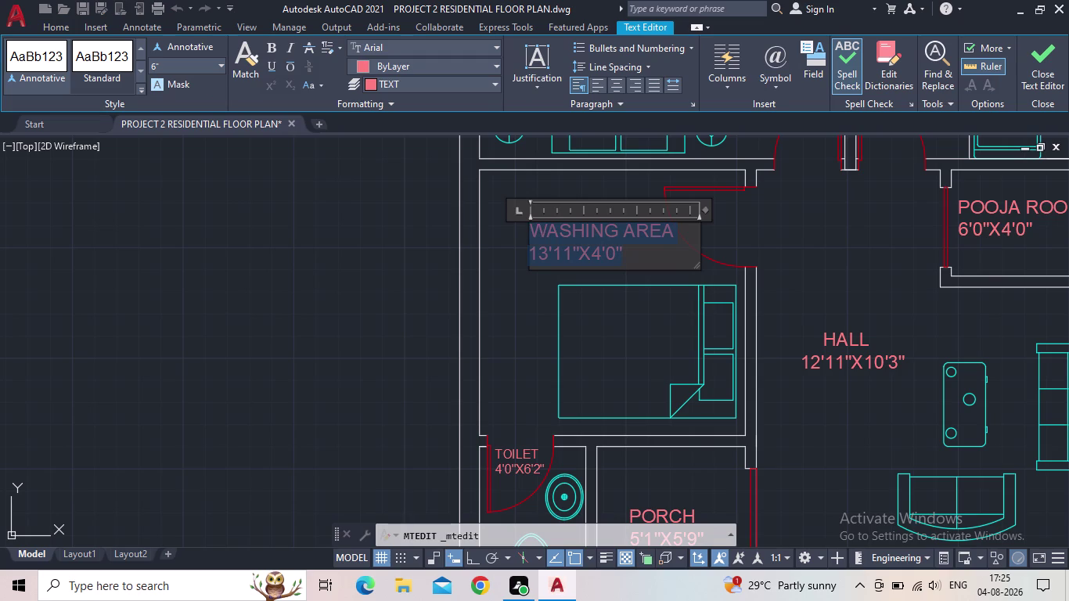
drag(523, 234, 520, 234)
text(BED)
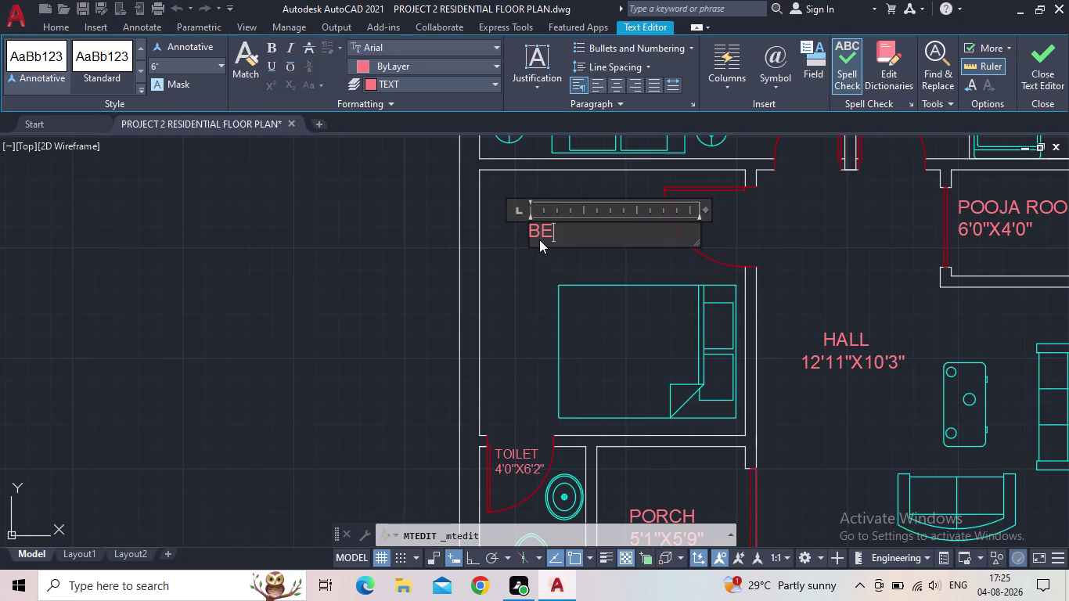
text(ROO)
key(m)
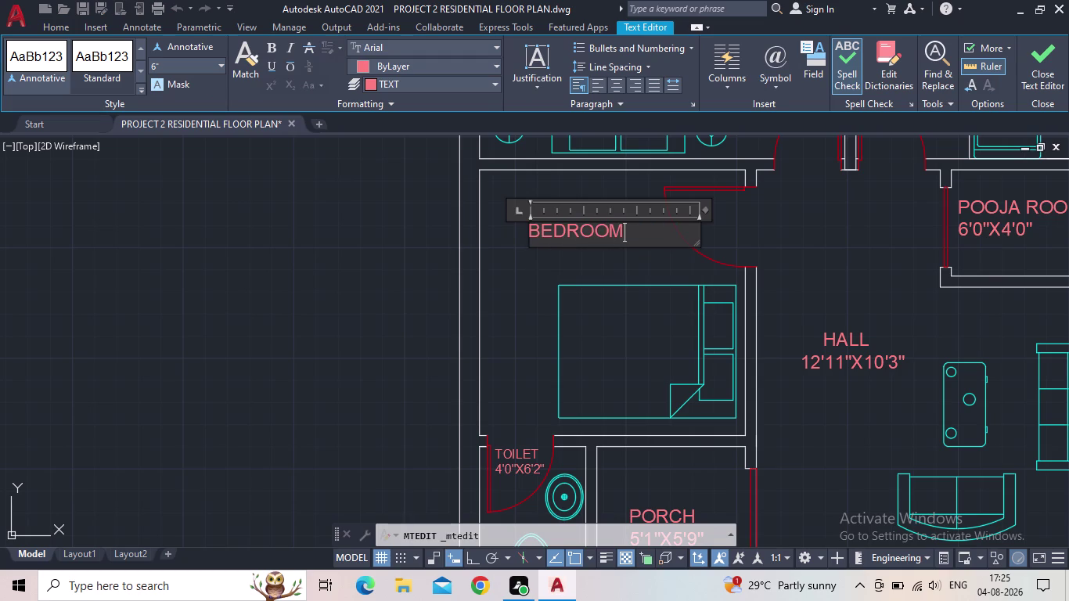
key(Return)
text(10')
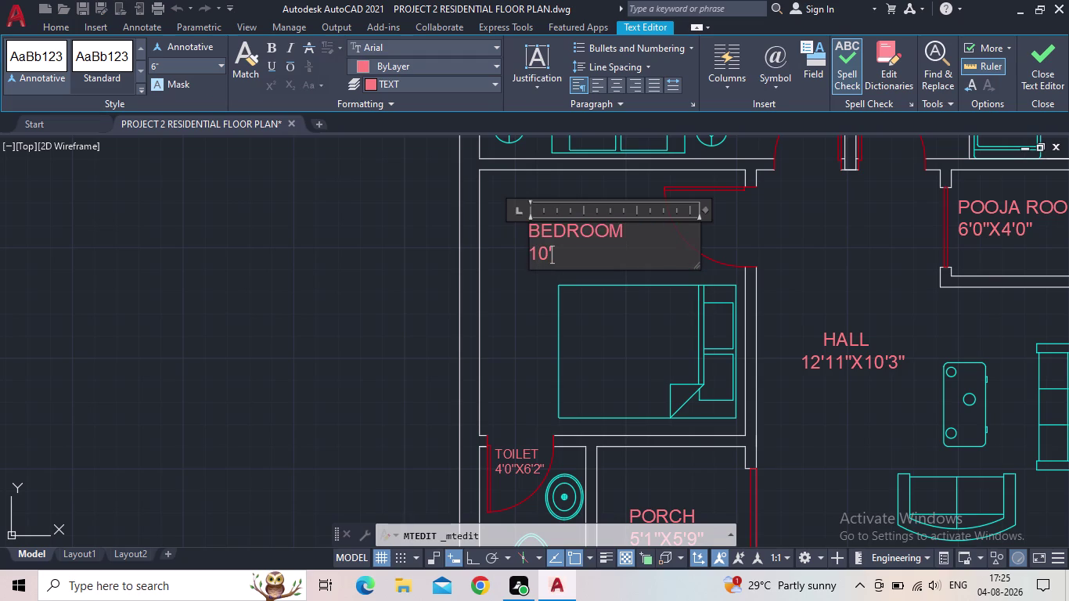
text(0")
key(x)
text(10')
text(0)
key(shift+quotedbl)
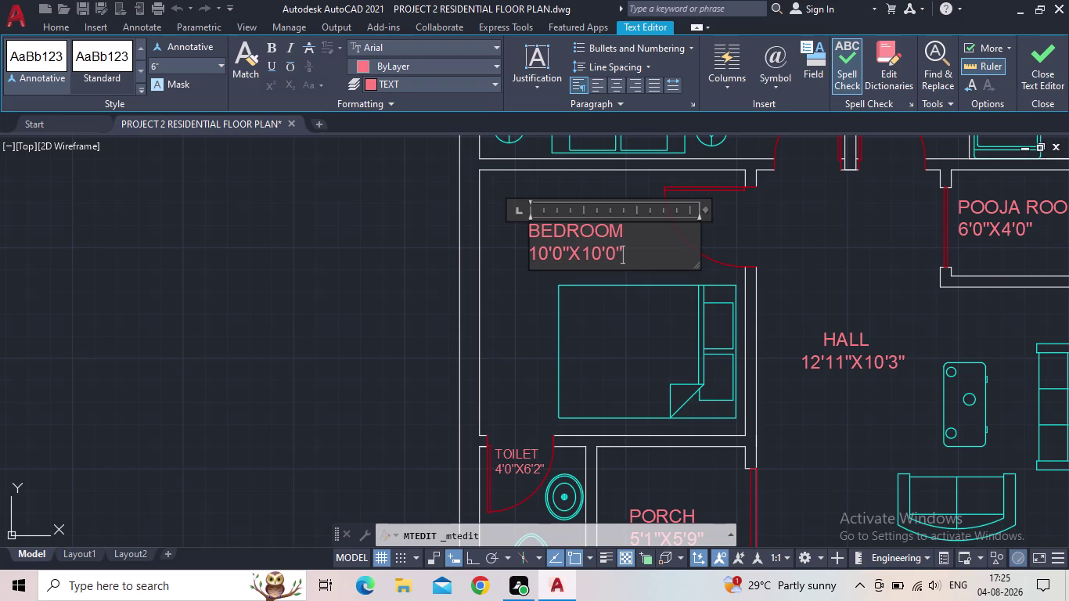
click(1049, 84)
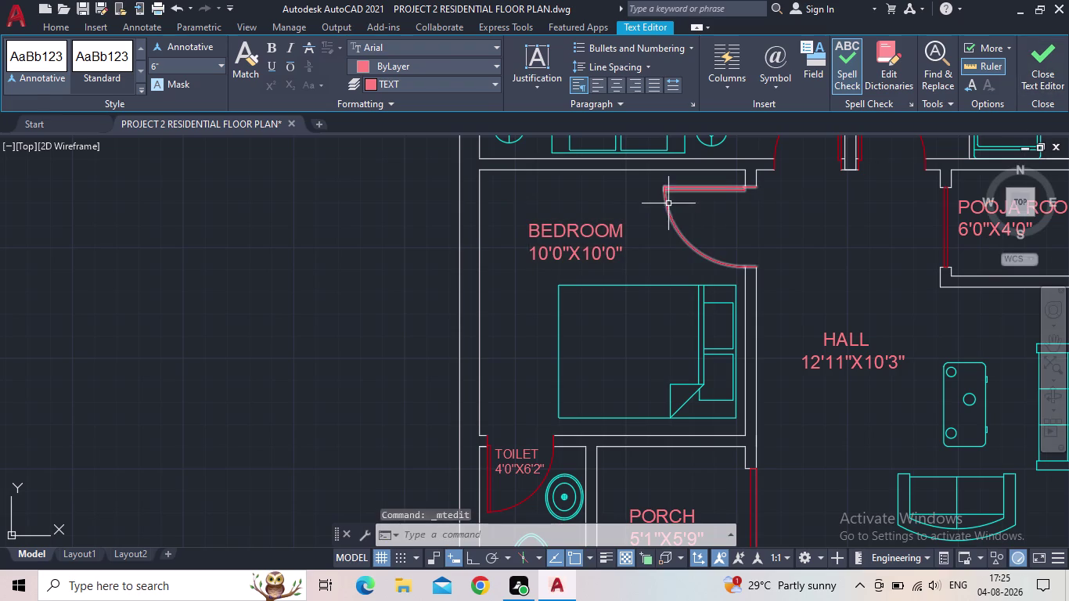
Move the BEDROOM label down to its new spot inside the room.
click(557, 229)
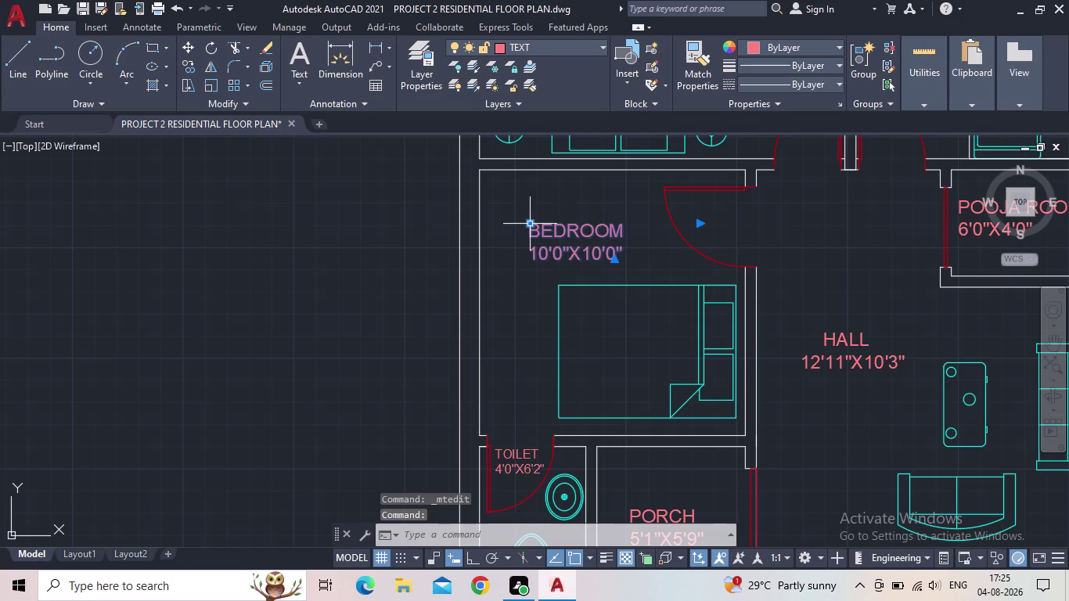
click(528, 224)
scroll(up, 3)
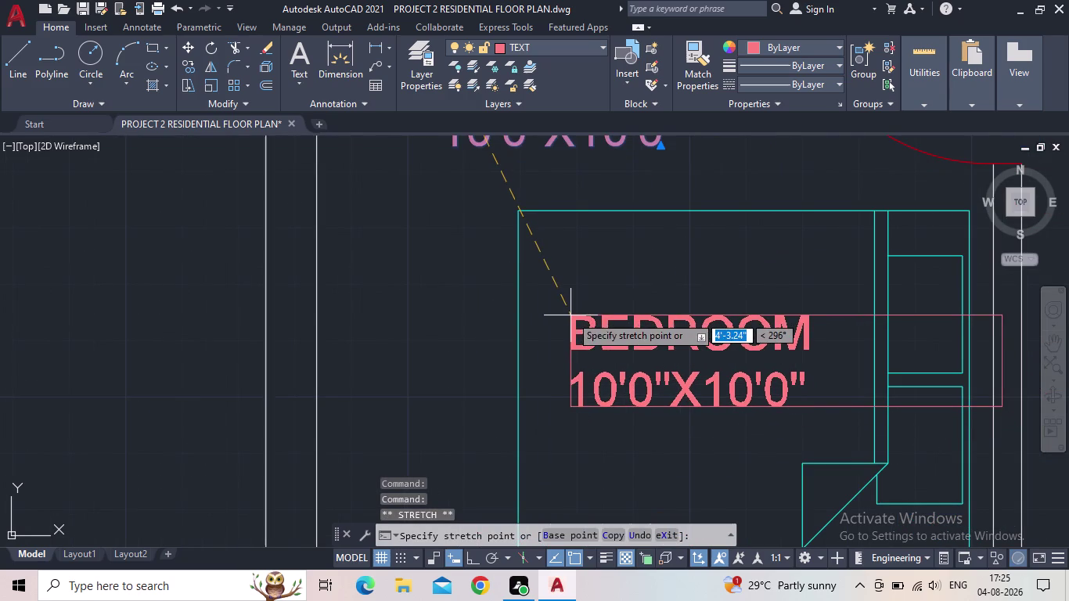
click(554, 319)
key(Escape)
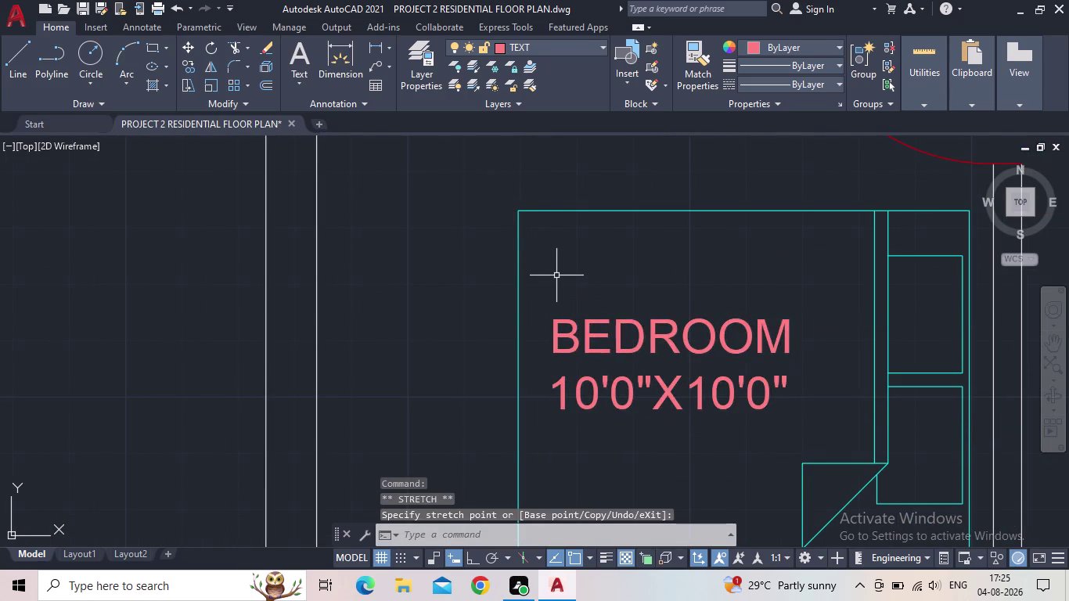
Make FURNITURES the current layer through the Layer Properties Manager.
scroll(down, 3)
middle_drag(525, 218, 525, 294)
middle_drag(542, 315, 512, 362)
scroll(down, 3)
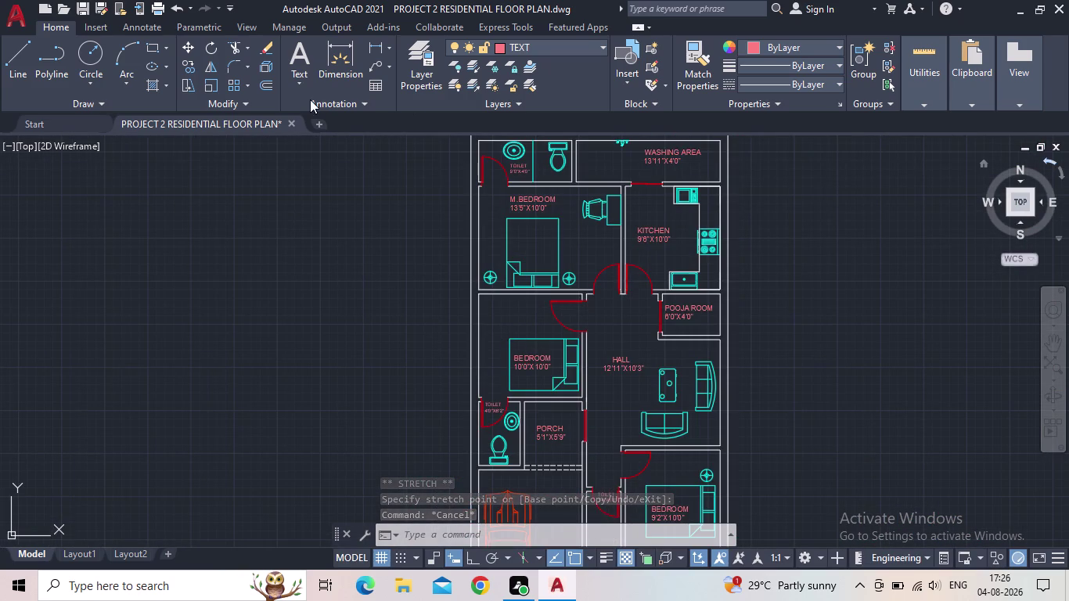
click(426, 84)
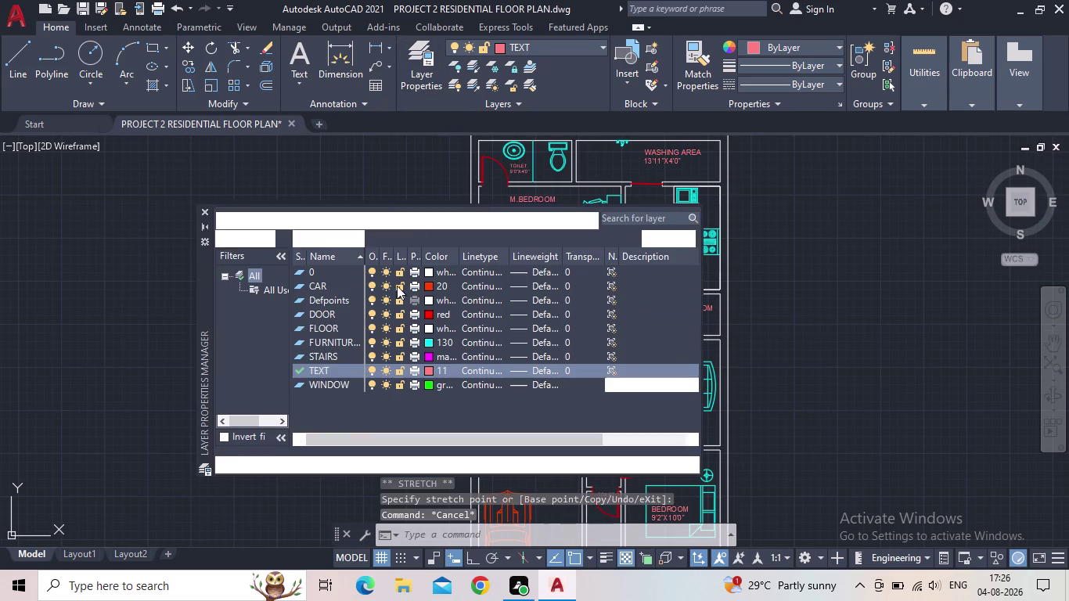
double_click(298, 342)
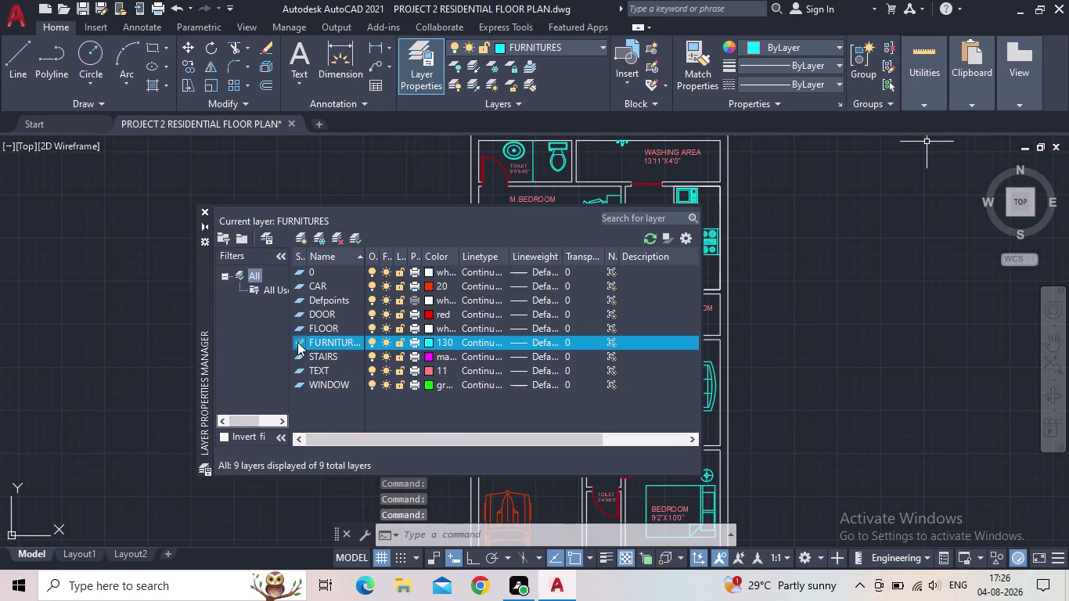
click(204, 209)
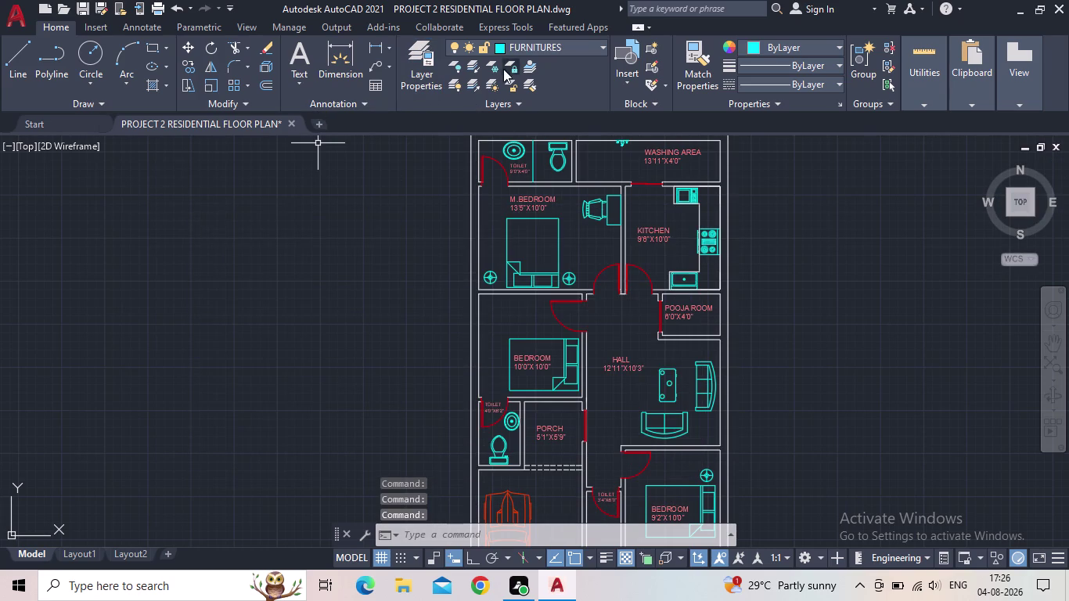
click(149, 46)
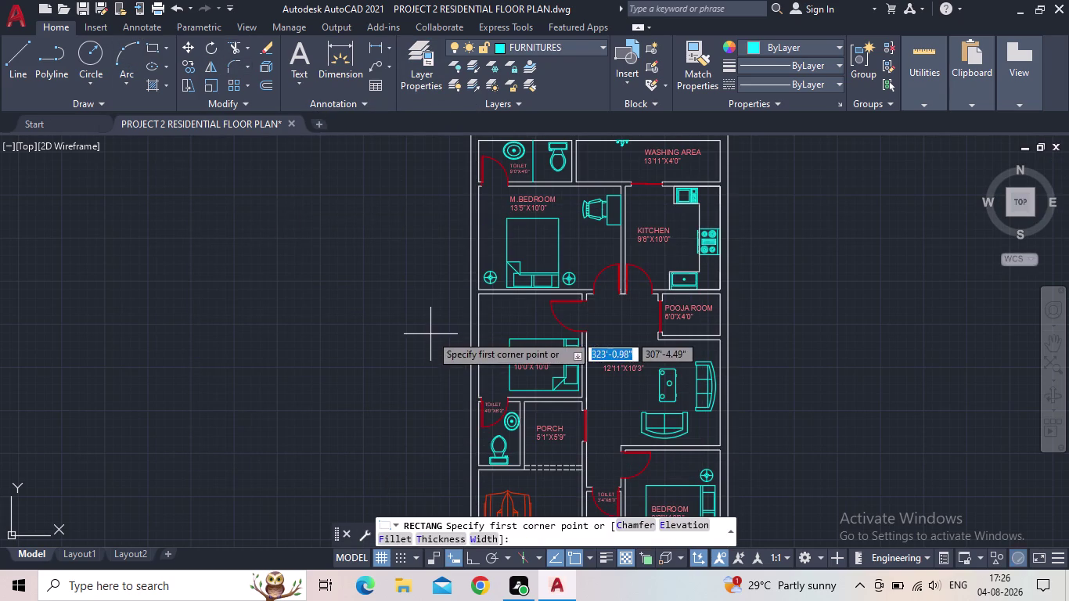
Draw a wardrobe rectangle along the top wall of the left bedroom.
scroll(up, 3)
middle_drag(490, 328, 518, 322)
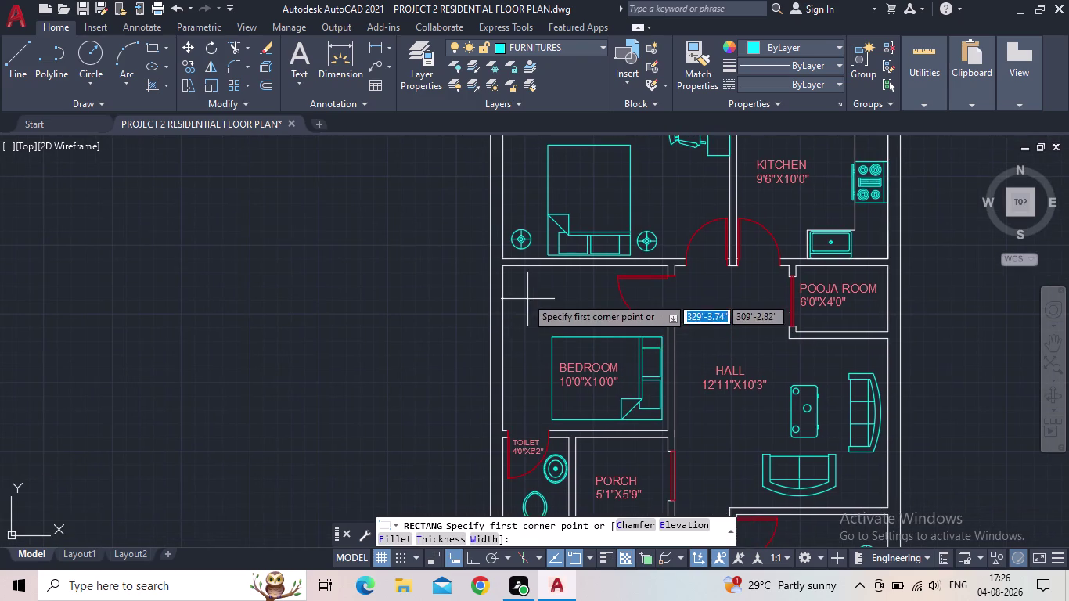
scroll(up, 3)
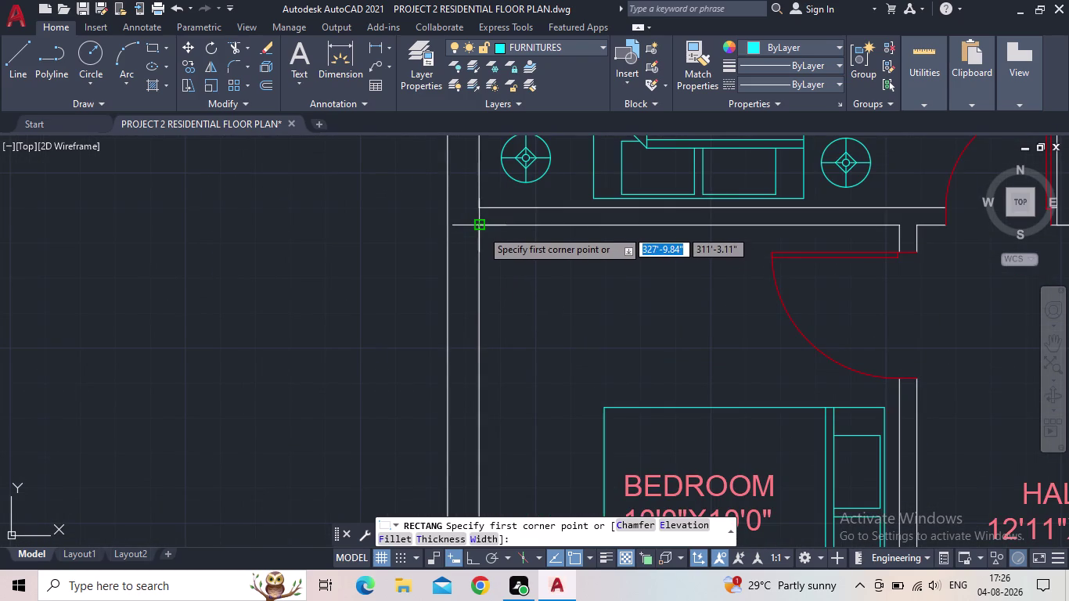
click(482, 229)
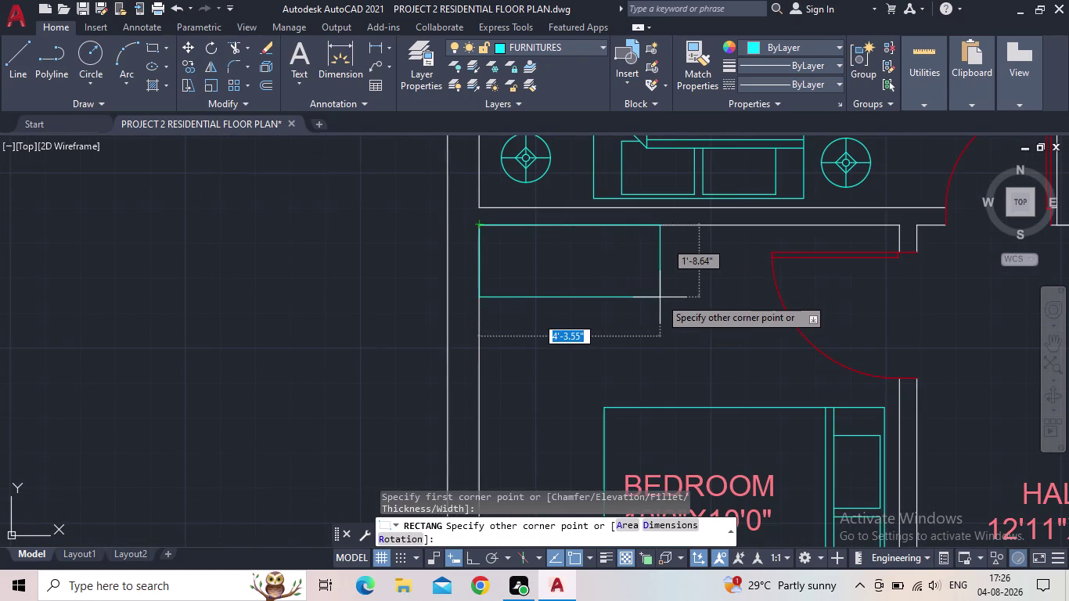
click(654, 298)
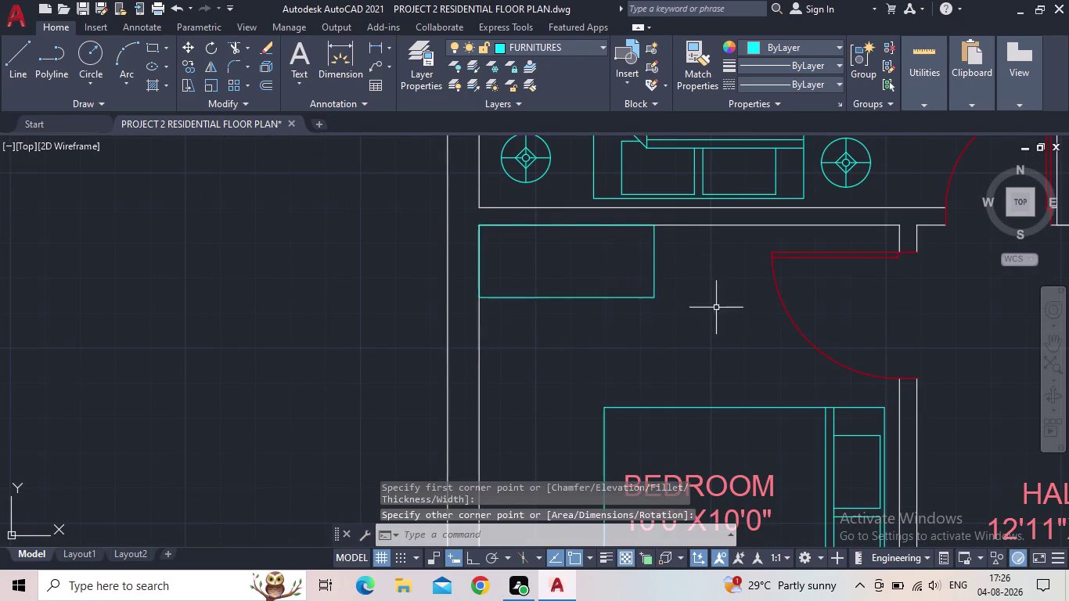
Draw a second wardrobe rectangle in the 9'2"X10'0" bedroom's top-right corner.
scroll(down, 3)
middle_drag(697, 338, 498, 328)
scroll(down, 3)
scroll(up, 3)
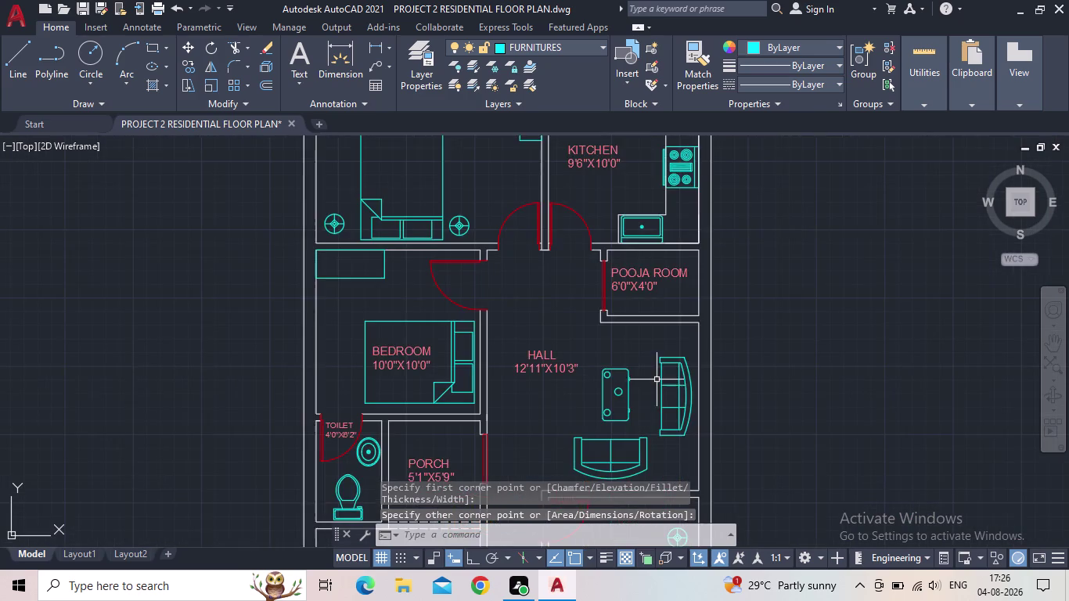
middle_drag(673, 346, 602, 406)
scroll(down, 3)
middle_drag(600, 406, 539, 247)
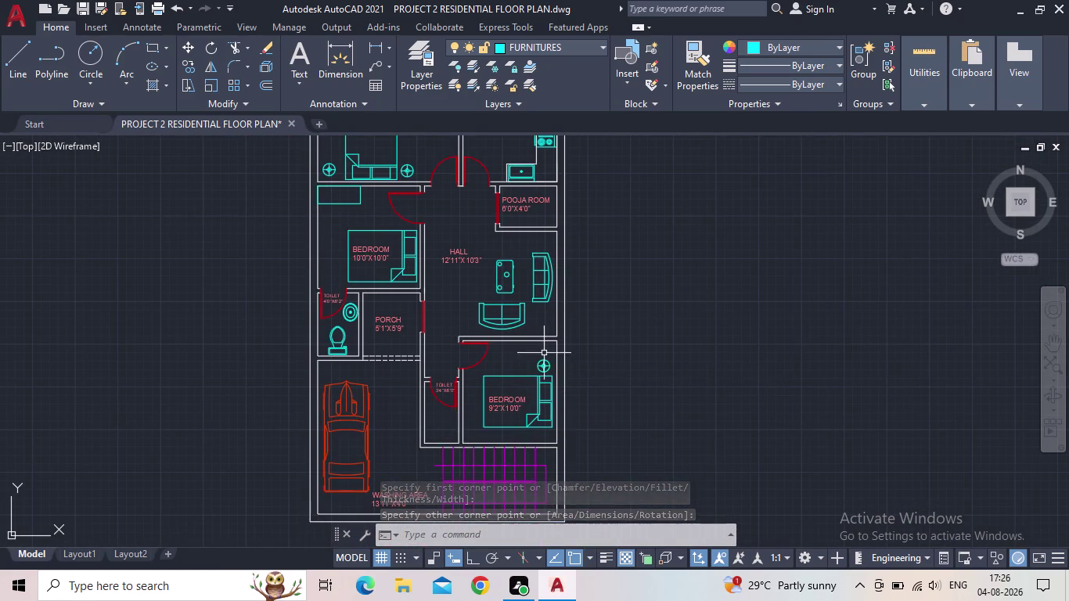
key(space)
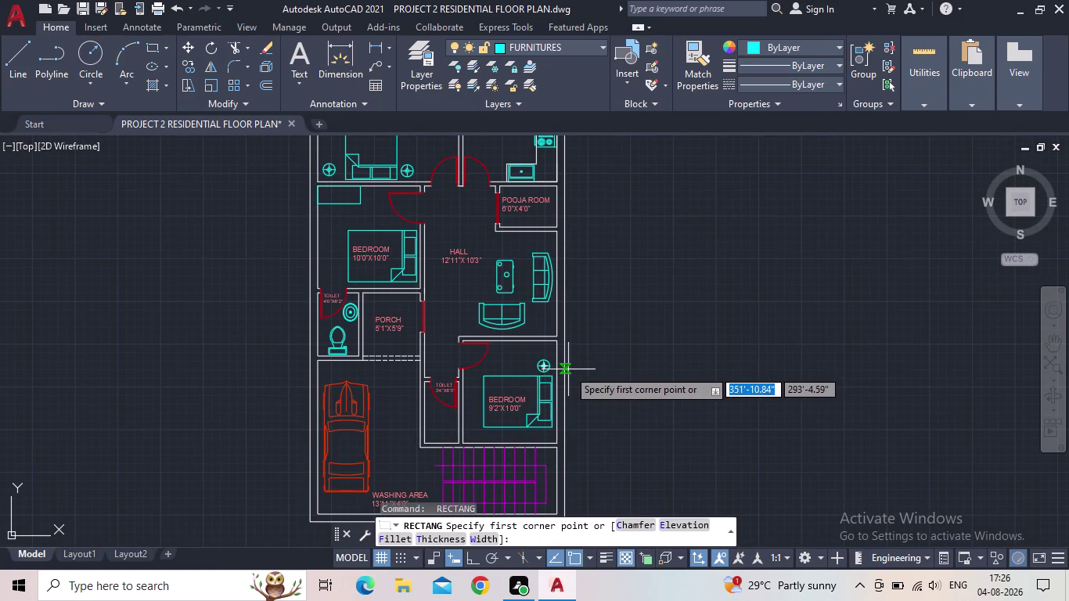
scroll(up, 3)
scroll(up, 3)
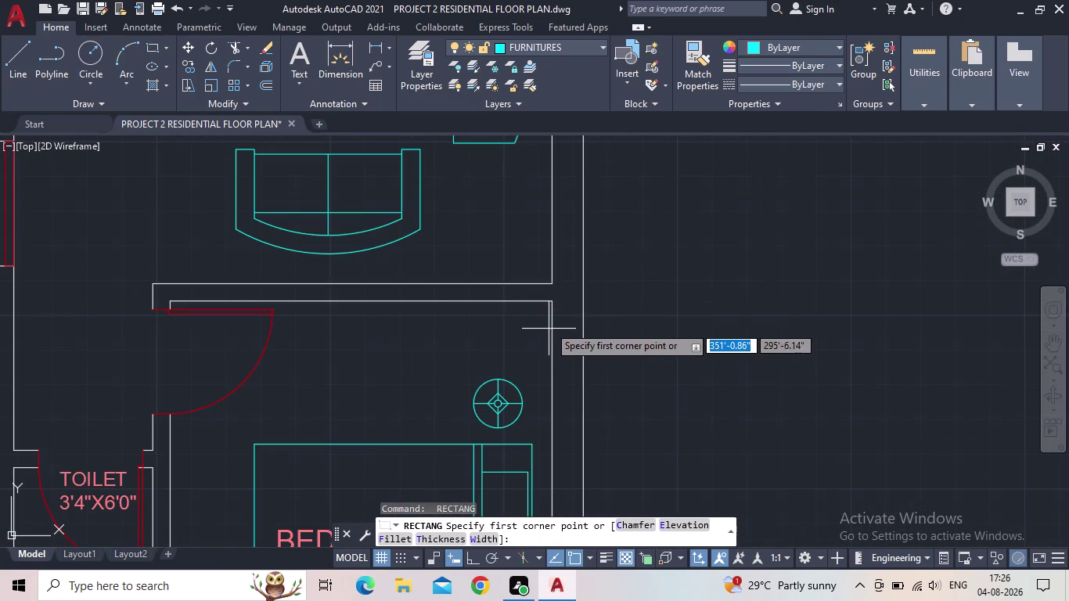
drag(551, 297, 543, 304)
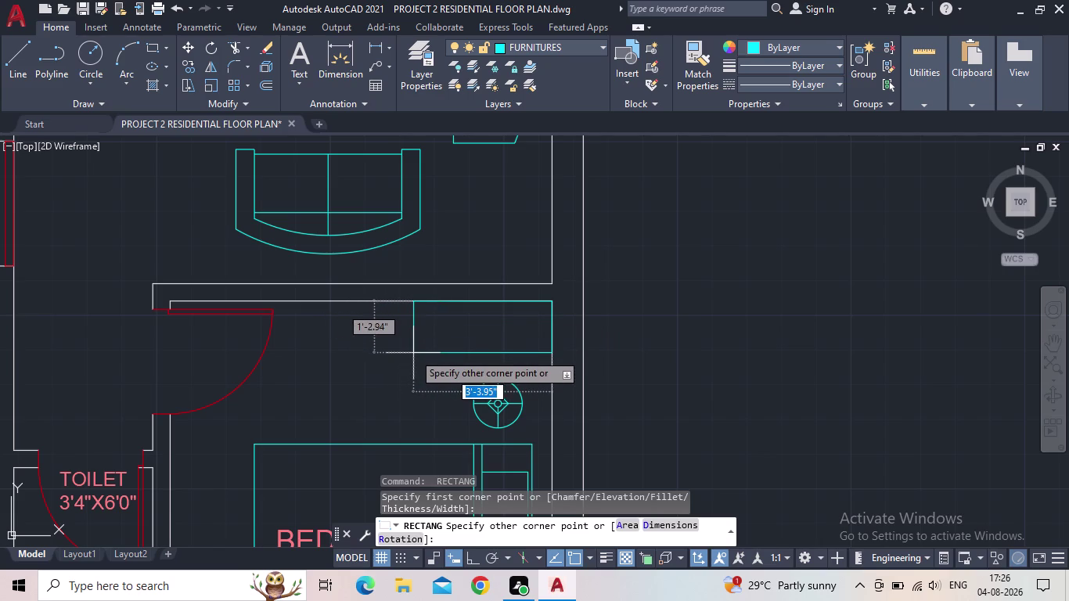
click(413, 352)
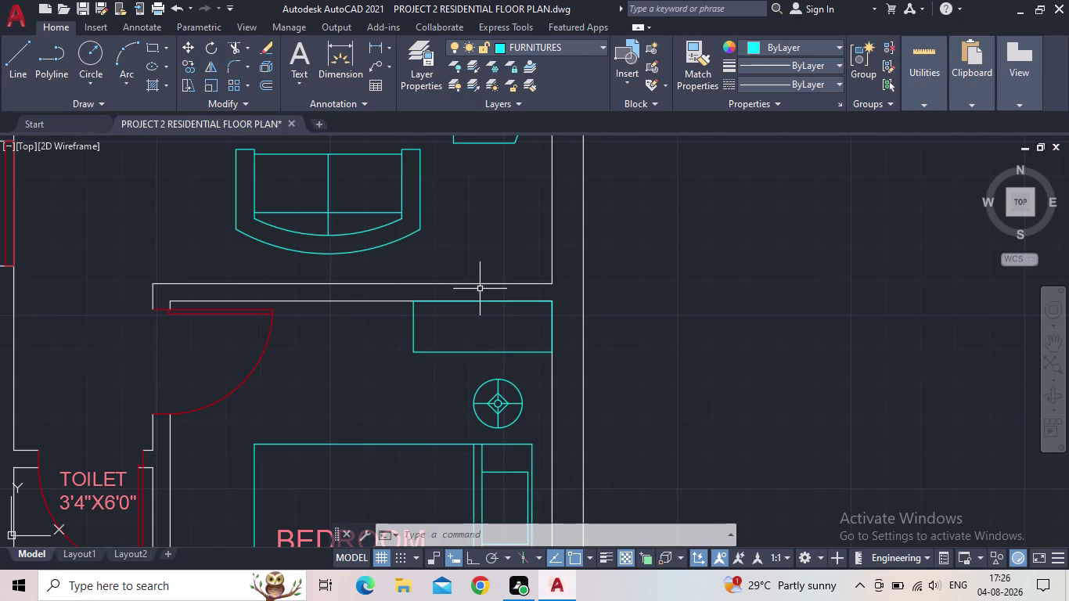
scroll(down, 3)
middle_drag(493, 348, 513, 318)
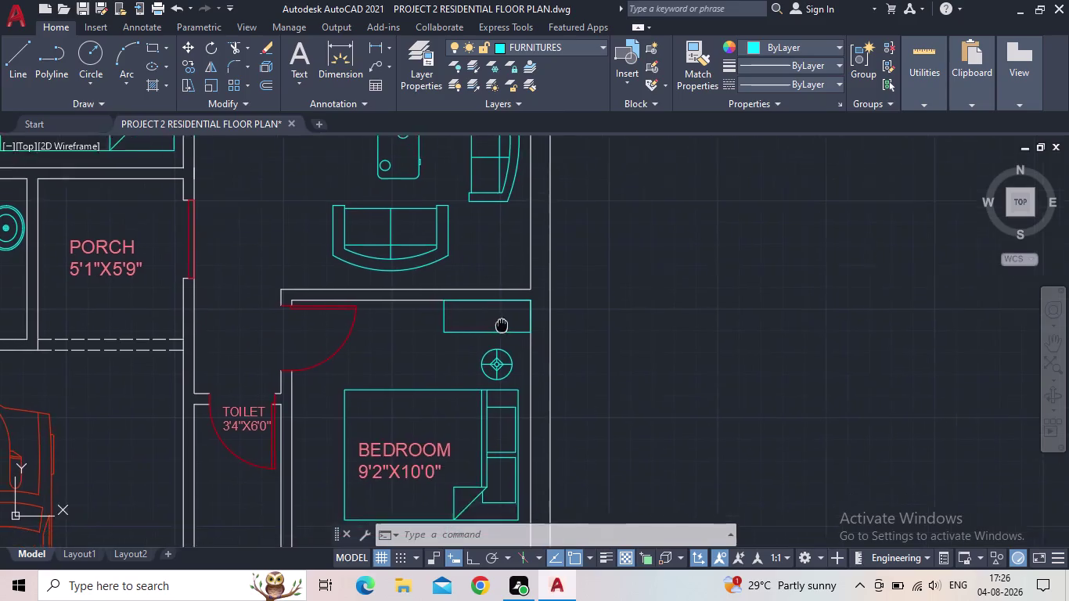
middle_drag(513, 319, 527, 311)
scroll(down, 3)
scroll(down, 3)
middle_drag(503, 364, 550, 353)
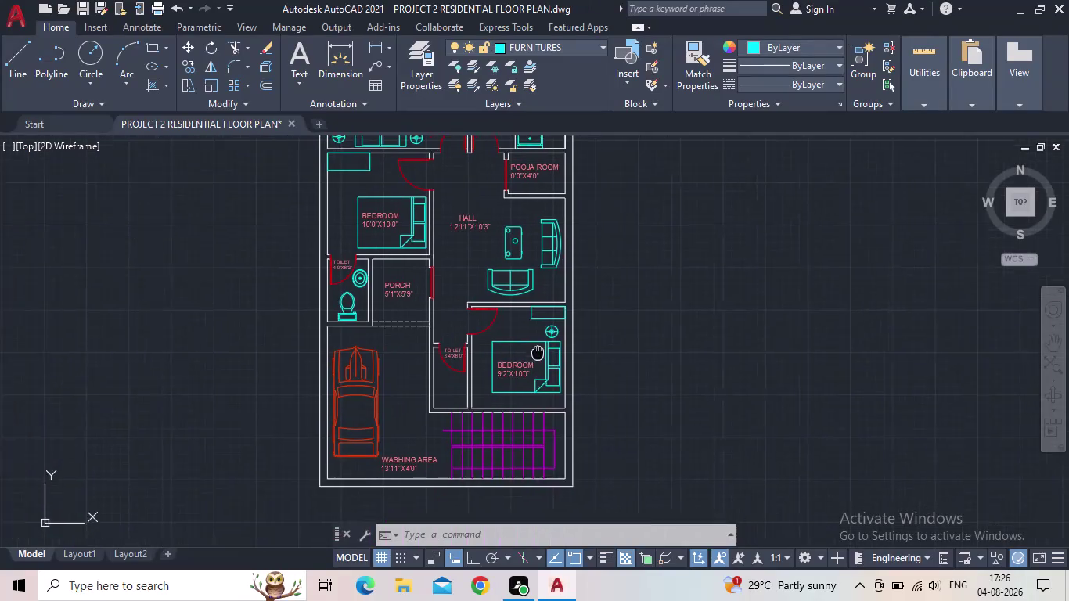
middle_drag(551, 353, 604, 364)
middle_drag(562, 357, 541, 297)
scroll(down, 3)
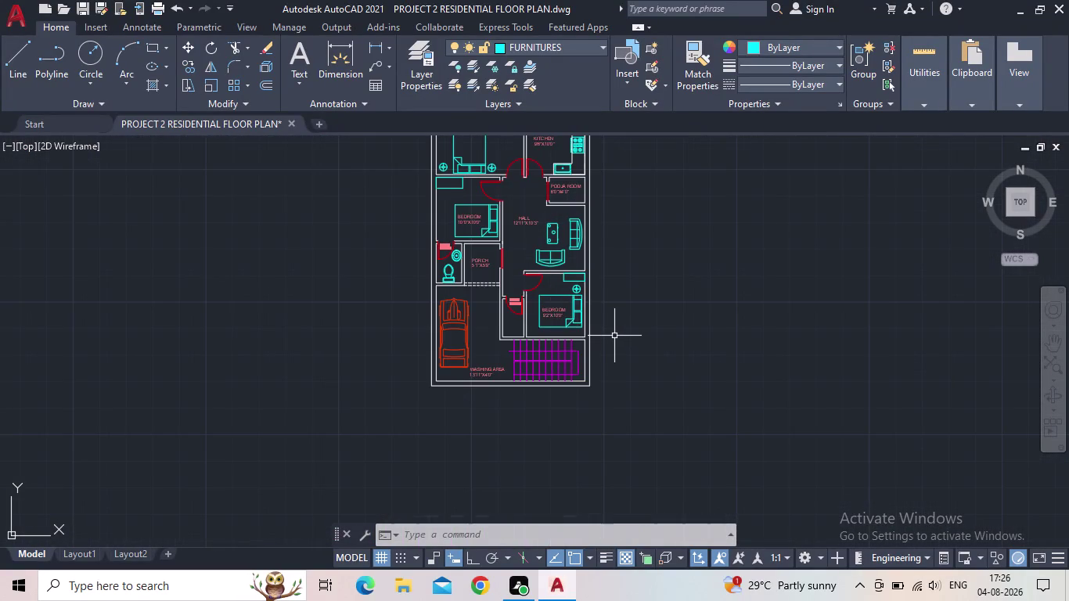
scroll(up, 3)
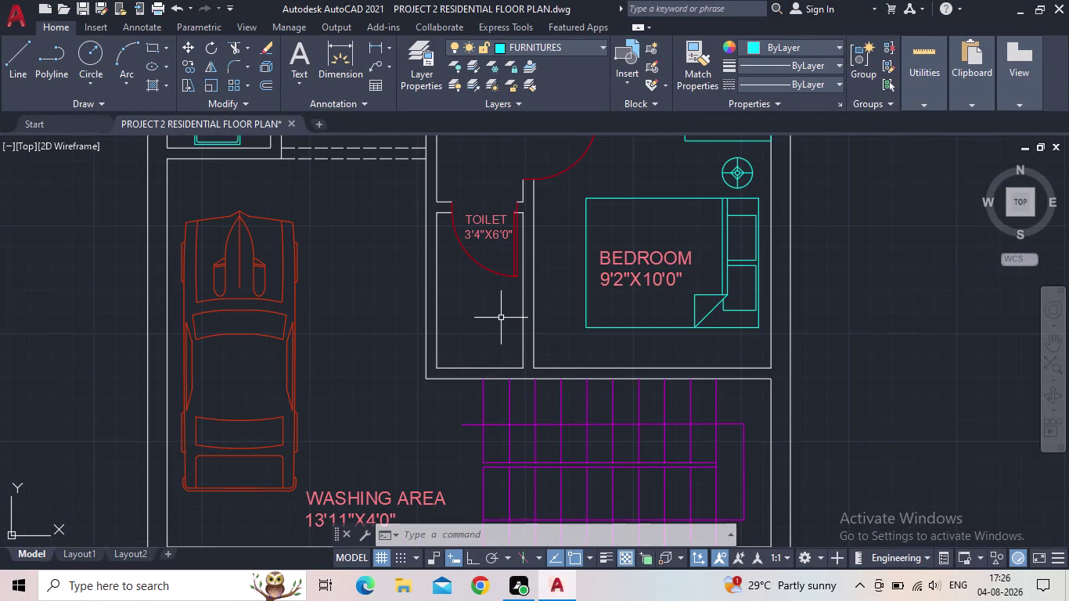
middle_drag(495, 316, 530, 353)
scroll(down, 3)
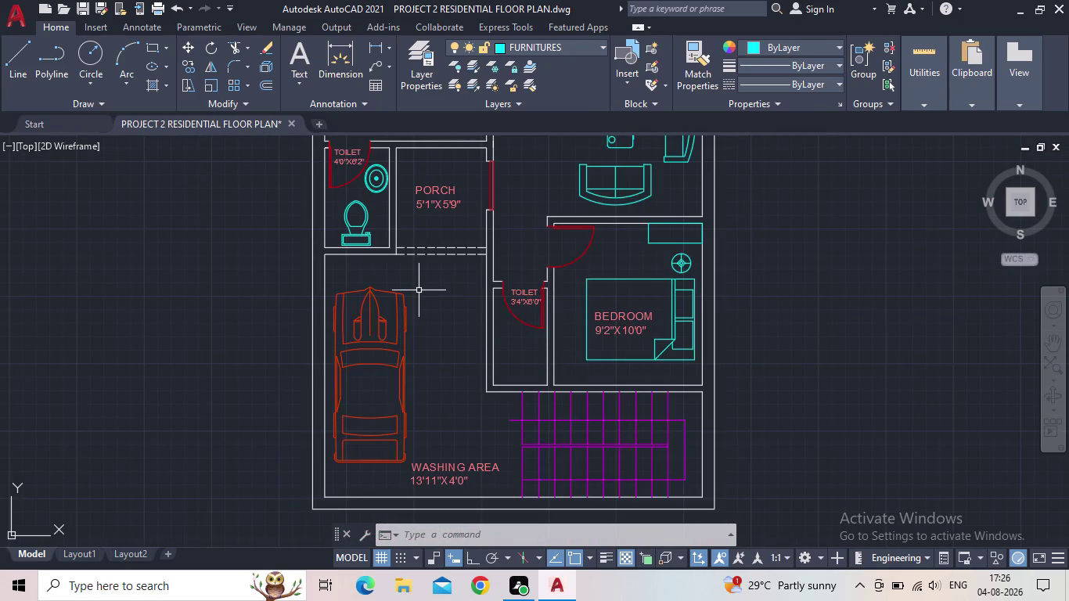
key(c)
key(o)
Copy the porch-side toilet's WC fixture into the smaller toilet.
key(Return)
scroll(up, 3)
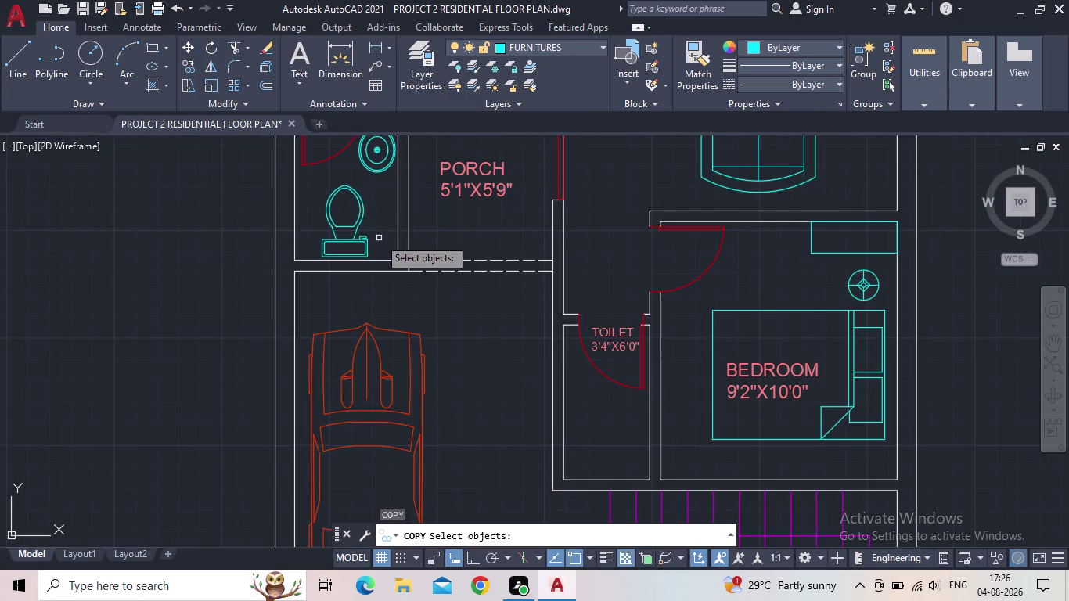
drag(379, 238, 371, 235)
click(360, 229)
key(space)
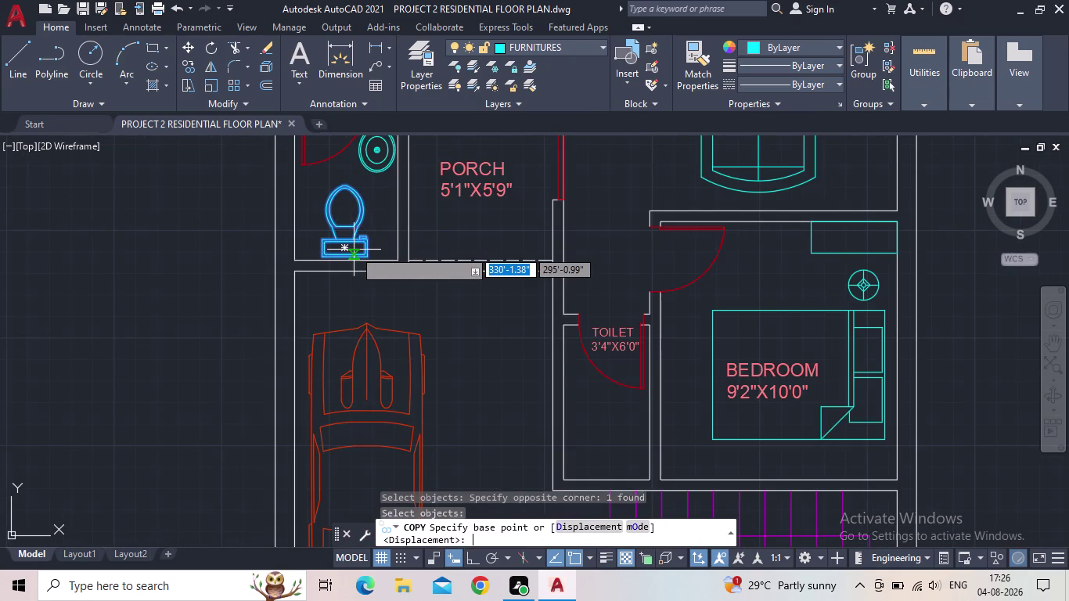
click(347, 250)
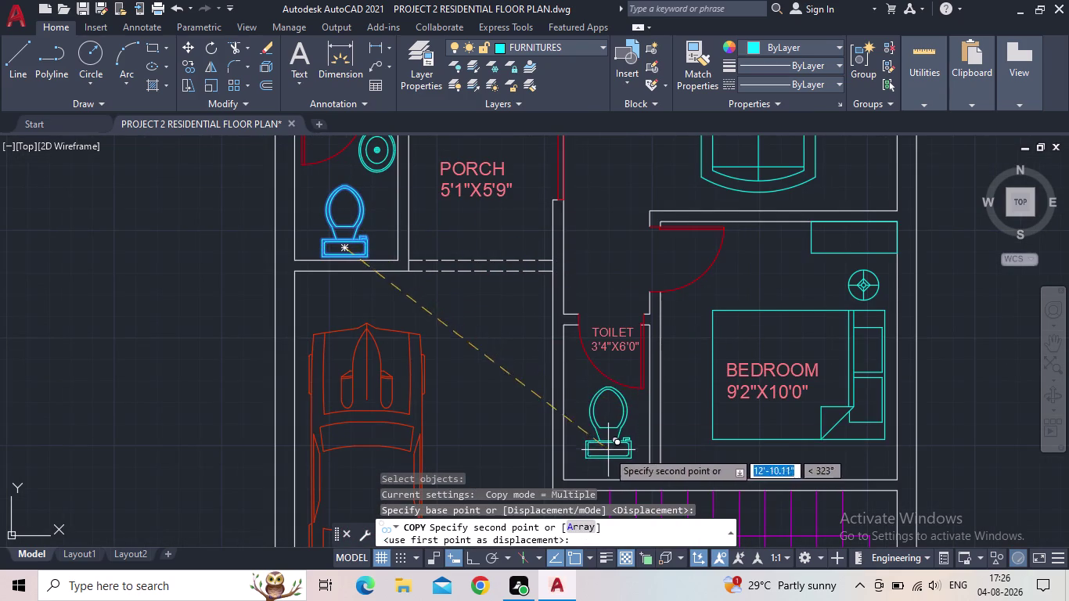
middle_drag(603, 449, 581, 388)
scroll(up, 3)
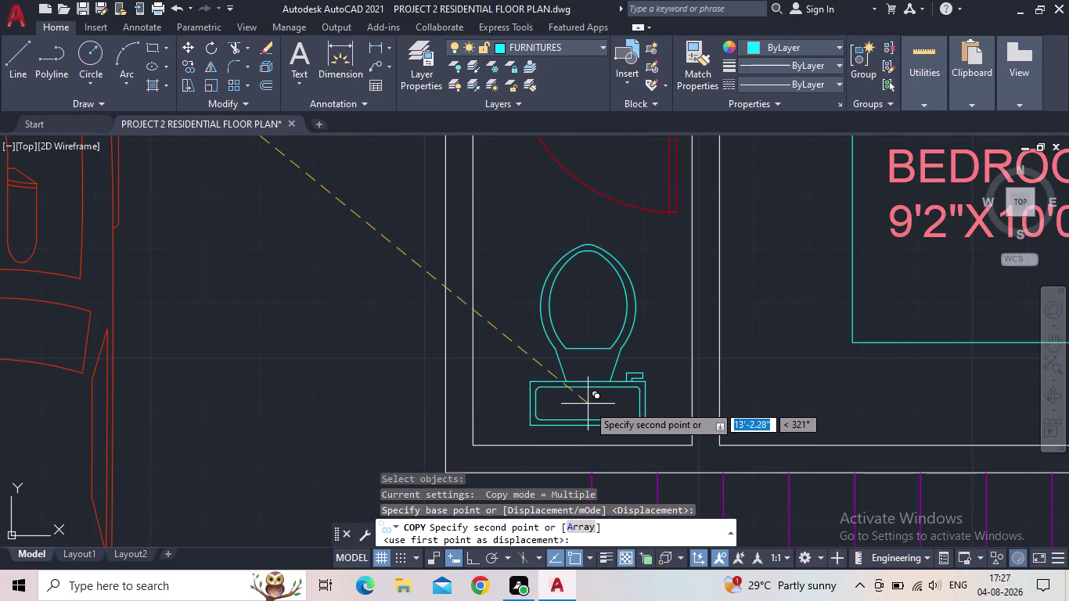
click(588, 411)
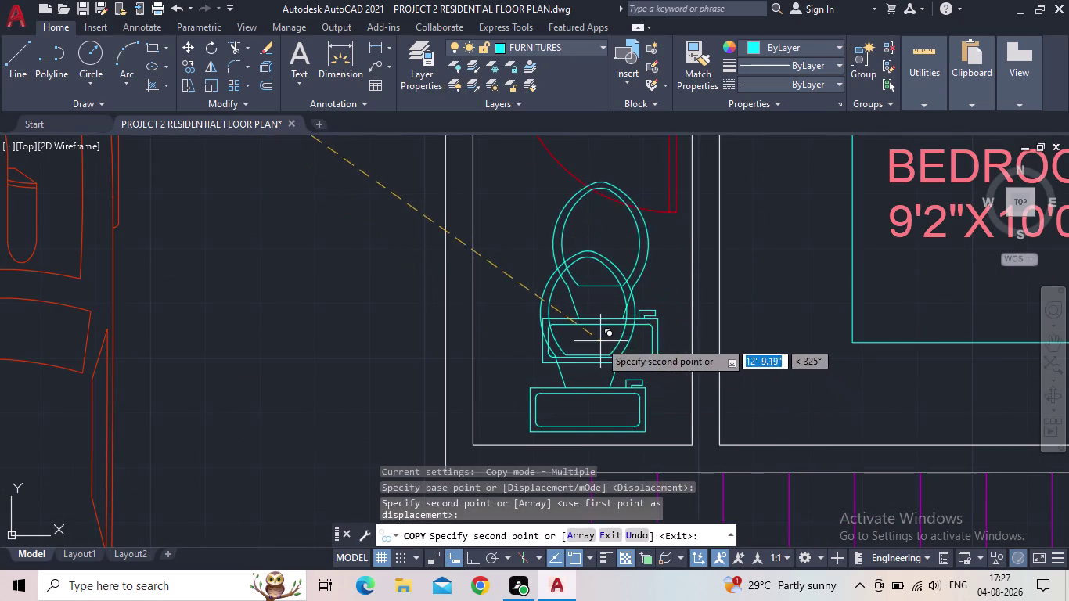
key(Escape)
Zoom out and pan to bring the washing-area tap into view.
scroll(down, 3)
middle_drag(561, 340, 485, 341)
scroll(down, 3)
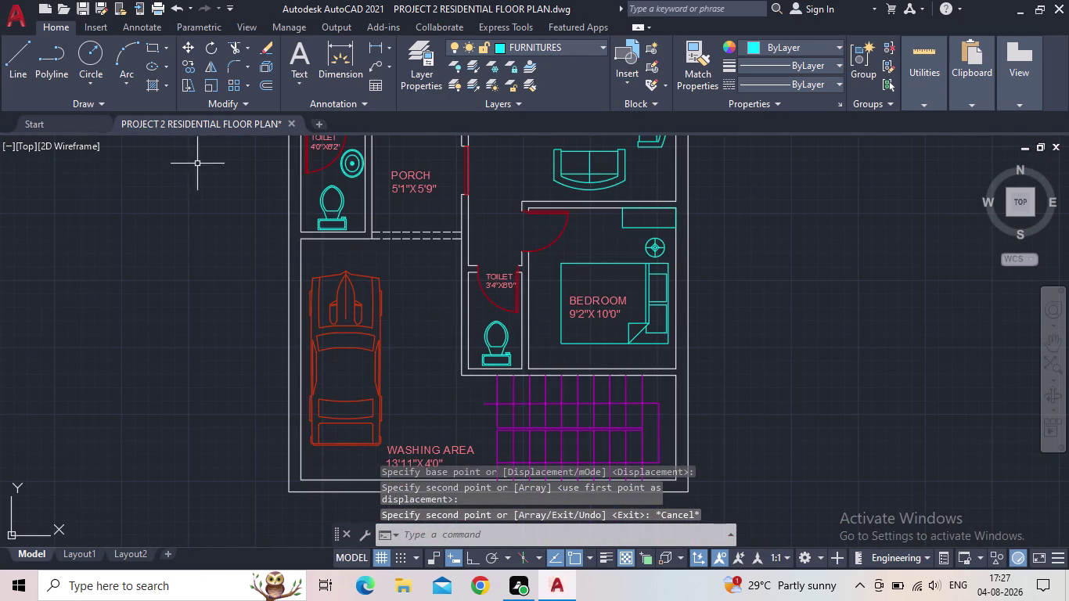
scroll(down, 3)
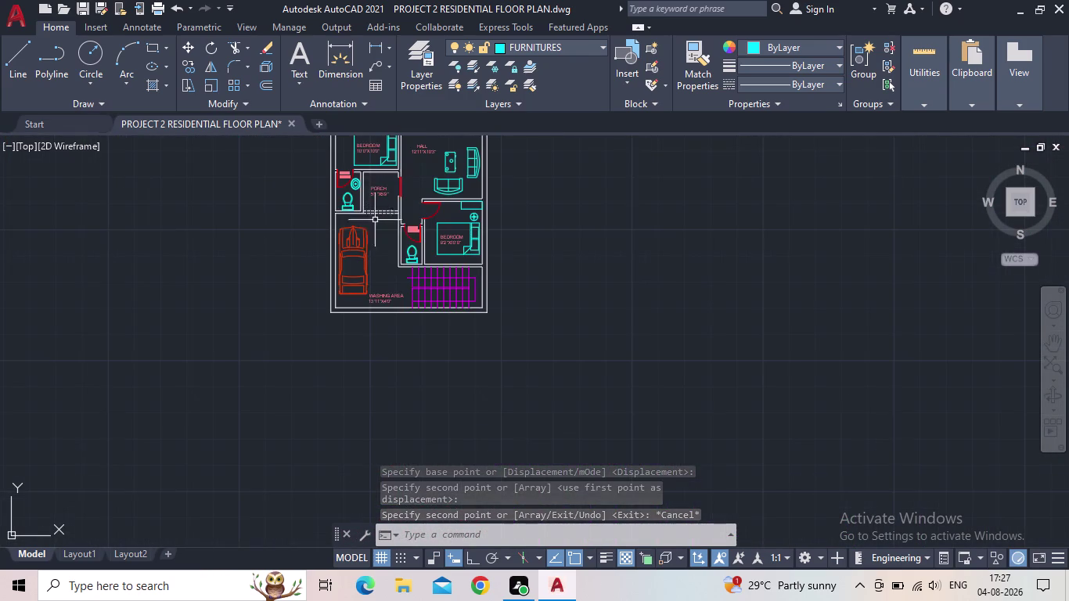
middle_drag(557, 260, 616, 368)
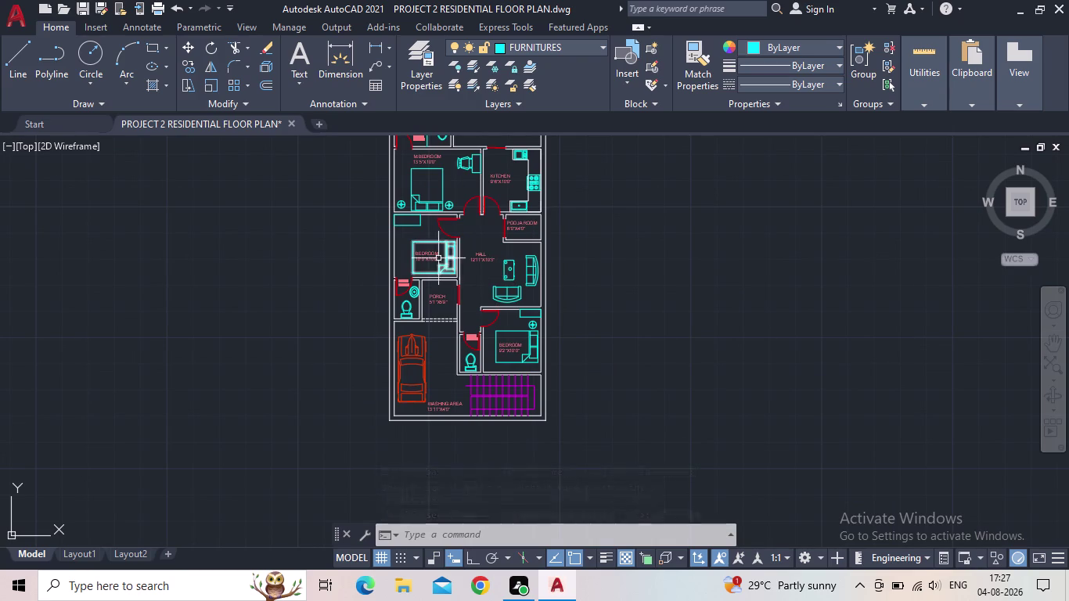
scroll(up, 3)
middle_drag(471, 276, 452, 370)
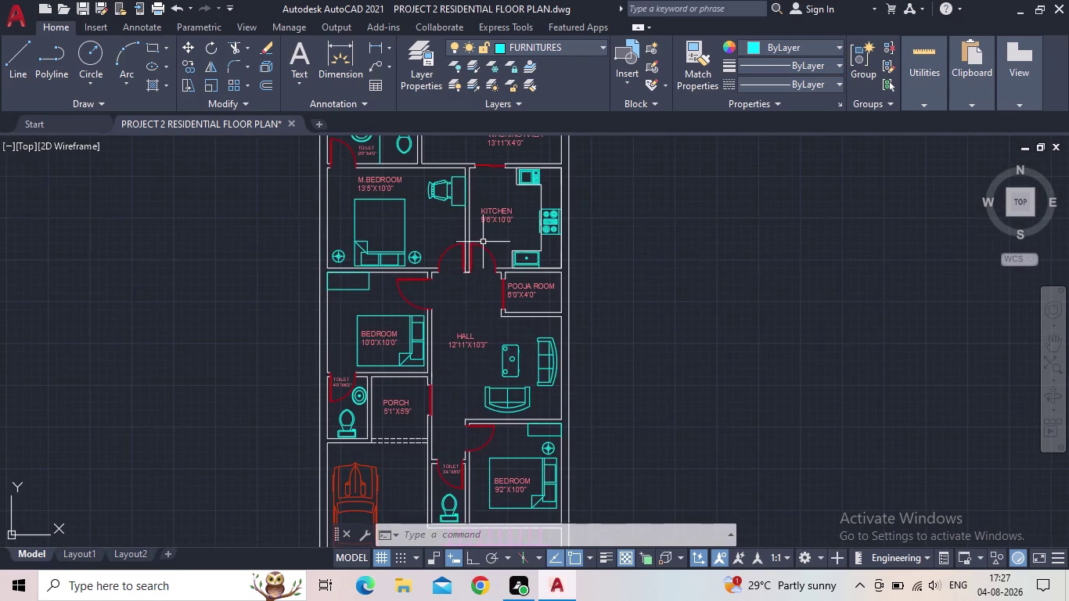
middle_drag(490, 233, 475, 394)
scroll(up, 3)
Copy the washing-area tap into the 3'4"X6'0" toilet.
click(466, 323)
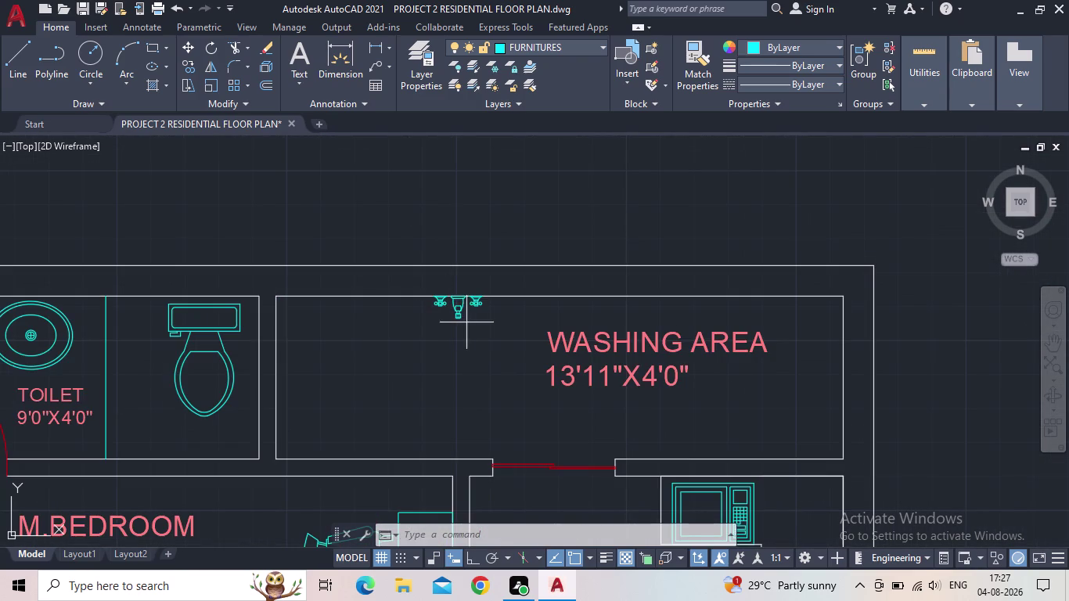
click(455, 314)
key(c)
key(o)
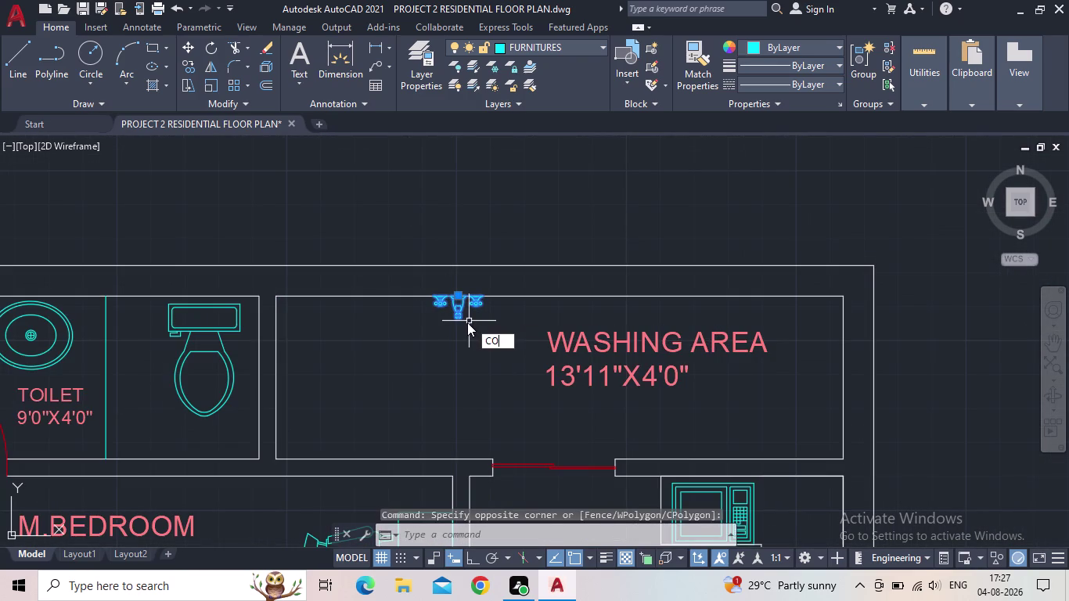
key(Return)
click(460, 320)
middle_drag(703, 312, 633, 278)
scroll(down, 3)
middle_drag(641, 357, 615, 153)
middle_drag(548, 409, 621, 369)
scroll(up, 3)
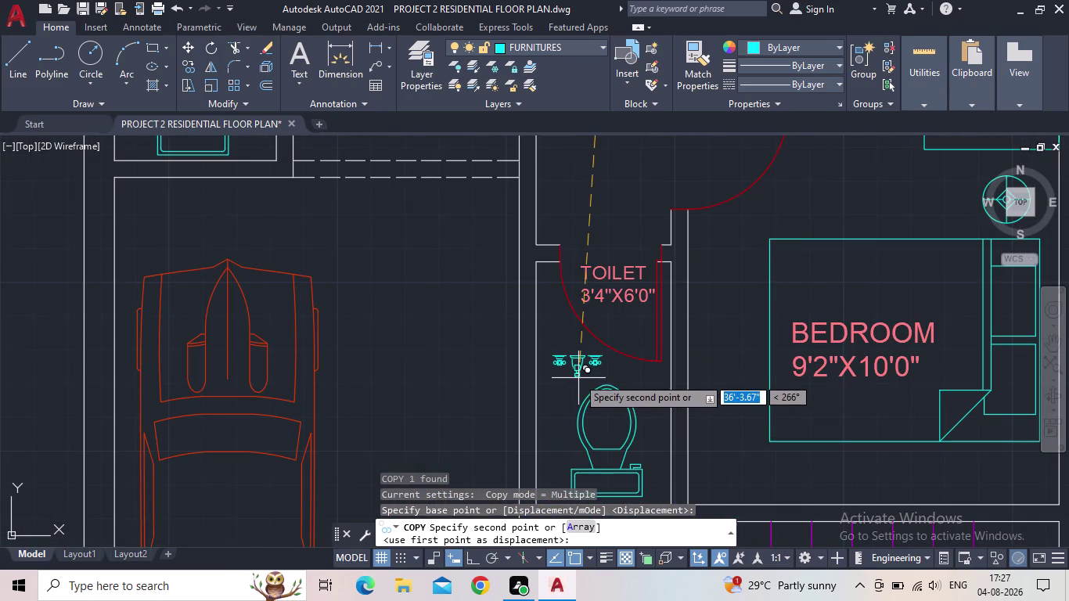
scroll(up, 3)
click(578, 375)
key(Escape)
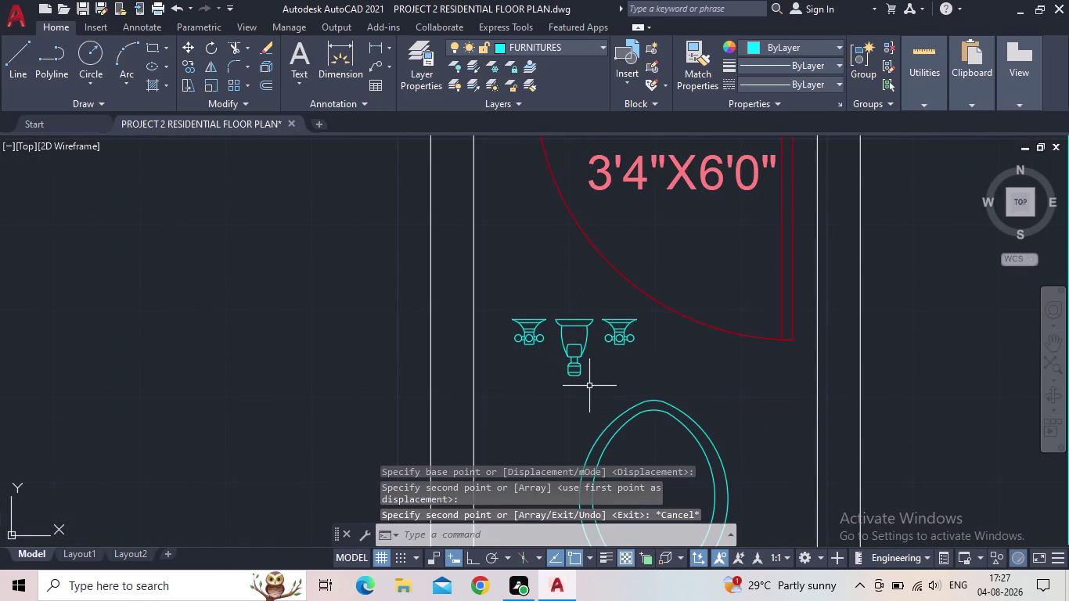
Rotate the copied tap a quarter turn (90°).
drag(595, 386, 586, 381)
click(564, 357)
key(r)
key(o)
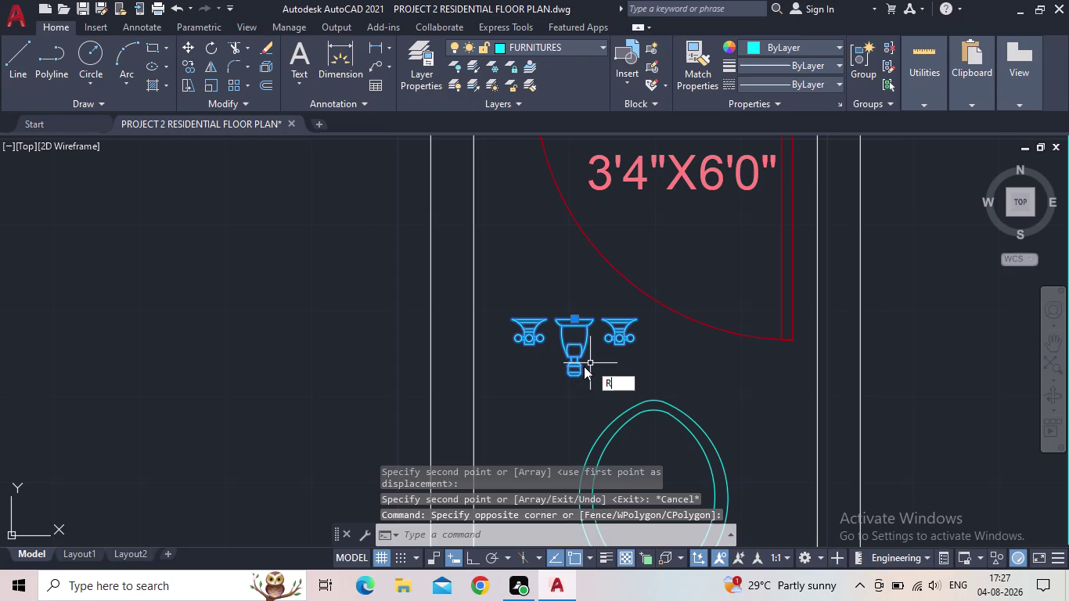
key(Return)
click(470, 559)
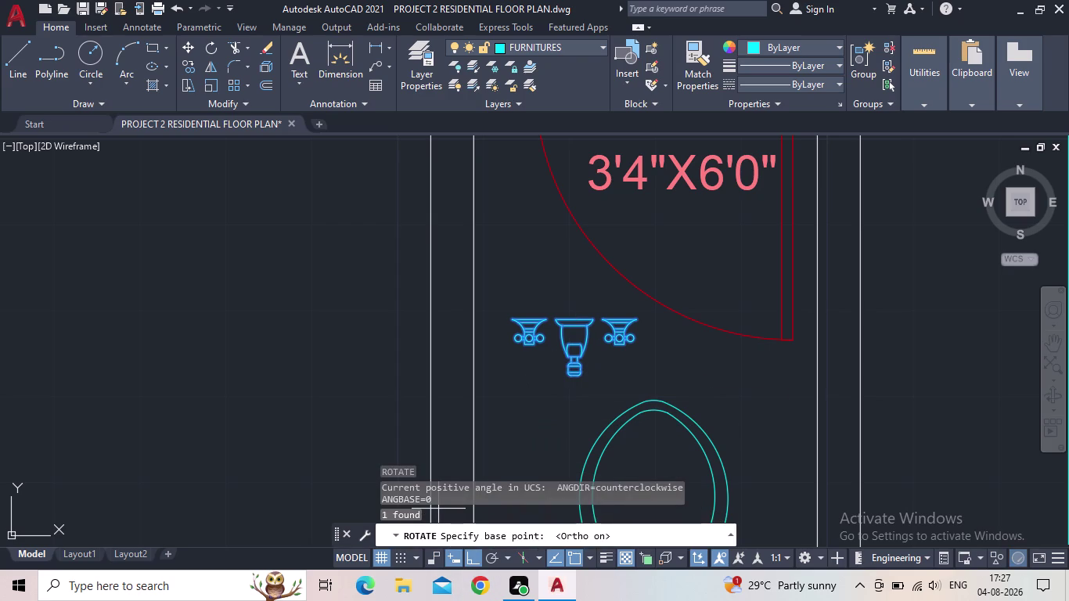
click(573, 321)
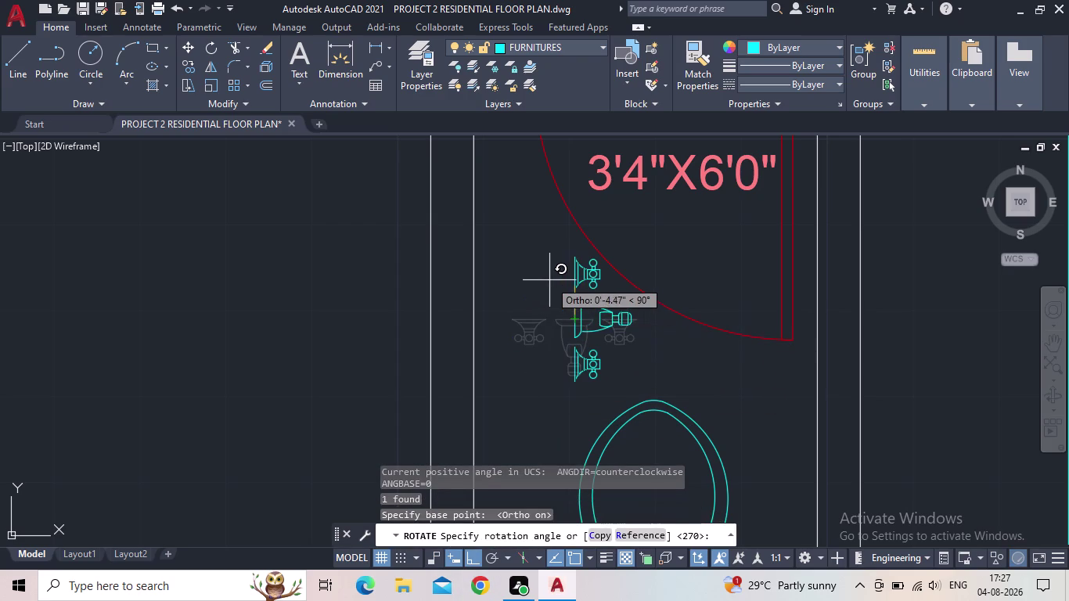
click(548, 279)
Move the rotated tap onto the toilet's left wall.
click(589, 330)
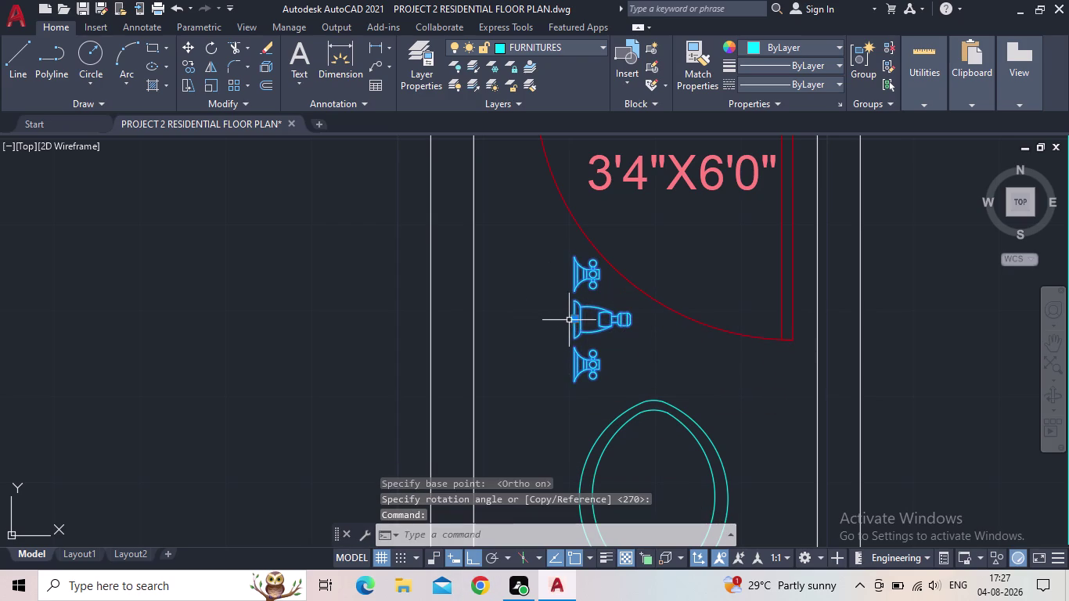
click(572, 320)
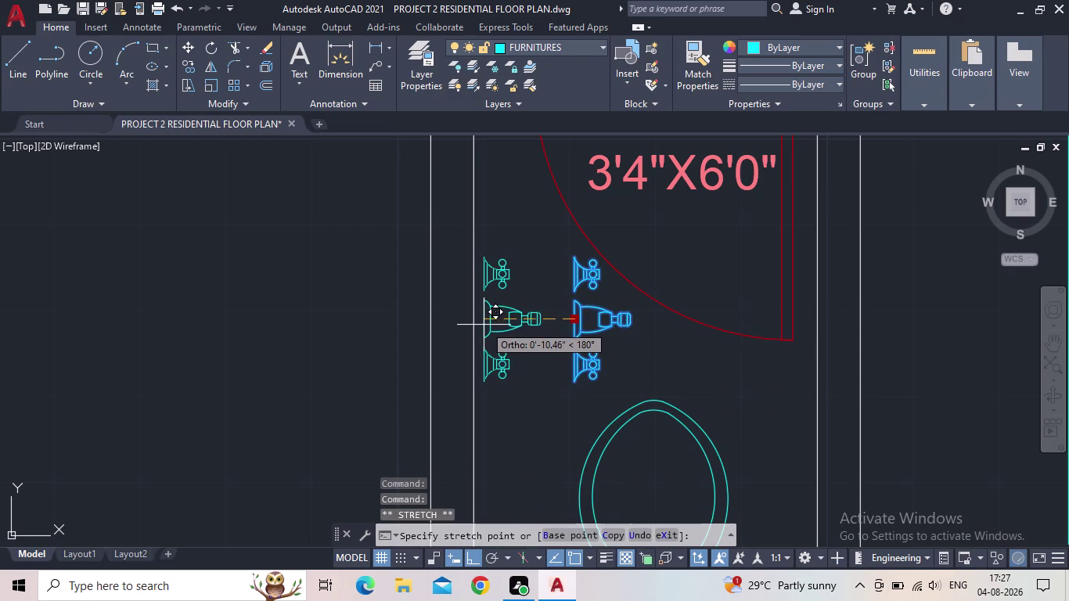
click(477, 325)
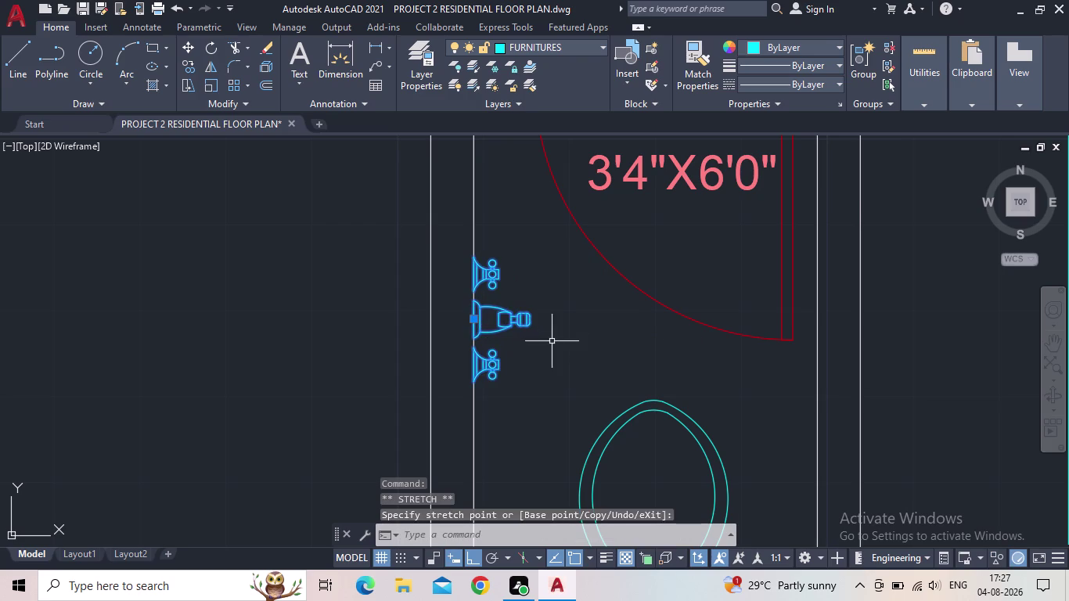
key(Escape)
scroll(down, 3)
middle_drag(553, 348, 548, 359)
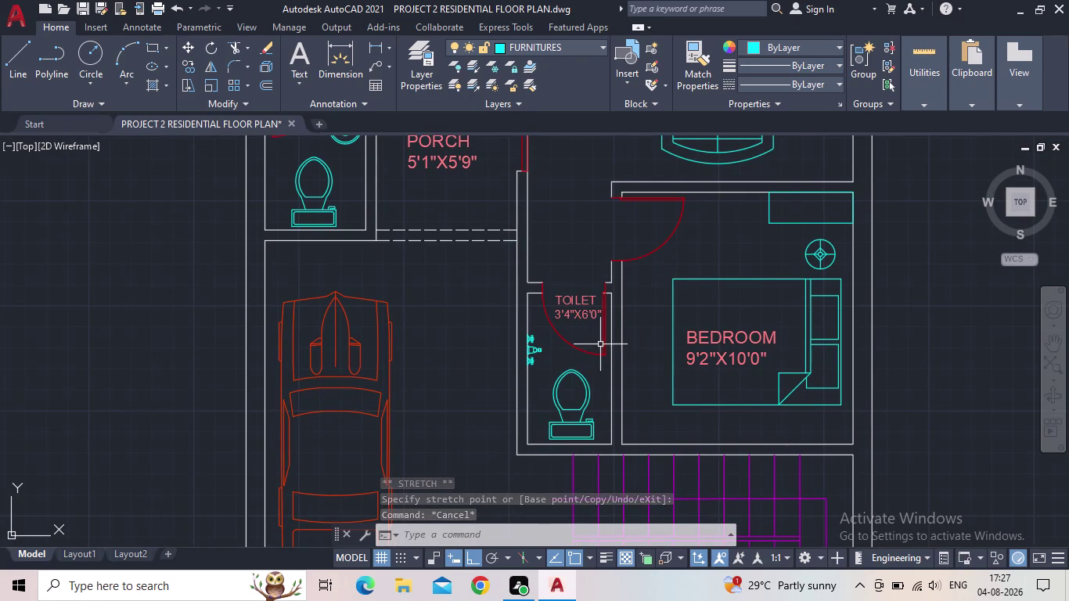
scroll(down, 3)
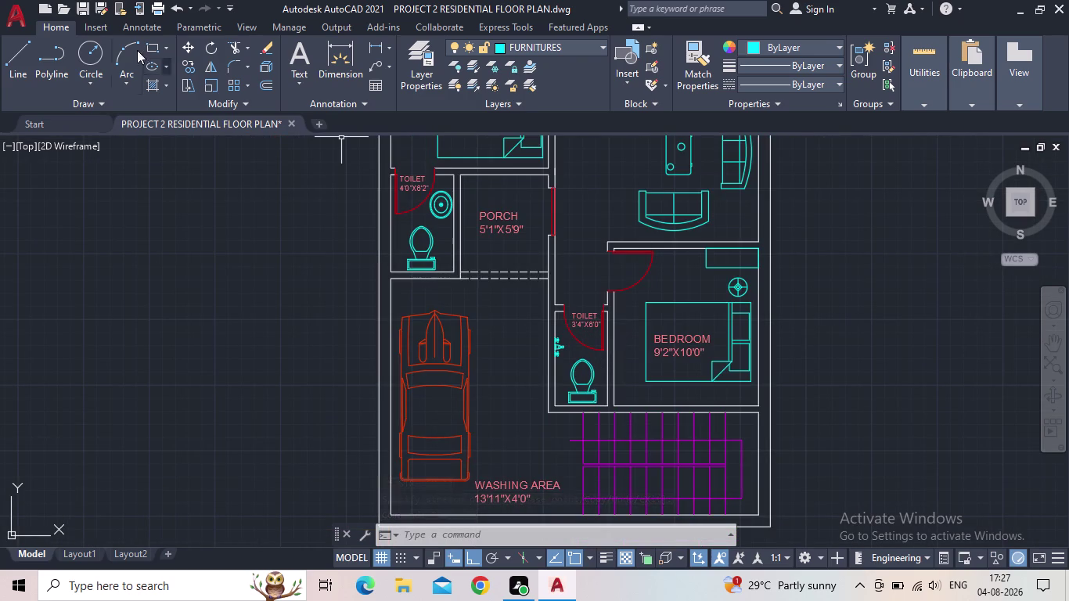
Save the floor plan drawing with Quick Save.
click(87, 6)
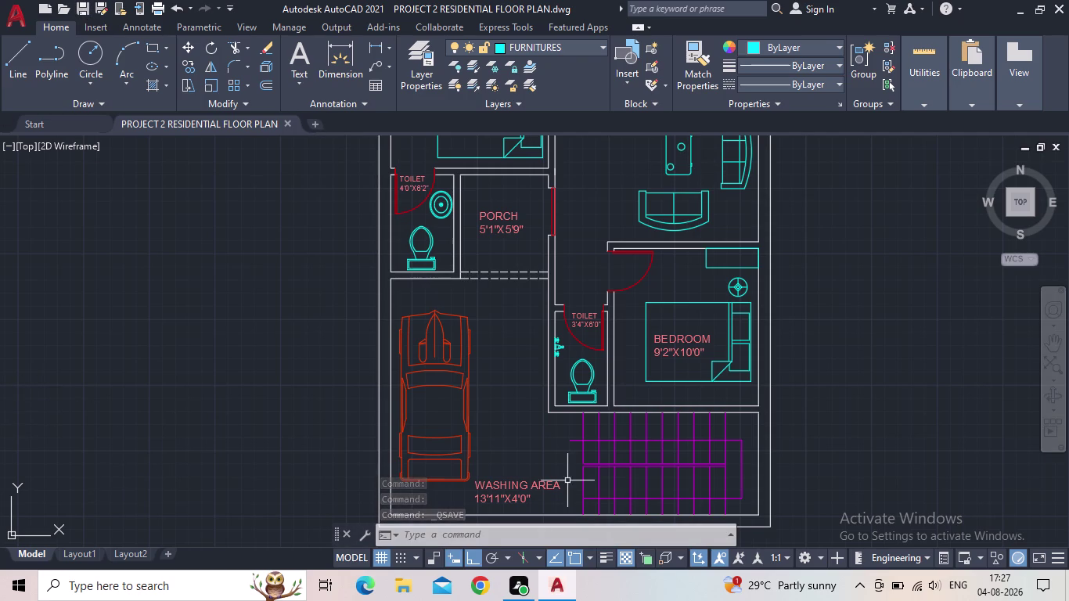
scroll(down, 3)
scroll(up, 3)
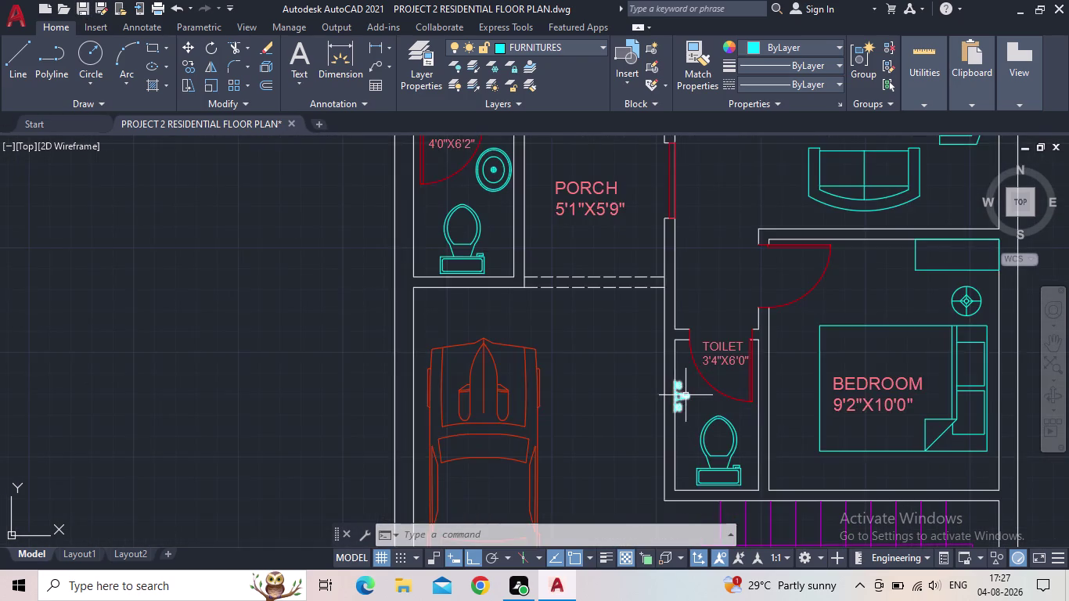
scroll(up, 3)
scroll(down, 3)
middle_drag(682, 412, 637, 435)
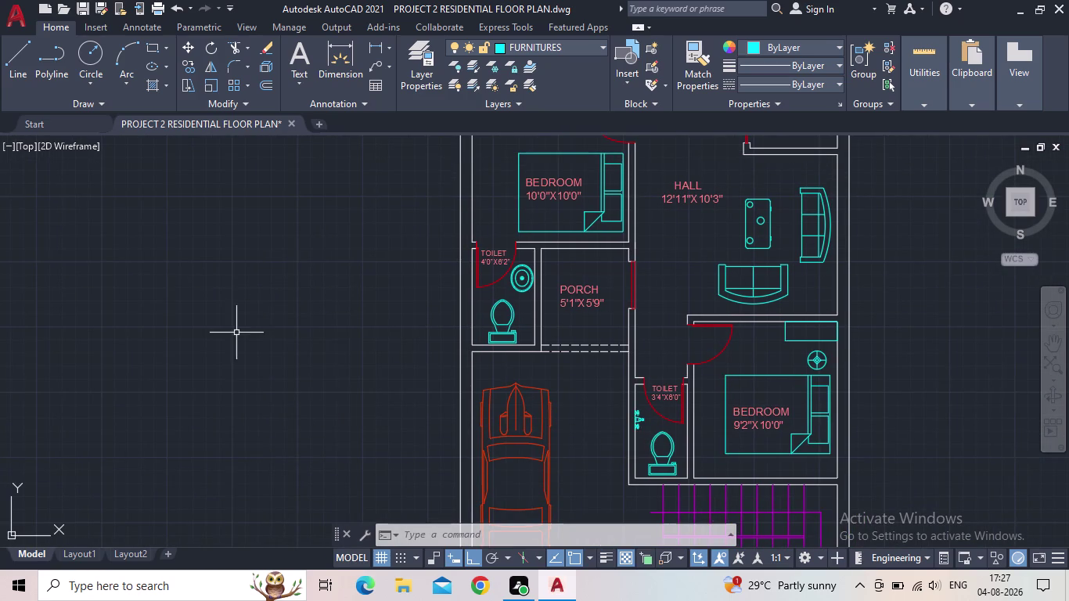
scroll(down, 3)
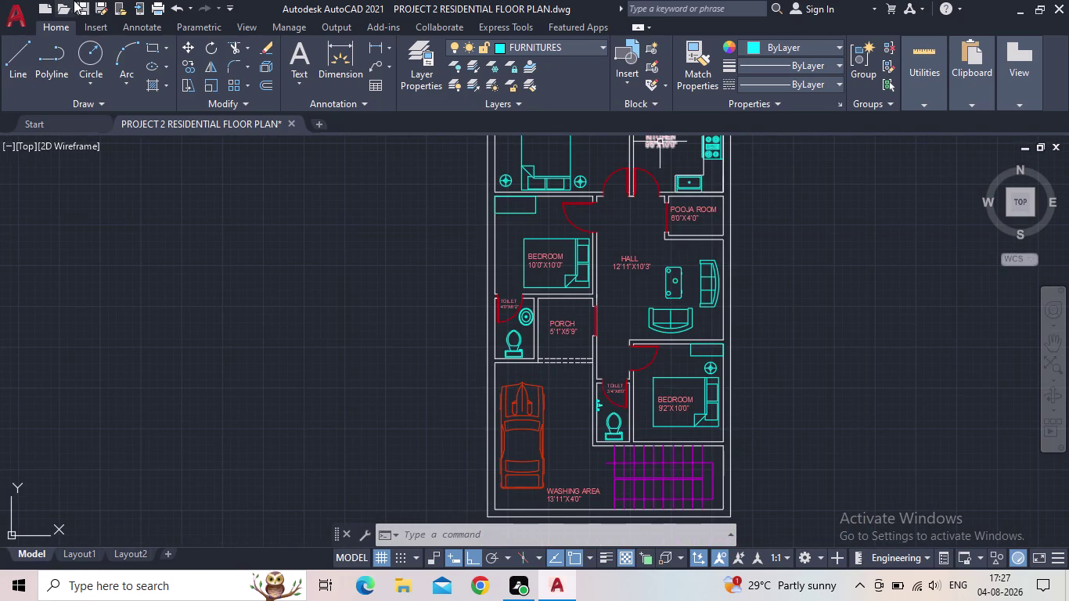
click(86, 3)
Pan and zoom down the plan to frame the parking stairs and washing area.
middle_drag(477, 225, 467, 283)
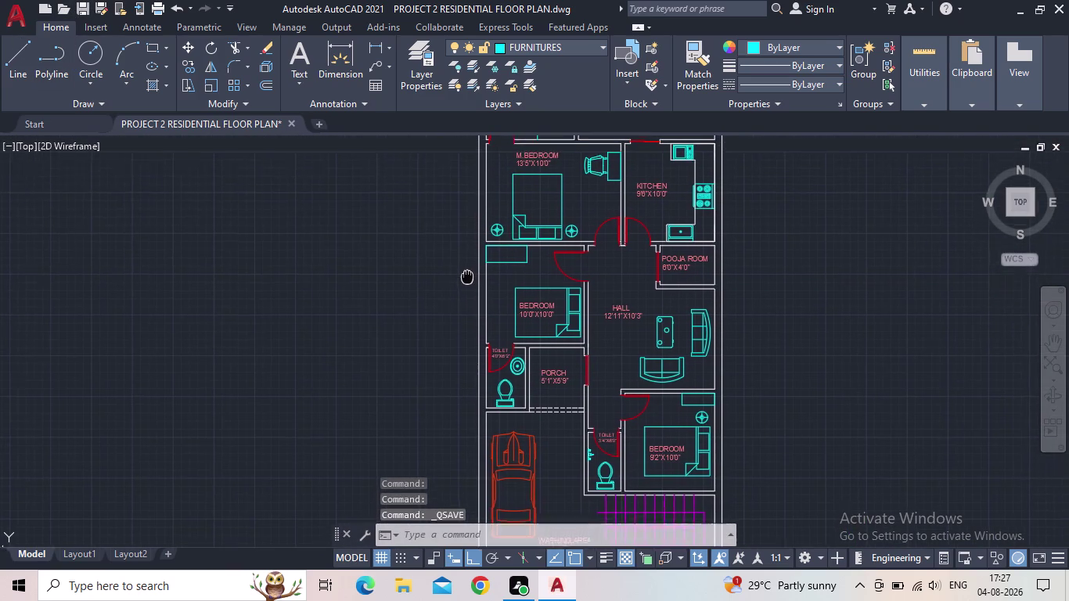
middle_drag(467, 284, 474, 379)
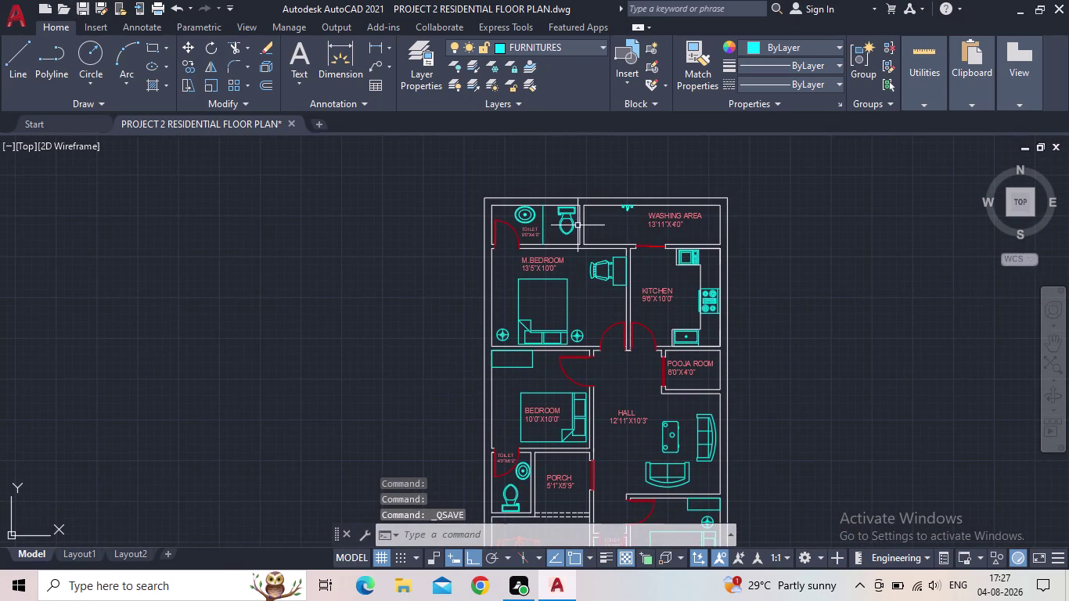
scroll(up, 3)
scroll(down, 3)
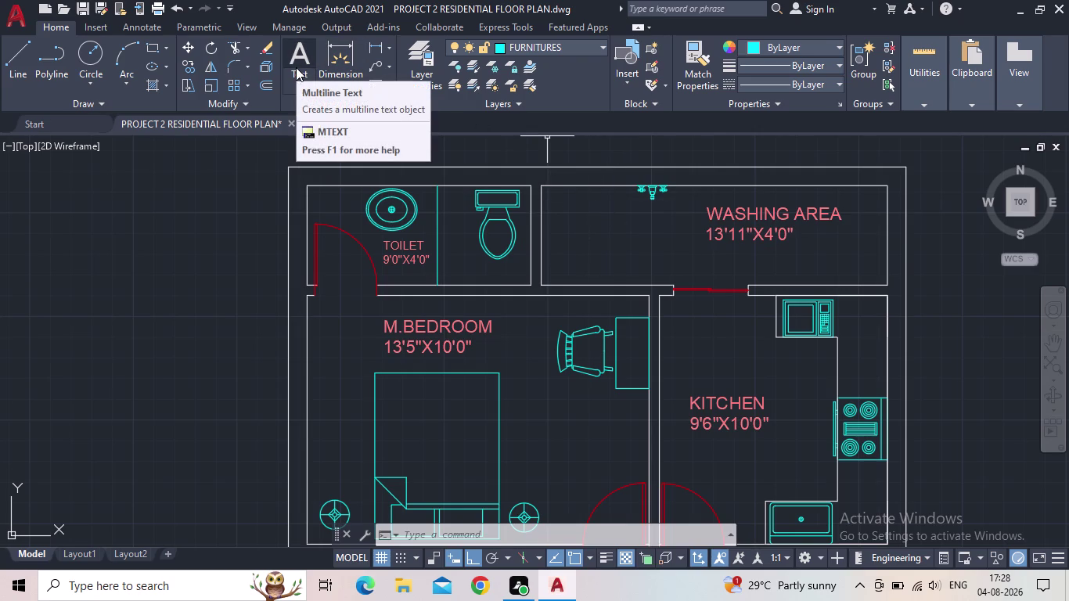
scroll(down, 3)
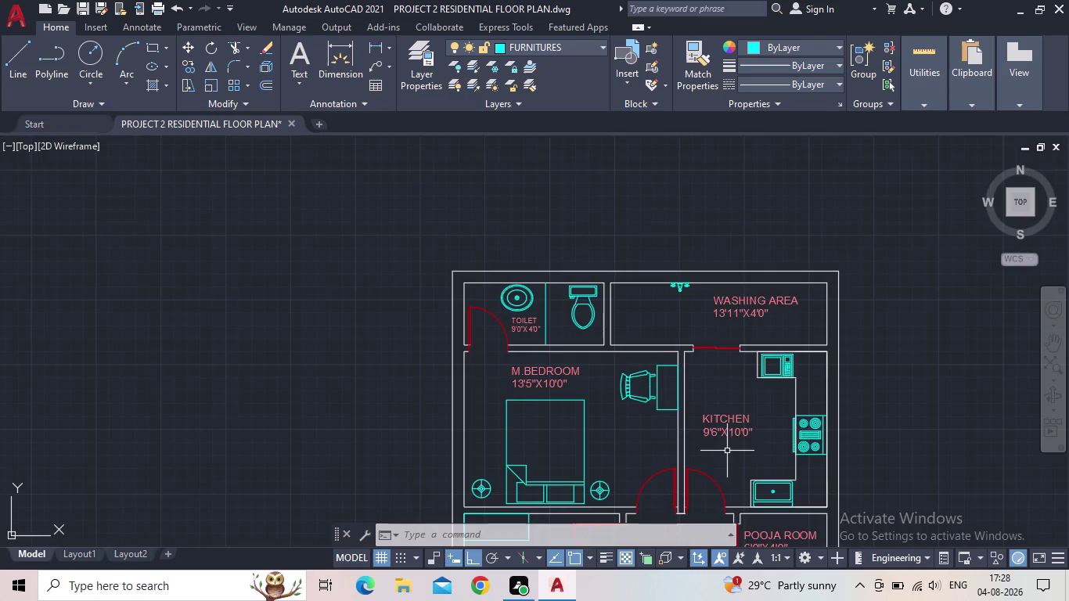
middle_drag(723, 447, 715, 220)
scroll(down, 3)
middle_drag(675, 324, 716, 289)
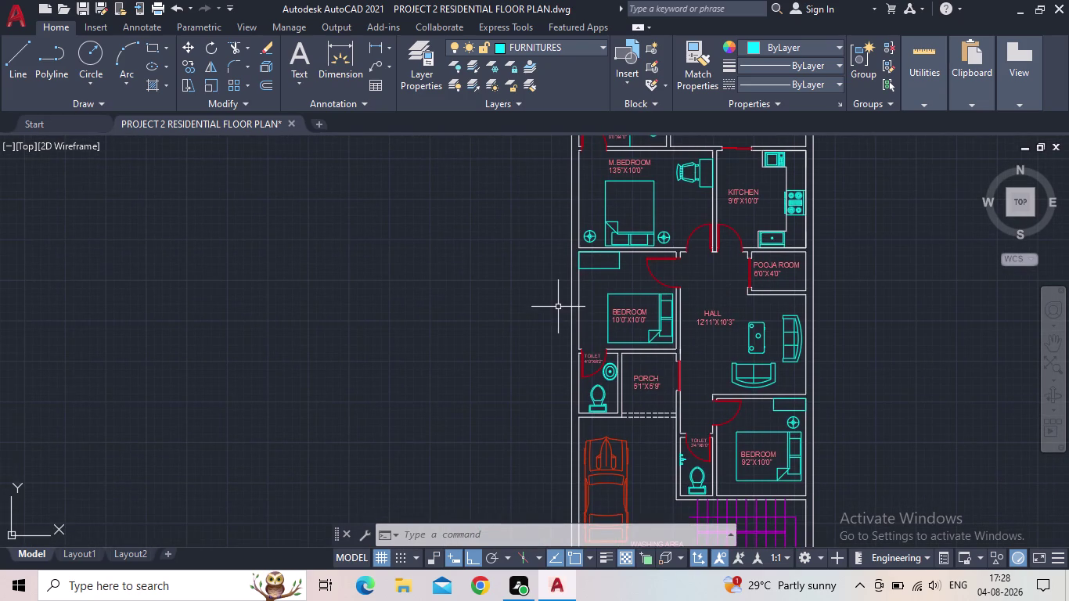
scroll(up, 3)
middle_drag(823, 266, 782, 290)
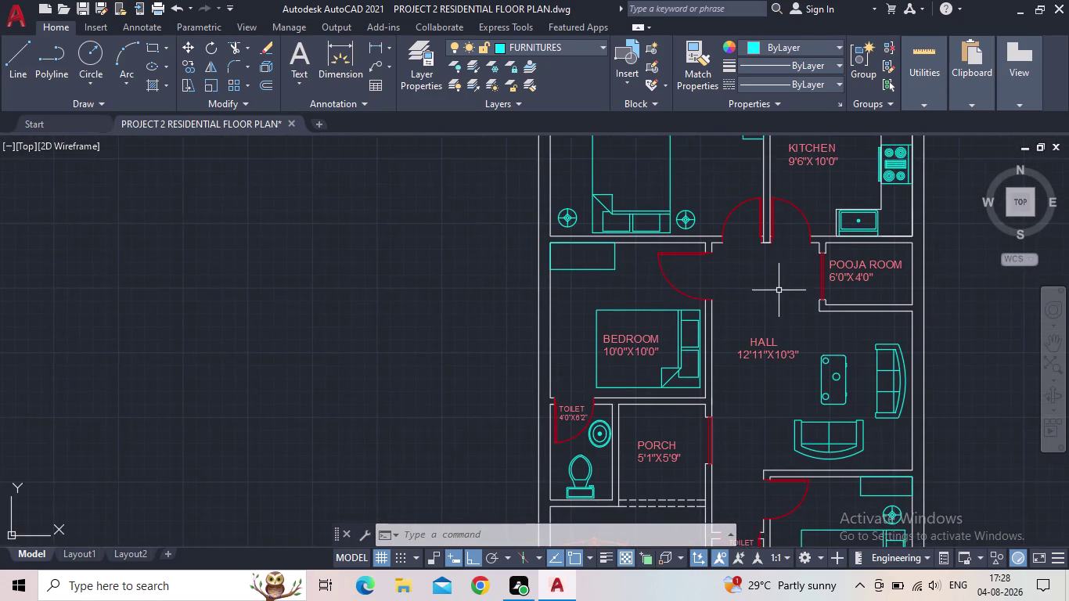
scroll(up, 3)
scroll(down, 3)
middle_drag(798, 286, 786, 256)
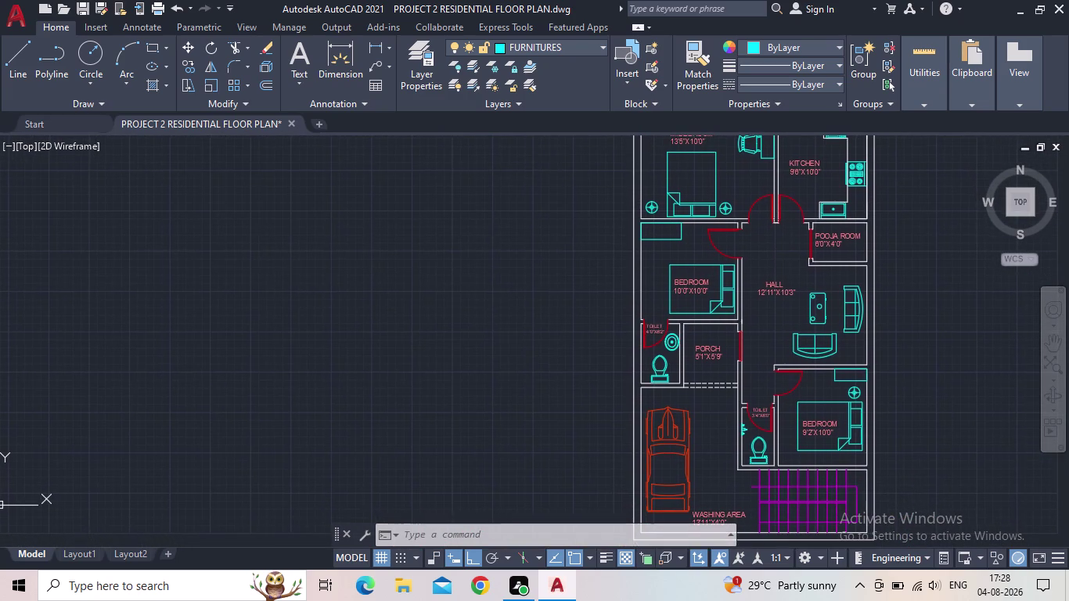
scroll(up, 3)
scroll(down, 3)
middle_drag(784, 255, 771, 236)
scroll(up, 3)
scroll(up, 3)
middle_drag(788, 319, 746, 249)
middle_drag(737, 392, 725, 368)
scroll(up, 3)
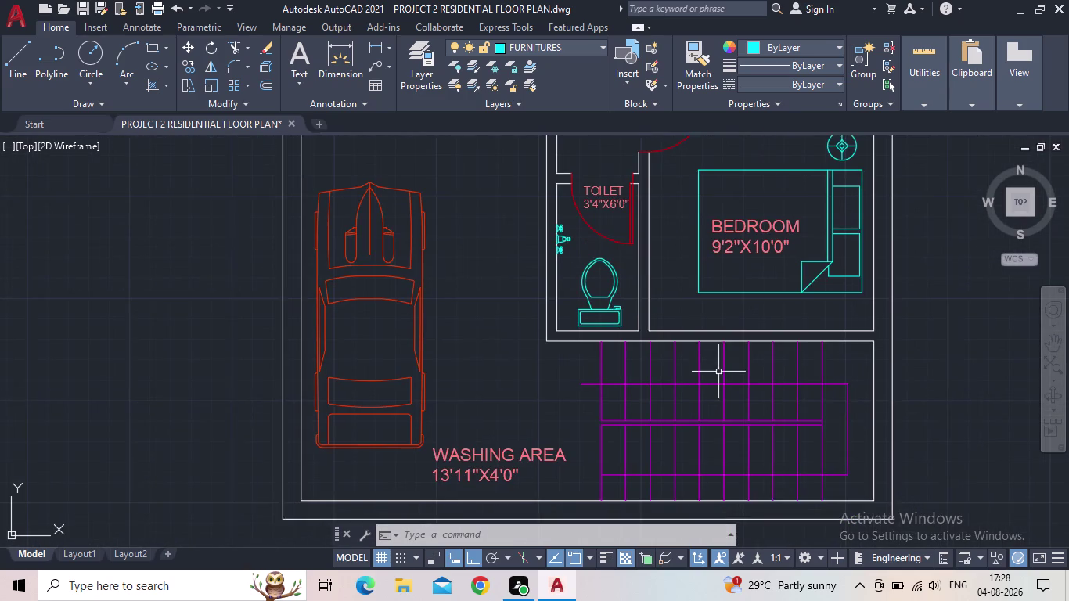
middle_drag(718, 373, 724, 340)
scroll(up, 3)
middle_drag(704, 372, 717, 354)
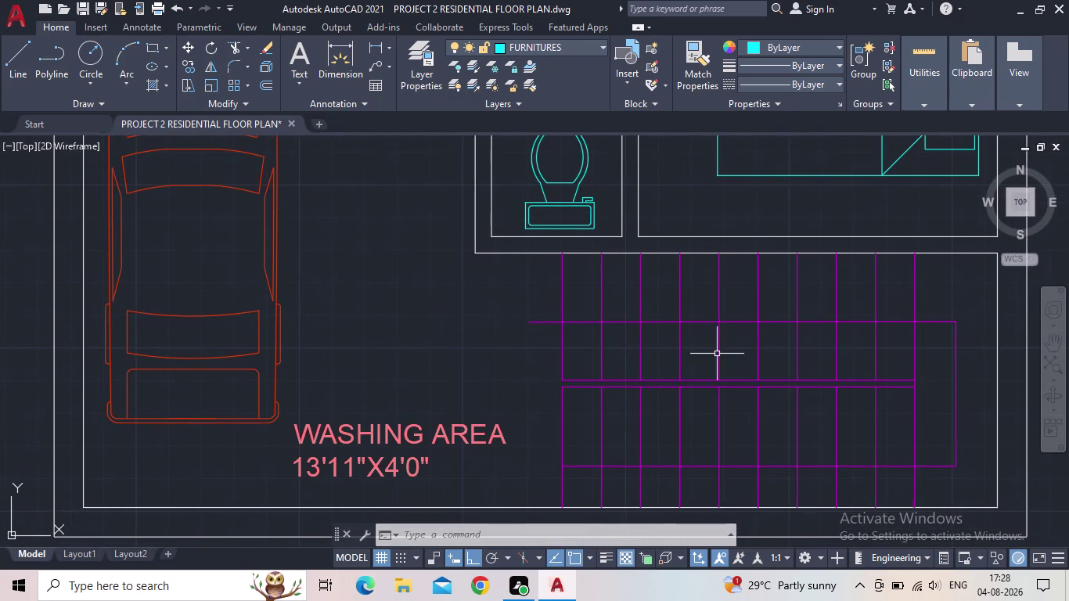
scroll(down, 3)
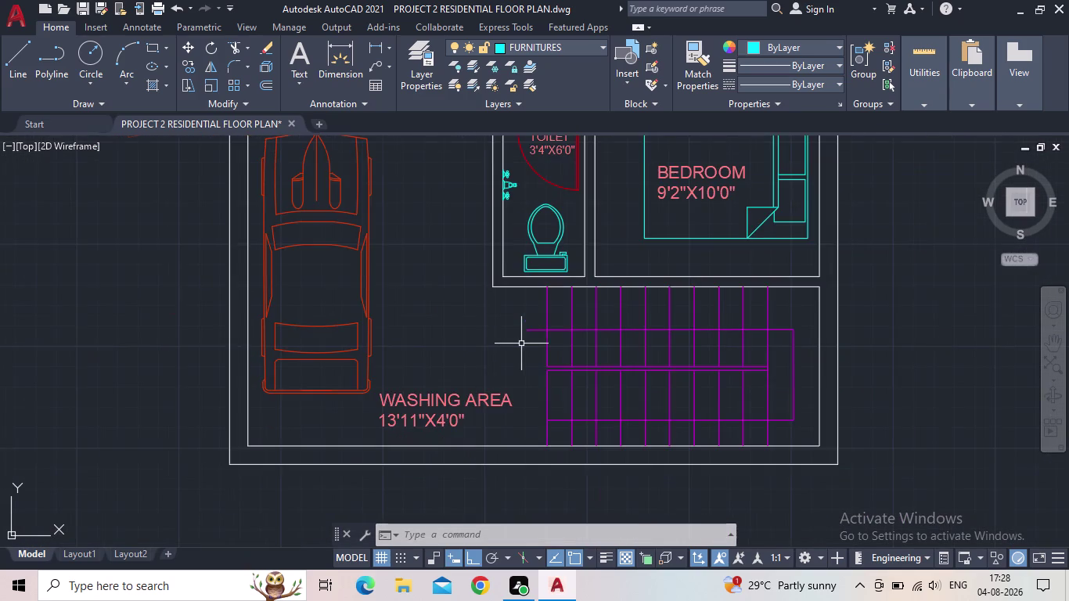
middle_drag(523, 342, 481, 342)
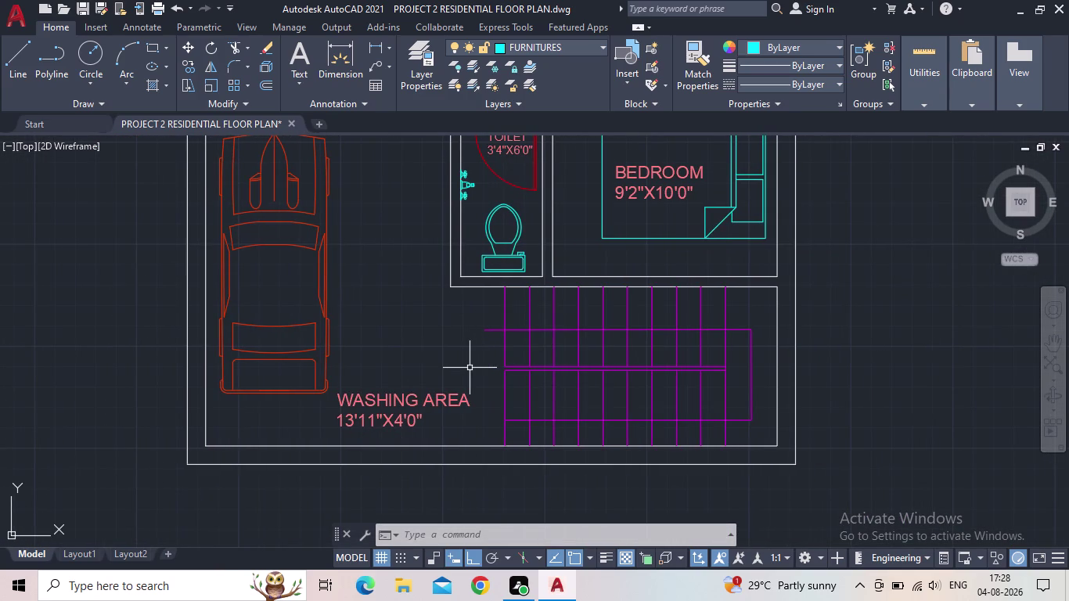
text(TRC)
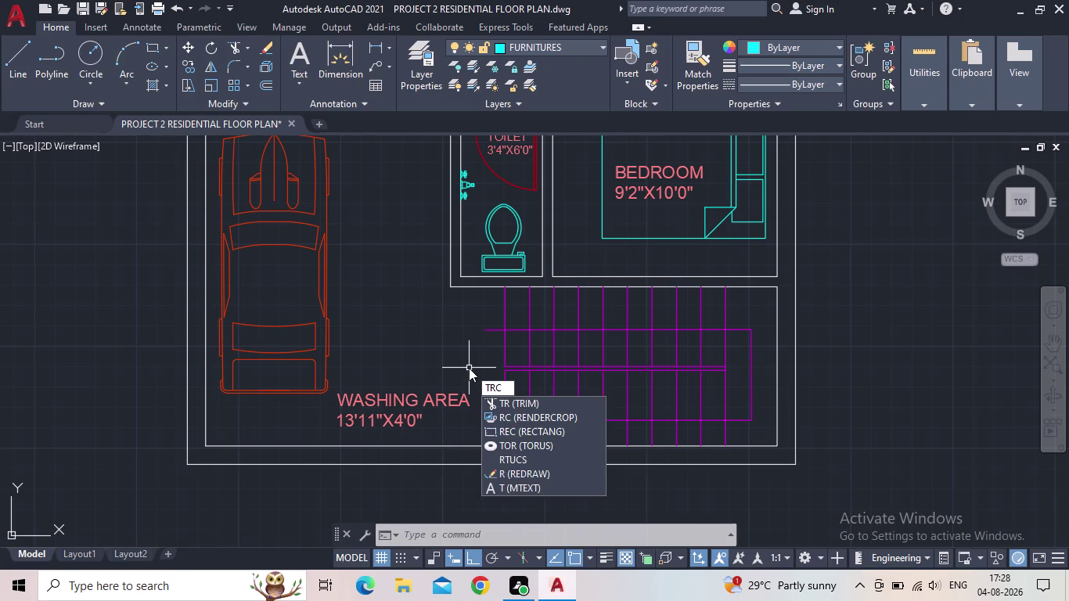
key(BackSpace)
key(BackSpace)
Clear the mistyped command and set TEXT as the current layer.
key(BackSpace)
key(BackSpace)
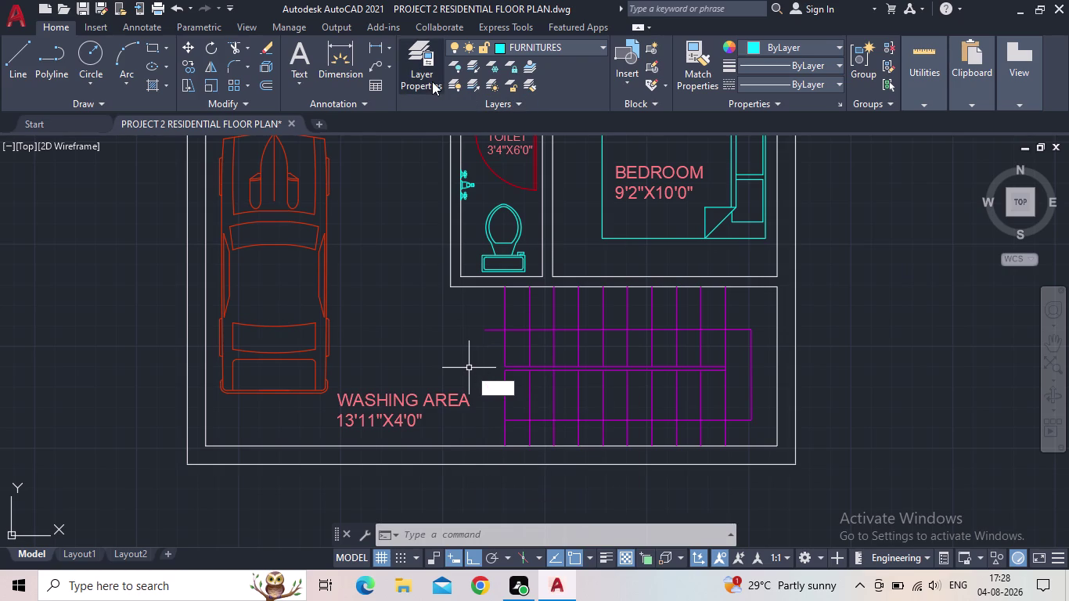
click(433, 81)
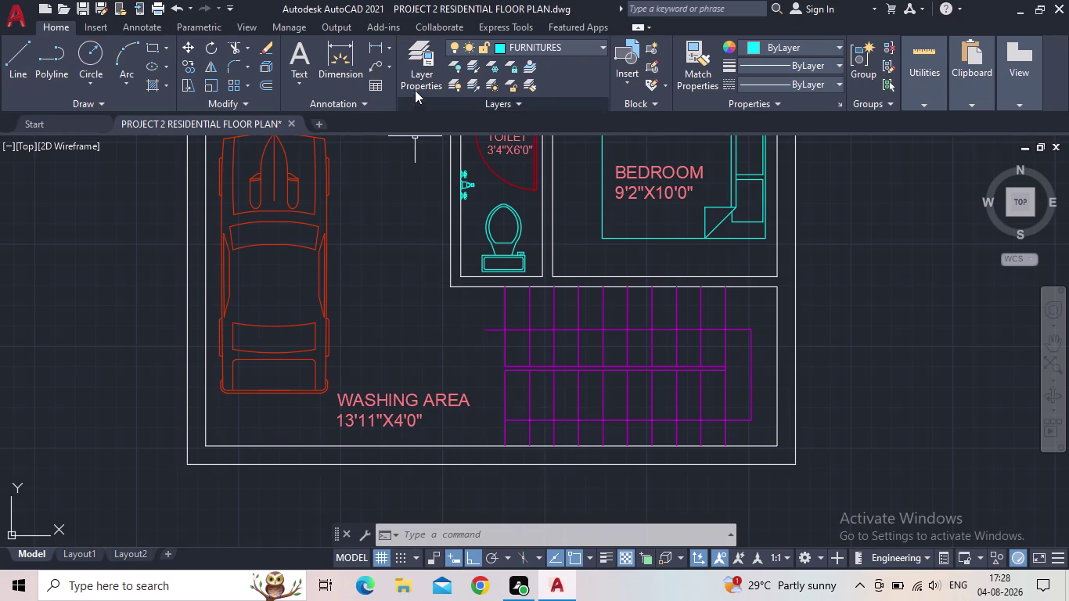
click(412, 71)
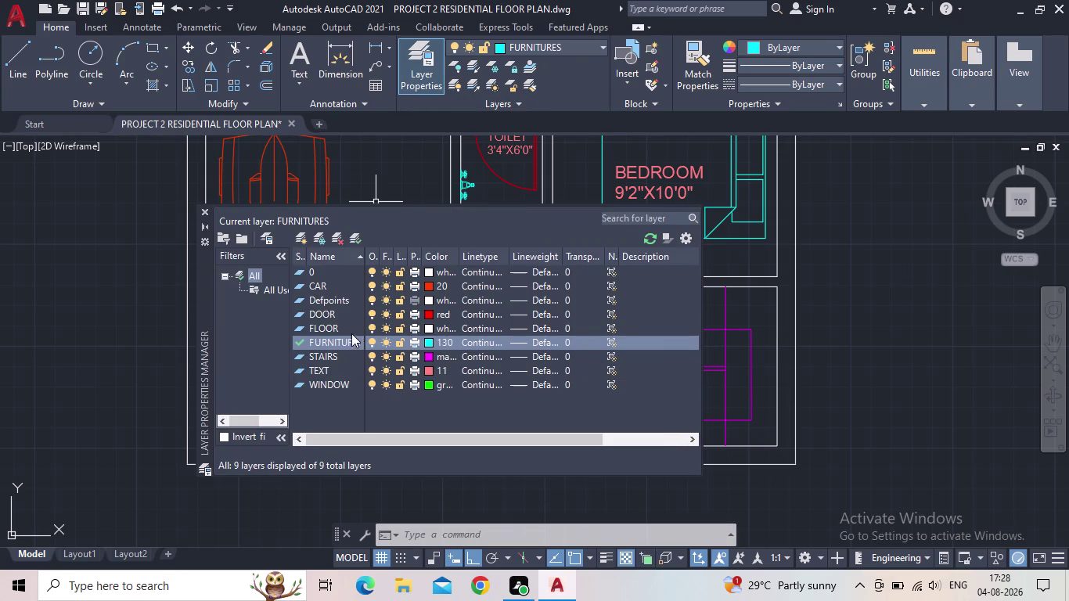
double_click(296, 370)
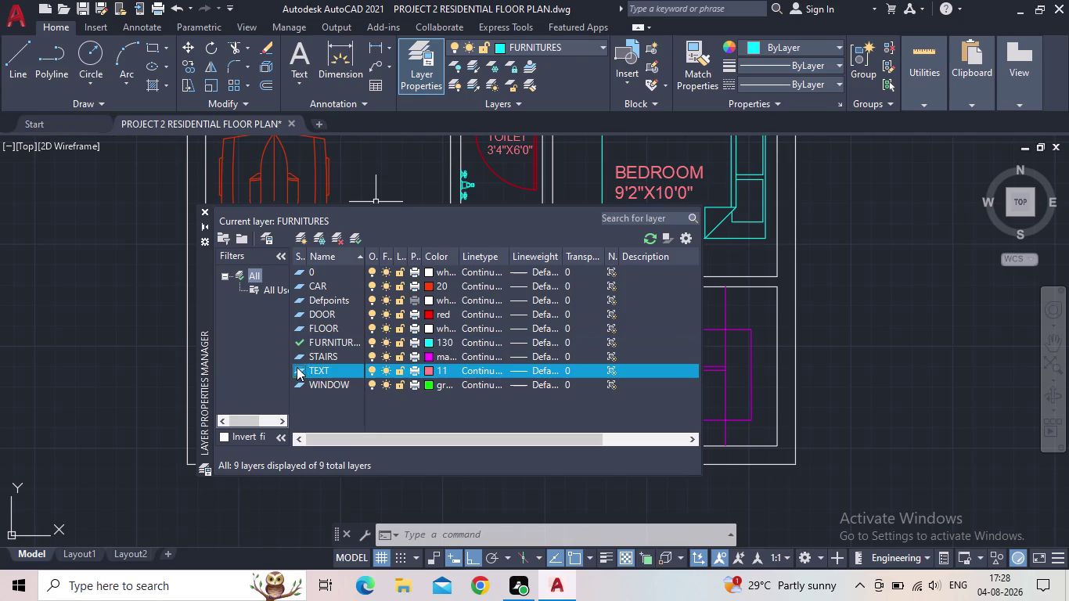
double_click(303, 372)
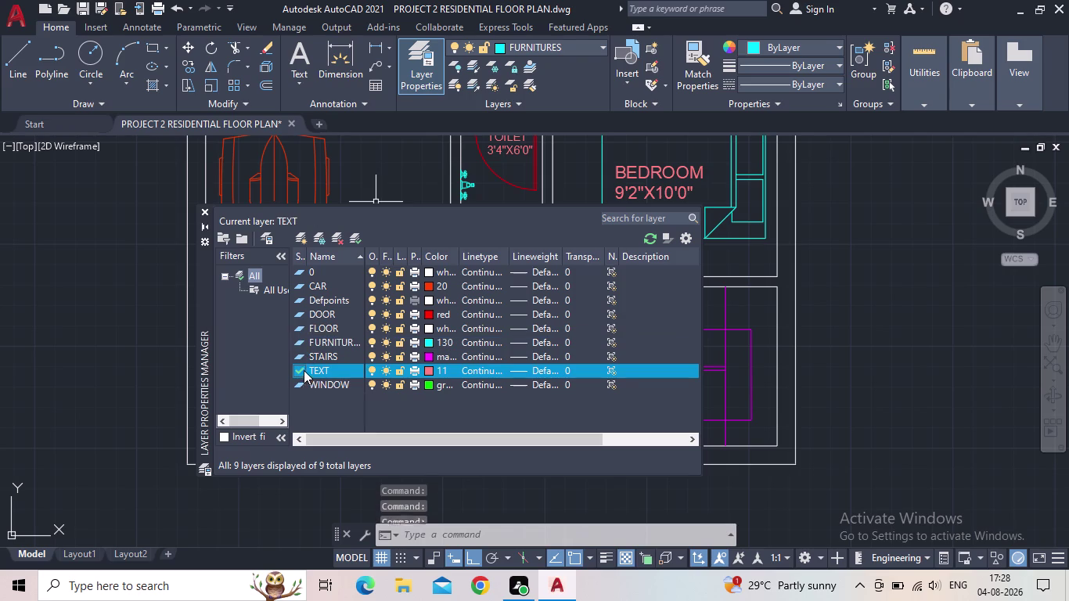
click(207, 209)
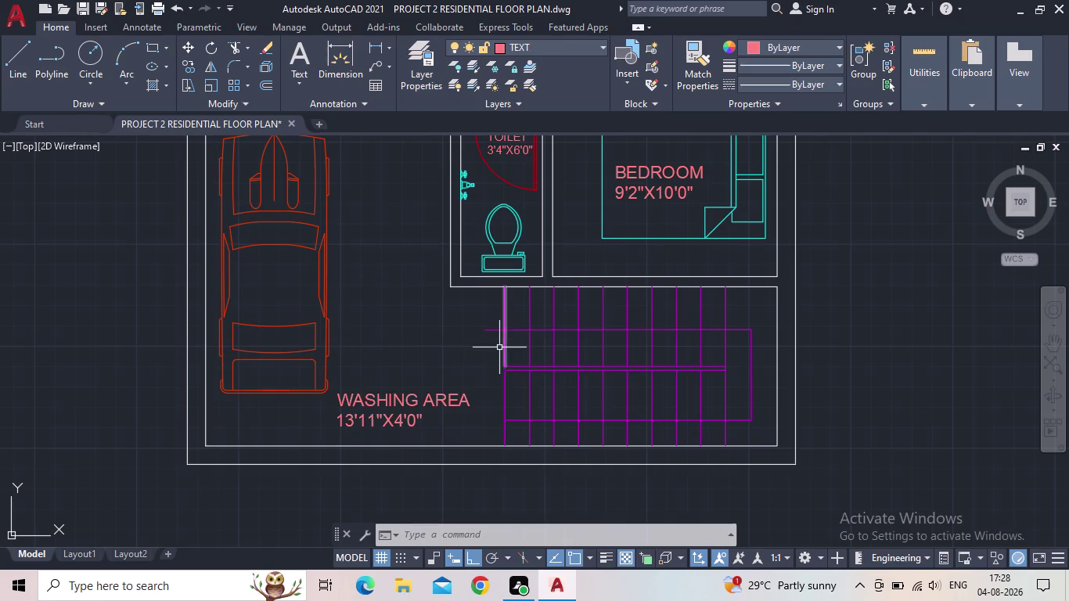
Place single-line text '1' in the first bay with the default rotation.
scroll(up, 3)
key(t)
key(e)
text(X)
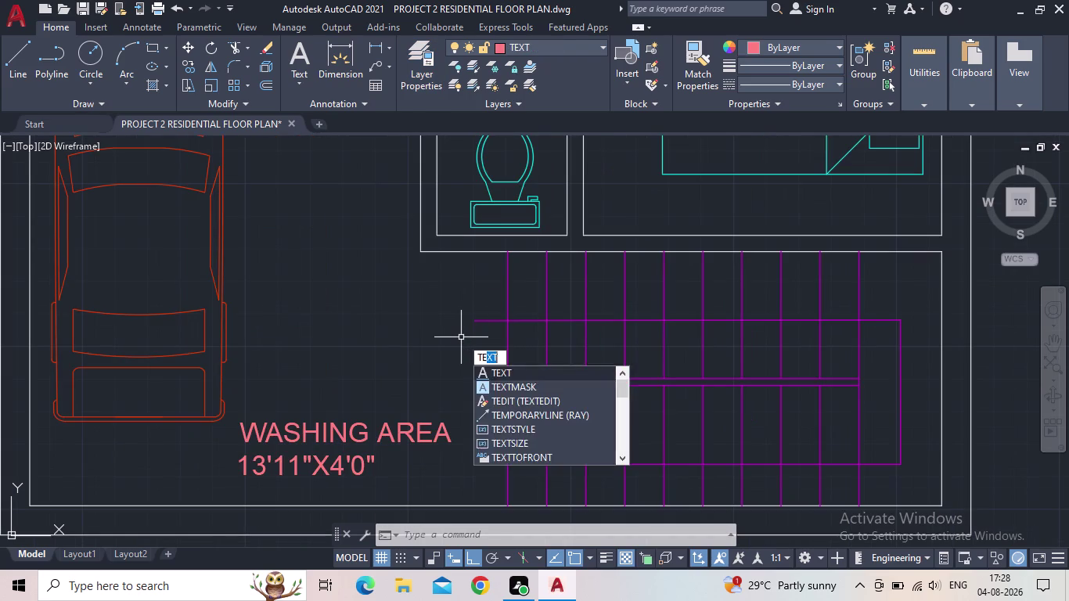
text(Y)
key(BackSpace)
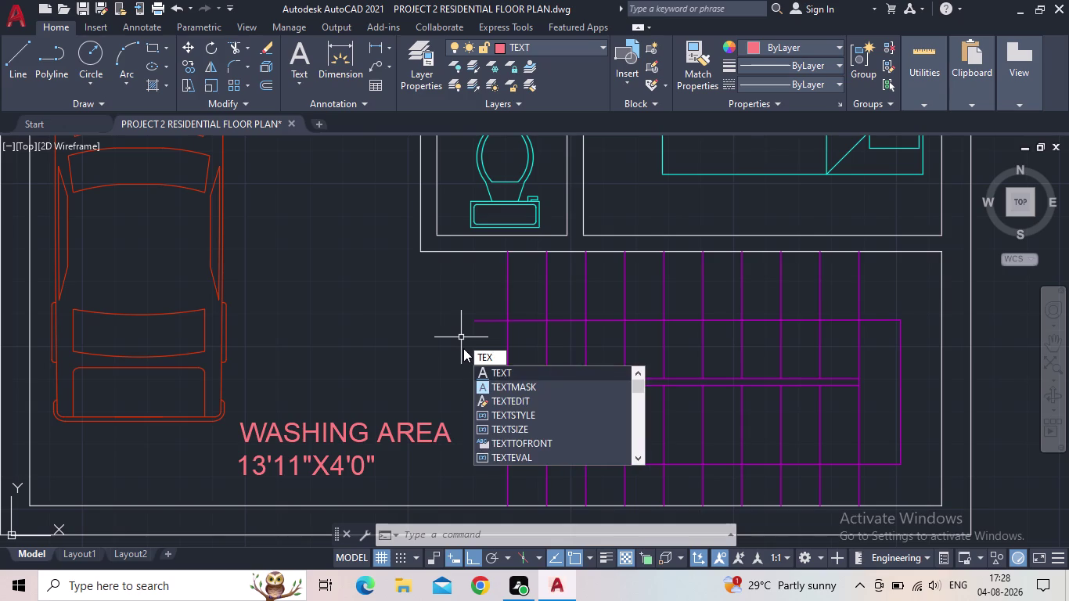
text(T)
key(space)
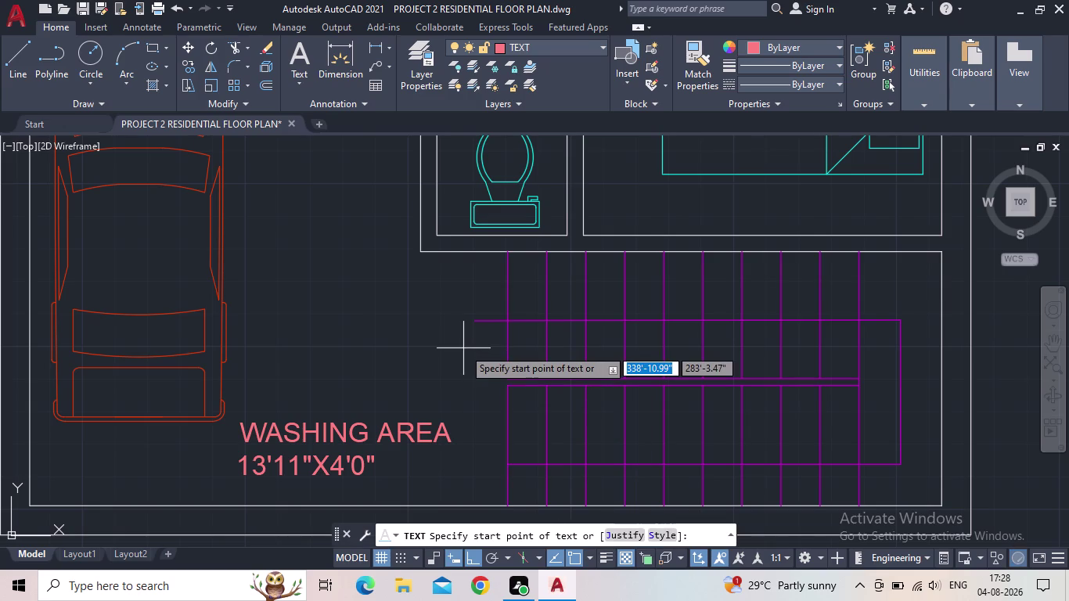
scroll(up, 3)
scroll(up, 3)
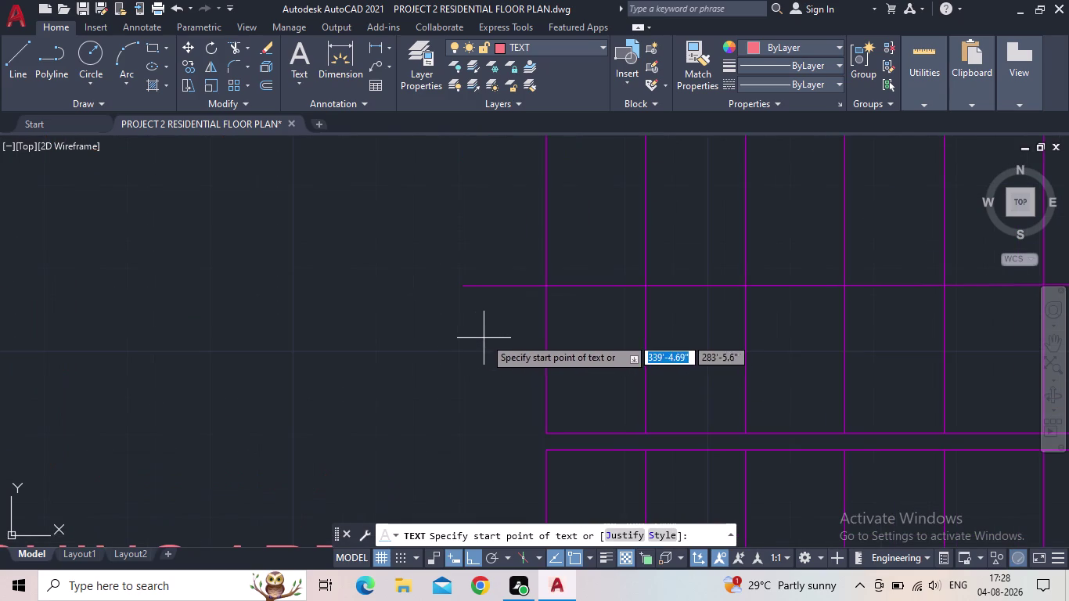
scroll(down, 3)
scroll(down, 3)
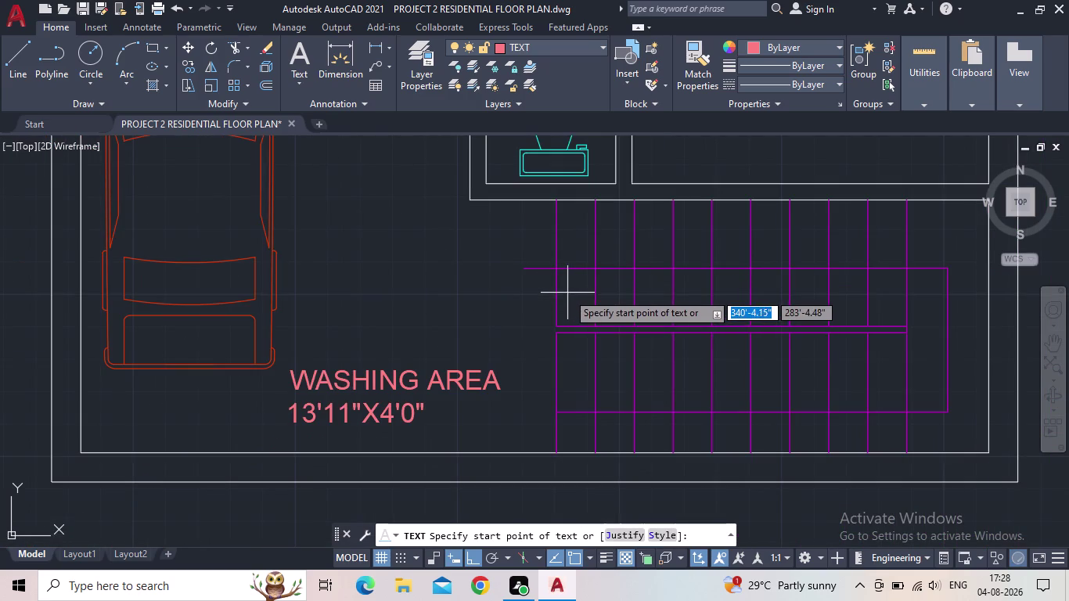
scroll(up, 3)
scroll(up, 3)
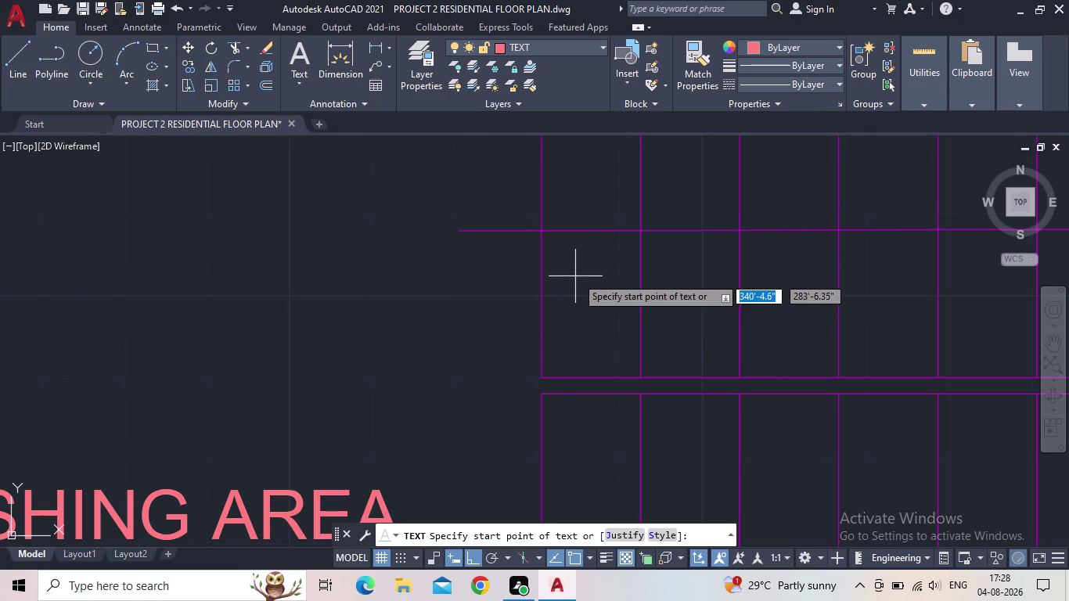
click(581, 277)
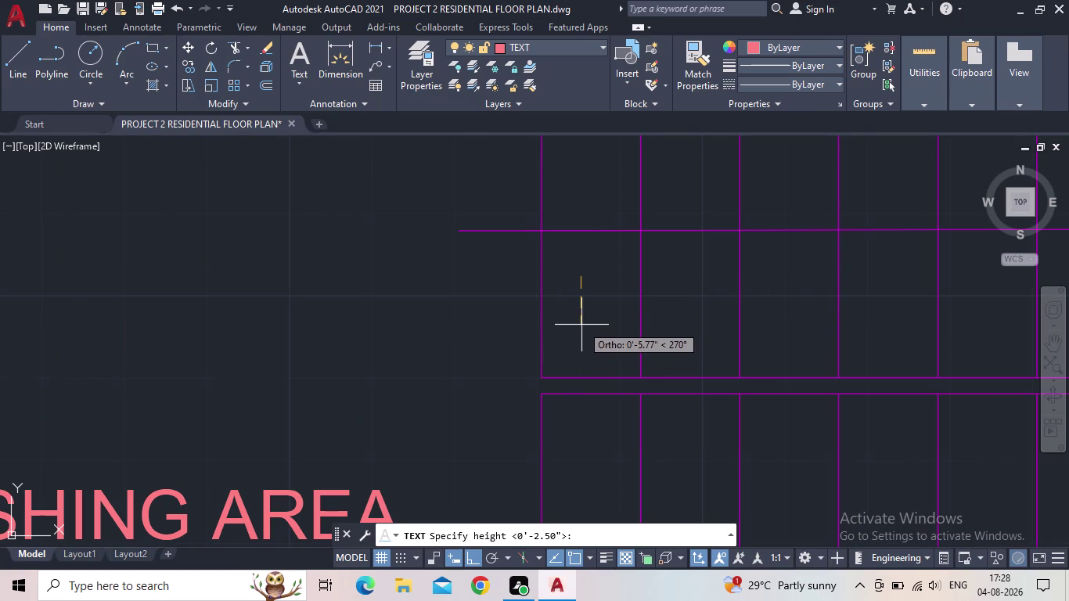
click(582, 325)
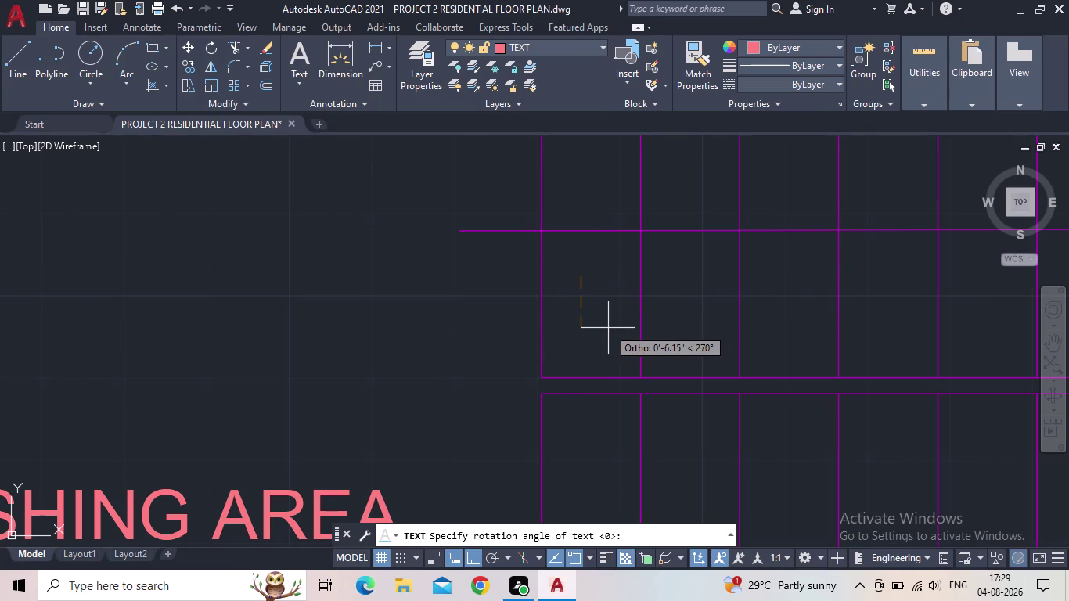
key(Return)
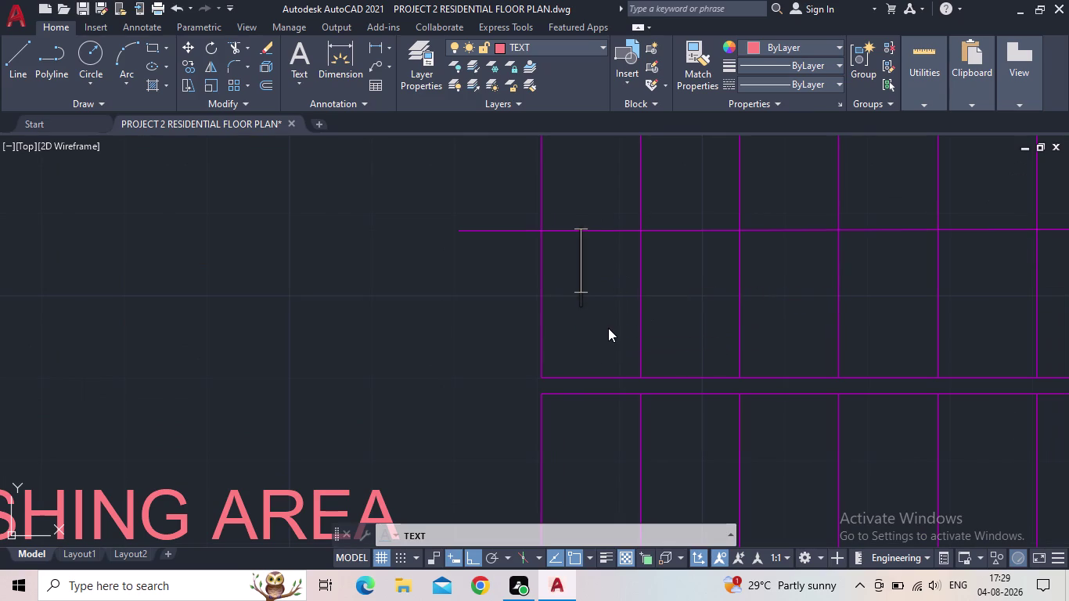
key(1)
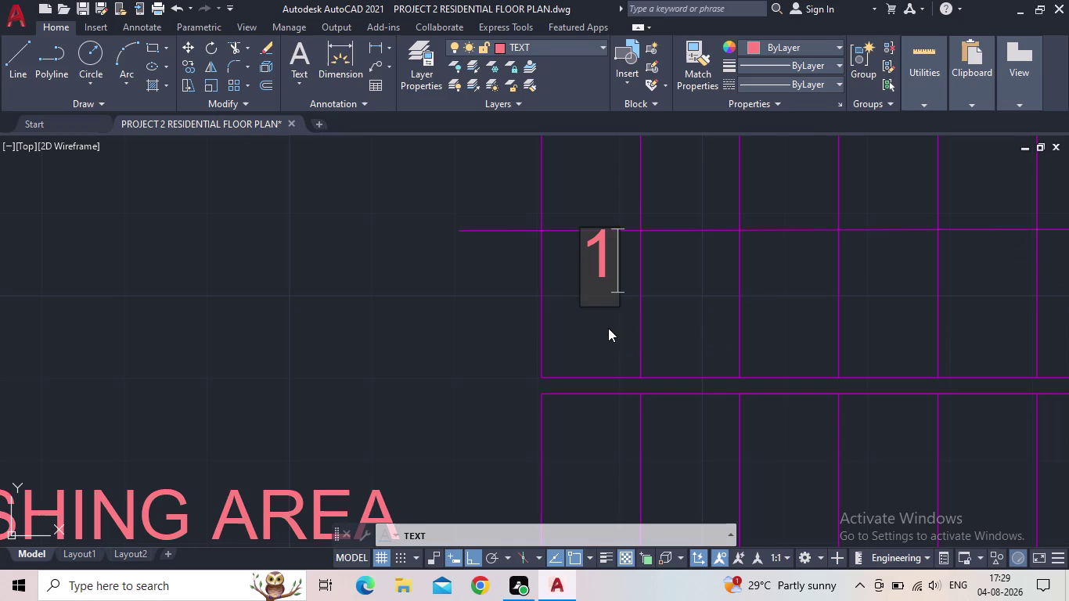
key(Return)
key(Return)
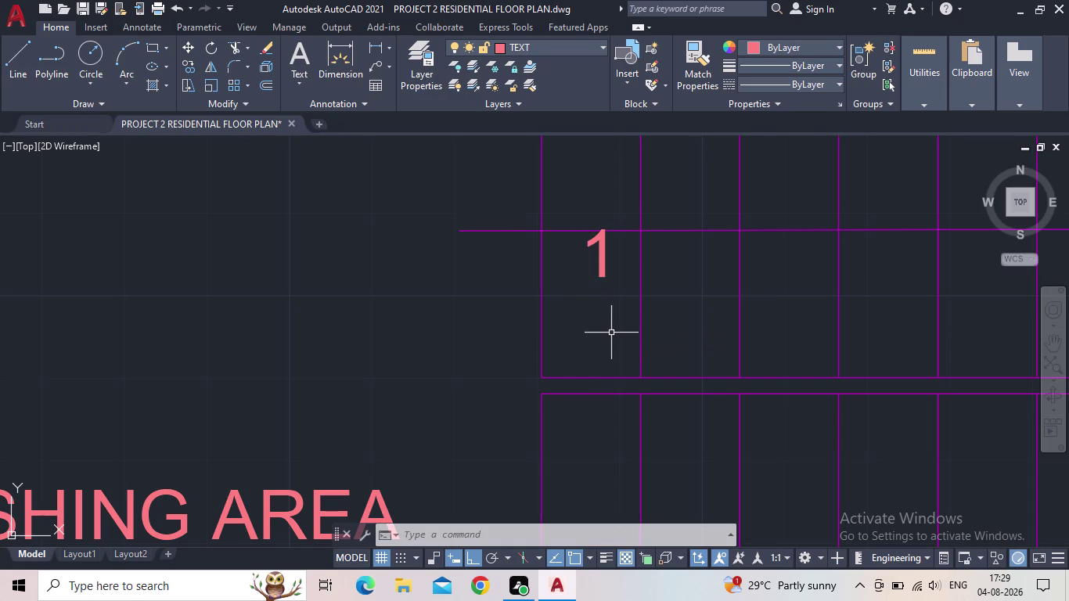
Adjust the '1' label's position and pan back to the numbered bay.
click(607, 257)
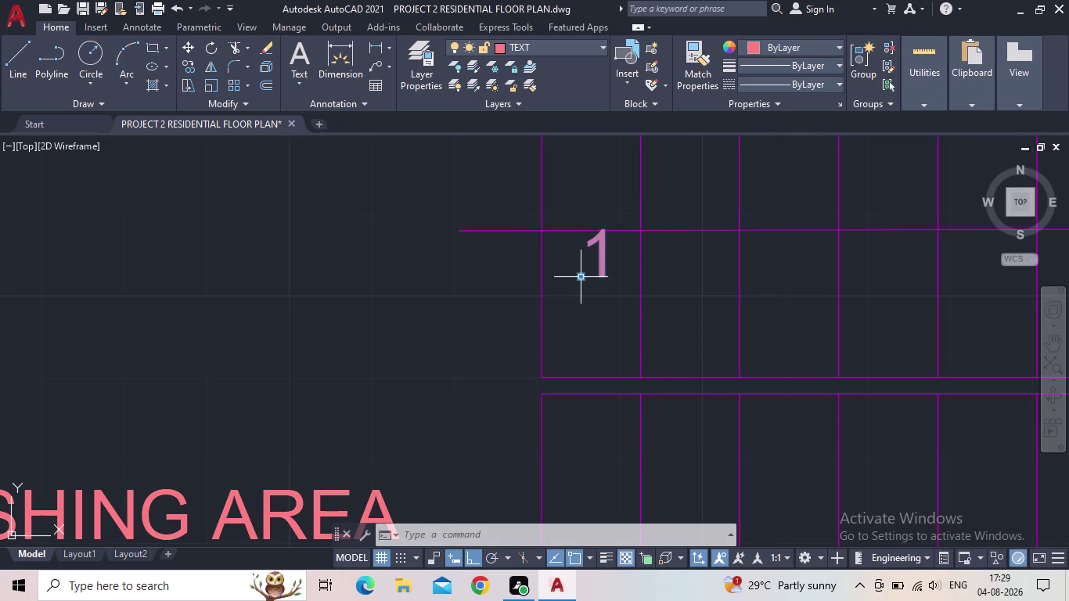
click(582, 275)
click(570, 324)
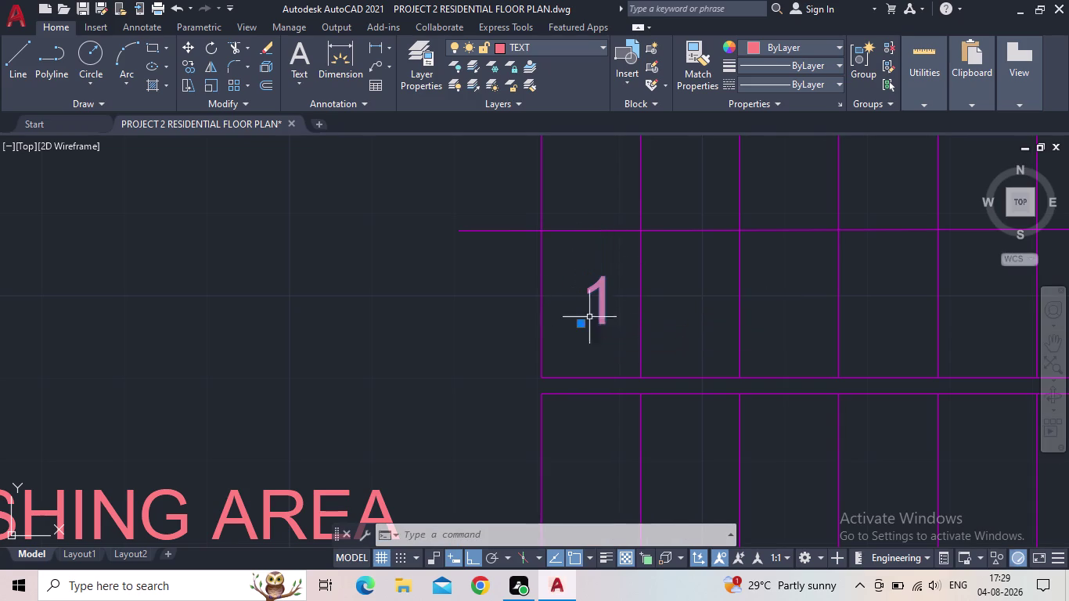
key(Escape)
click(600, 311)
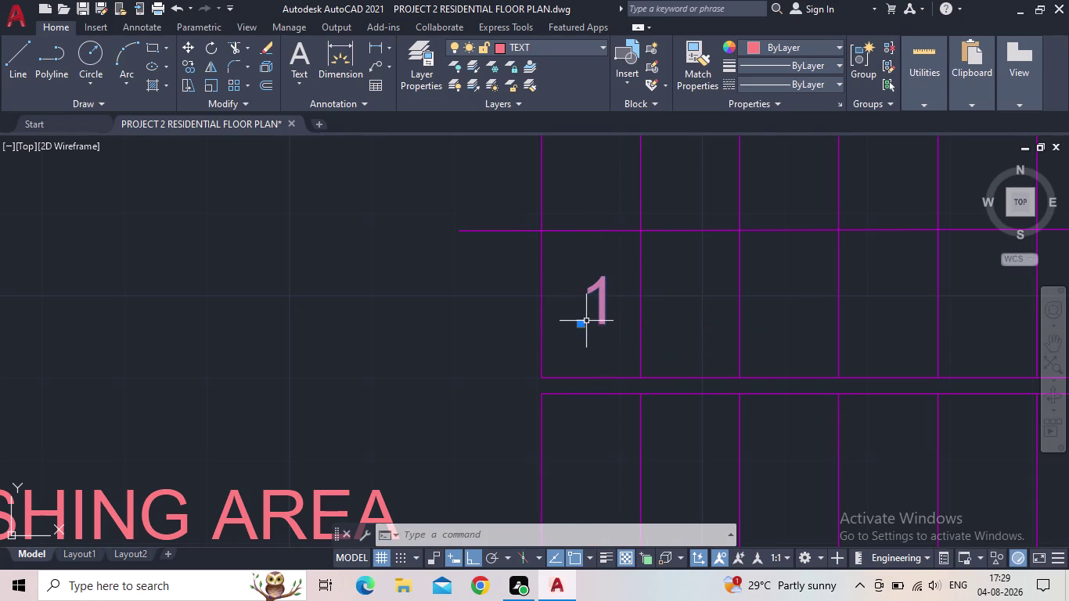
click(580, 324)
click(567, 324)
scroll(up, 3)
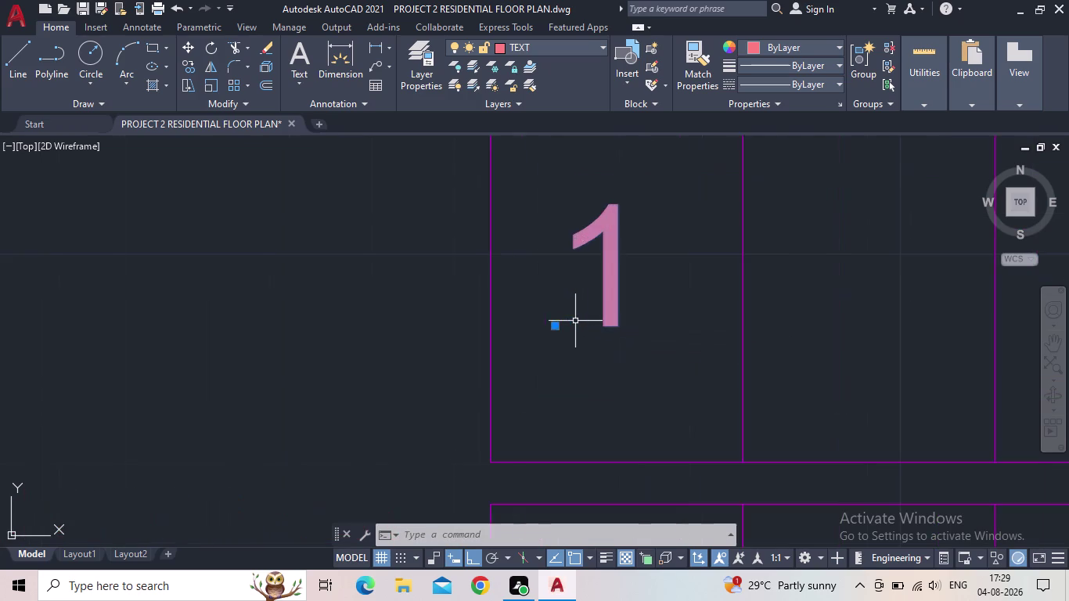
scroll(down, 3)
scroll(down, 3)
middle_click(600, 341)
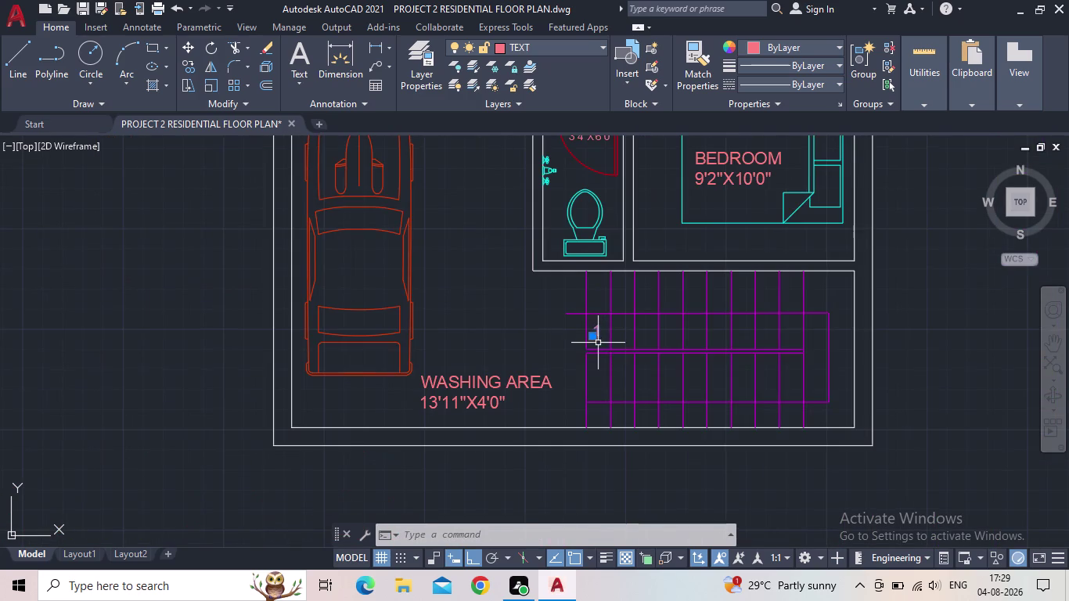
scroll(up, 3)
key(Escape)
scroll(up, 3)
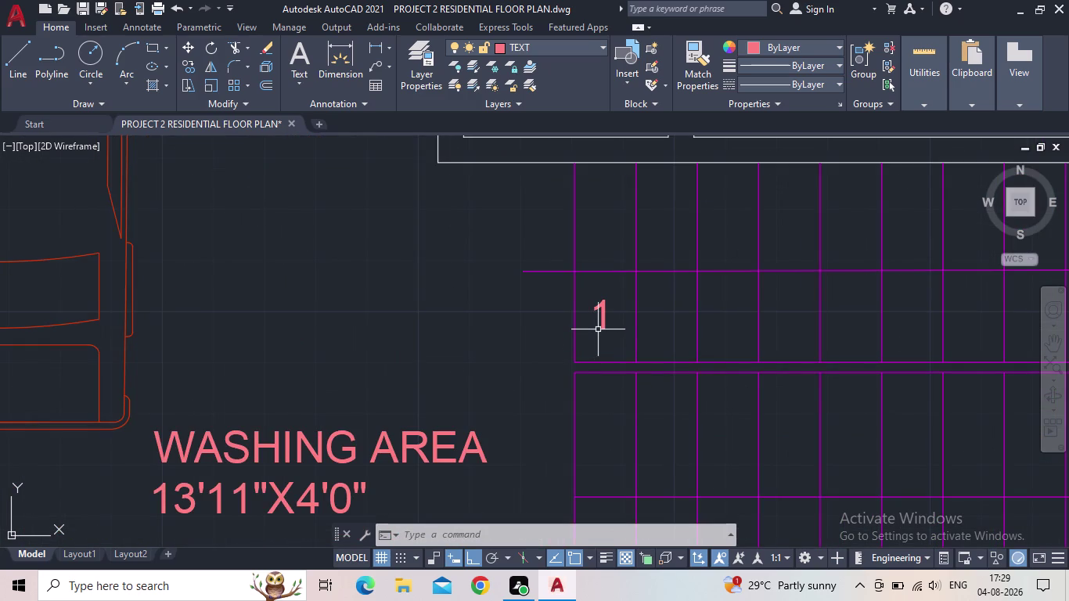
middle_drag(570, 348, 562, 354)
scroll(up, 3)
Copy the '1' label into the first five upper-row parking cells.
key(c)
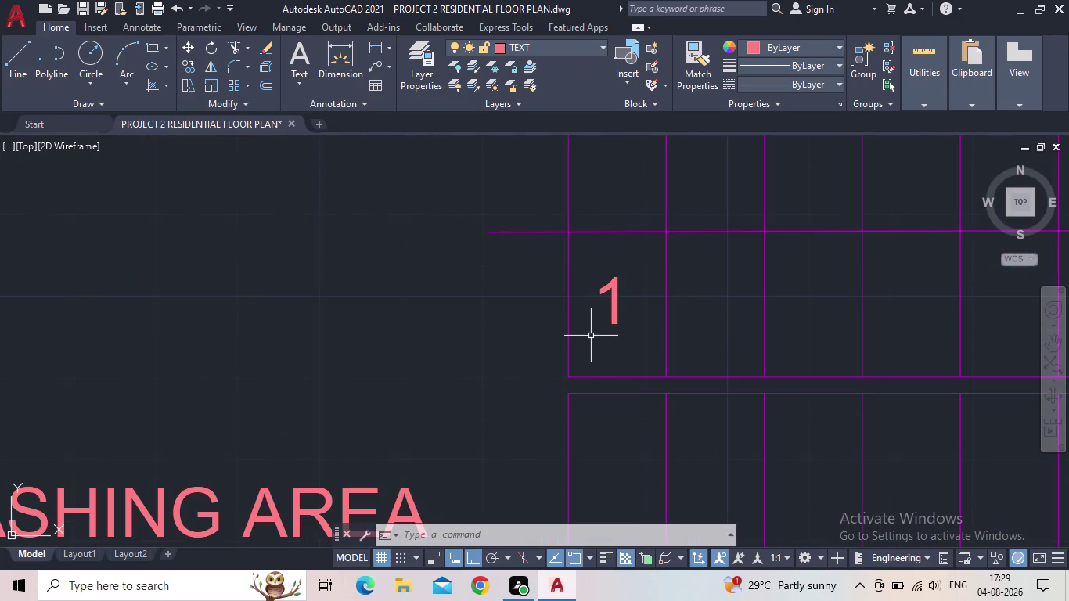
key(o)
key(Return)
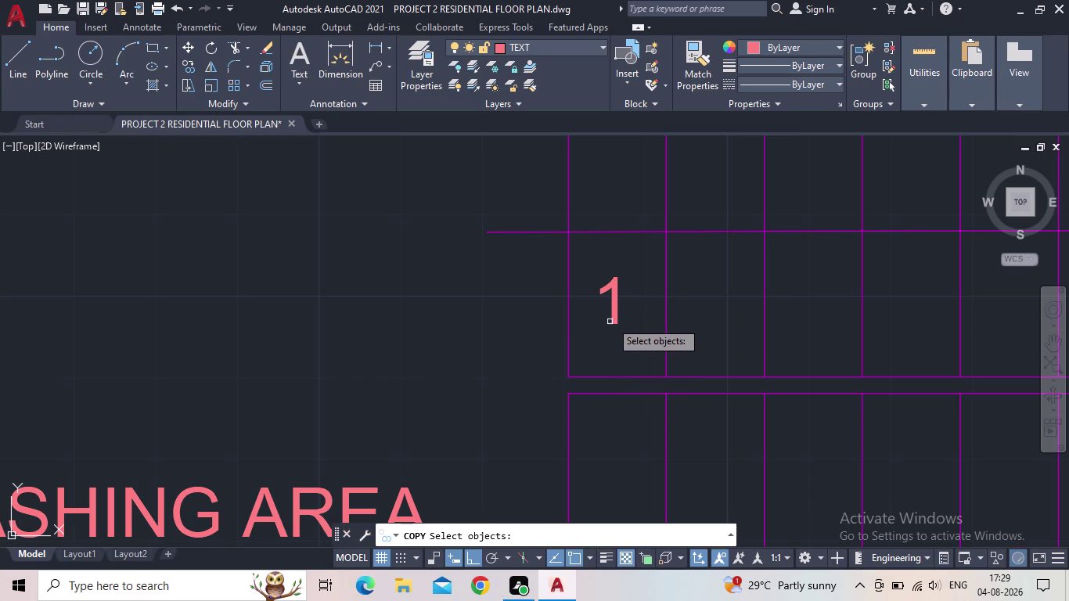
click(615, 317)
click(610, 327)
key(space)
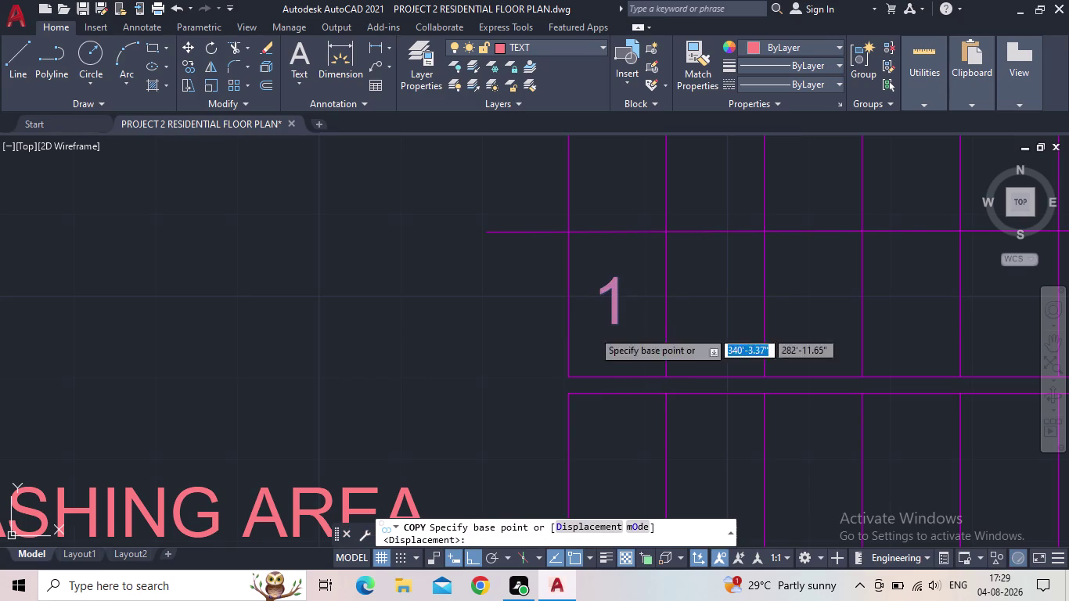
click(609, 323)
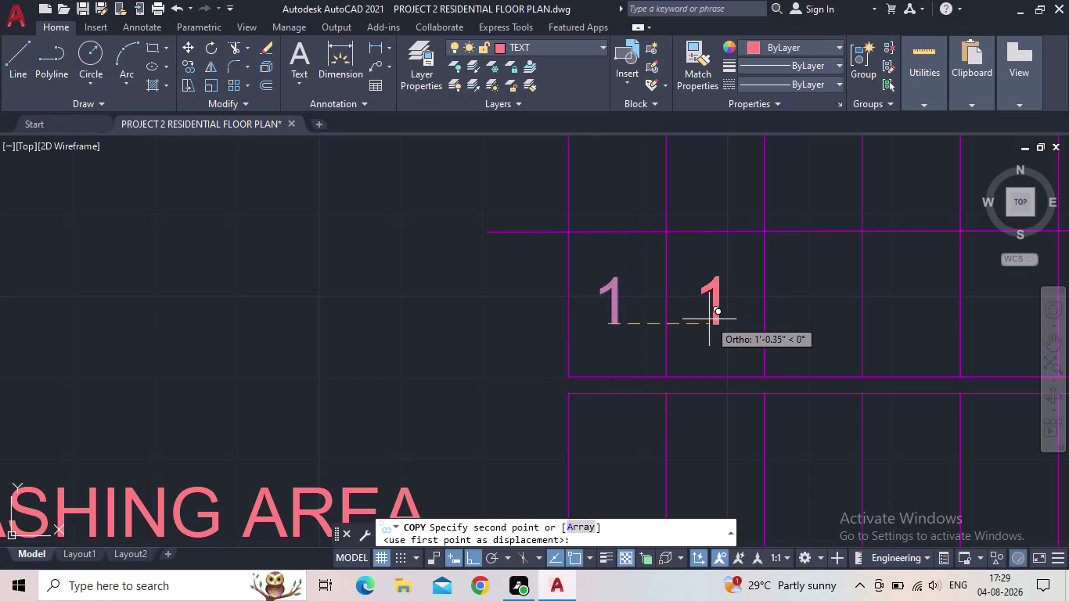
click(704, 323)
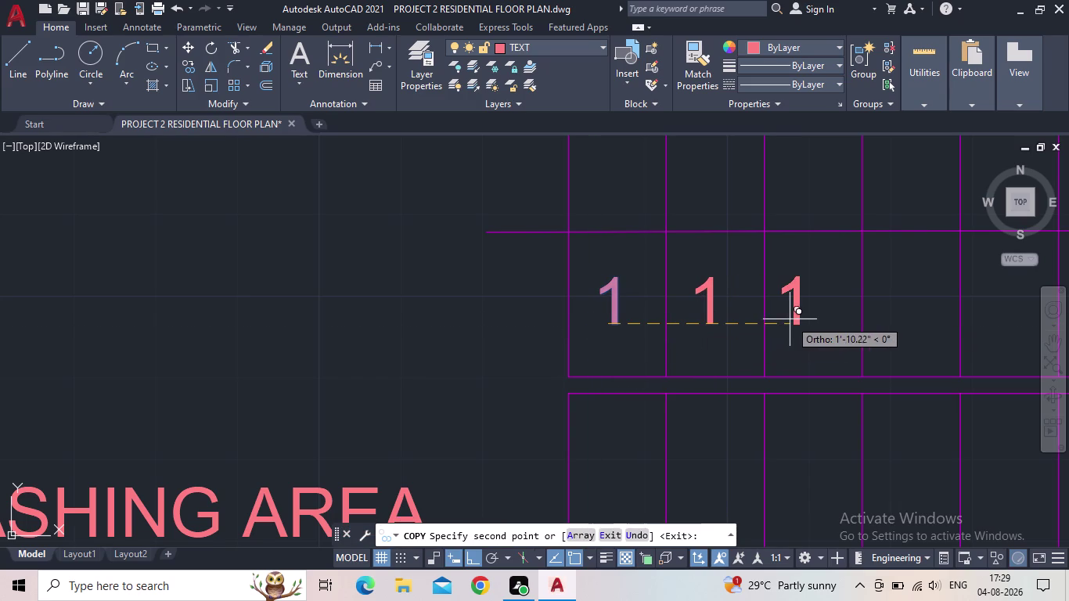
click(804, 318)
middle_drag(861, 330, 764, 362)
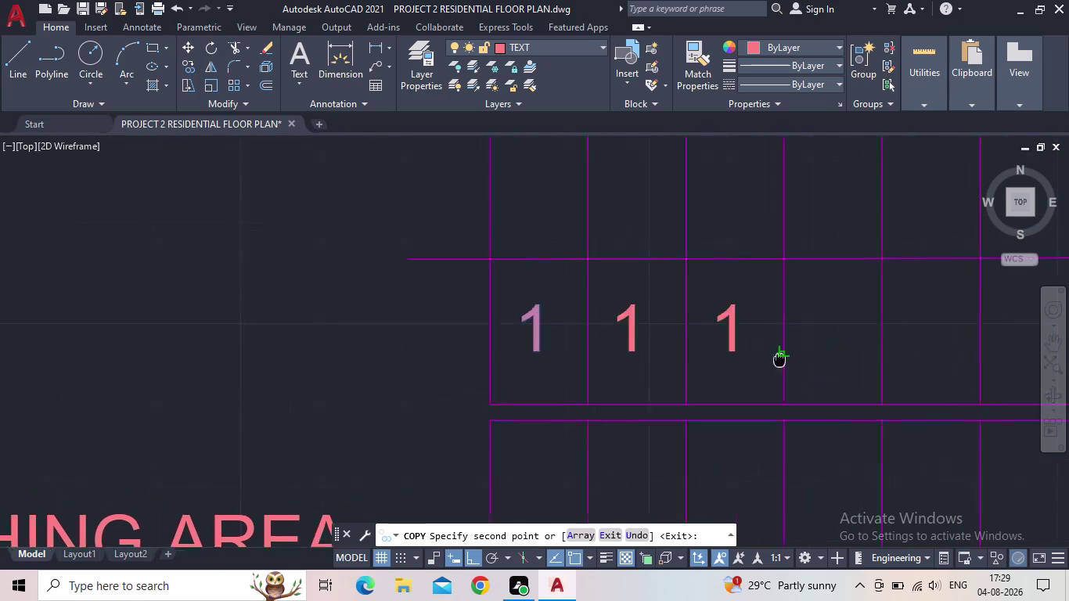
middle_drag(764, 361, 657, 374)
click(707, 367)
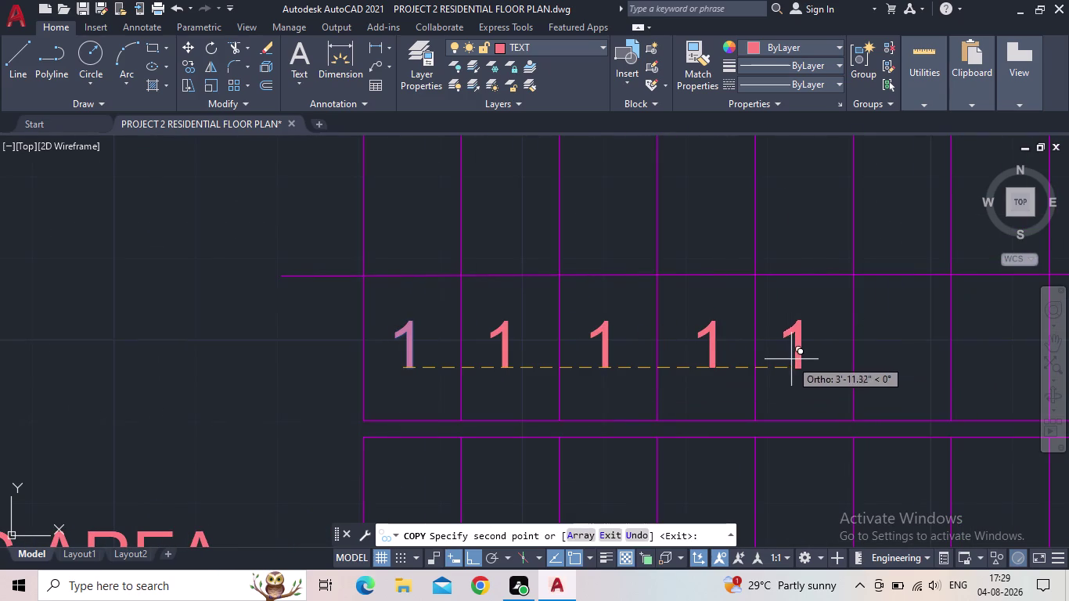
click(794, 360)
click(905, 361)
Copy '1' into the remaining upper cells, beside the grid and the last lower cell.
middle_drag(905, 361, 828, 372)
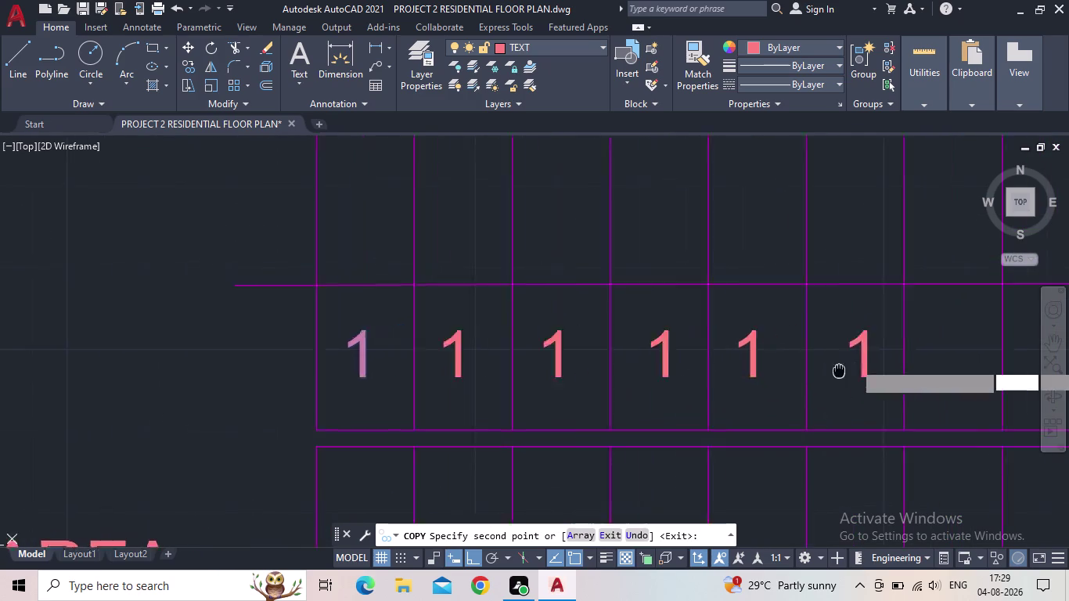
middle_drag(827, 372, 630, 372)
click(724, 381)
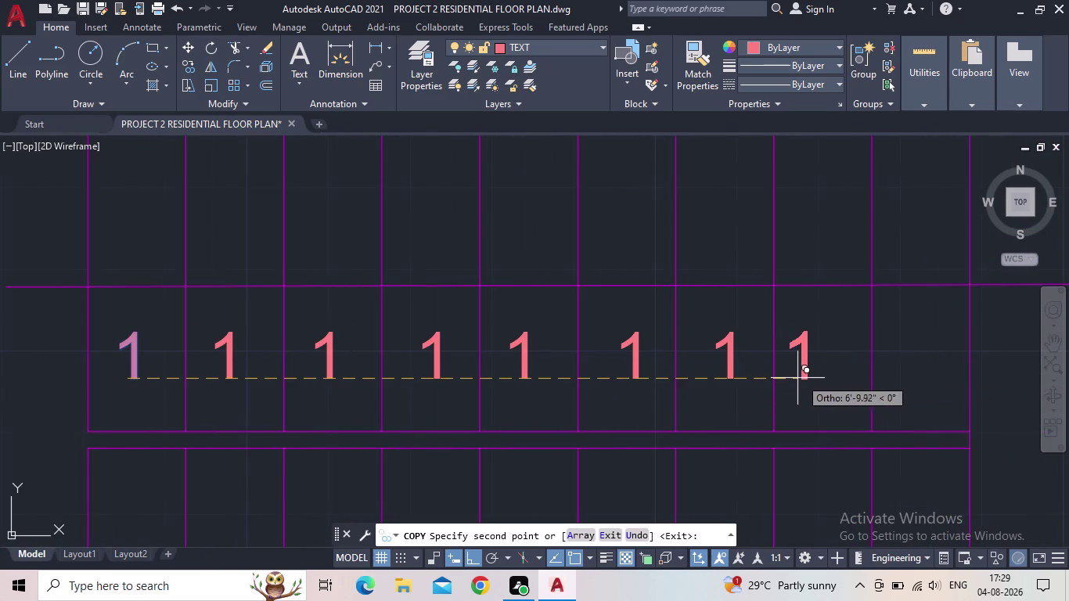
click(813, 379)
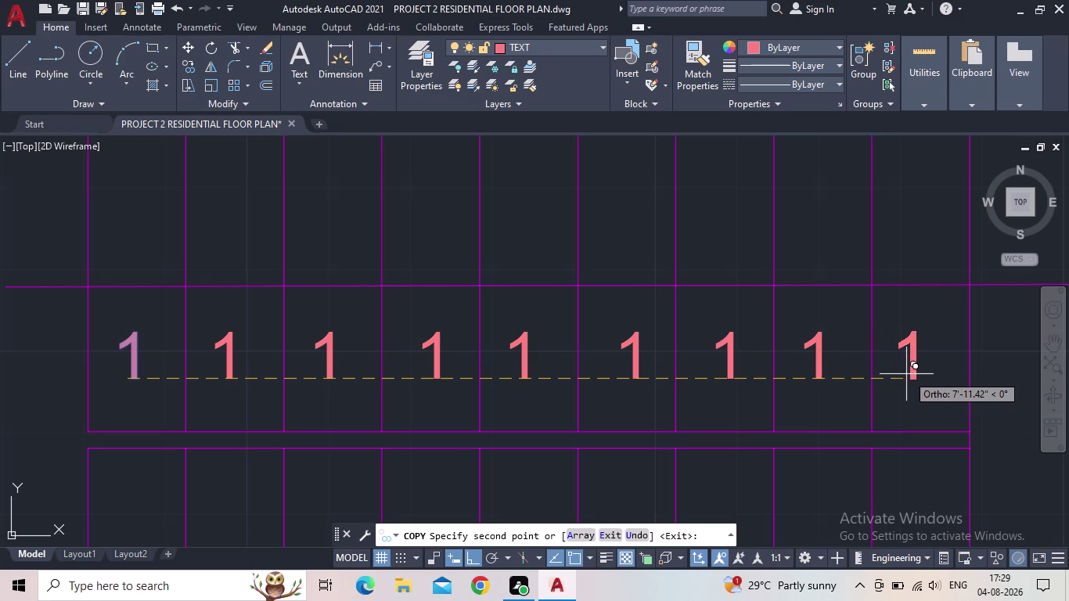
click(908, 374)
middle_drag(923, 393, 711, 411)
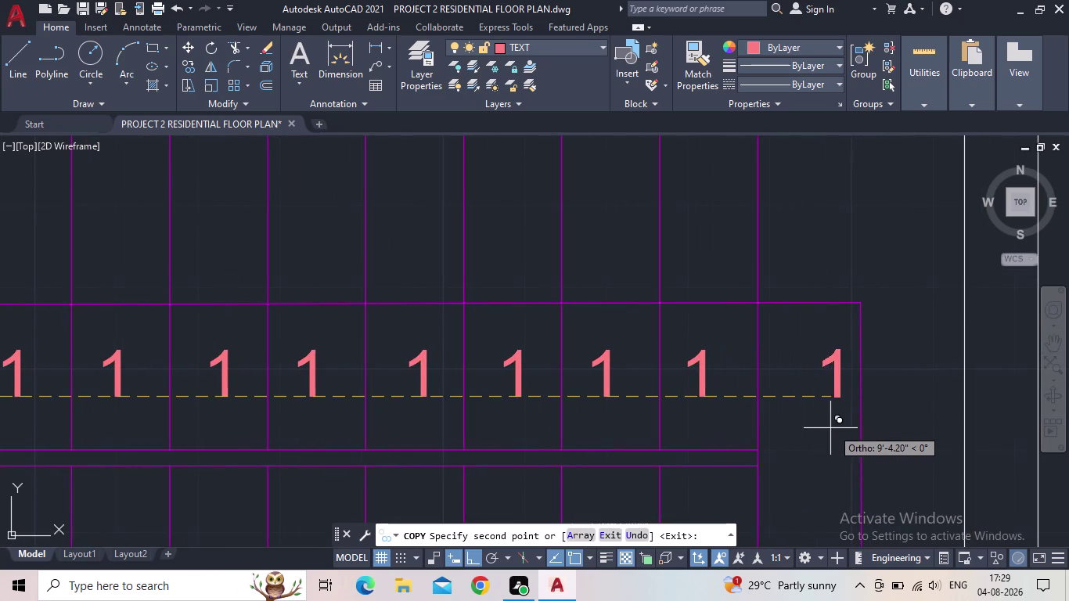
middle_drag(833, 429, 811, 376)
scroll(down, 3)
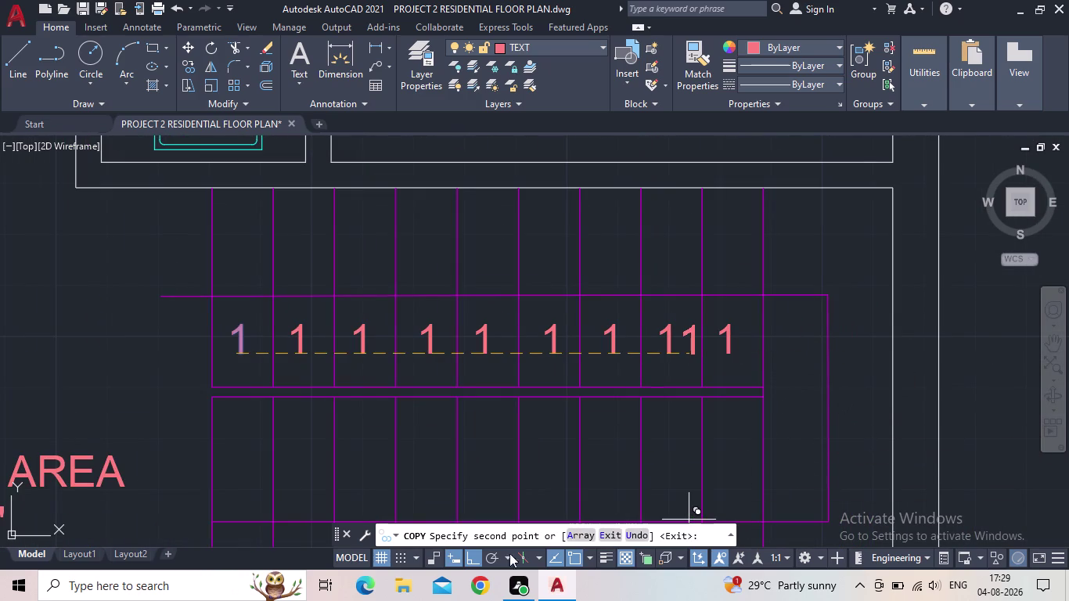
click(472, 554)
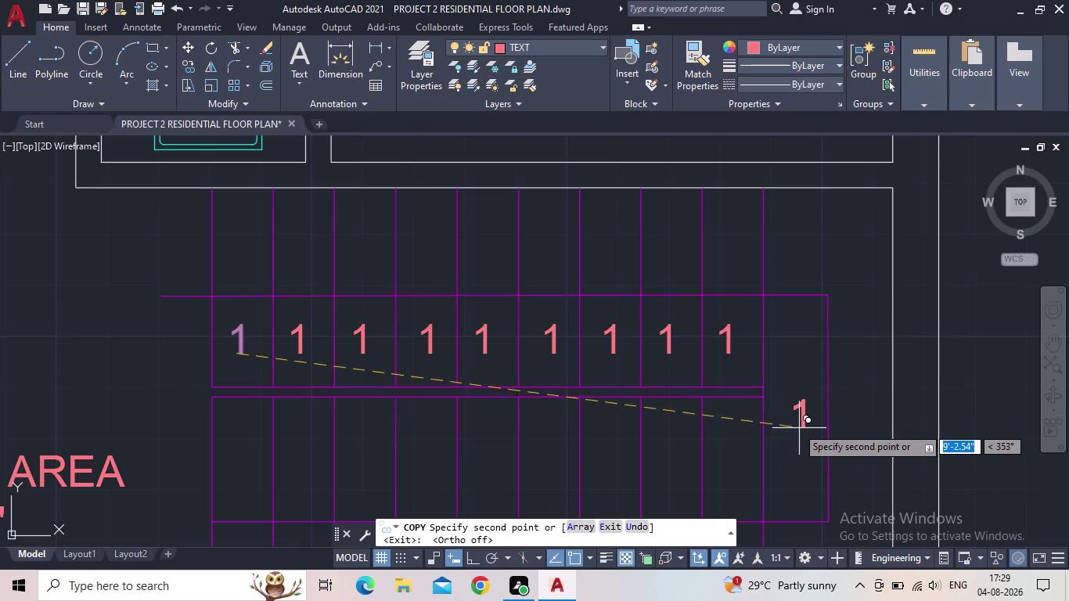
scroll(up, 3)
scroll(down, 3)
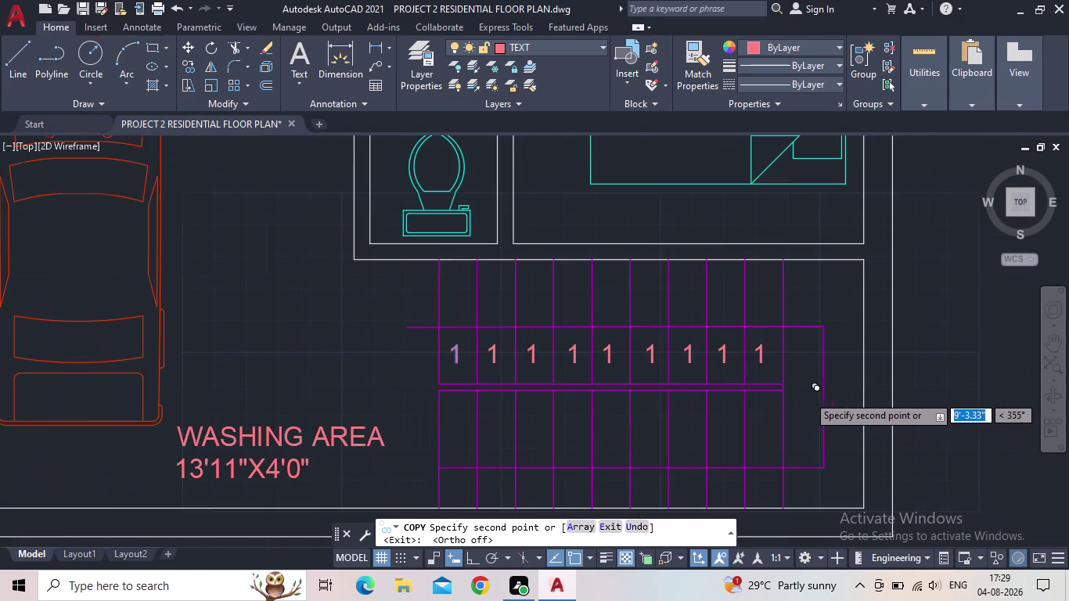
scroll(up, 3)
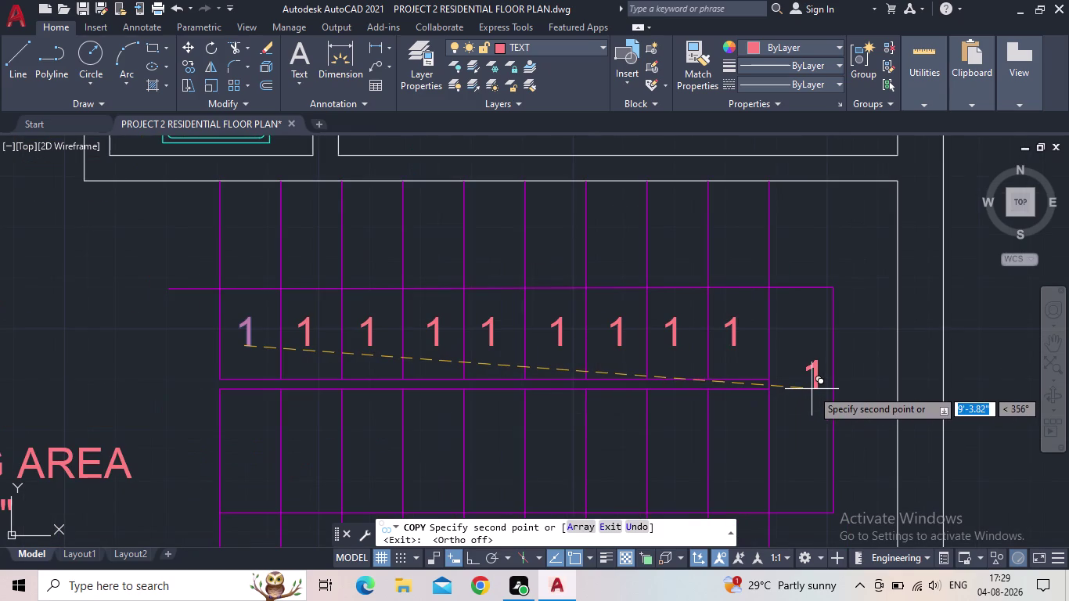
click(812, 390)
middle_drag(804, 493, 852, 471)
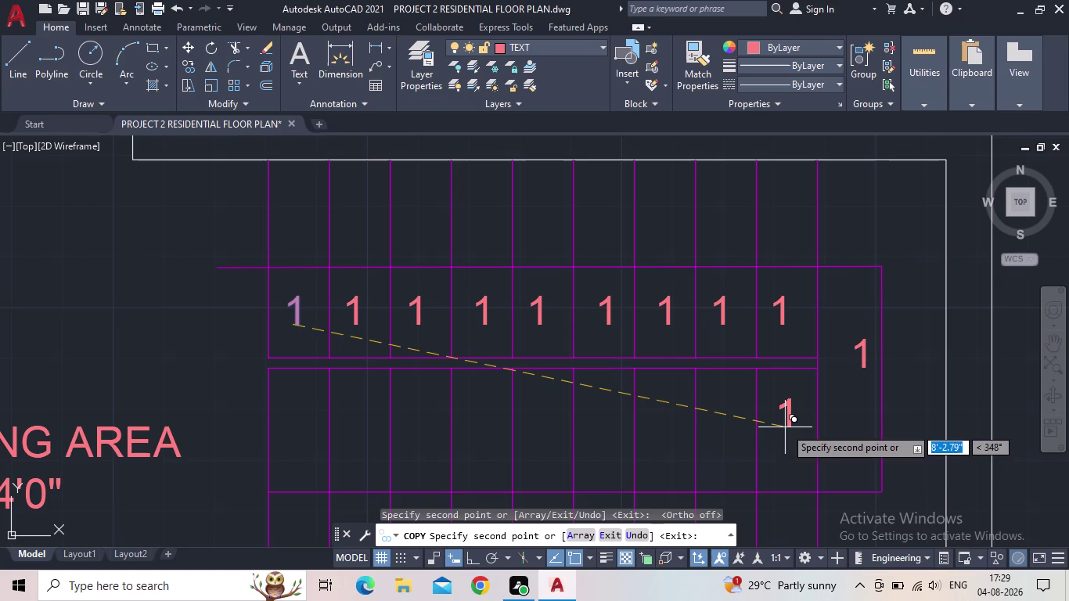
click(785, 428)
key(Escape)
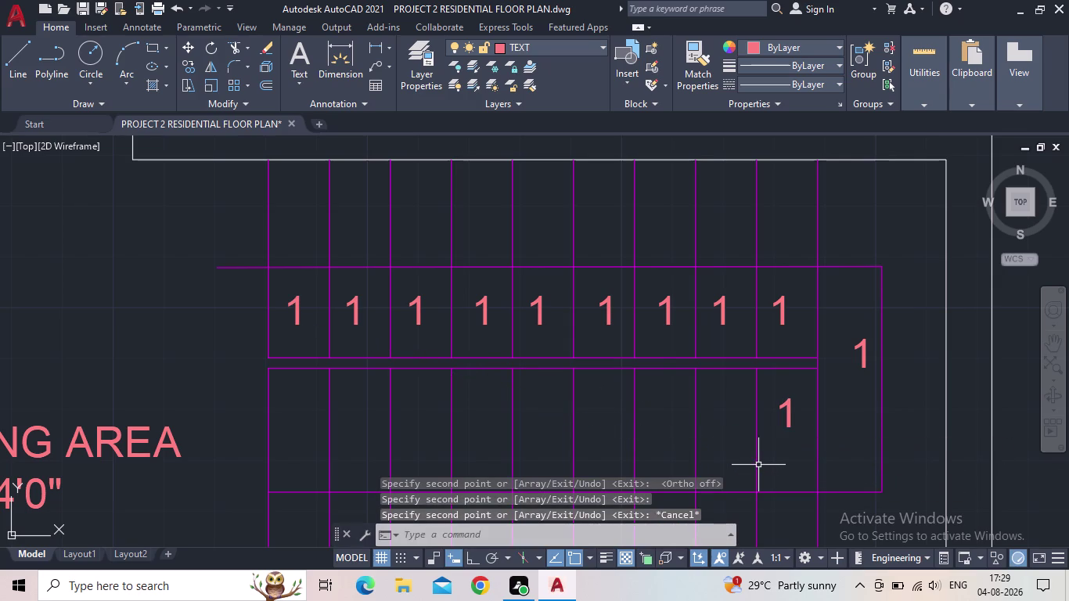
Copy the lower-right '1' into the next four lower-row cells, moving leftward.
key(c)
key(o)
key(Return)
drag(794, 433, 787, 426)
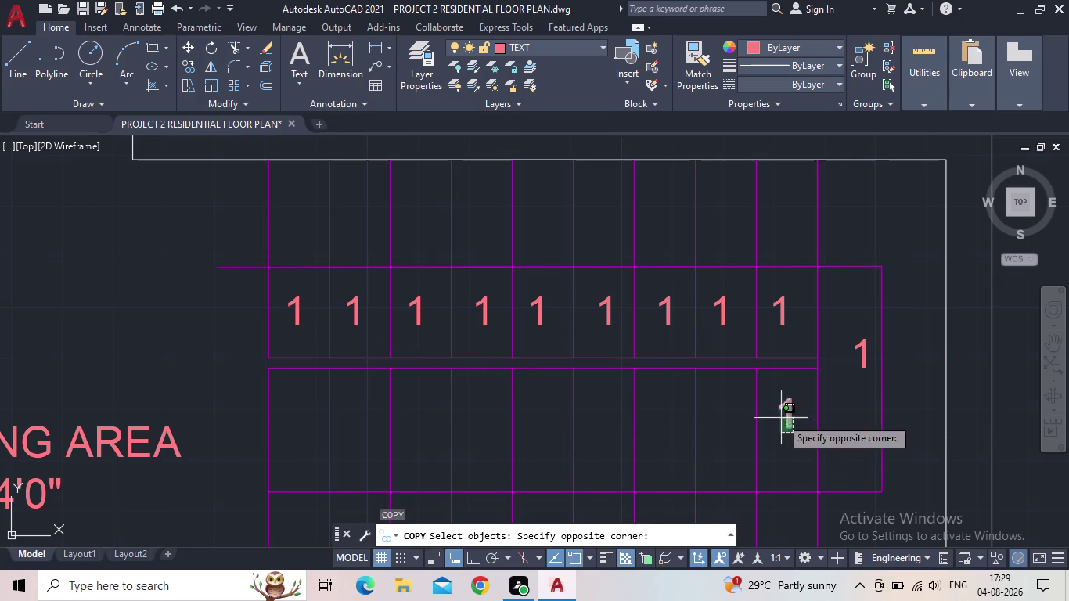
click(781, 418)
key(space)
click(473, 559)
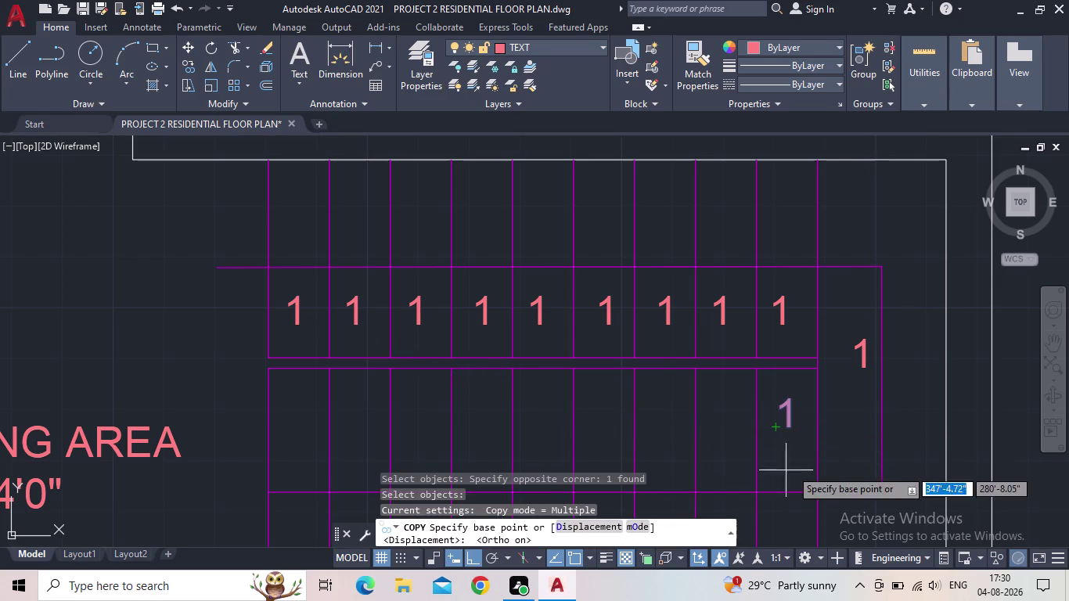
click(775, 430)
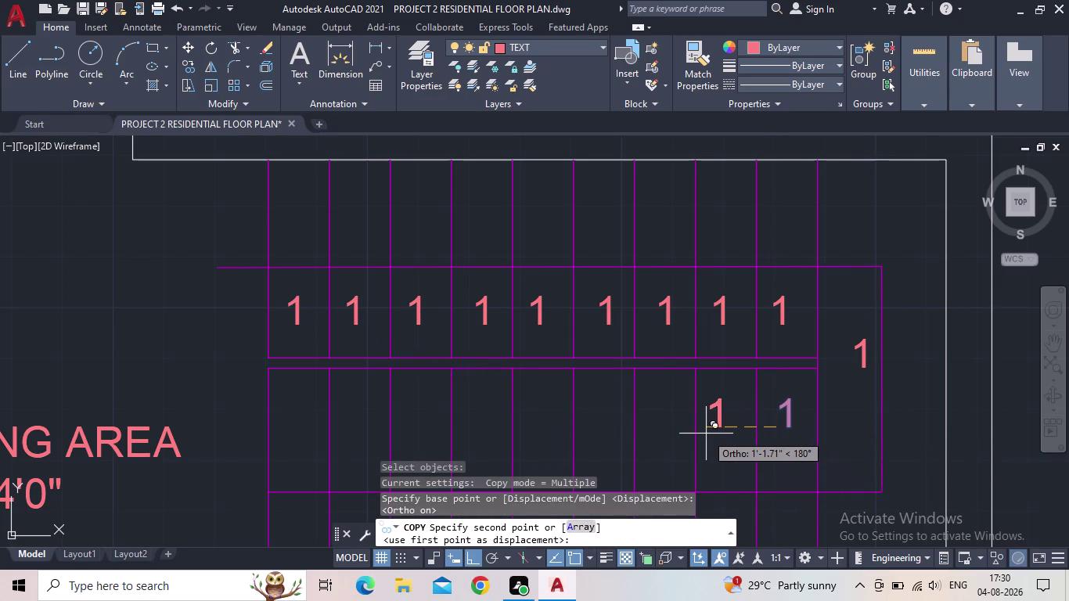
click(709, 435)
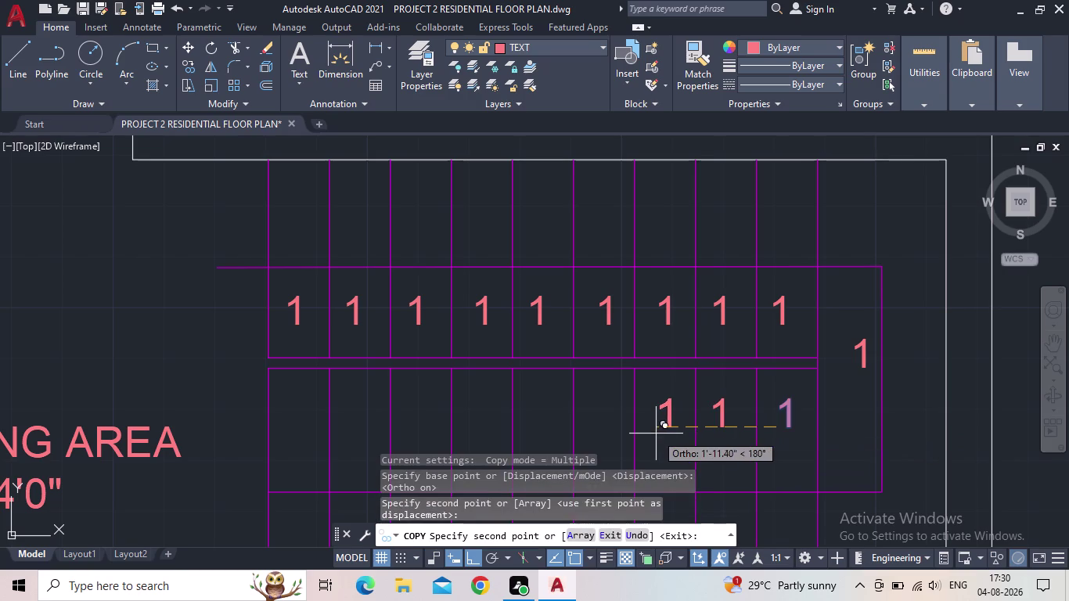
click(653, 434)
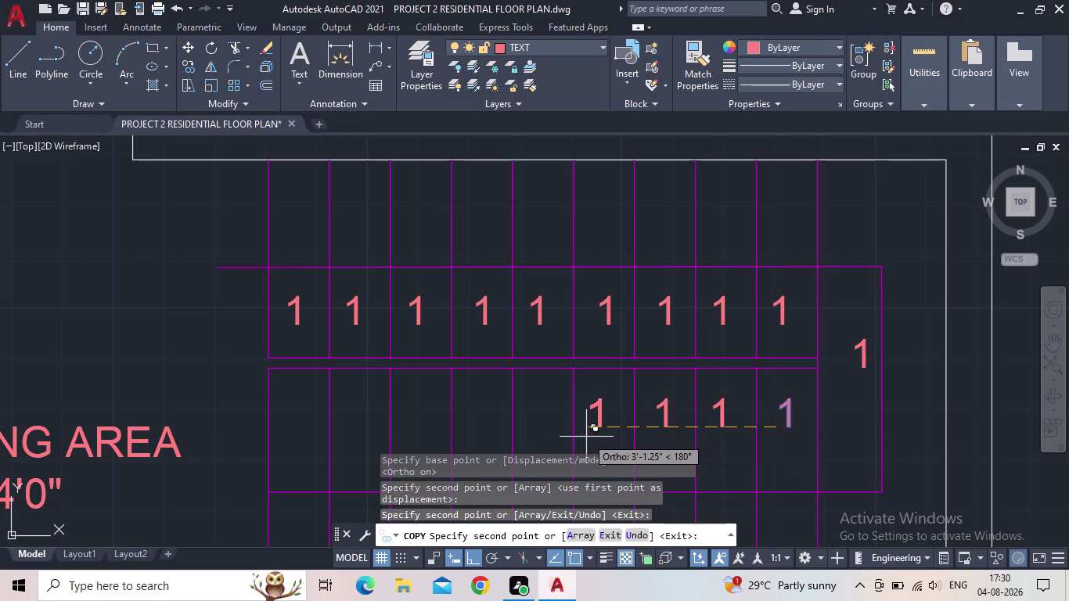
click(587, 437)
Copy '1' into the remaining lower cells through the first, then view the whole grid.
click(524, 430)
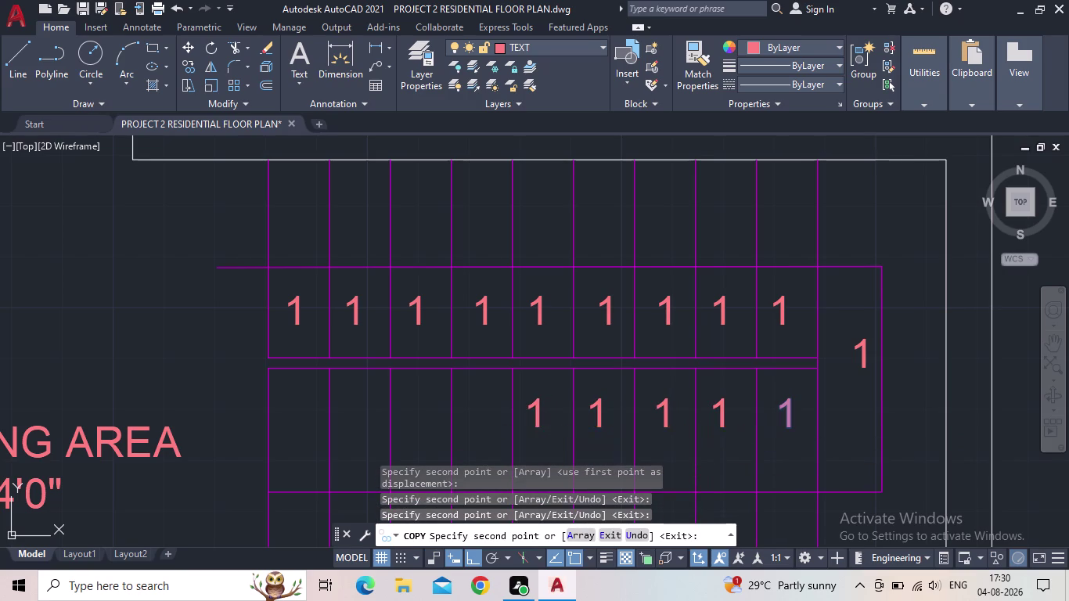
click(462, 430)
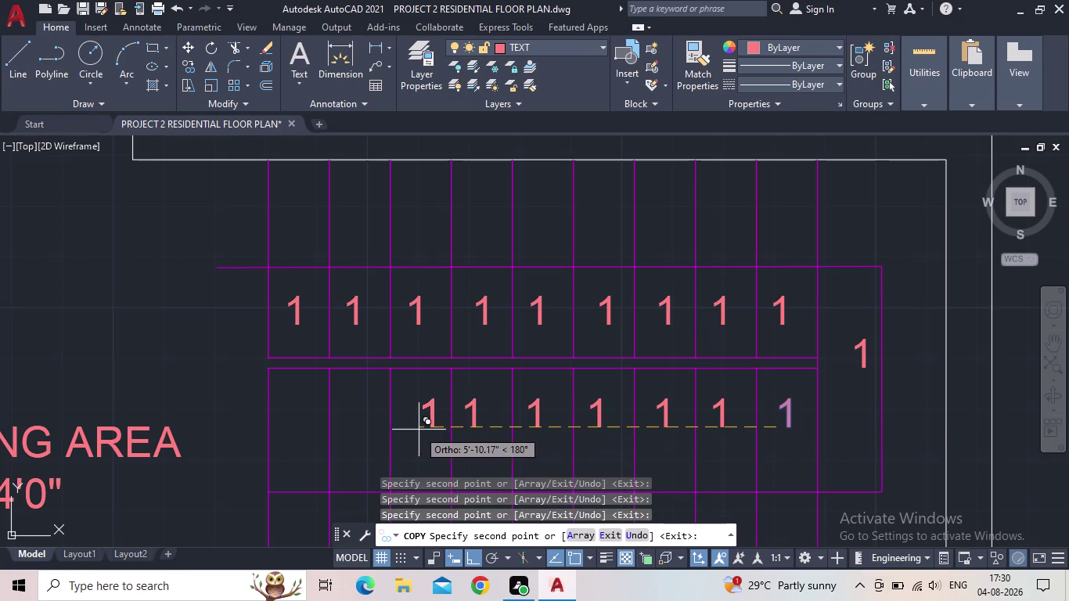
click(413, 430)
click(352, 428)
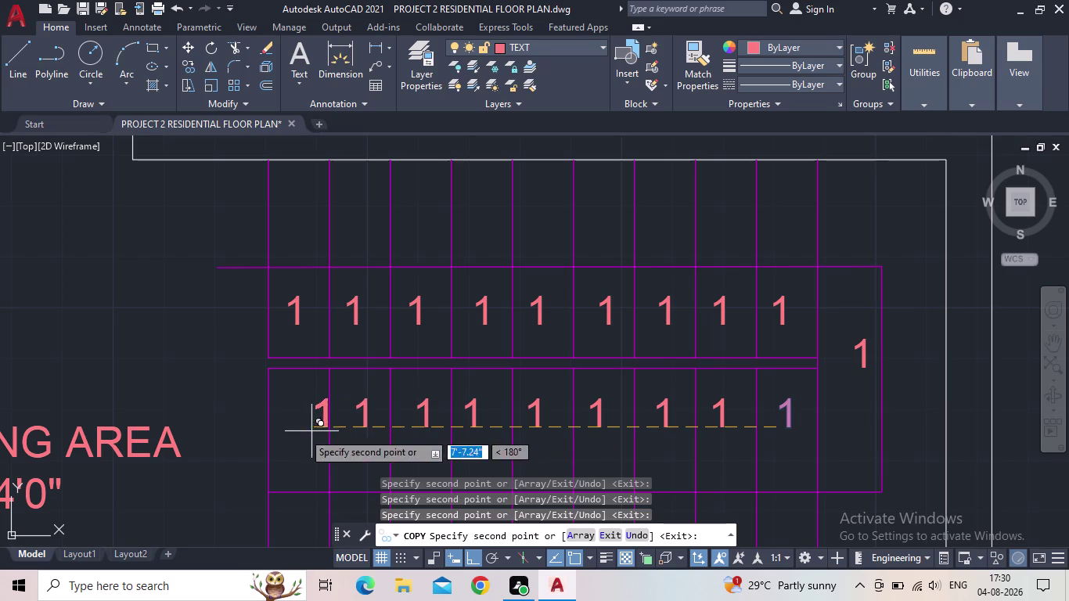
click(285, 435)
key(Escape)
scroll(down, 3)
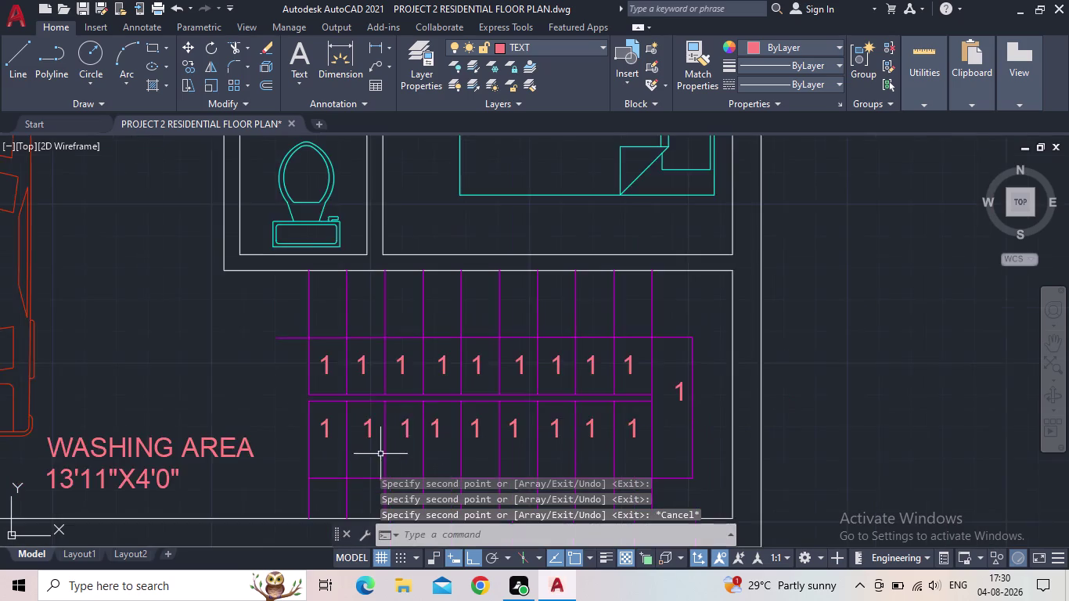
middle_drag(450, 427, 573, 279)
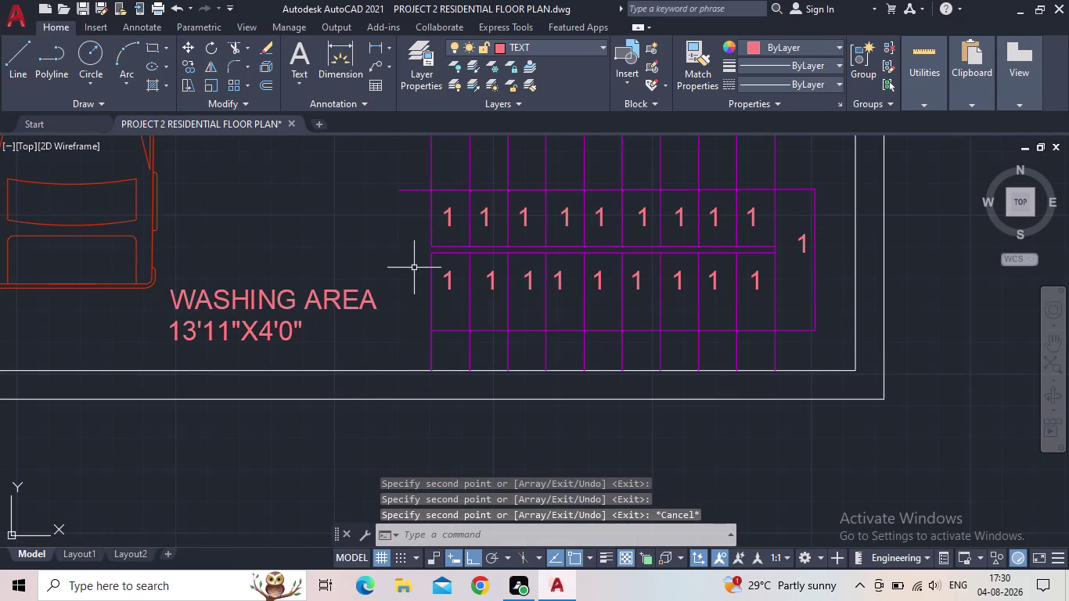
scroll(up, 3)
Start TCOUNT and pick the upper-row '1' labels in order.
key(t)
key(c)
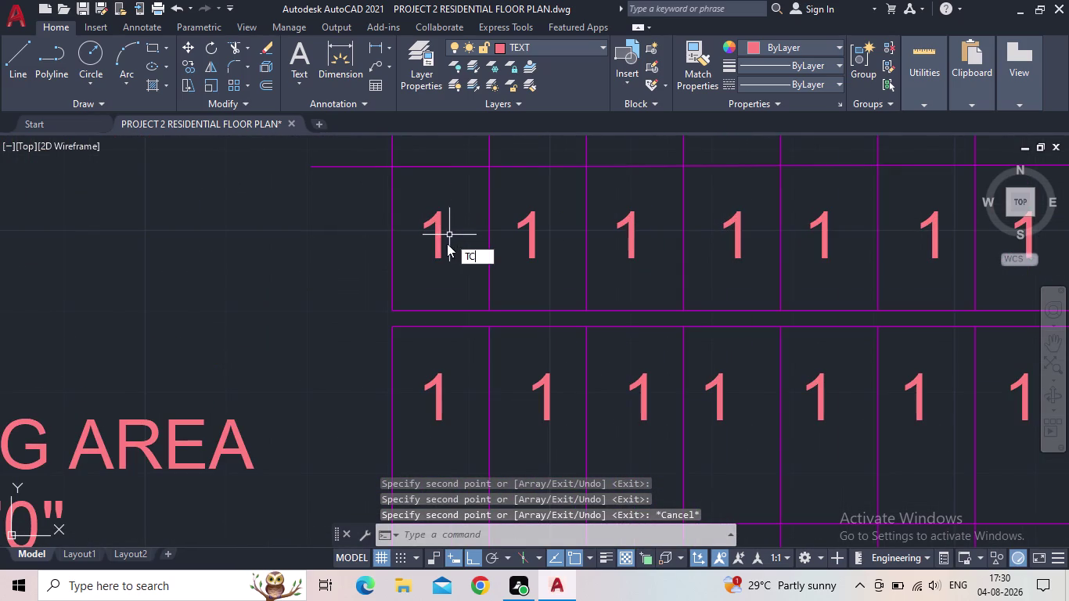
click(498, 269)
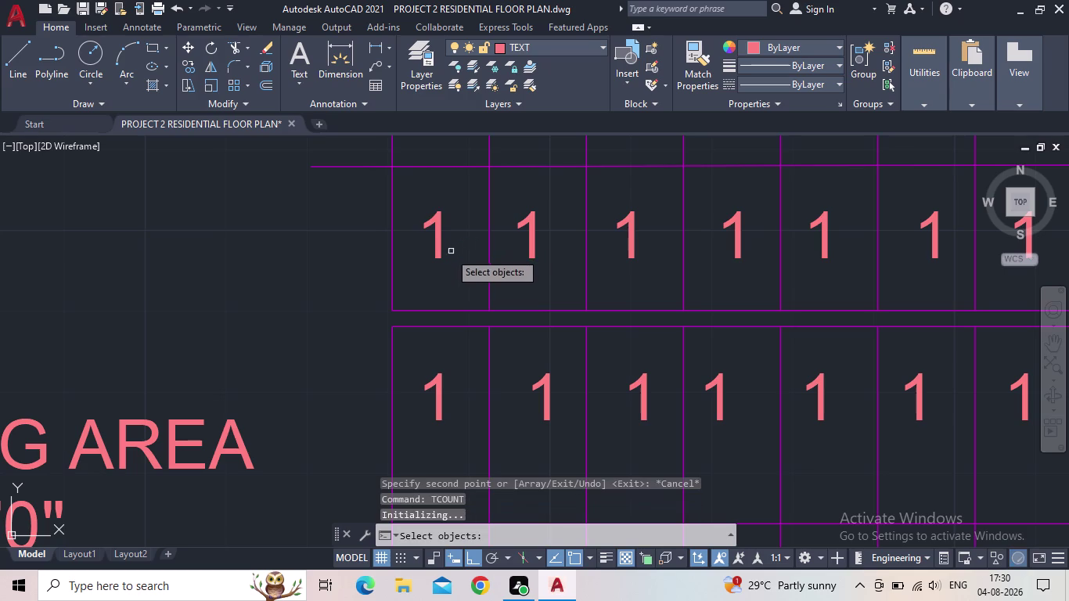
click(440, 255)
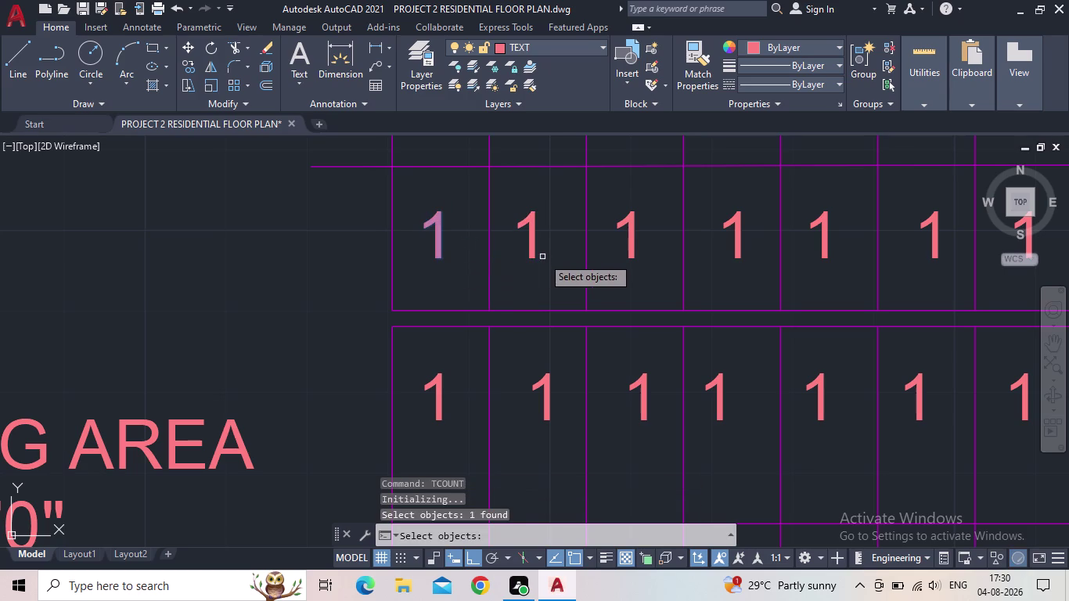
click(531, 253)
click(628, 233)
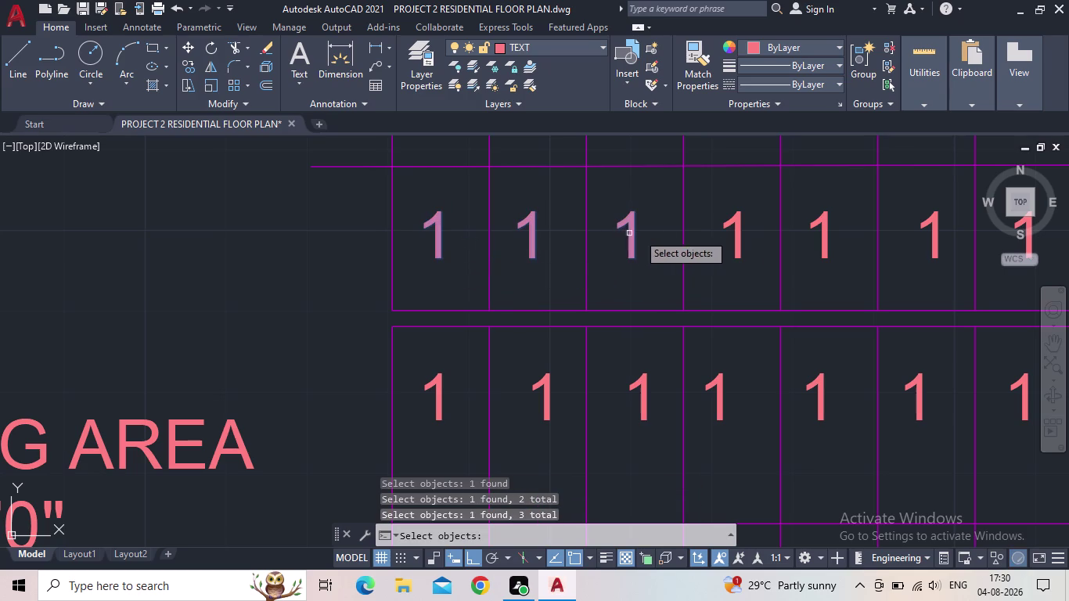
click(742, 245)
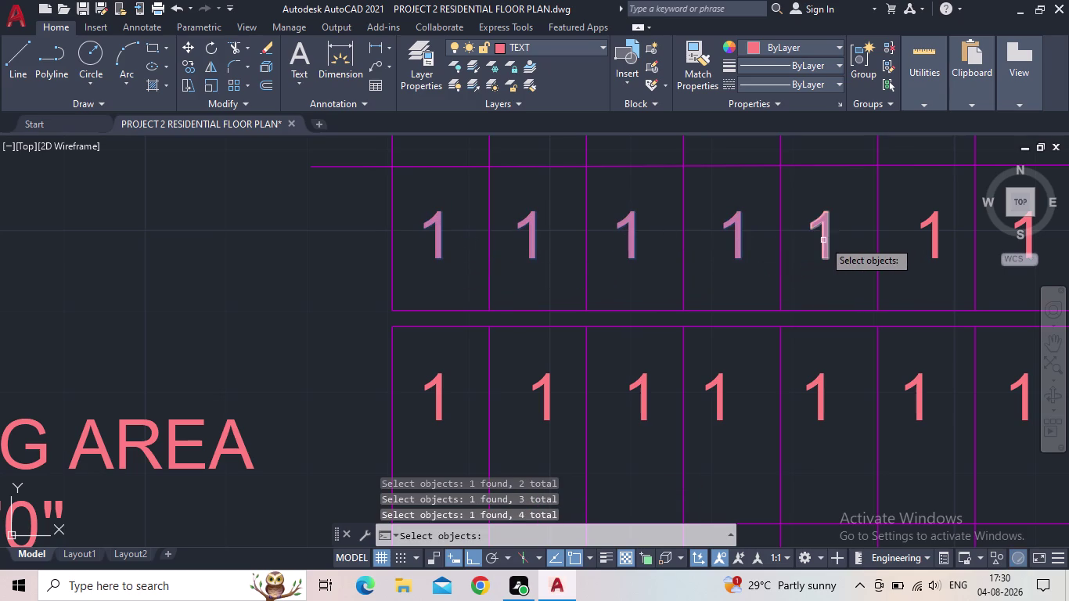
click(824, 241)
click(934, 238)
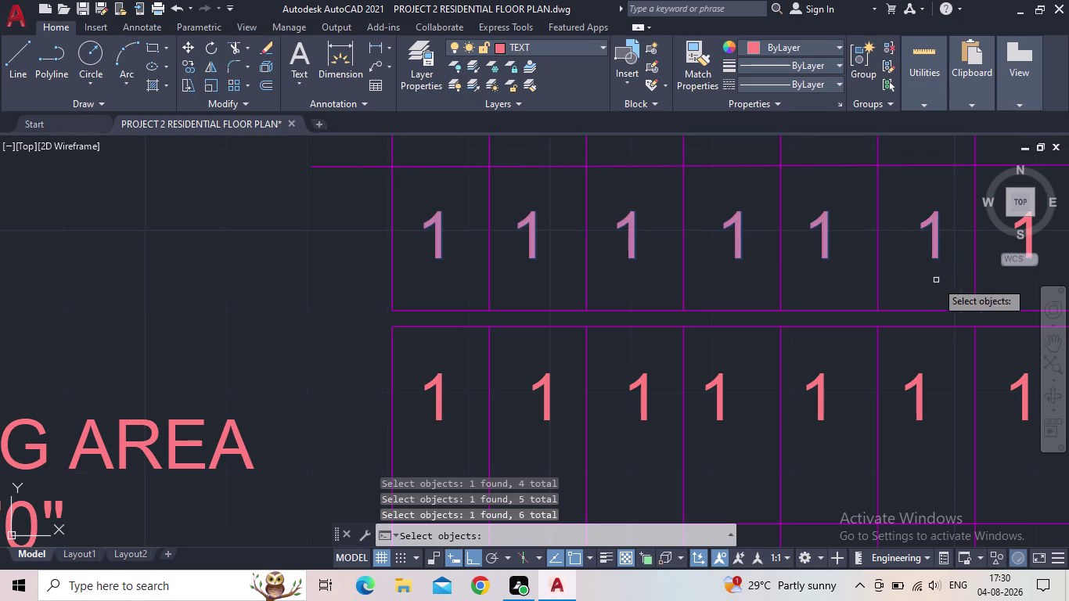
middle_drag(936, 282, 580, 341)
click(673, 290)
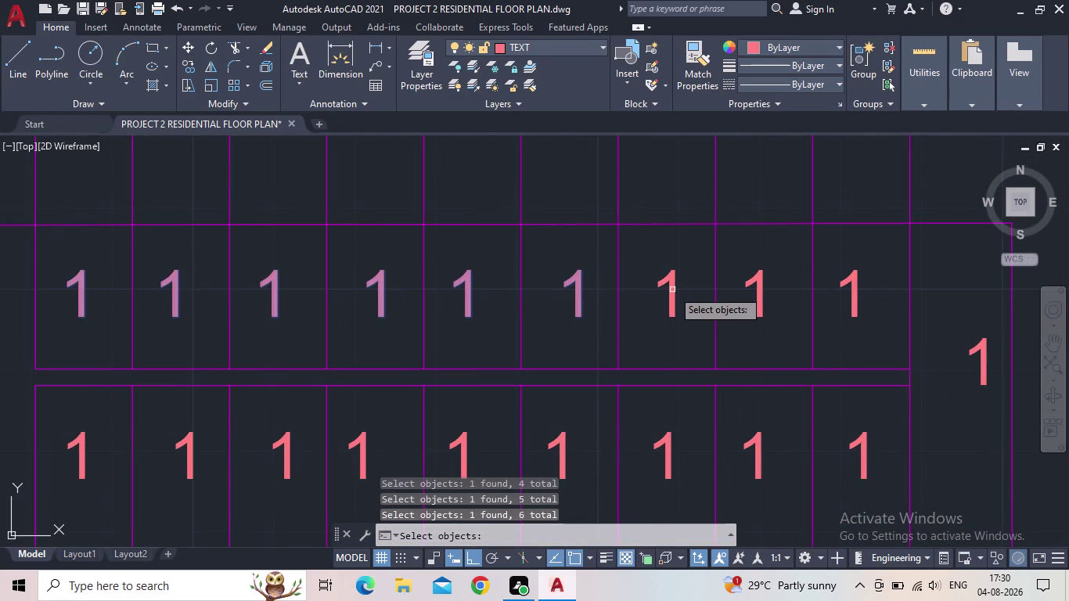
click(668, 291)
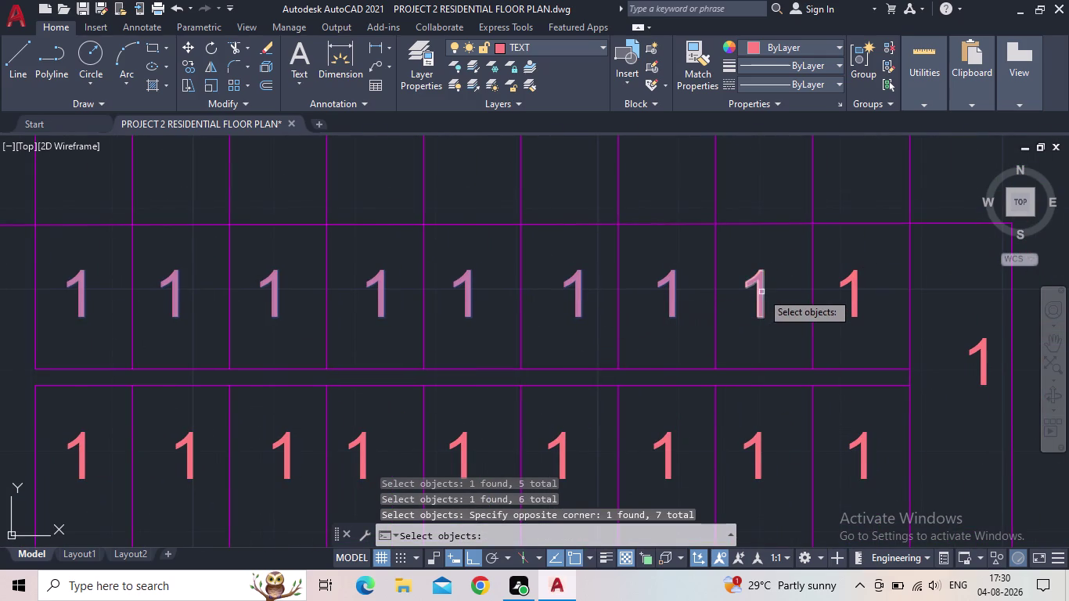
click(762, 292)
Add the label beside the grid and the lower-row labels right to left, ending selection.
click(853, 301)
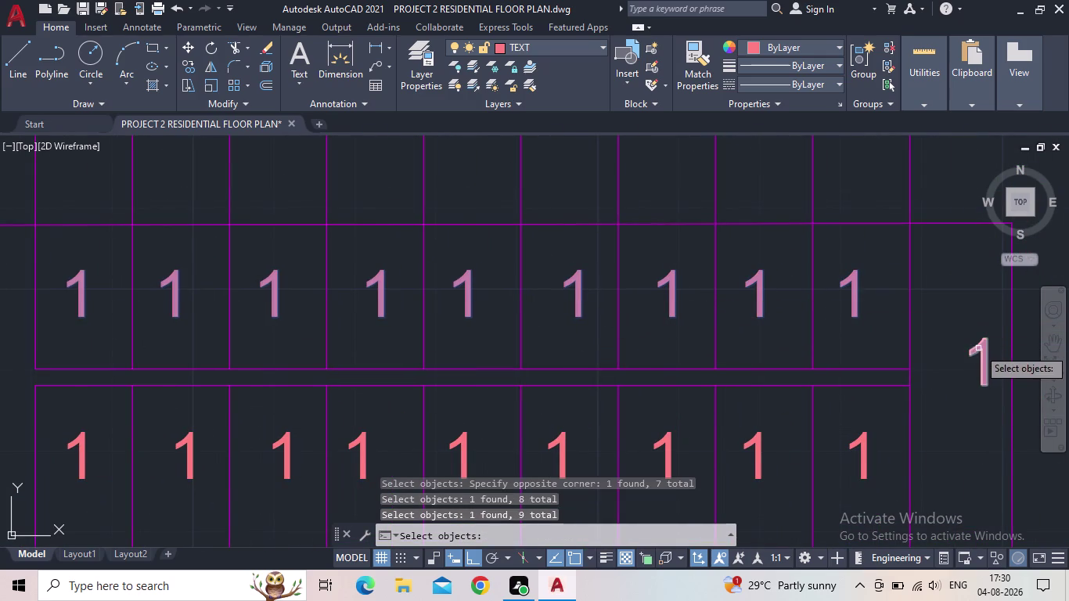
click(979, 348)
click(866, 449)
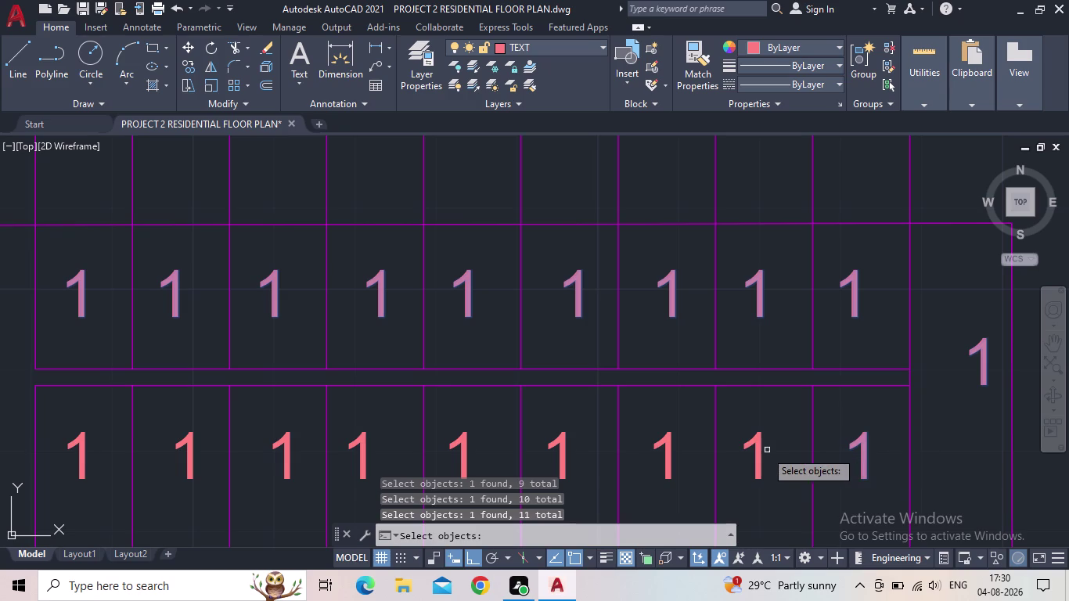
click(756, 453)
click(668, 455)
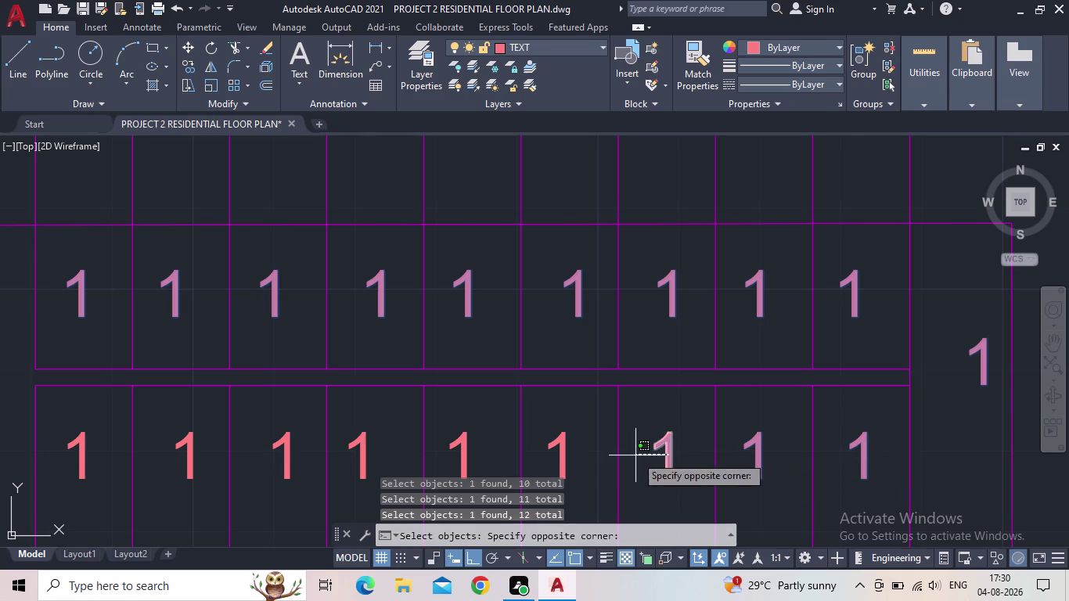
click(635, 455)
click(560, 444)
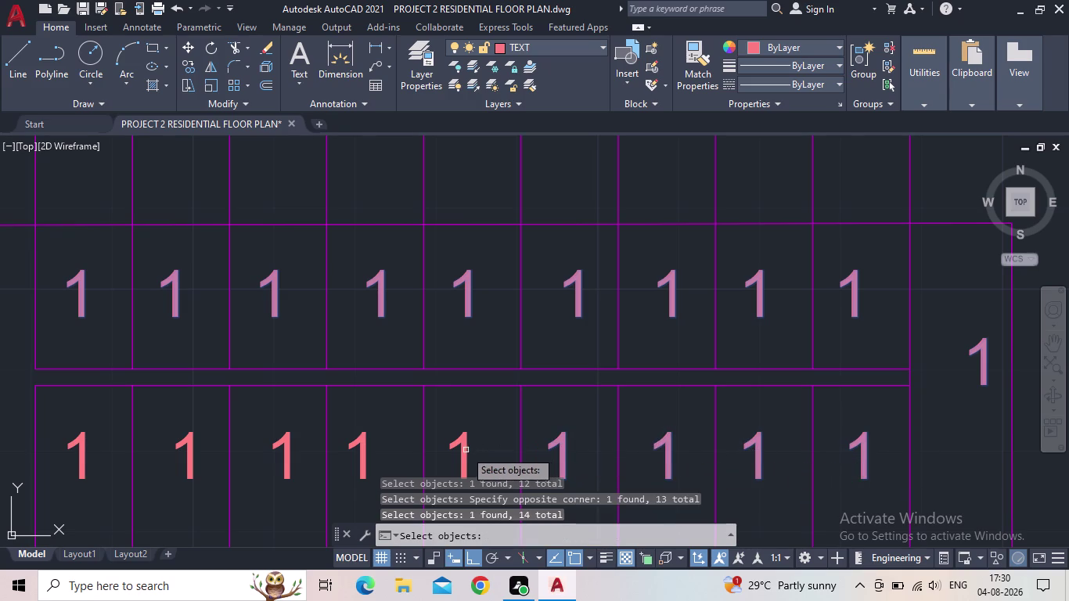
click(465, 451)
click(455, 451)
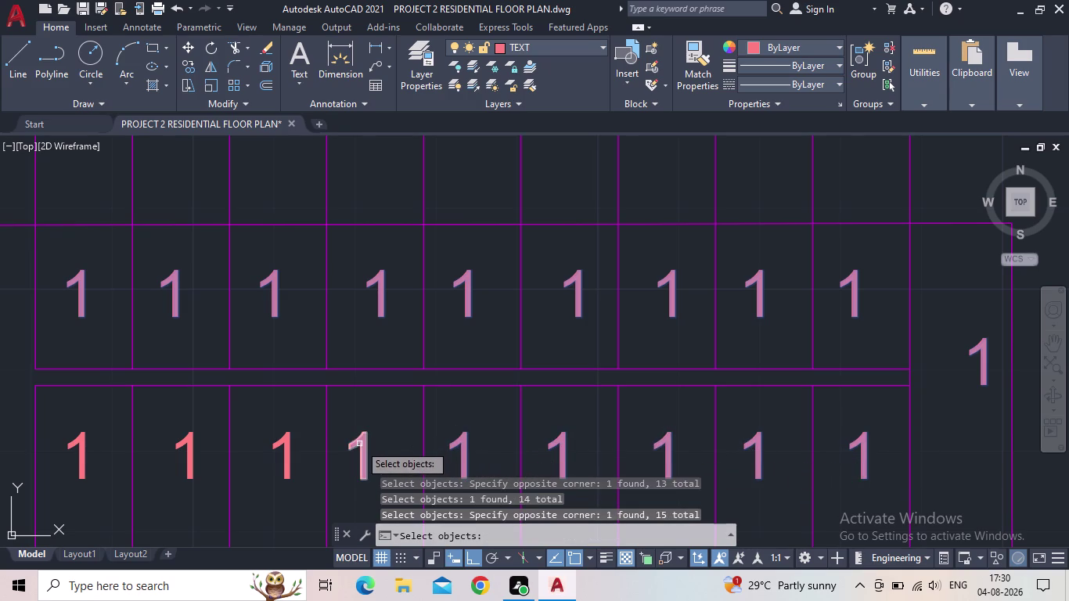
click(359, 444)
click(284, 455)
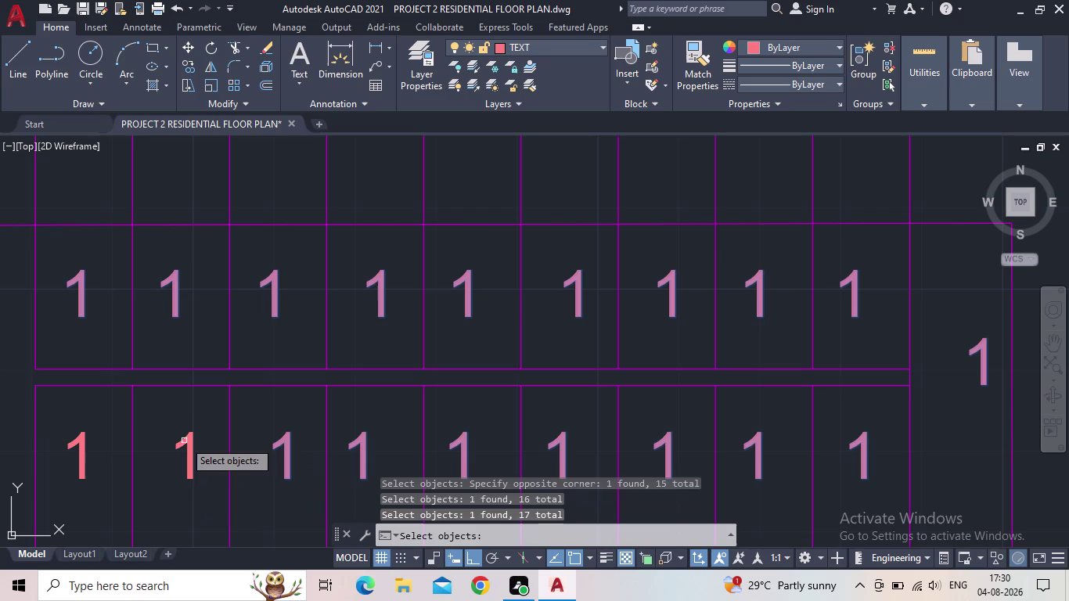
click(184, 440)
click(81, 450)
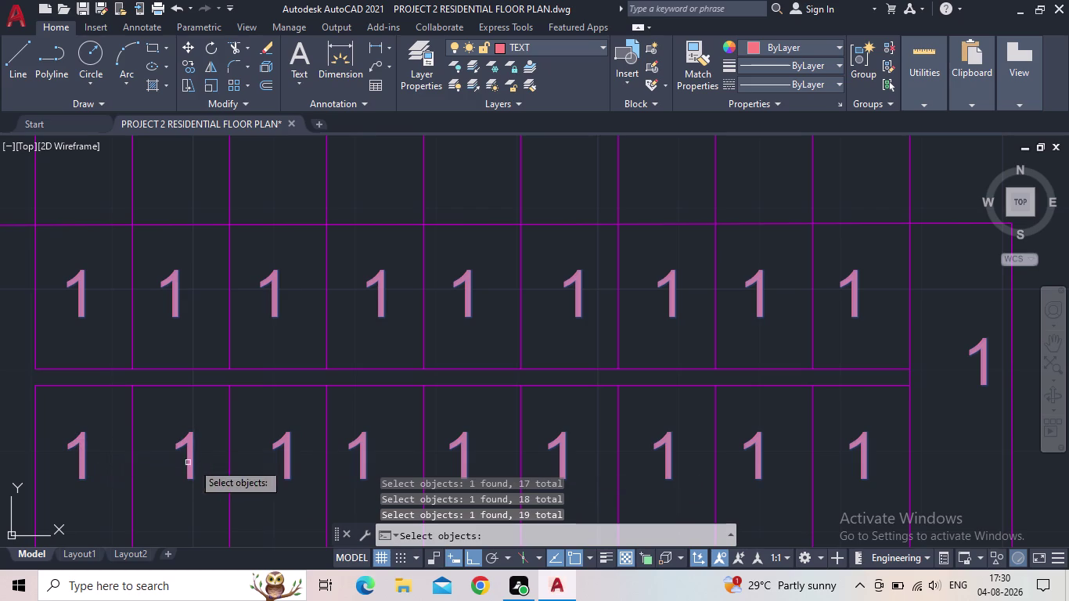
scroll(down, 3)
middle_drag(316, 480, 345, 445)
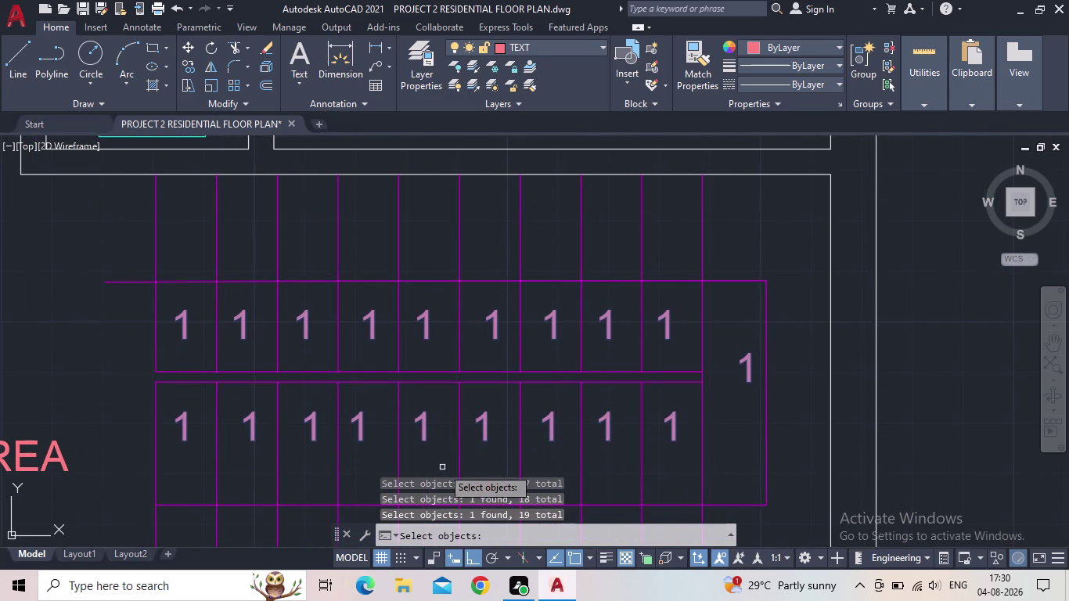
key(Return)
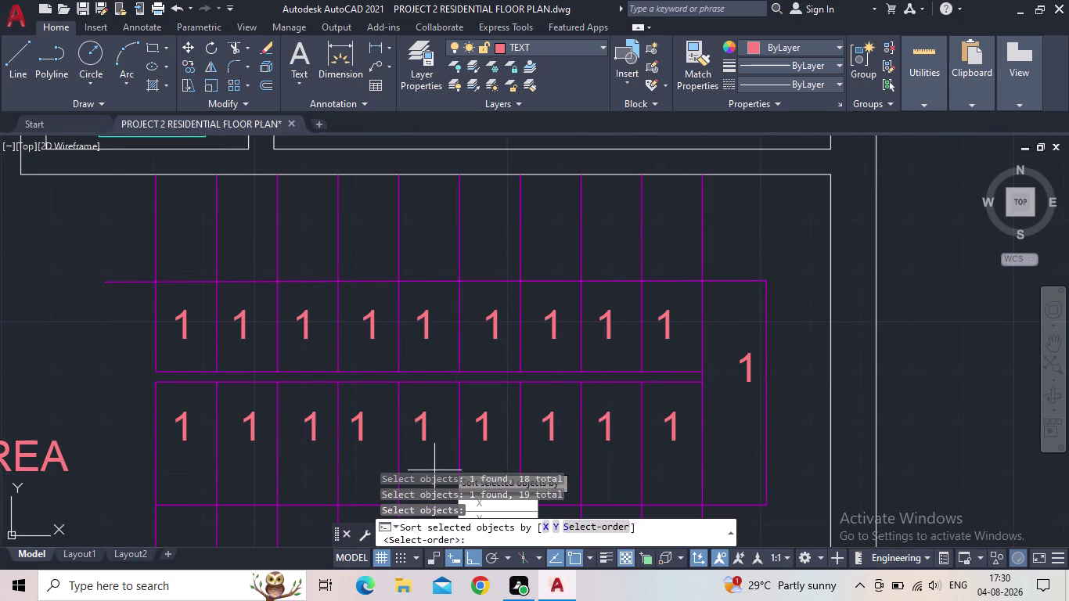
Number the picked labels in selection order, starting at 1 with increment 1, overwriting the text.
click(597, 521)
click(586, 528)
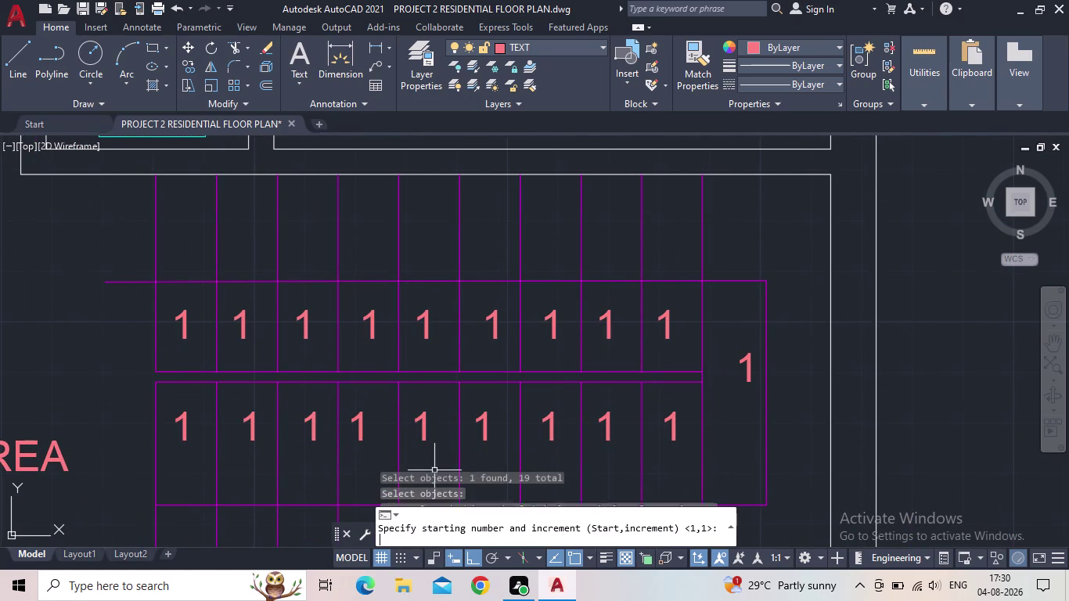
text(1)
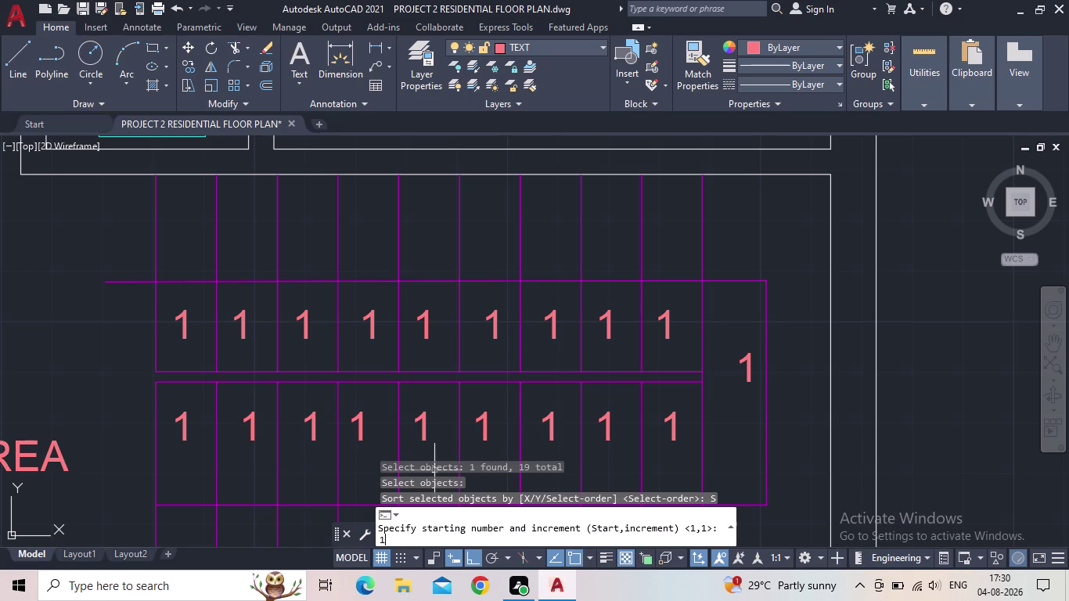
text(,1)
key(Return)
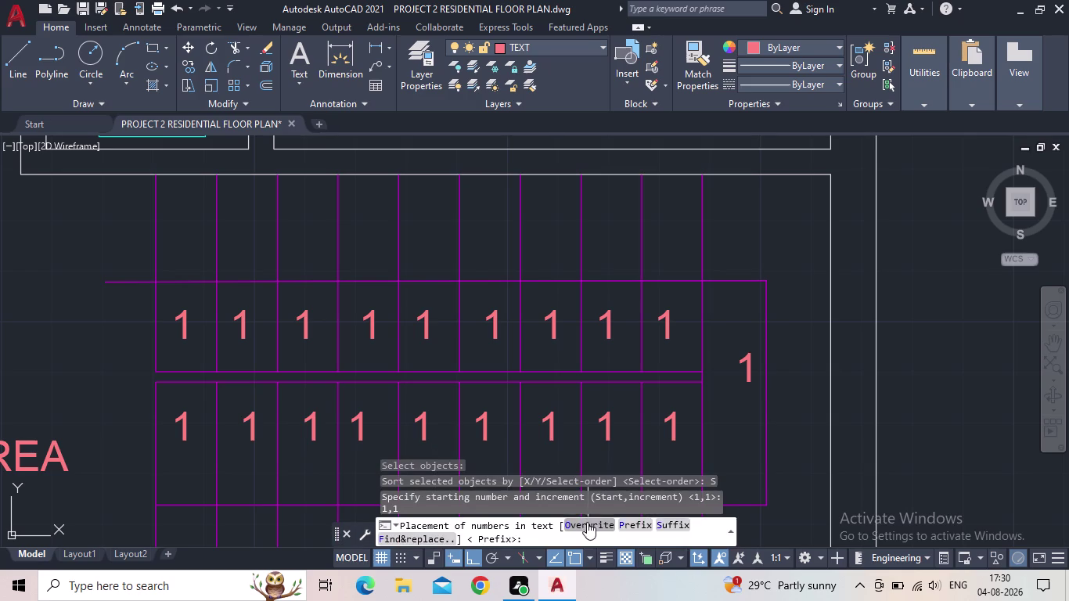
click(587, 522)
scroll(down, 3)
middle_drag(553, 395, 602, 349)
scroll(up, 3)
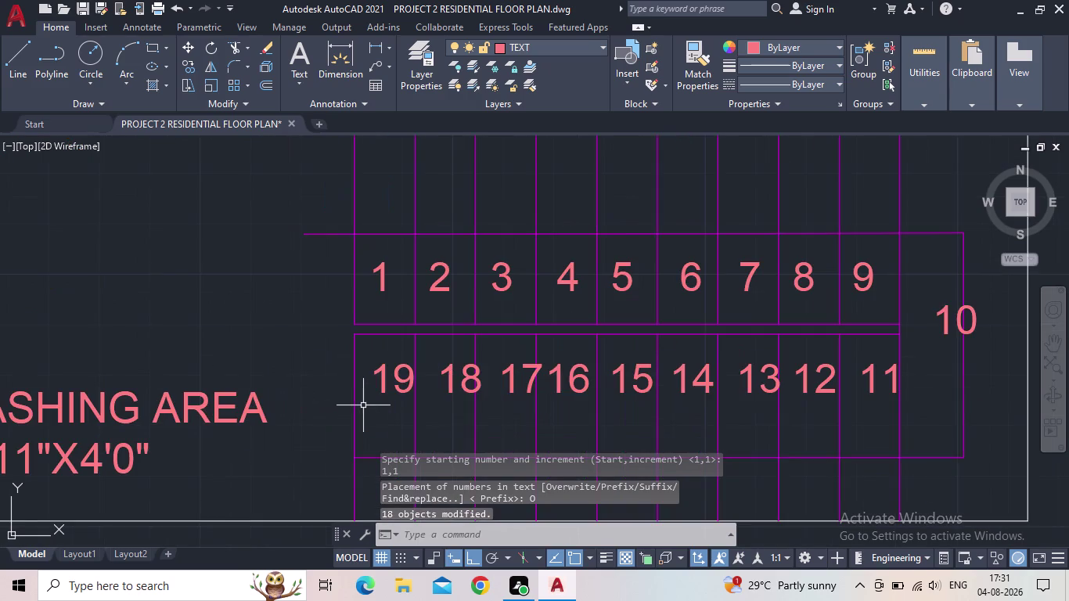
scroll(up, 3)
click(420, 400)
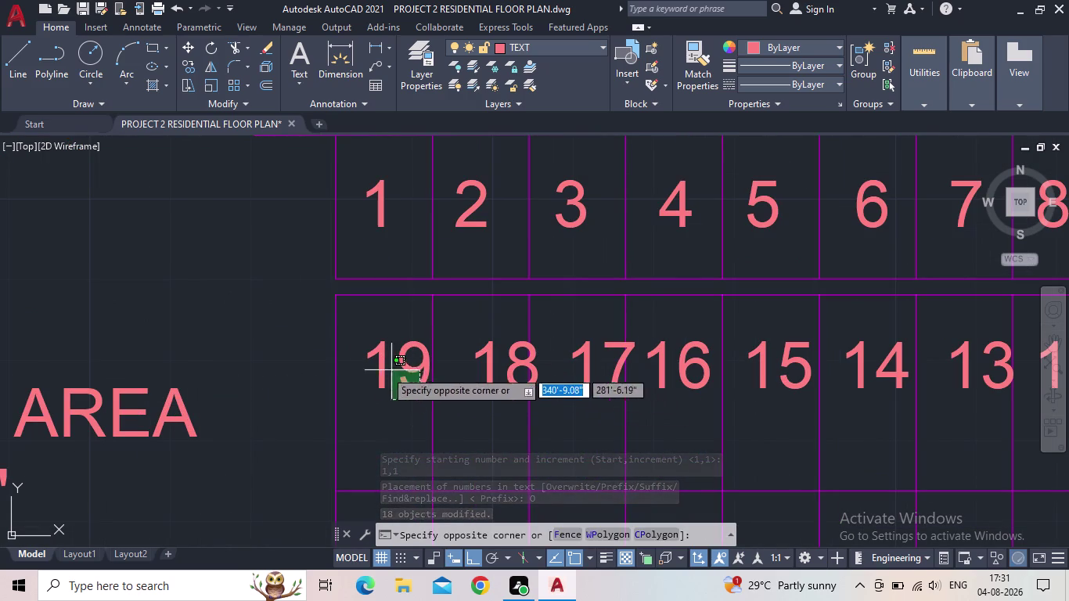
click(383, 370)
click(363, 386)
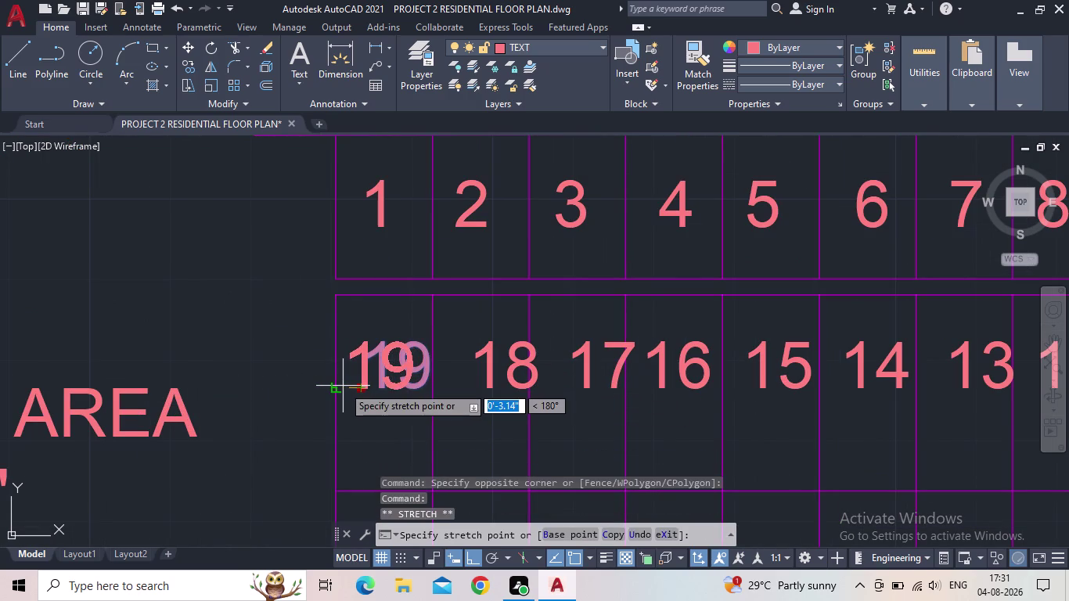
click(473, 556)
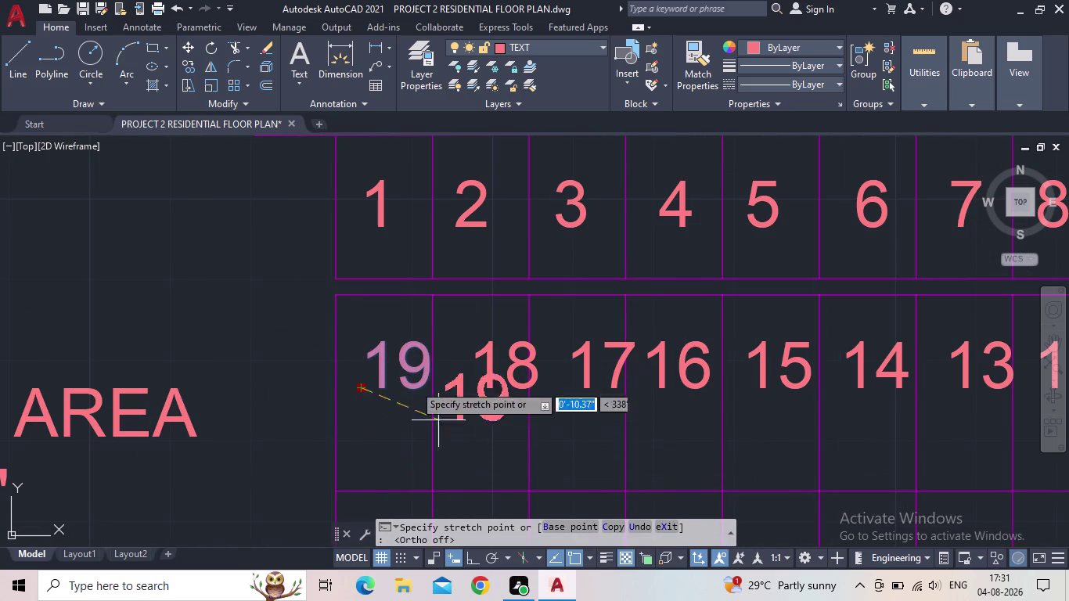
scroll(up, 3)
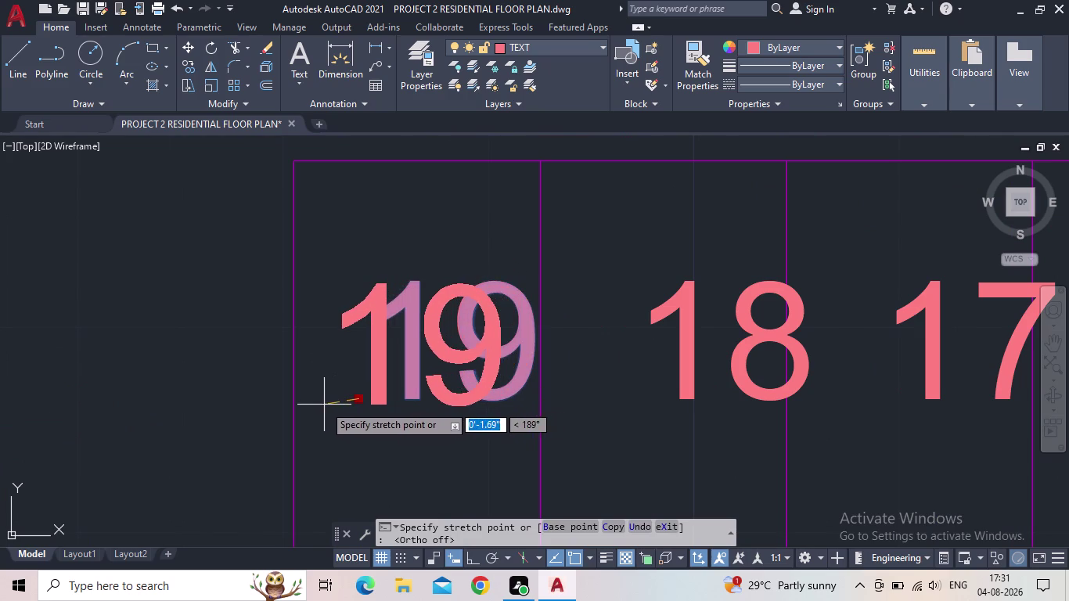
click(324, 405)
click(686, 364)
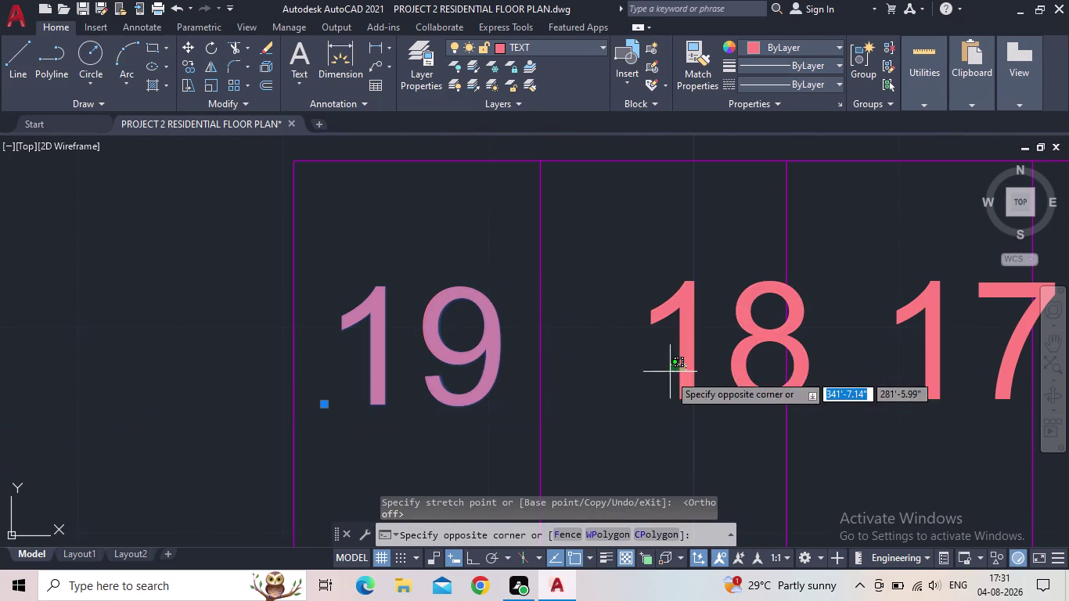
click(680, 376)
click(631, 398)
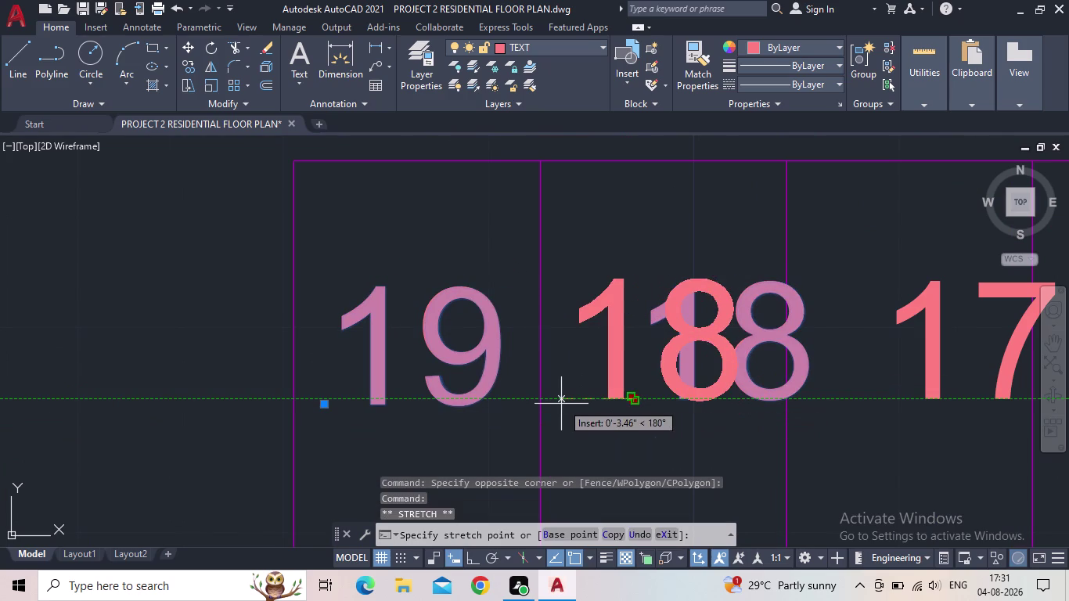
click(561, 404)
middle_drag(672, 416, 471, 423)
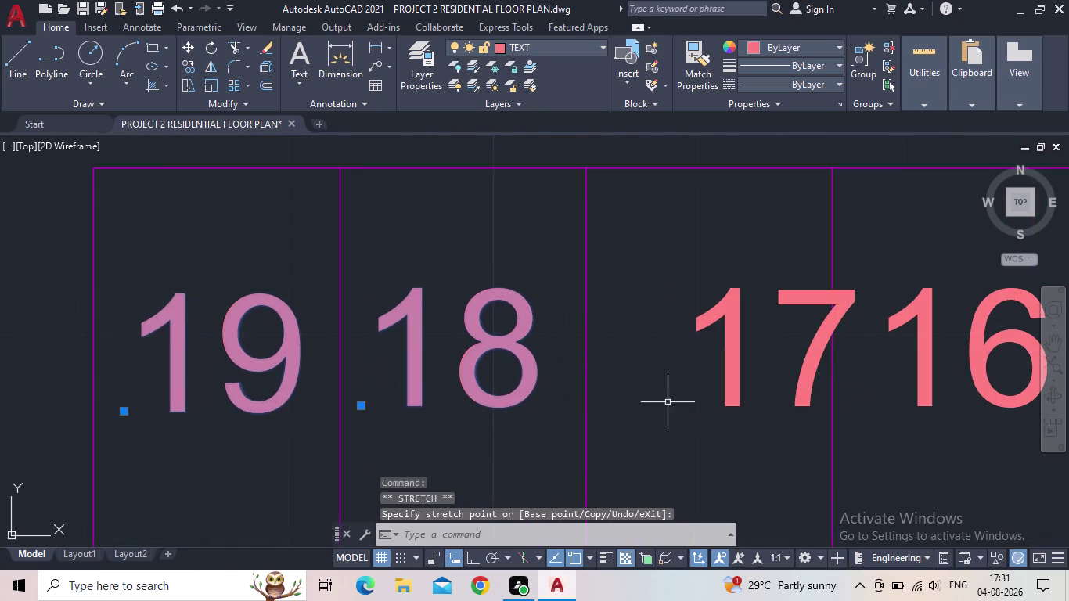
click(739, 387)
click(675, 409)
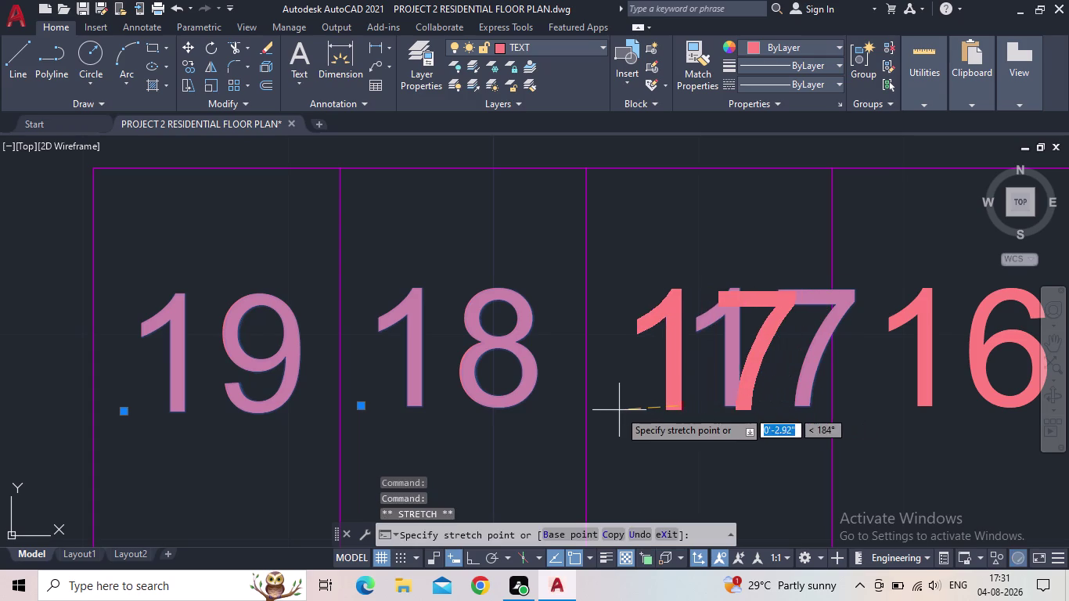
click(618, 410)
click(922, 392)
click(913, 390)
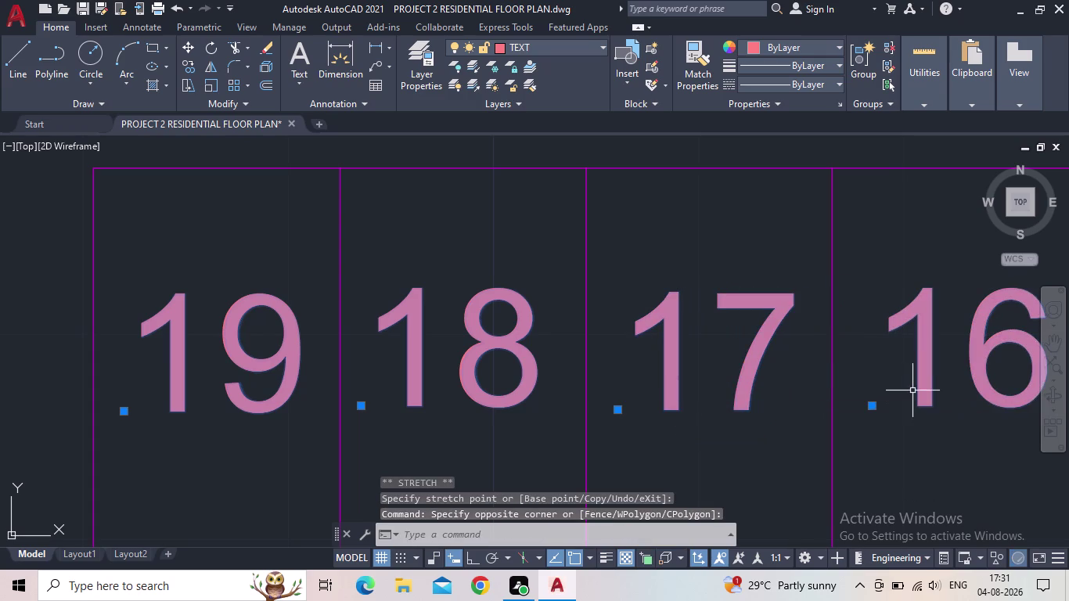
scroll(up, 3)
middle_drag(859, 412, 702, 425)
scroll(down, 3)
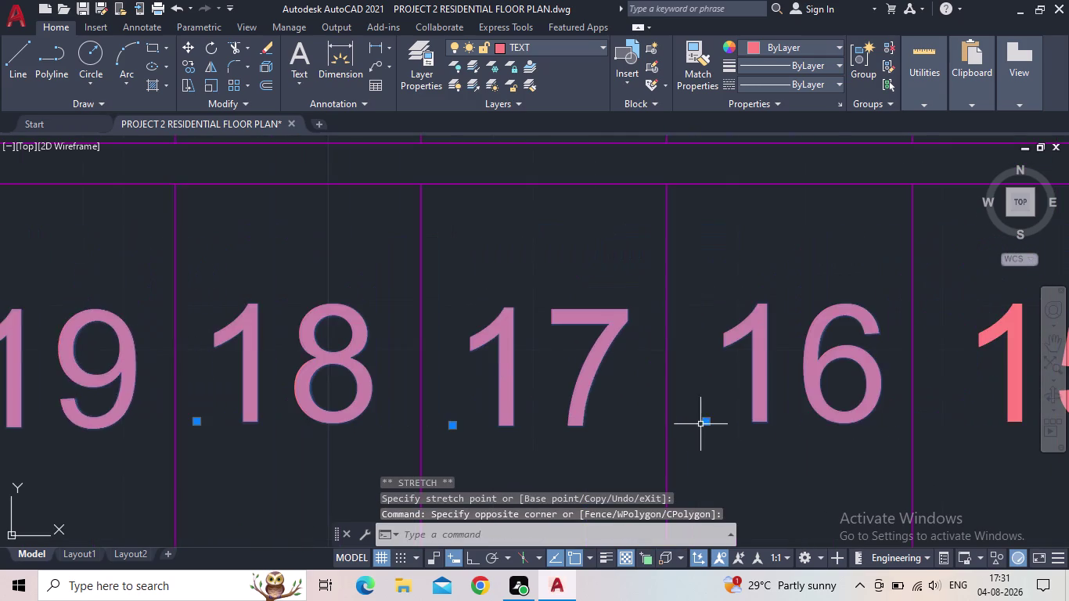
scroll(down, 3)
scroll(down, 3)
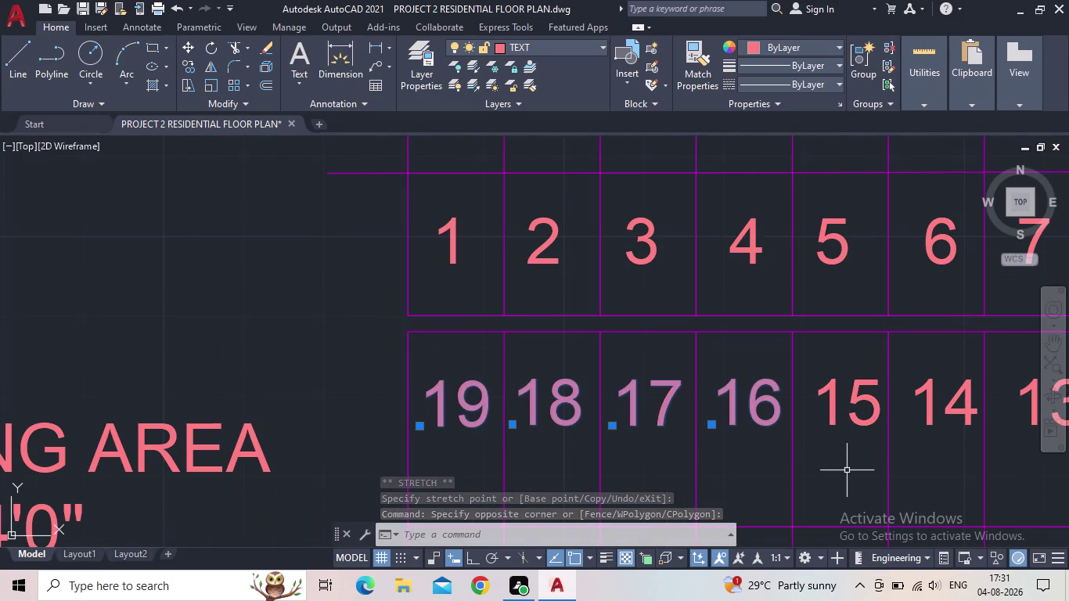
click(833, 407)
click(827, 412)
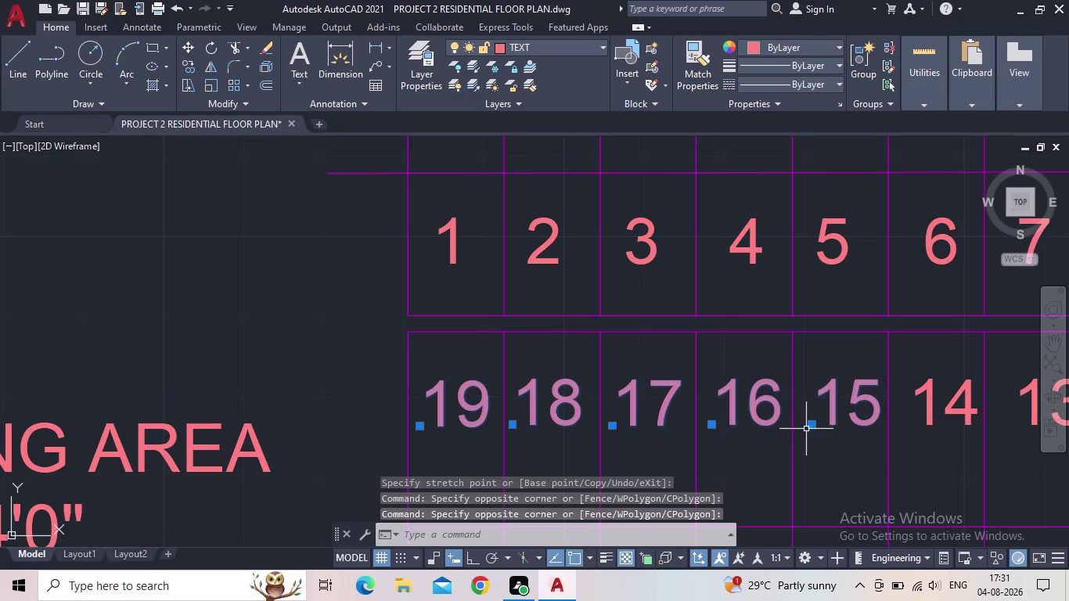
click(811, 428)
scroll(up, 3)
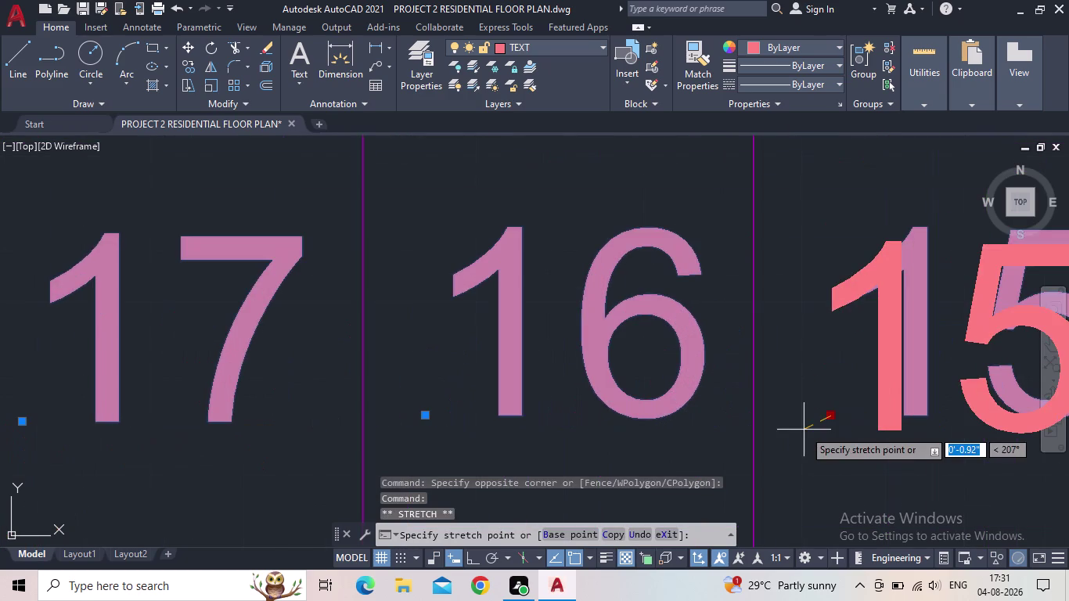
middle_drag(804, 430, 696, 429)
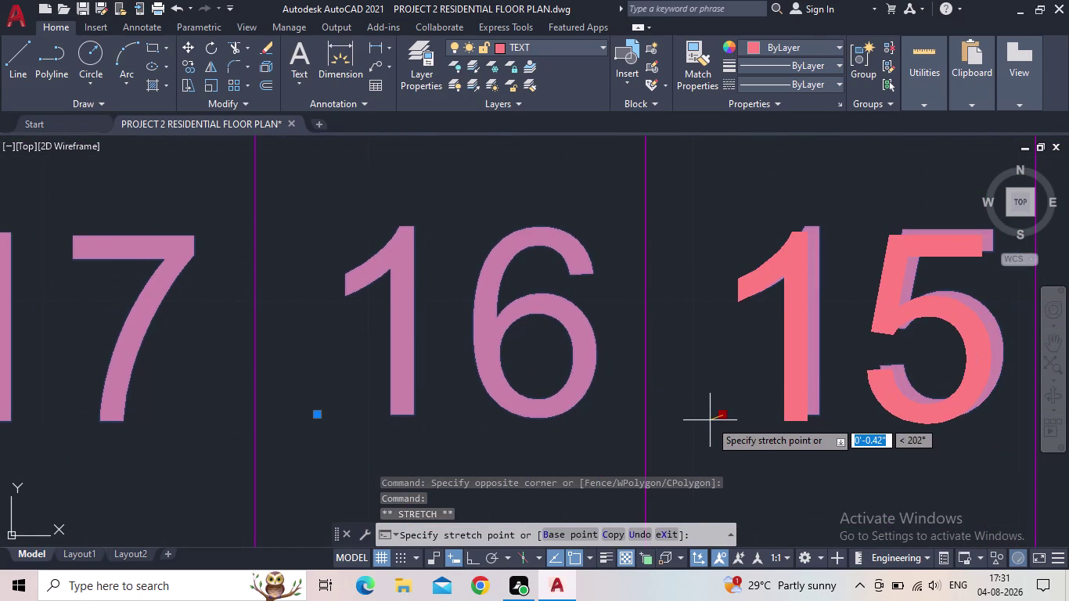
click(711, 418)
scroll(down, 3)
middle_drag(771, 440, 586, 424)
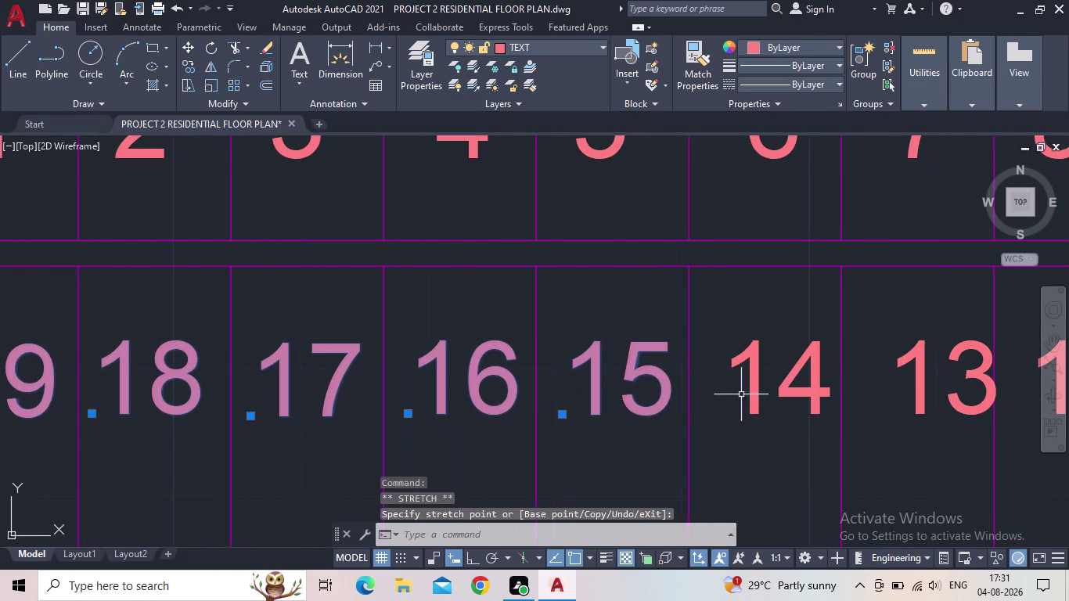
click(757, 396)
click(745, 399)
click(721, 412)
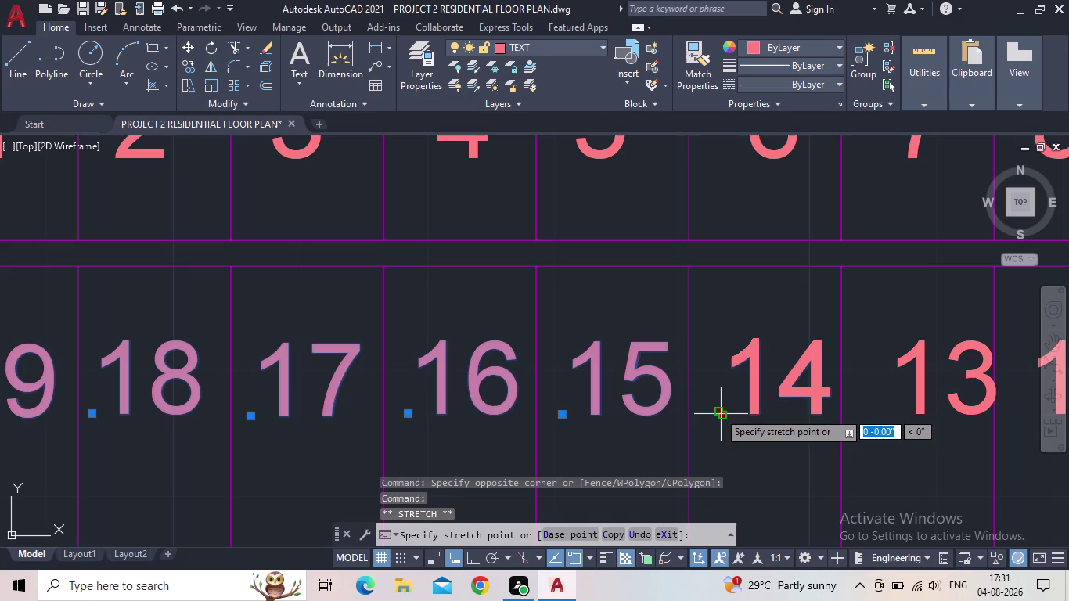
click(714, 414)
scroll(up, 3)
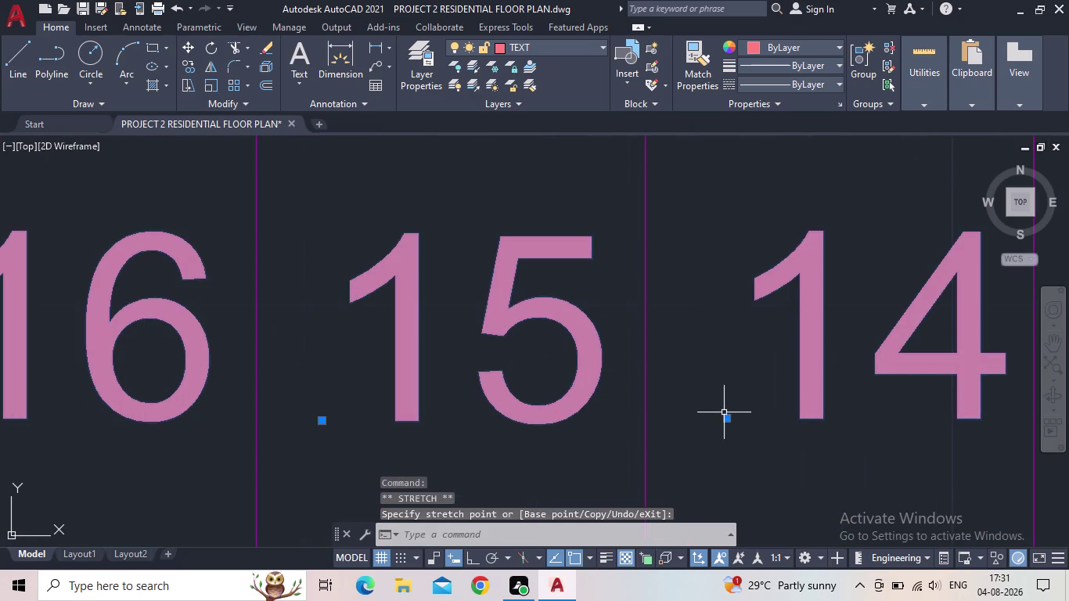
drag(727, 420, 720, 420)
click(706, 422)
scroll(down, 3)
middle_drag(777, 425, 469, 416)
click(754, 383)
click(745, 387)
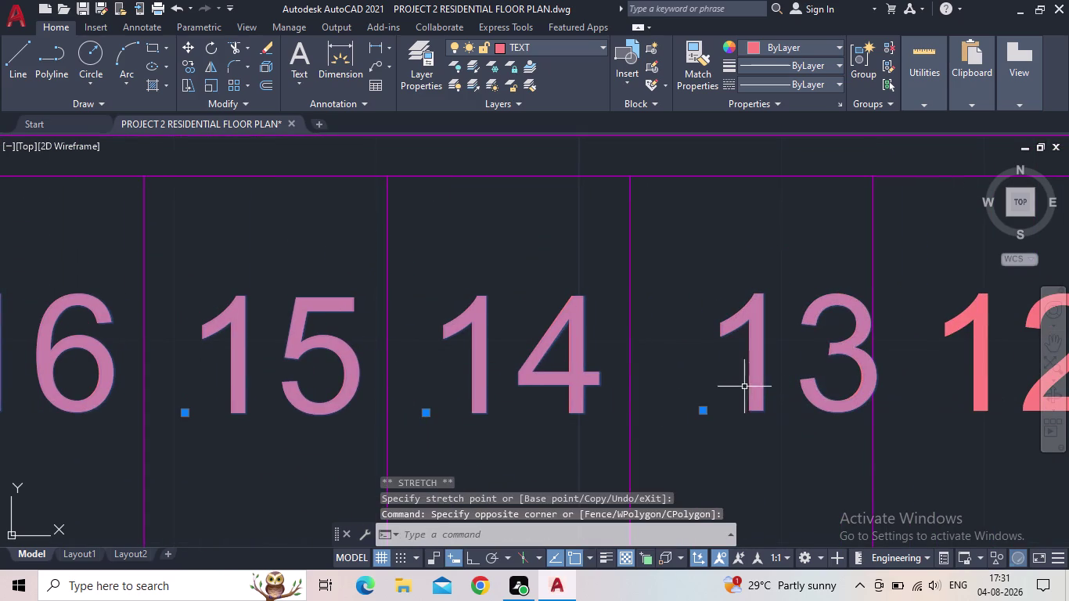
click(701, 410)
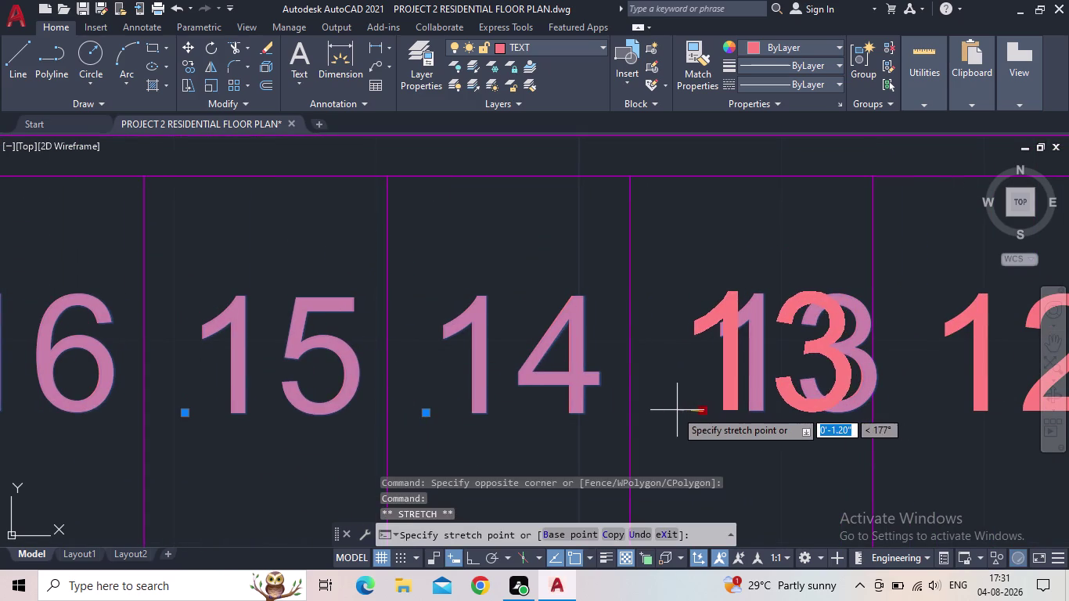
click(667, 410)
middle_drag(756, 415, 437, 429)
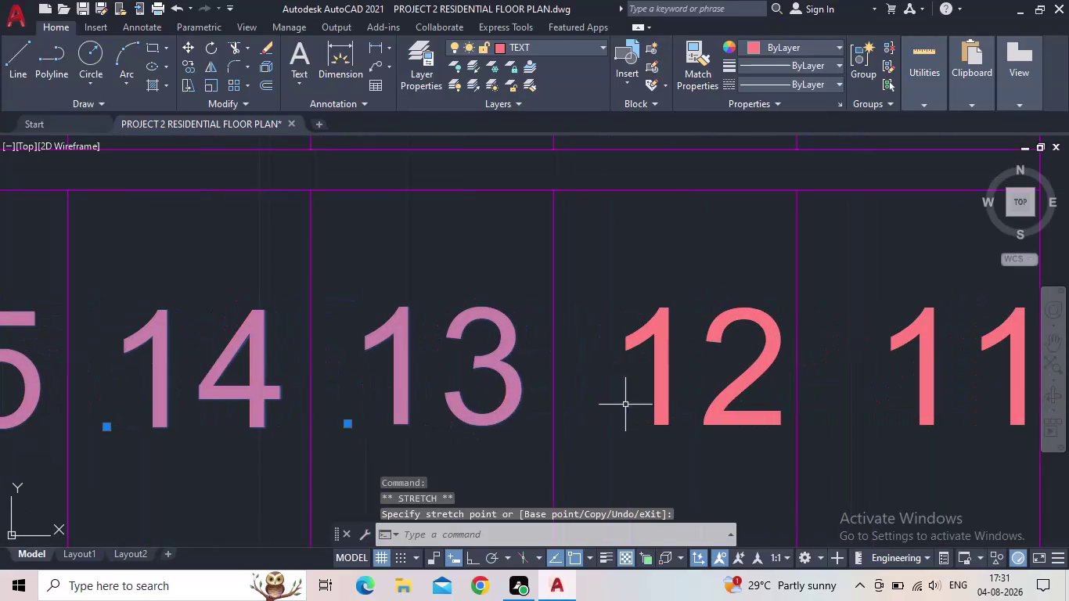
click(658, 402)
click(648, 404)
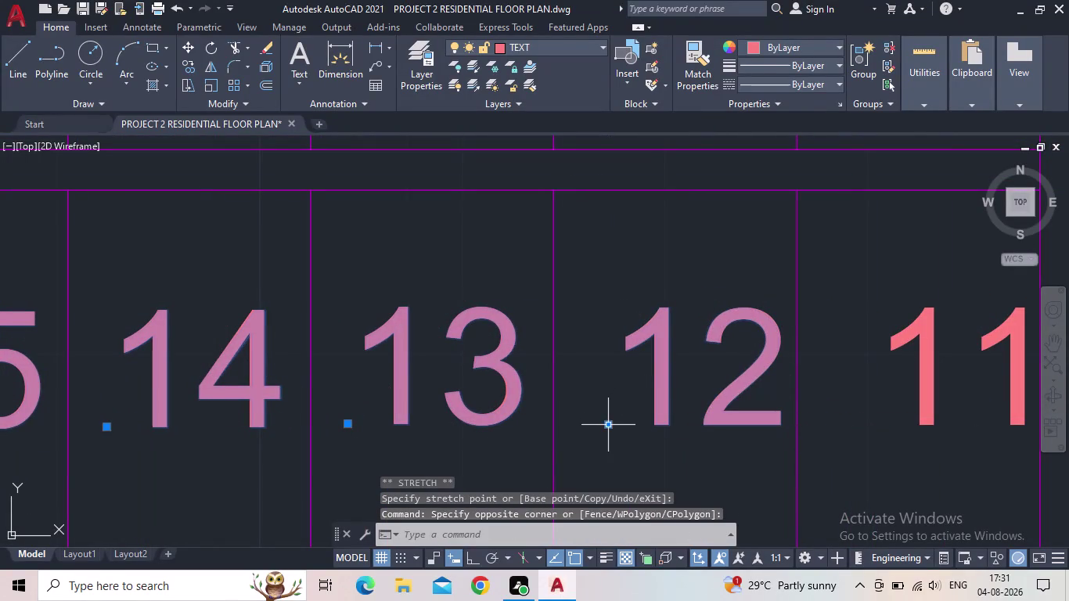
click(609, 423)
click(584, 425)
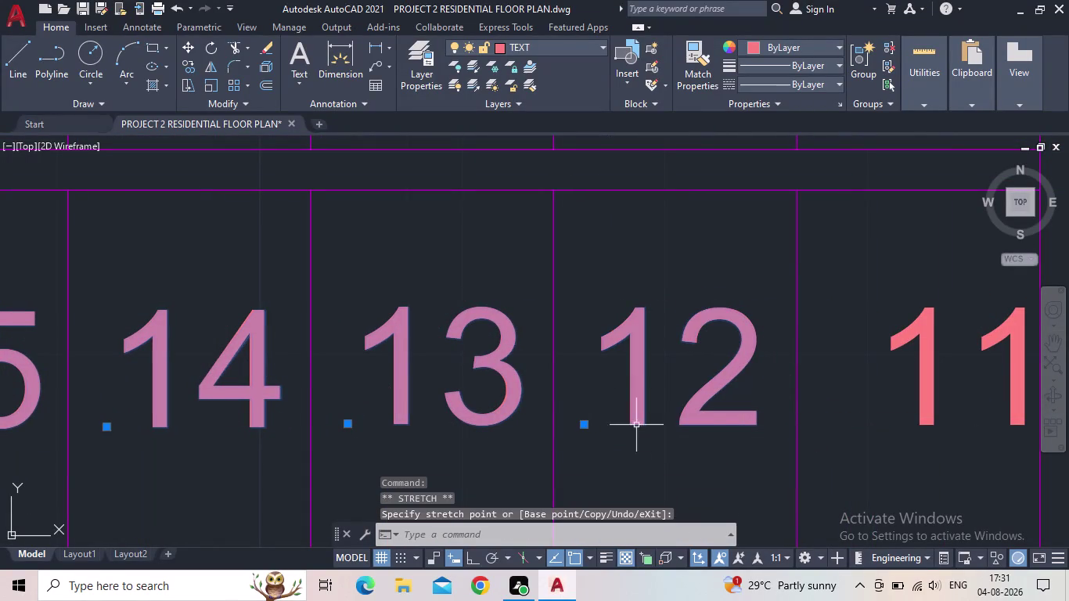
middle_drag(689, 422, 419, 422)
click(653, 390)
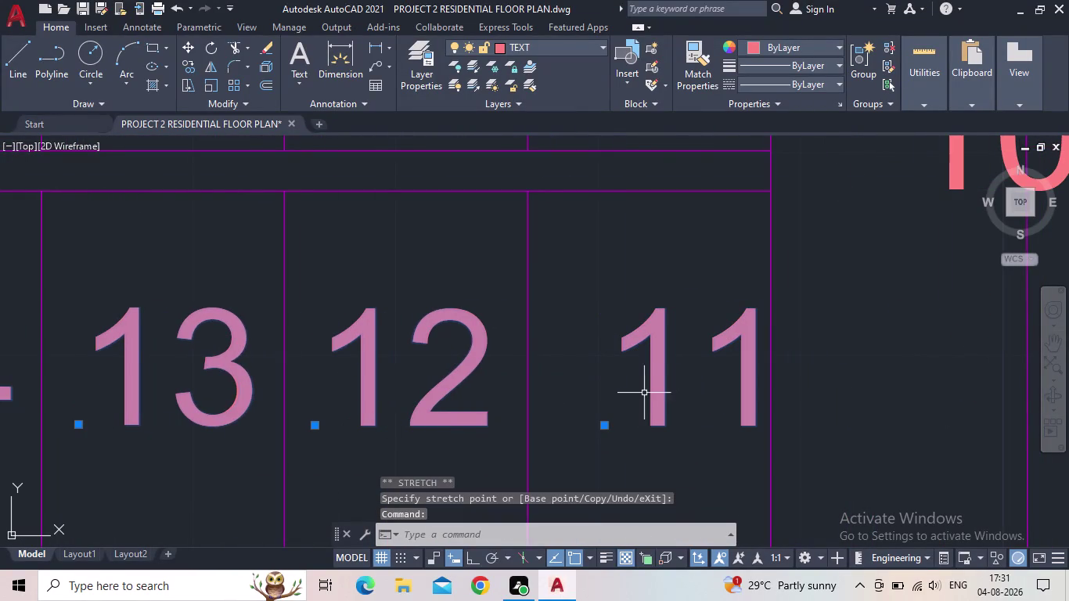
click(602, 426)
click(567, 426)
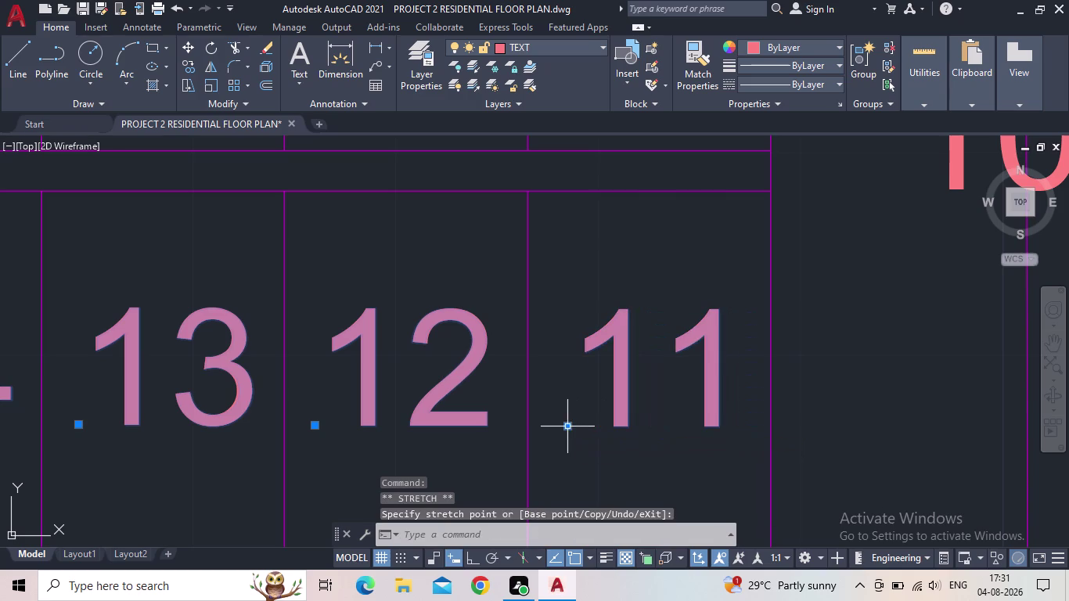
middle_drag(646, 418, 494, 473)
scroll(down, 3)
click(686, 304)
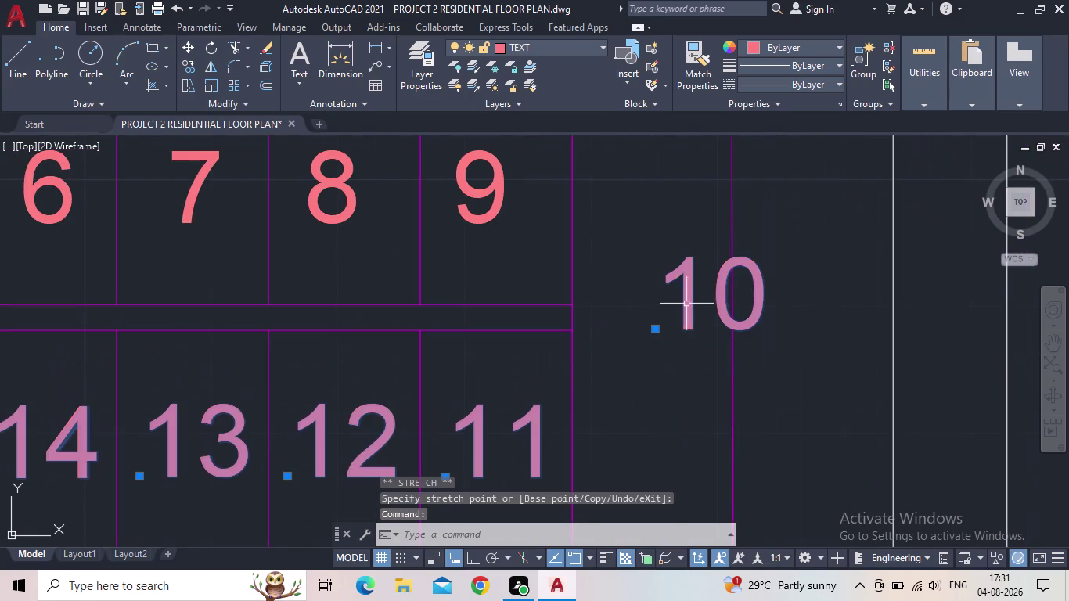
click(654, 333)
click(609, 340)
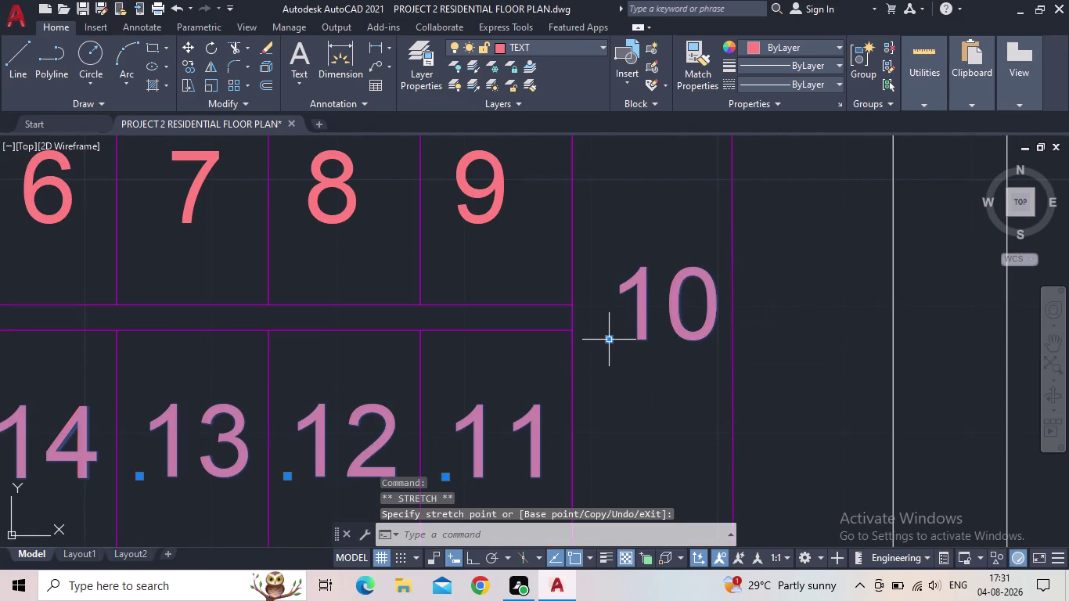
middle_drag(625, 332, 710, 493)
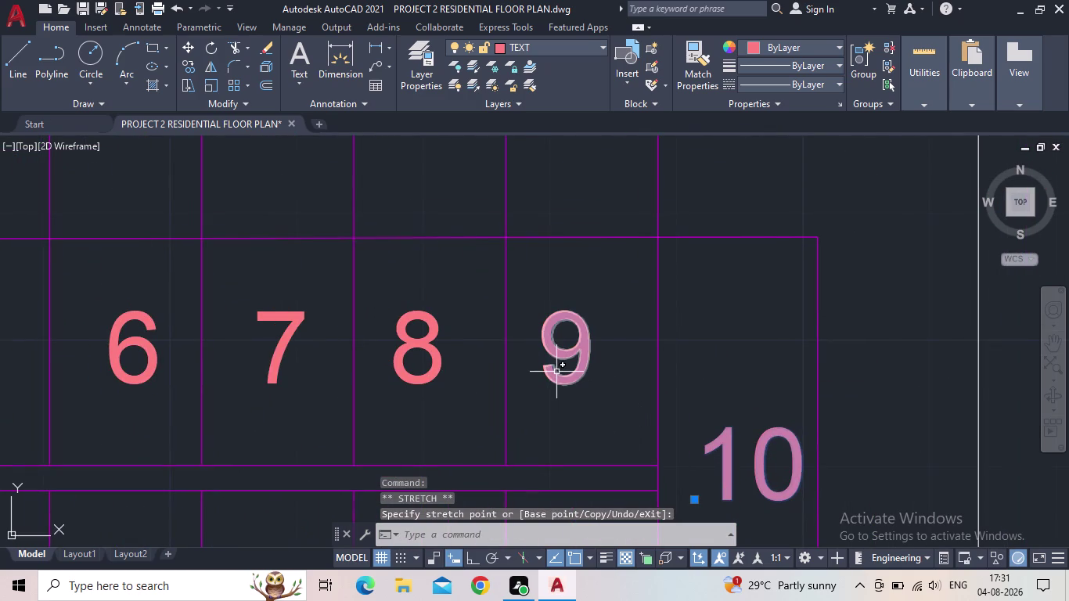
scroll(down, 3)
key(Escape)
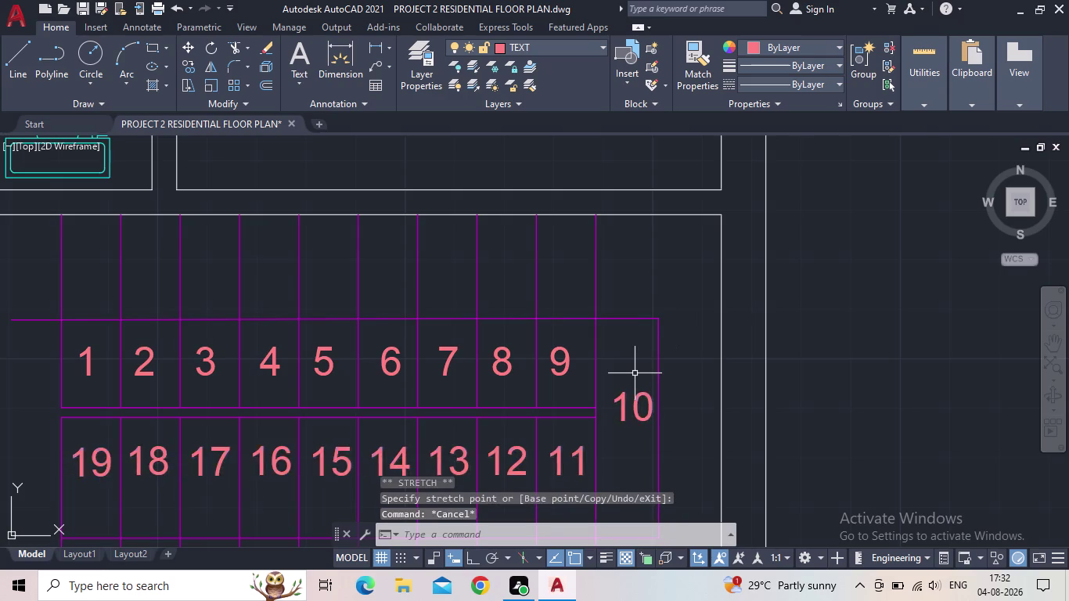
scroll(down, 3)
middle_drag(631, 372, 699, 293)
scroll(down, 3)
middle_drag(586, 320, 603, 370)
scroll(up, 3)
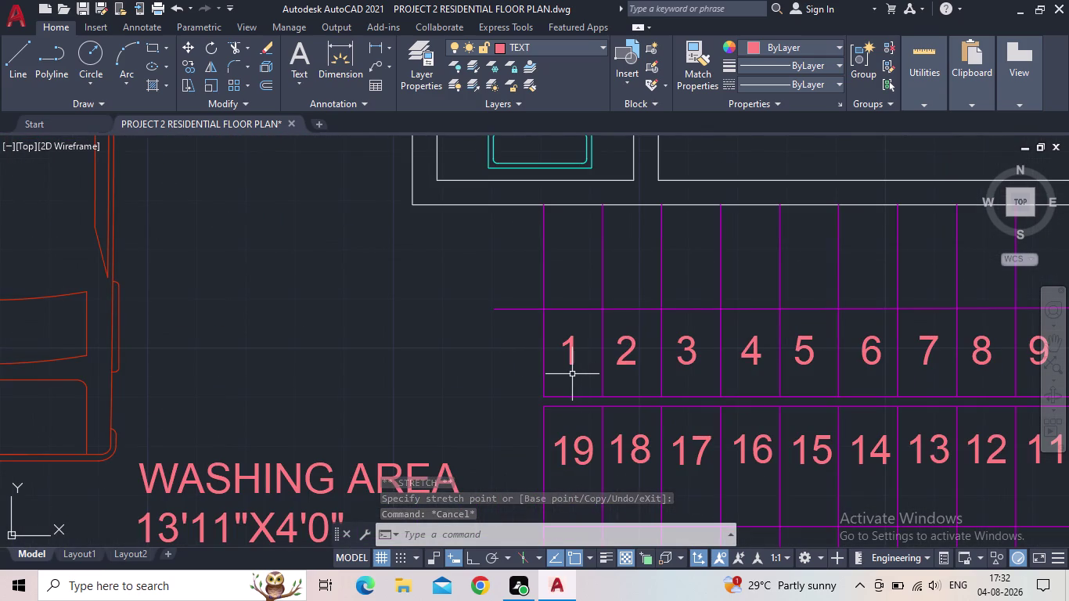
key(t)
Start TCIRCLE and select parking slot numbers 1 through 8.
key(c)
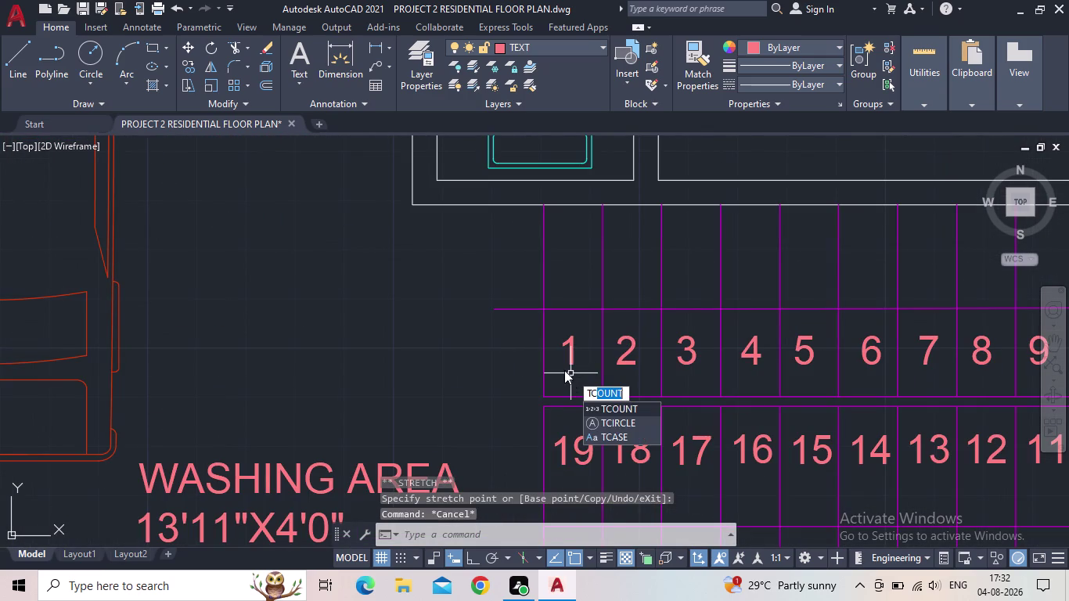
click(624, 421)
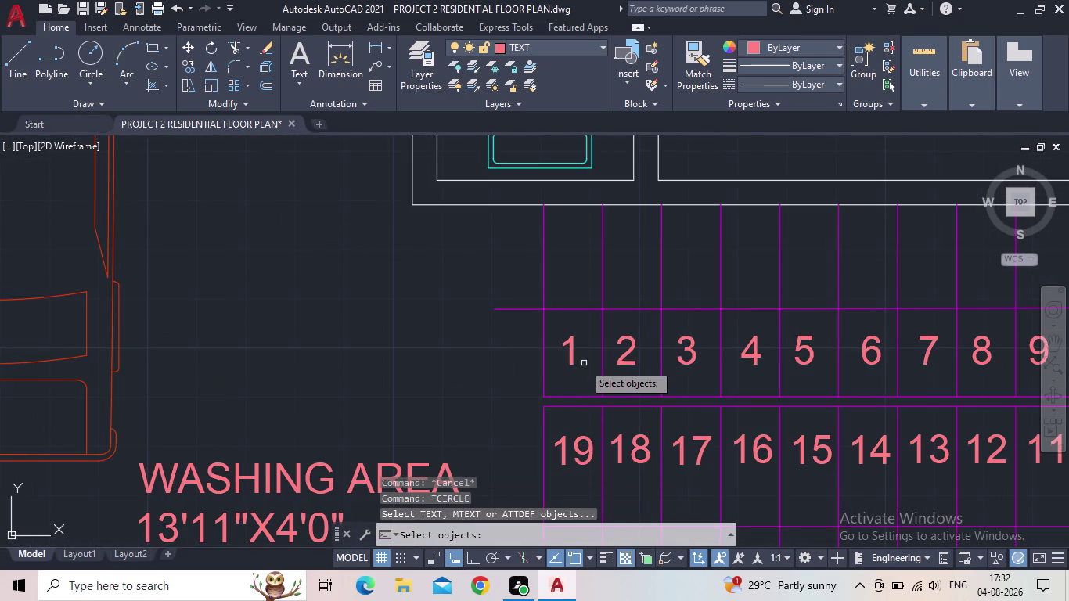
click(571, 364)
click(627, 362)
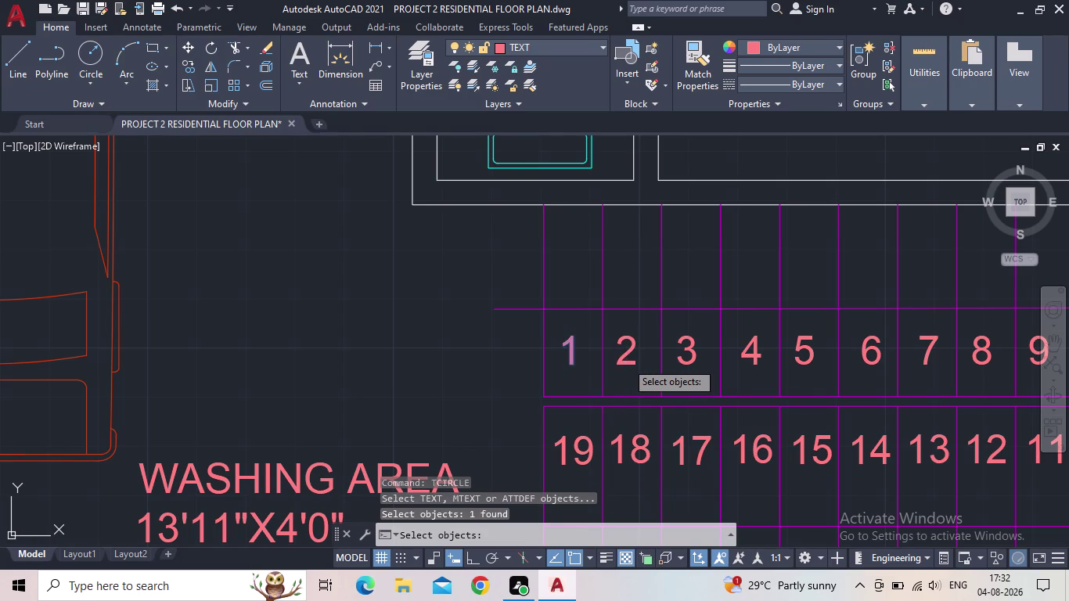
click(693, 352)
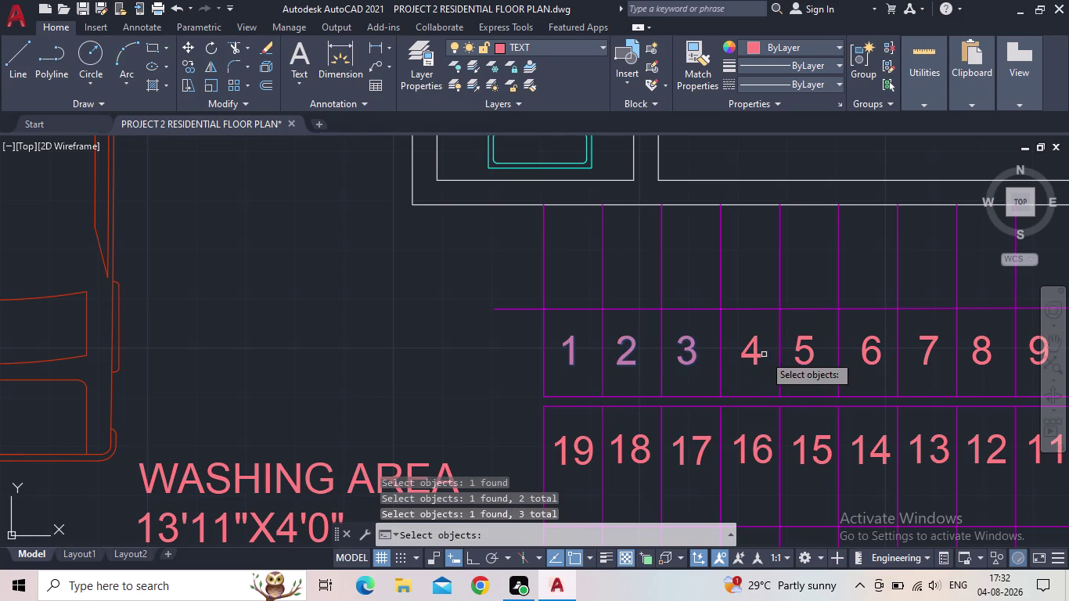
click(753, 357)
click(803, 350)
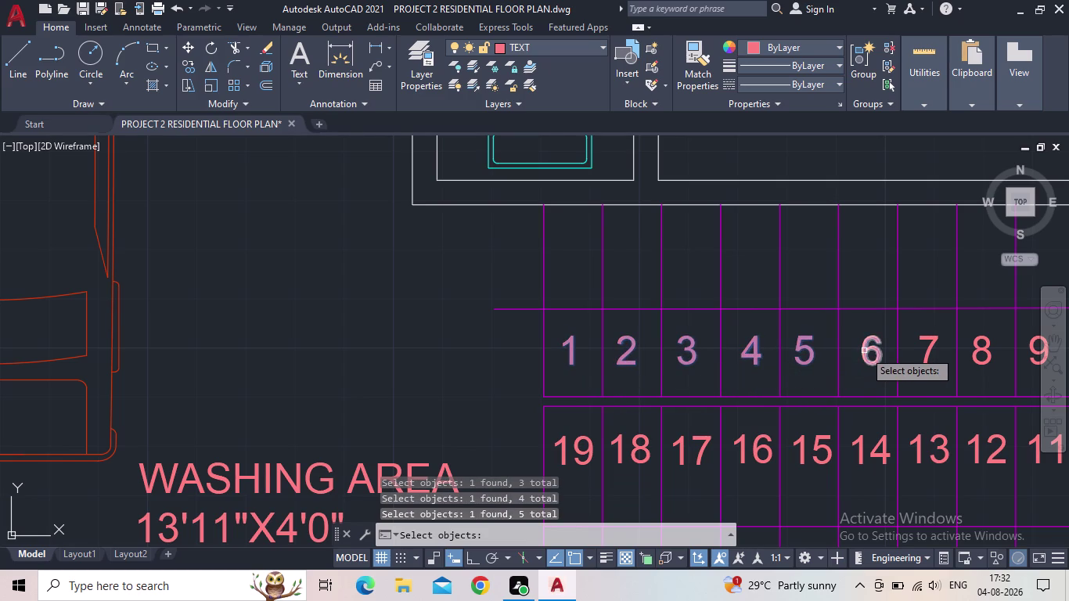
click(864, 351)
click(926, 353)
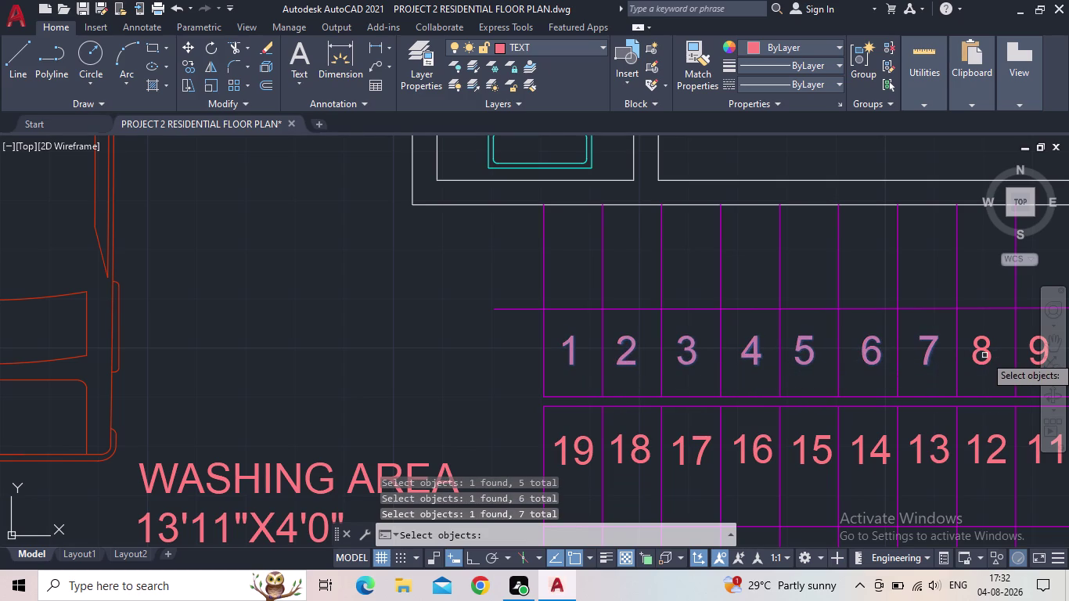
click(984, 353)
Add slot numbers 9 through 19 to the selection and finish selecting.
scroll(up, 3)
middle_drag(992, 370, 752, 393)
scroll(down, 3)
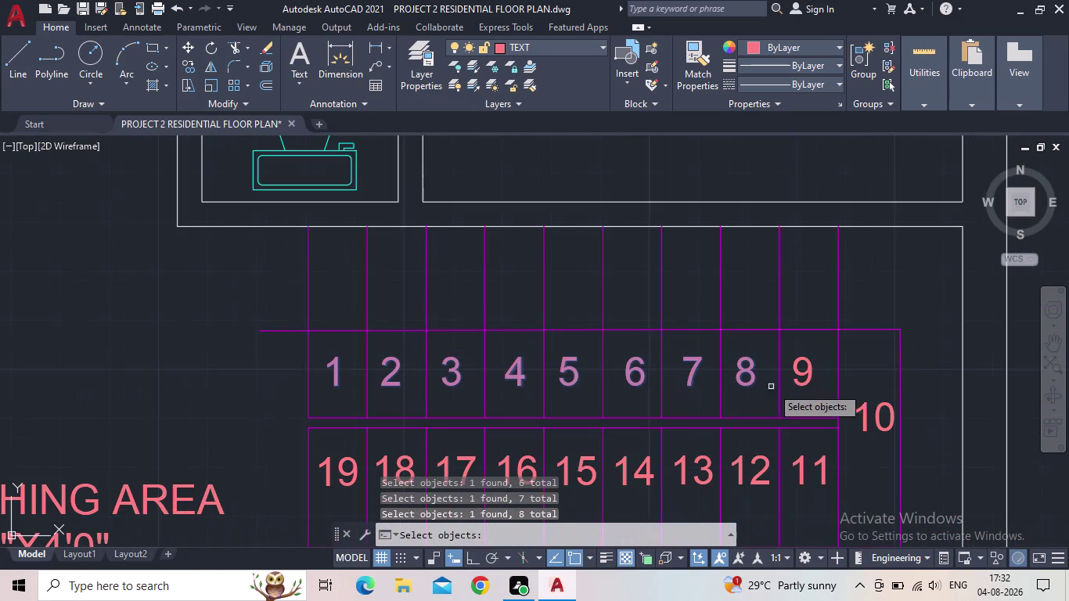
click(798, 371)
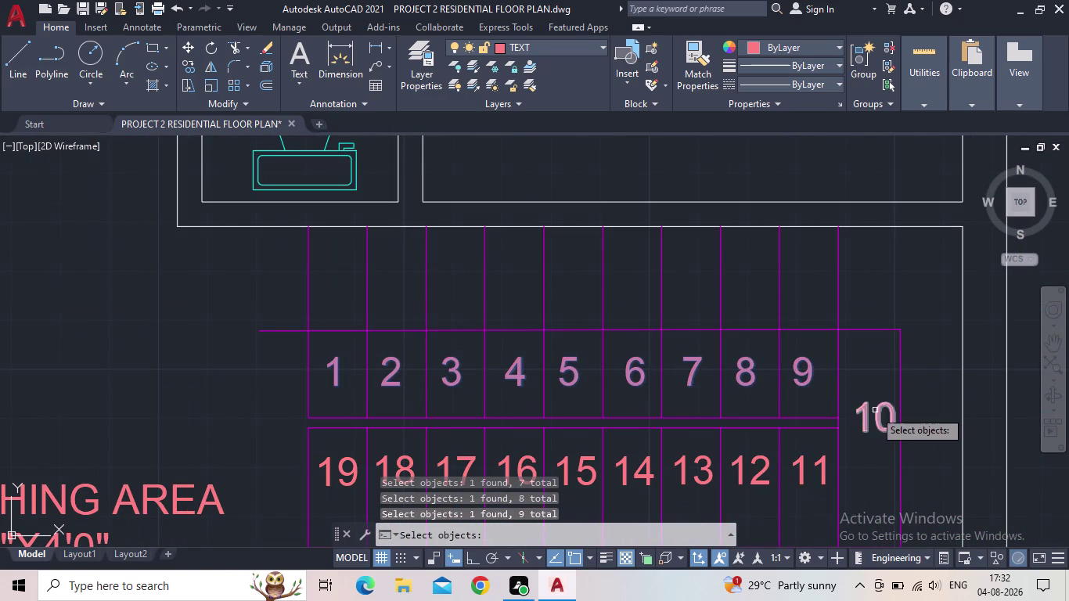
click(867, 413)
click(823, 476)
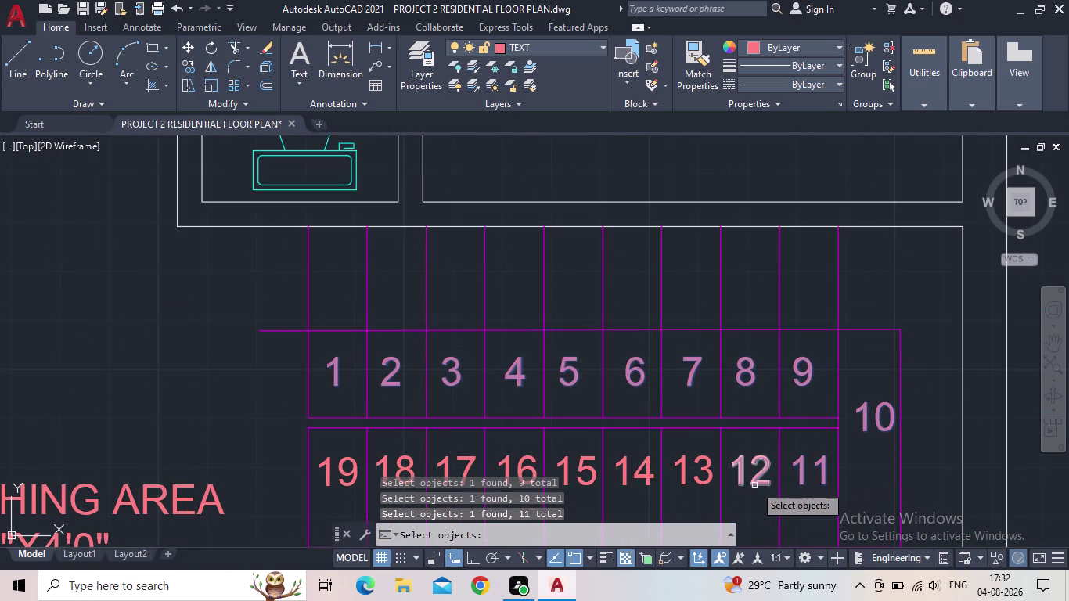
click(754, 486)
click(684, 482)
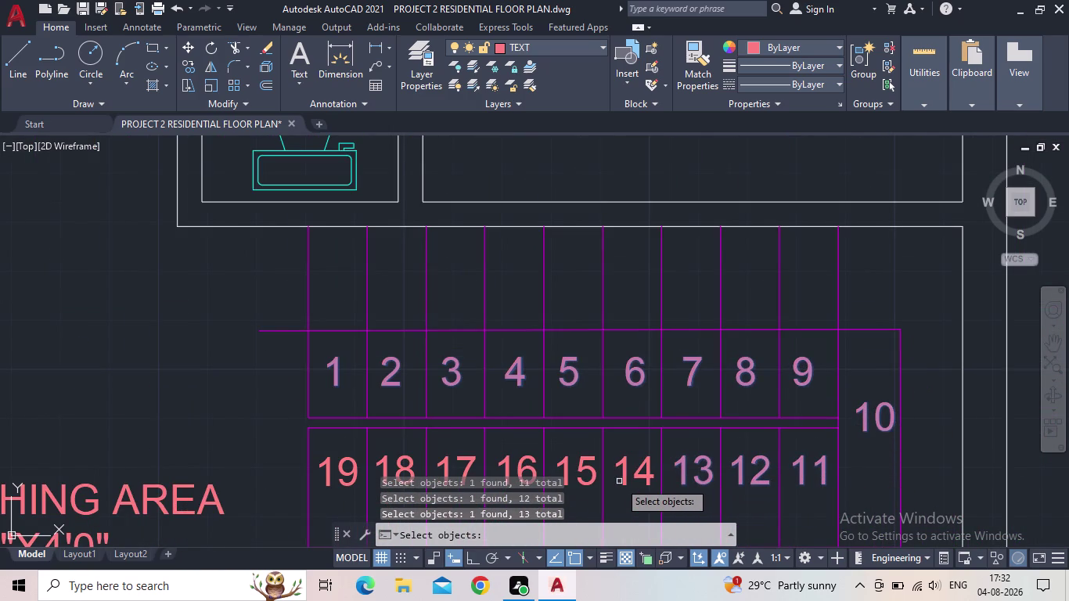
click(627, 478)
click(585, 472)
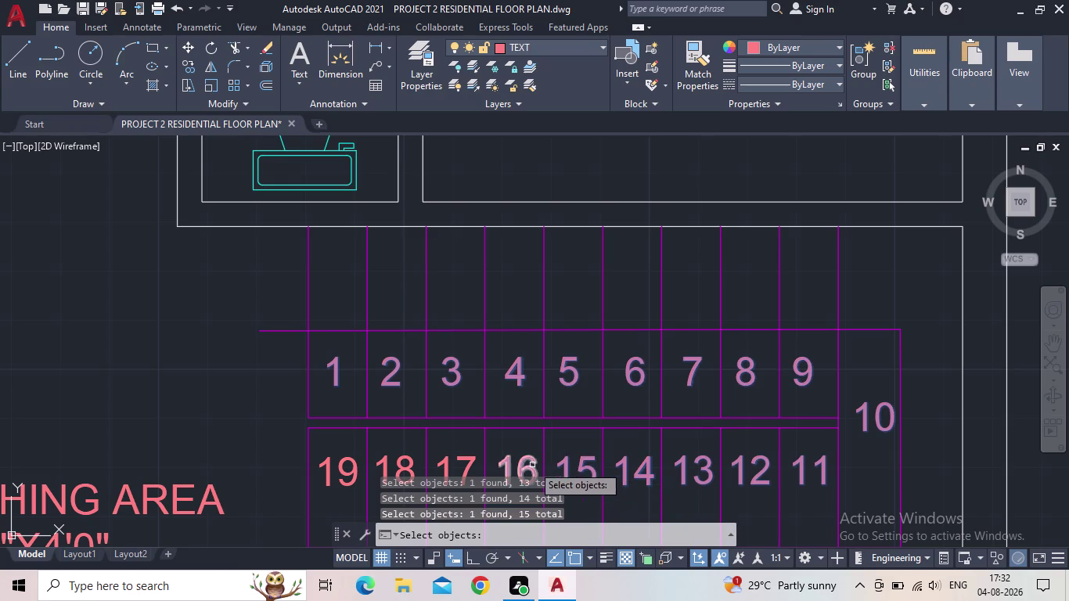
click(527, 465)
click(469, 468)
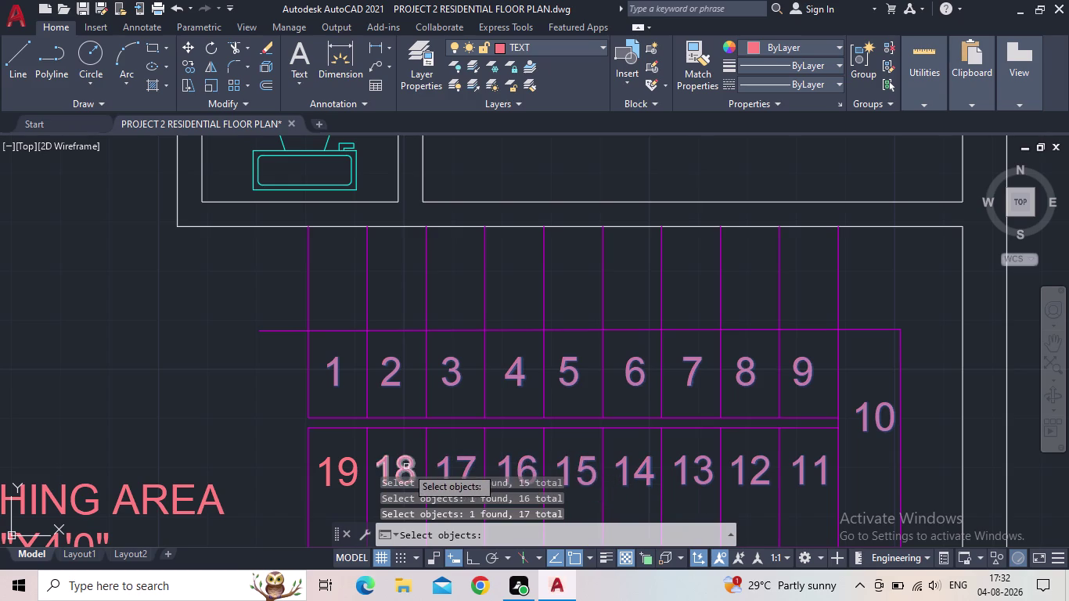
click(407, 467)
click(346, 465)
scroll(down, 3)
middle_drag(486, 455, 514, 417)
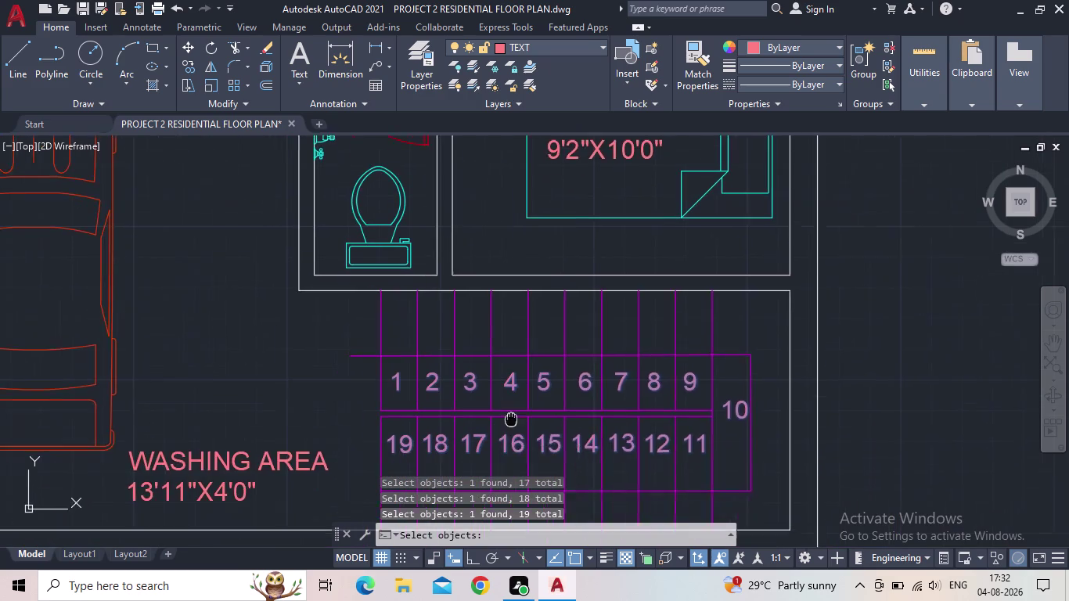
middle_drag(513, 417, 541, 389)
key(space)
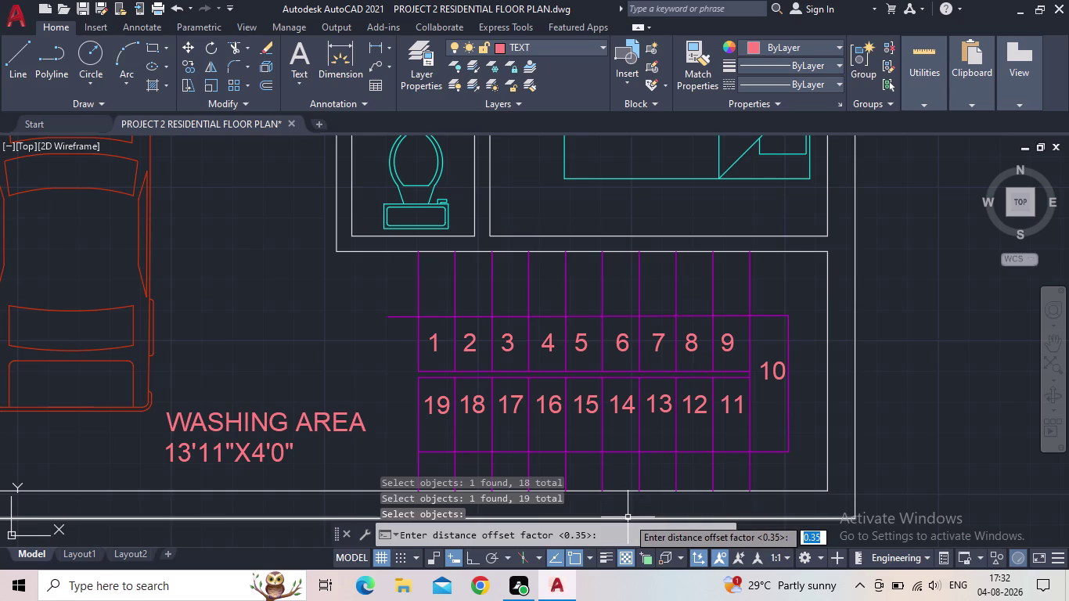
Use a 0.20 offset factor with constant-size circle enclosures.
text(0.)
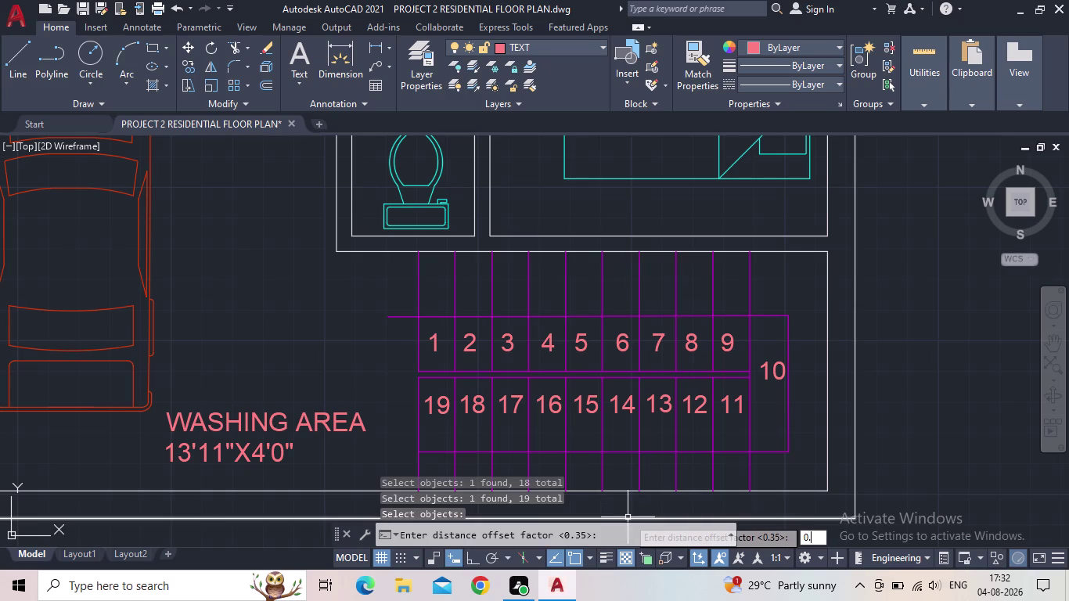
text(20)
key(Return)
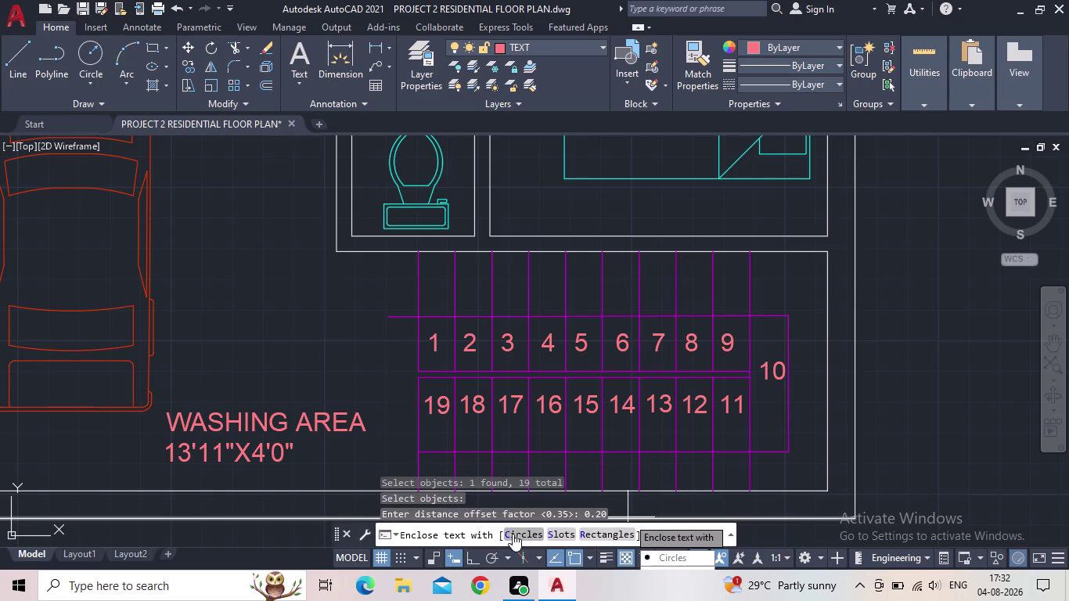
click(527, 530)
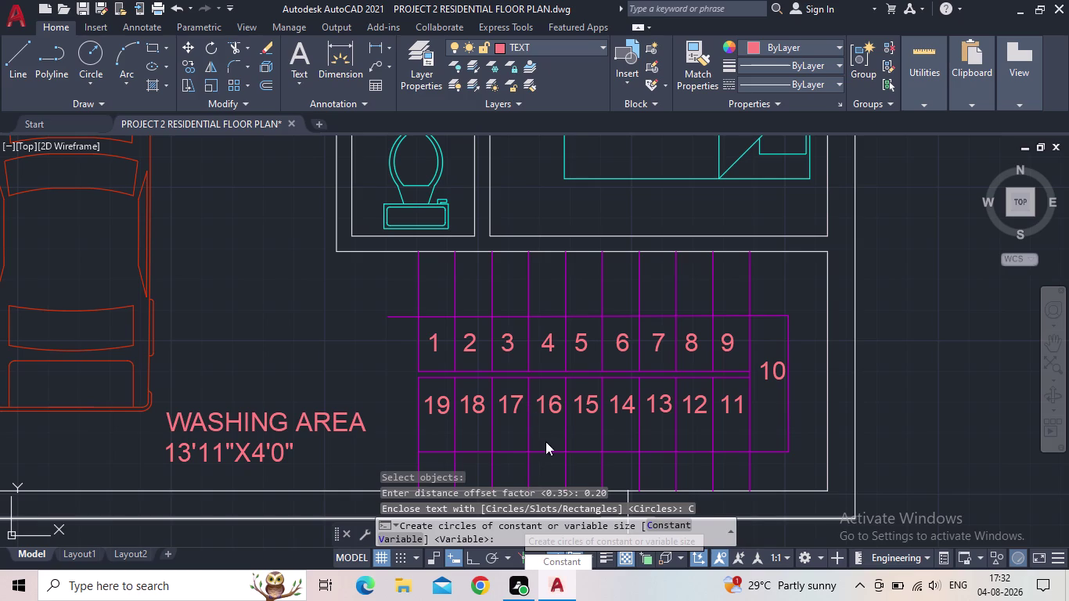
click(674, 522)
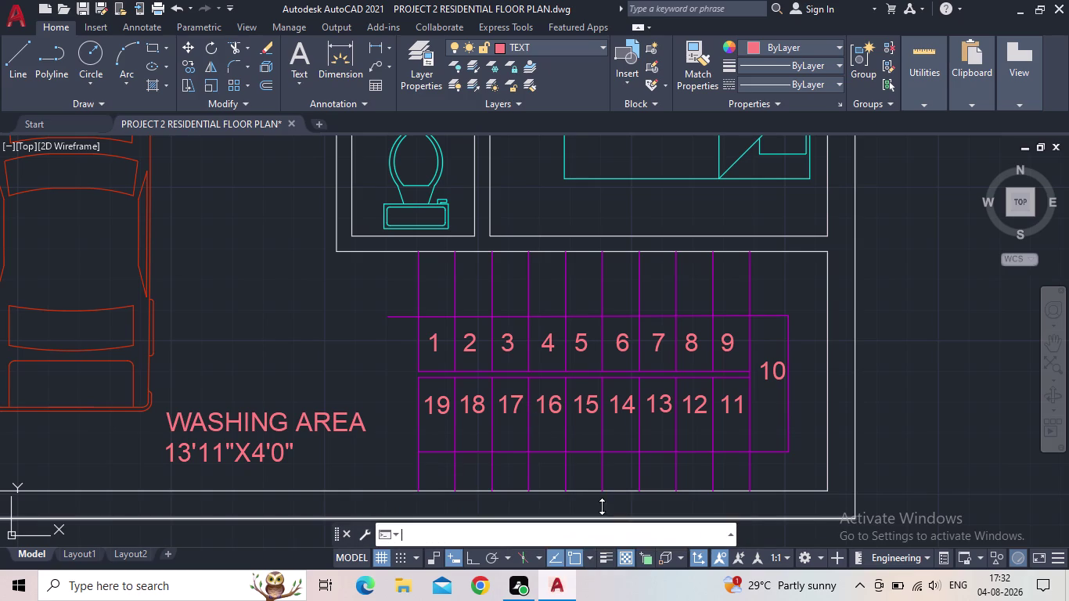
Select the circles around numbers 1 through 4.
scroll(up, 3)
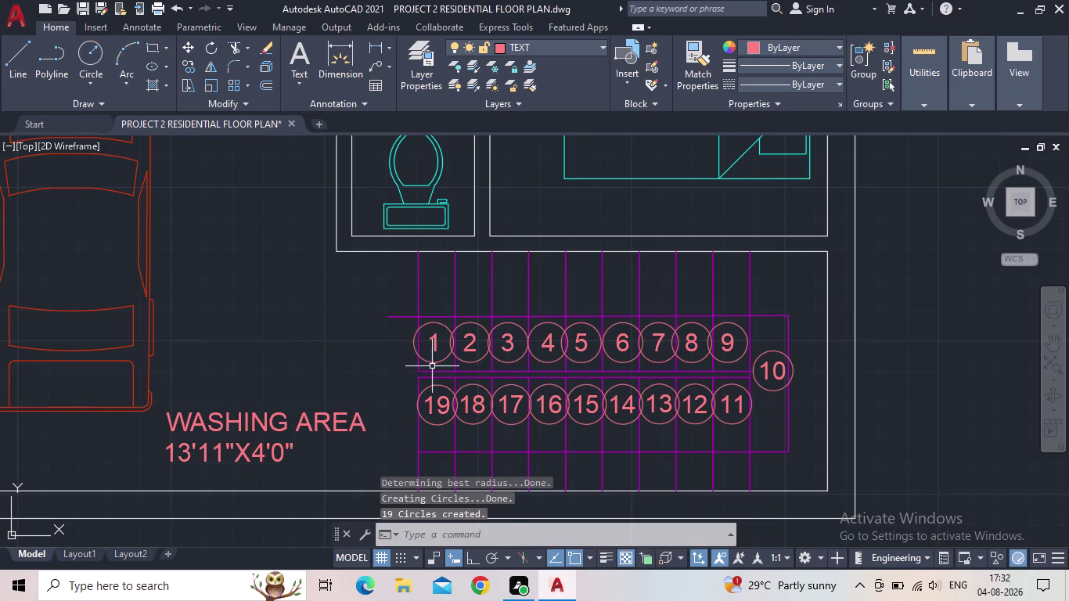
scroll(up, 3)
scroll(up, 3)
click(474, 364)
click(453, 352)
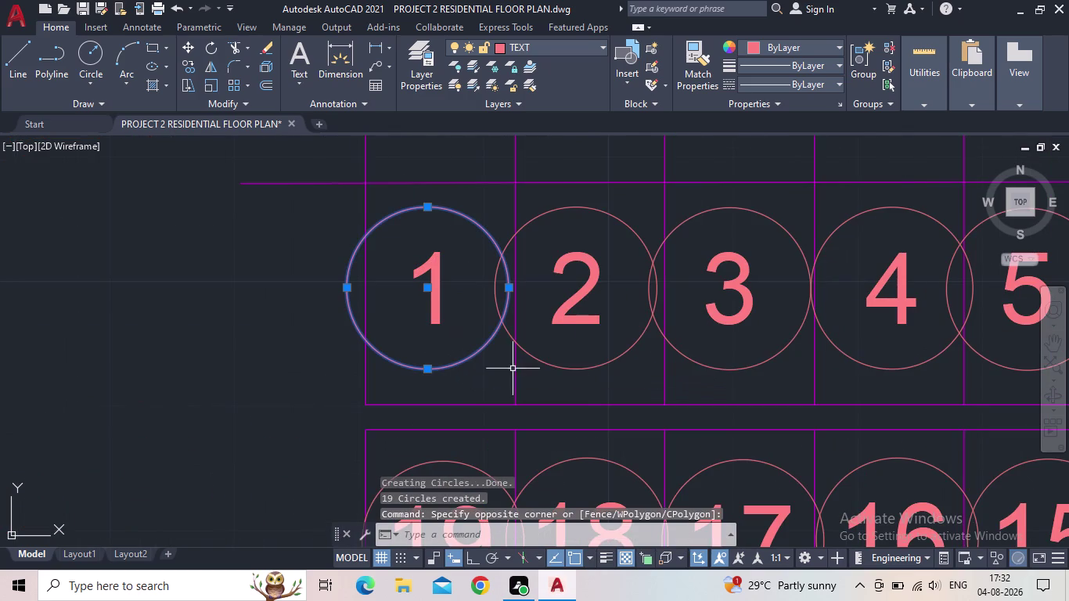
click(587, 383)
click(572, 361)
drag(742, 383, 726, 371)
click(710, 358)
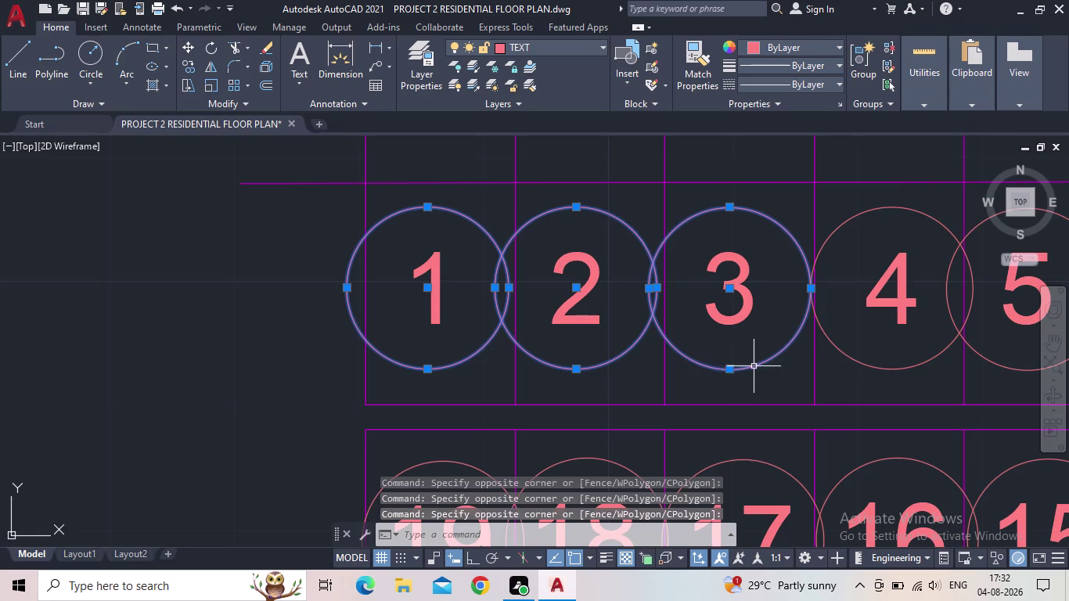
middle_drag(755, 367, 613, 397)
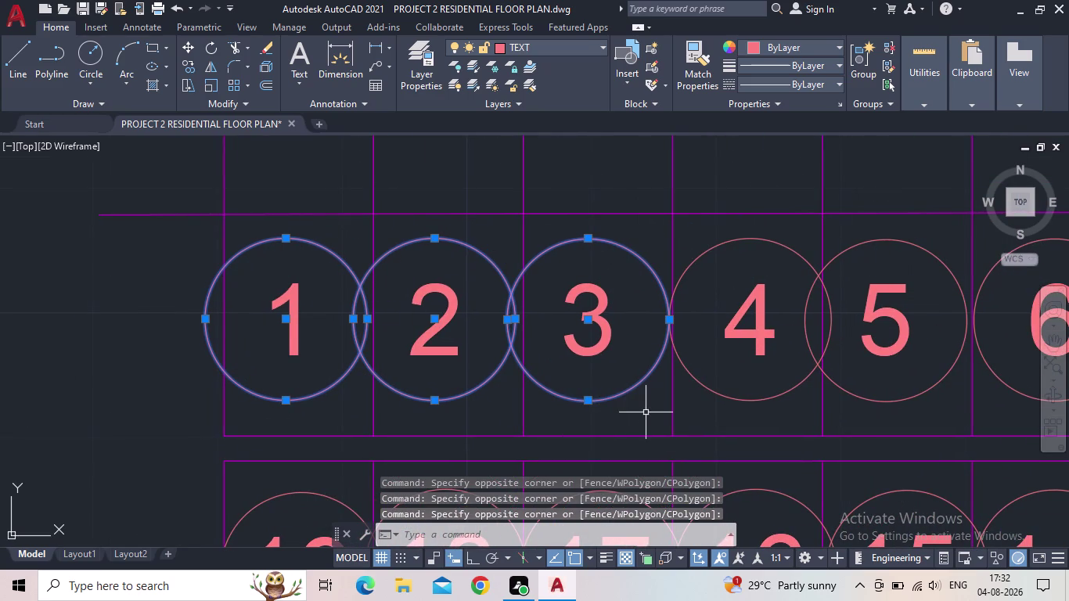
click(762, 423)
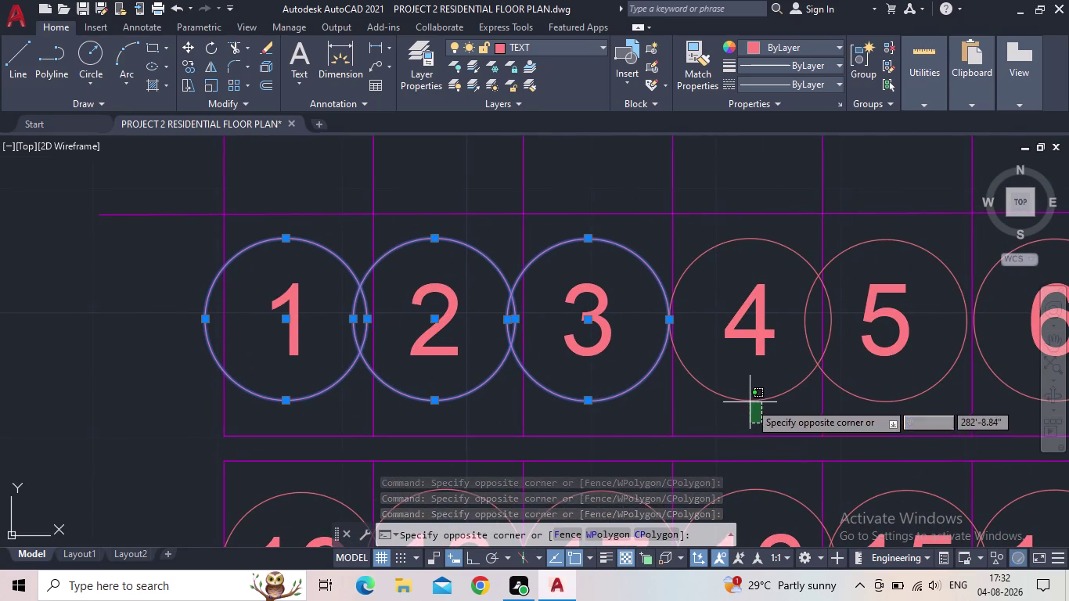
click(750, 403)
click(803, 403)
click(733, 377)
drag(906, 411, 898, 406)
click(865, 385)
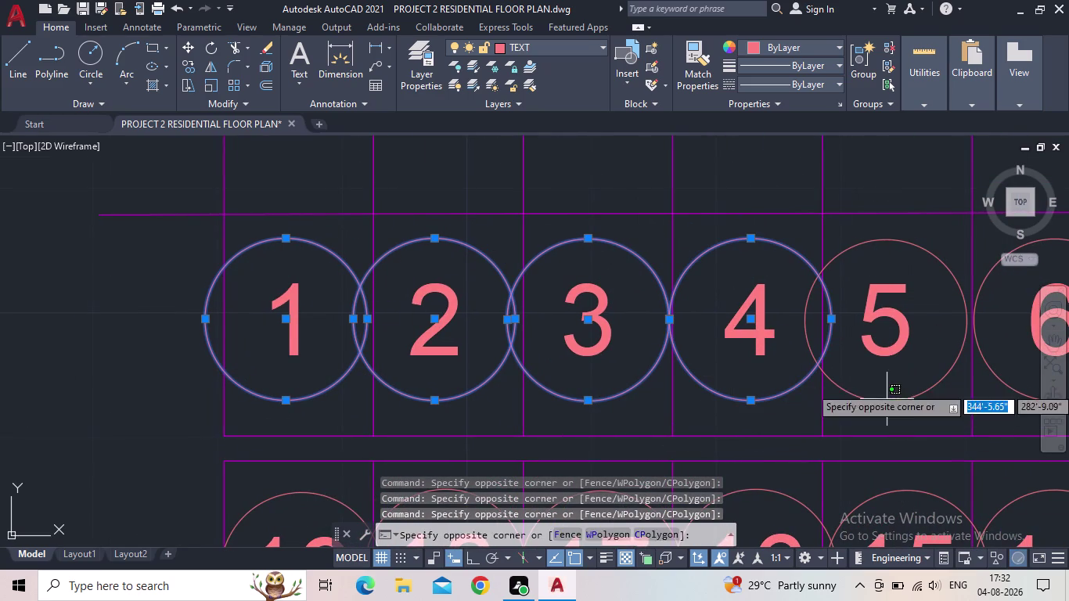
Add the remaining top-row circles through number 10 to the selection.
scroll(down, 3)
middle_drag(874, 402, 619, 369)
scroll(up, 3)
drag(714, 369, 698, 360)
click(648, 342)
drag(831, 375, 819, 369)
click(813, 363)
drag(958, 380, 932, 368)
click(922, 362)
scroll(down, 3)
middle_drag(908, 376, 642, 363)
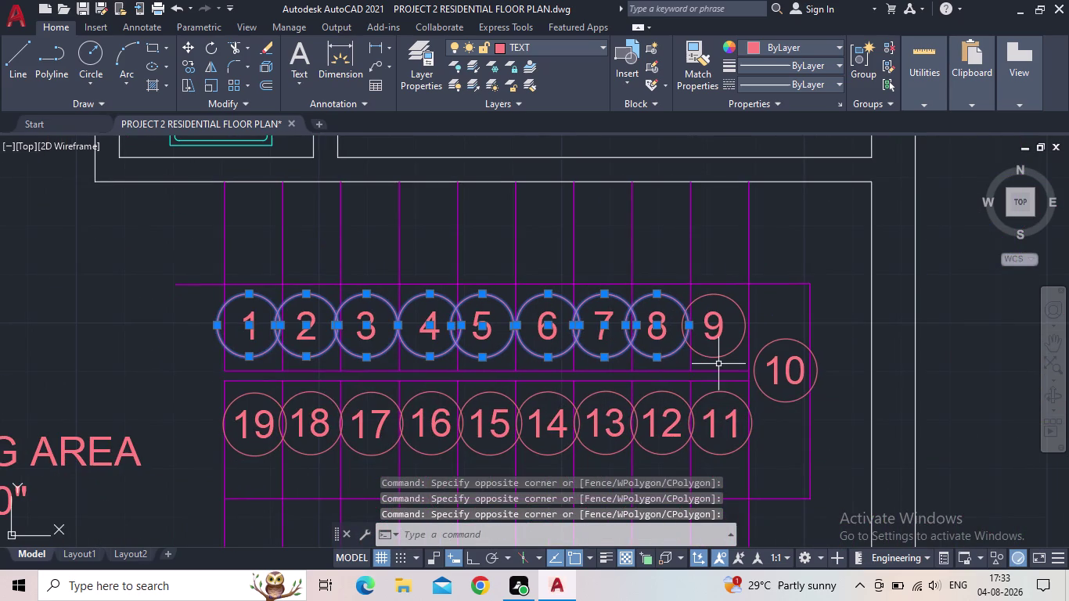
scroll(up, 3)
click(724, 363)
click(702, 344)
click(852, 465)
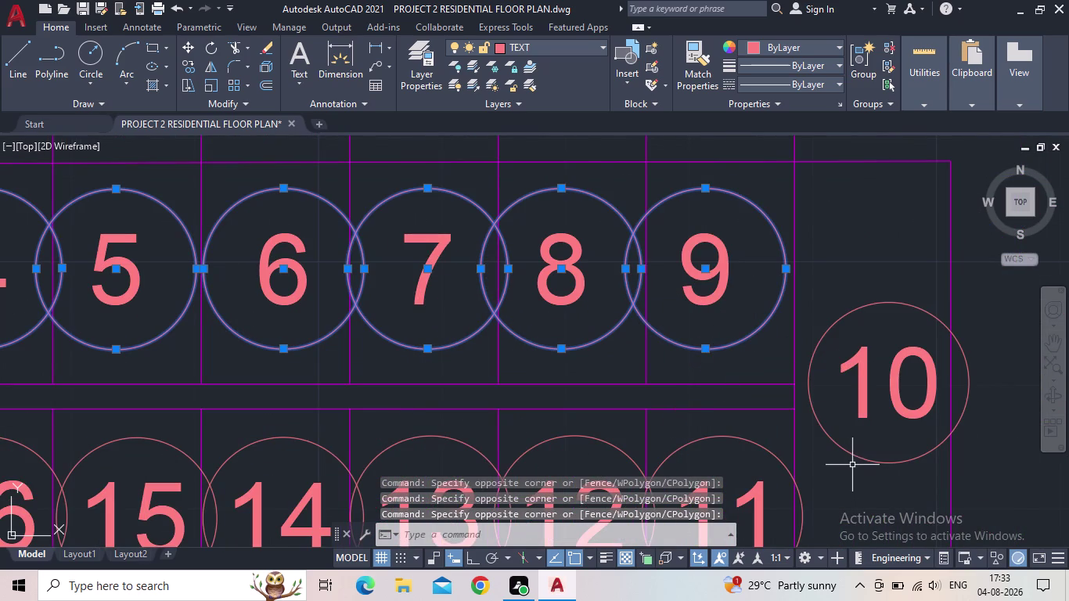
click(841, 437)
scroll(down, 3)
middle_drag(846, 490, 883, 337)
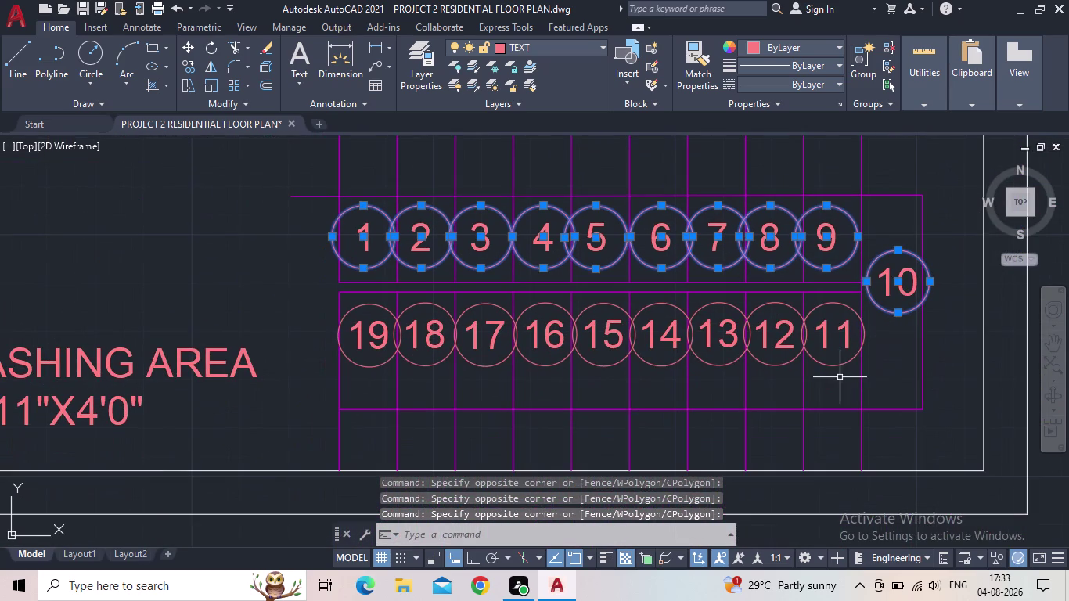
Add circles 11 through 15 to the selection.
click(840, 378)
click(832, 370)
click(837, 378)
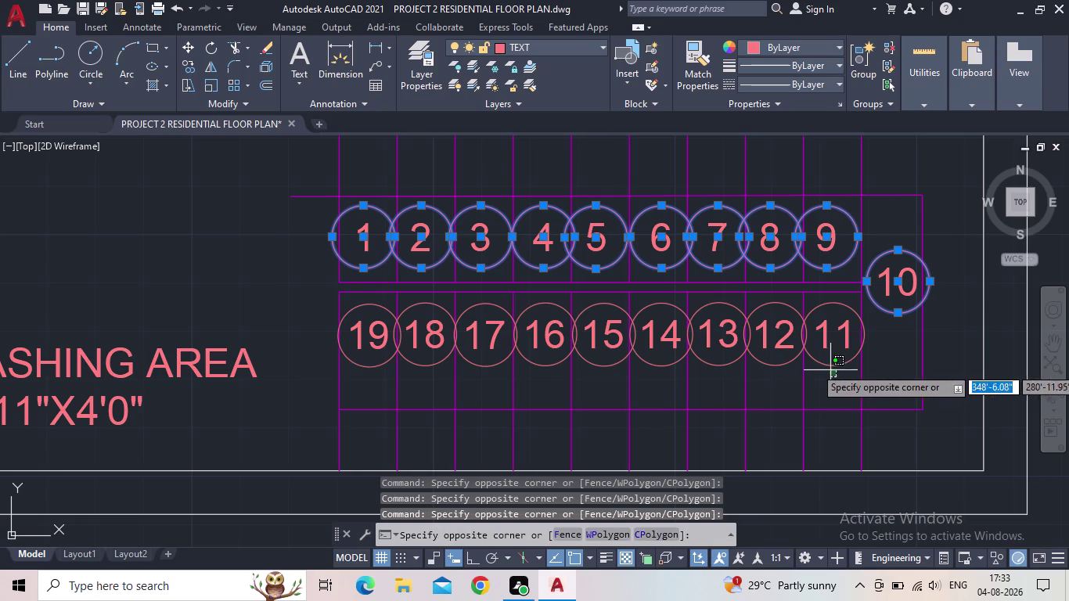
click(828, 361)
click(777, 372)
click(770, 362)
click(725, 370)
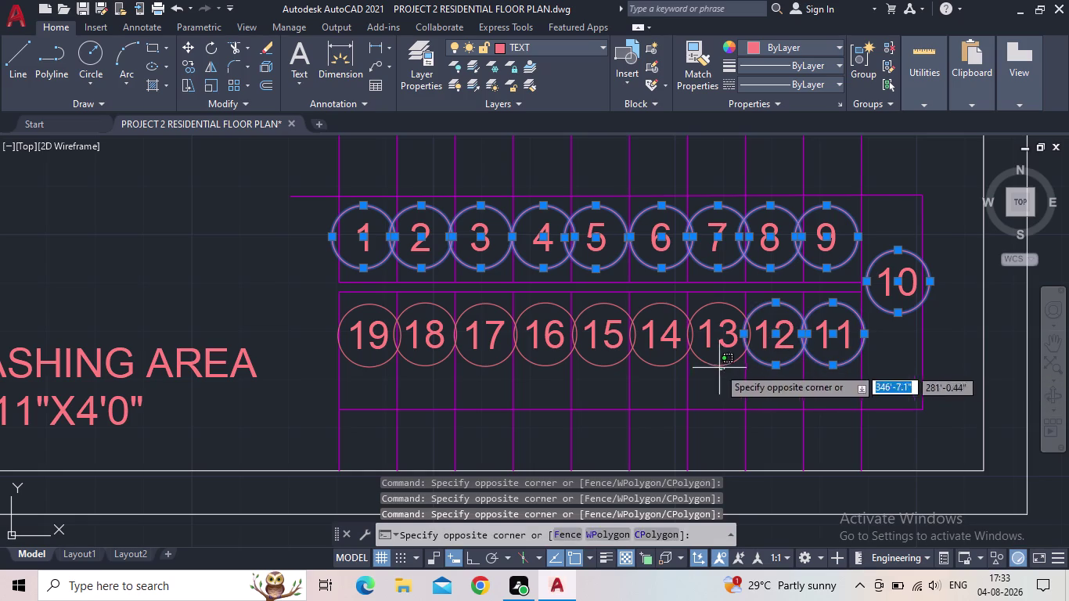
click(717, 363)
click(674, 369)
click(667, 367)
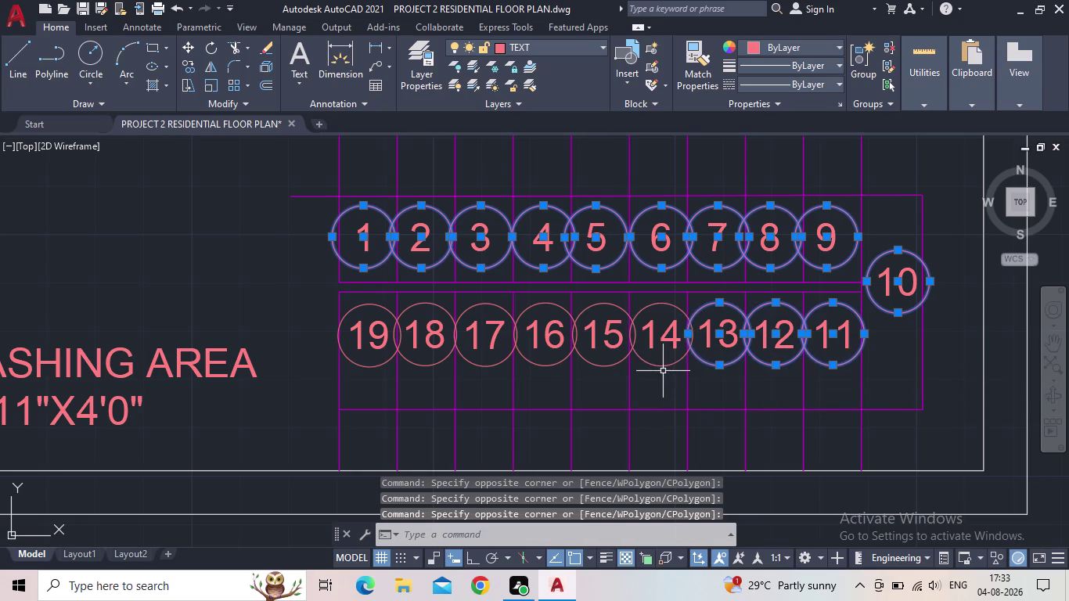
click(663, 371)
click(661, 364)
click(607, 376)
click(604, 361)
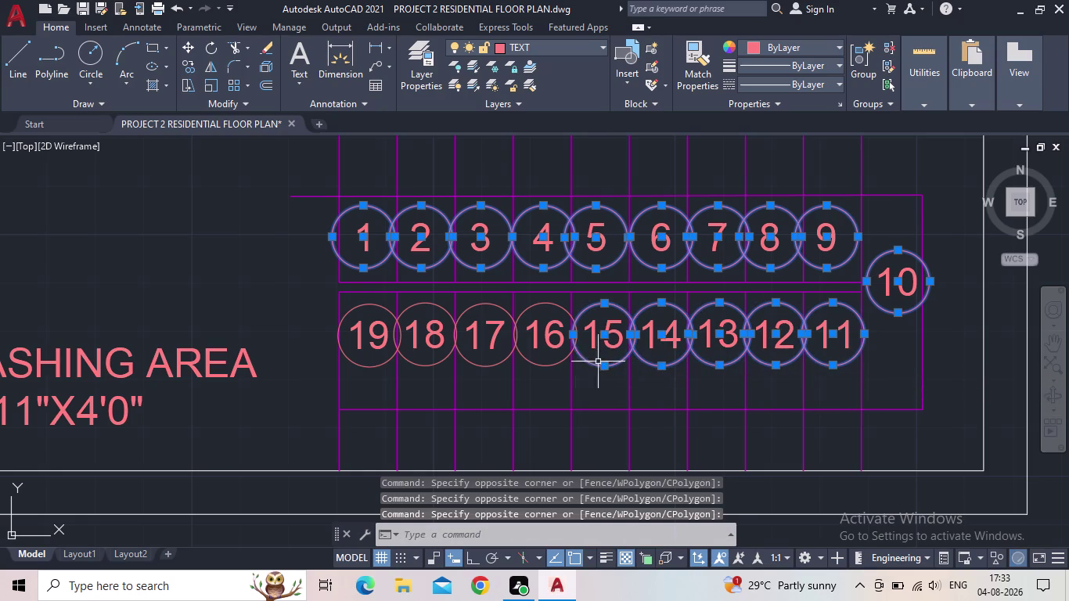
Add circles 16 through 19 to the selection.
click(557, 373)
click(539, 366)
click(553, 376)
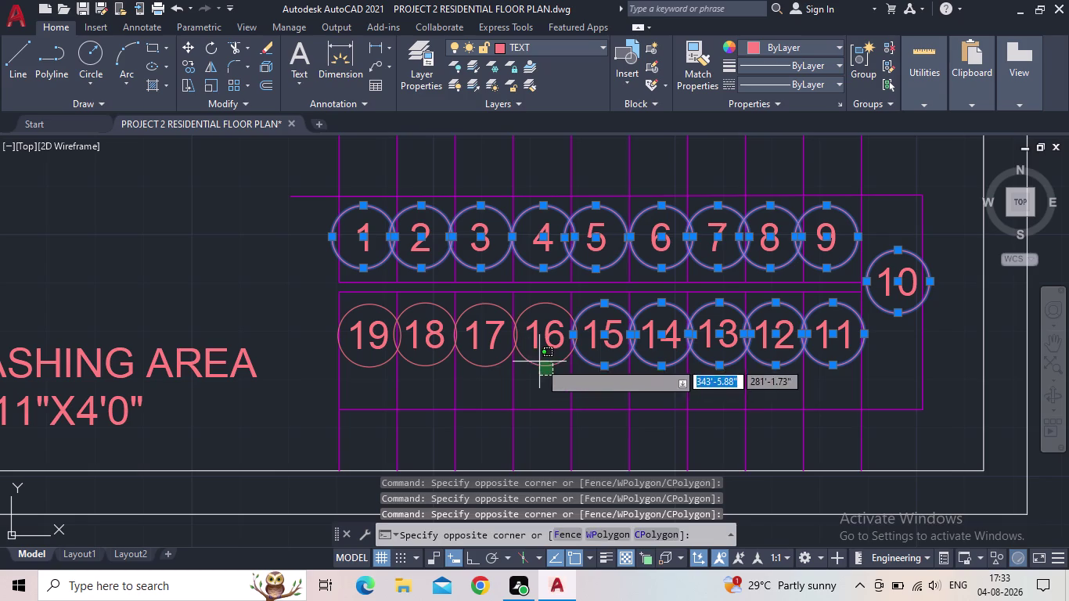
click(538, 361)
click(506, 368)
click(490, 361)
click(445, 365)
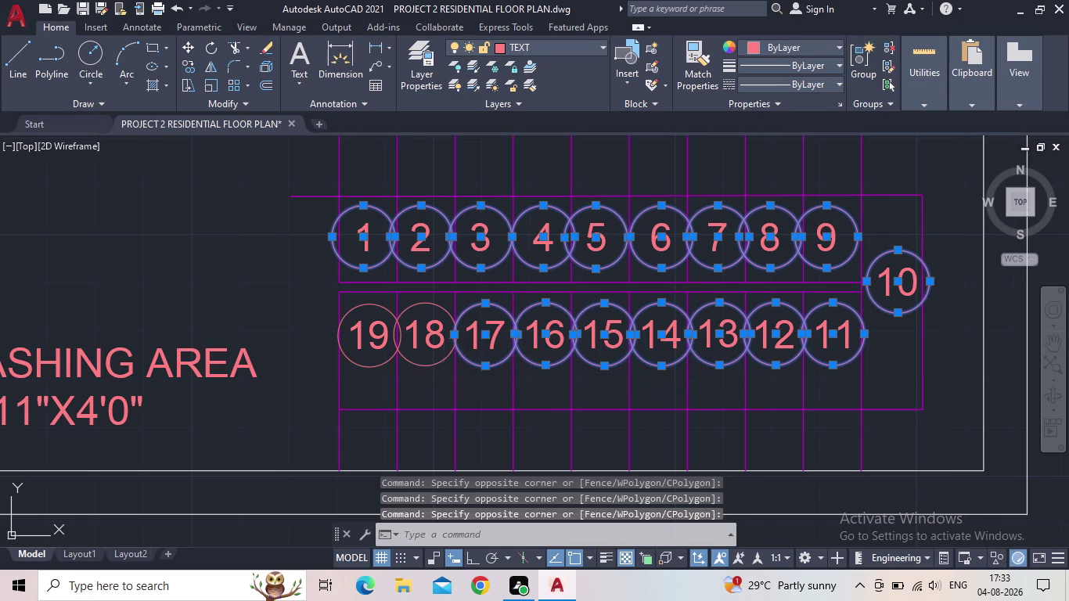
click(425, 363)
click(387, 375)
click(365, 367)
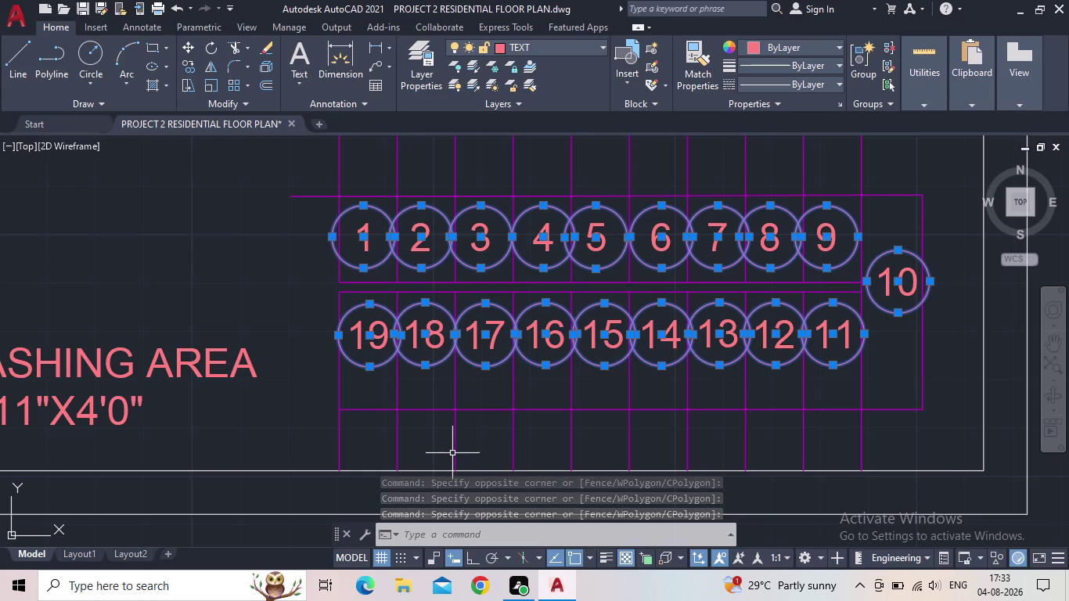
Show the selected circles' properties with the PR command.
key(p)
key(r)
key(Return)
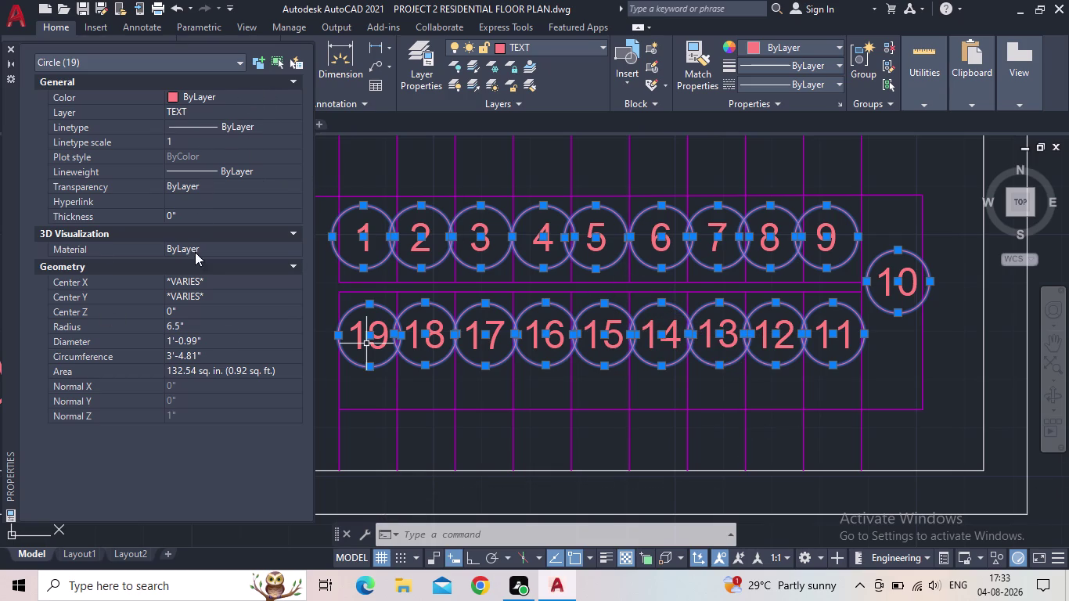
Set the selected circles' radius to 4", then change it to 5".
click(180, 325)
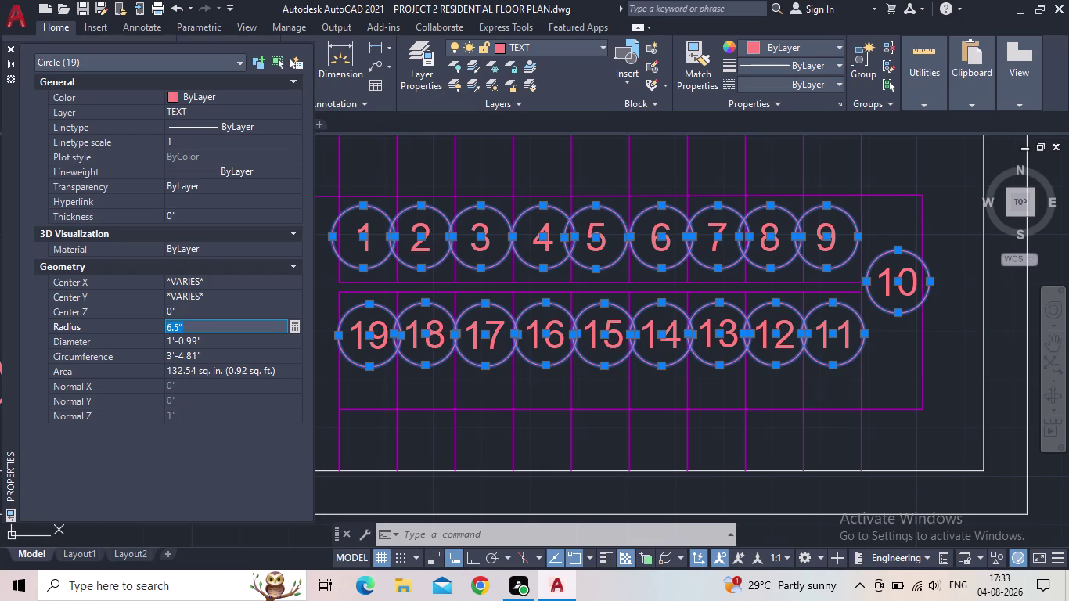
text(4")
key(Return)
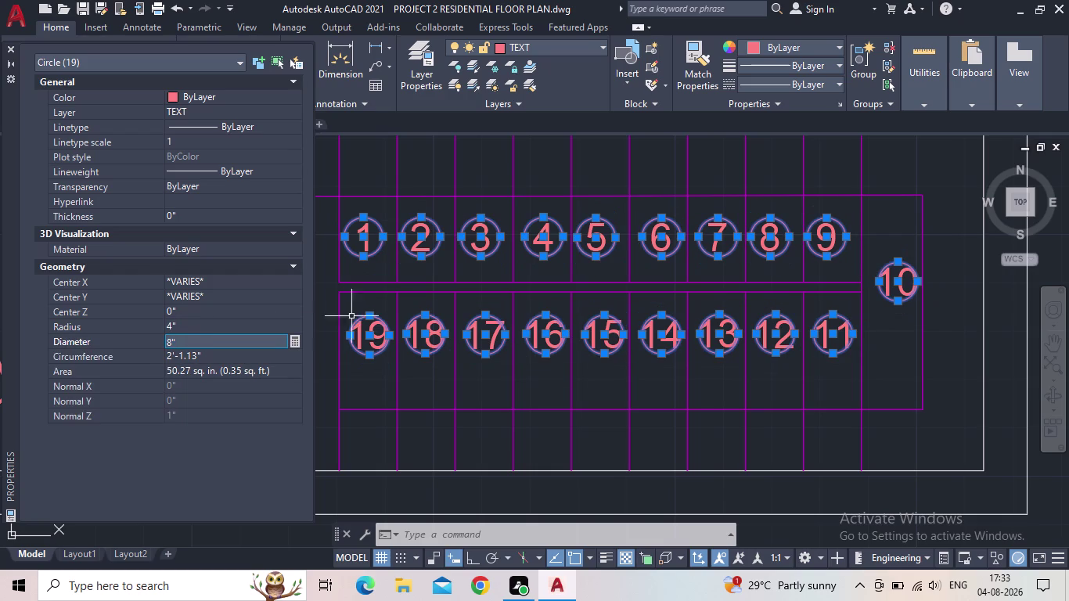
click(184, 327)
text(5)
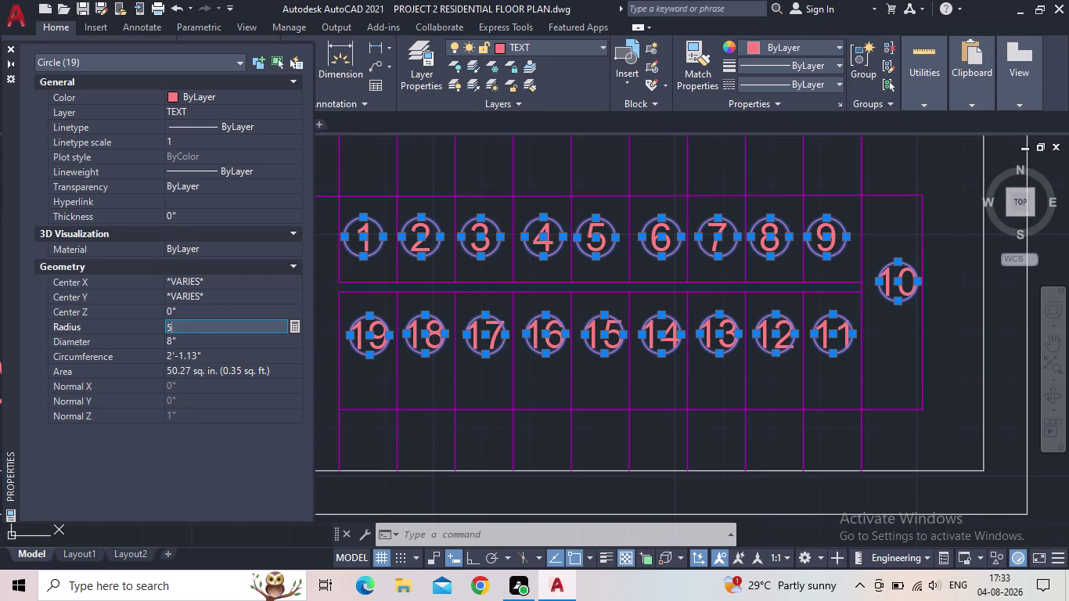
text(")
key(Return)
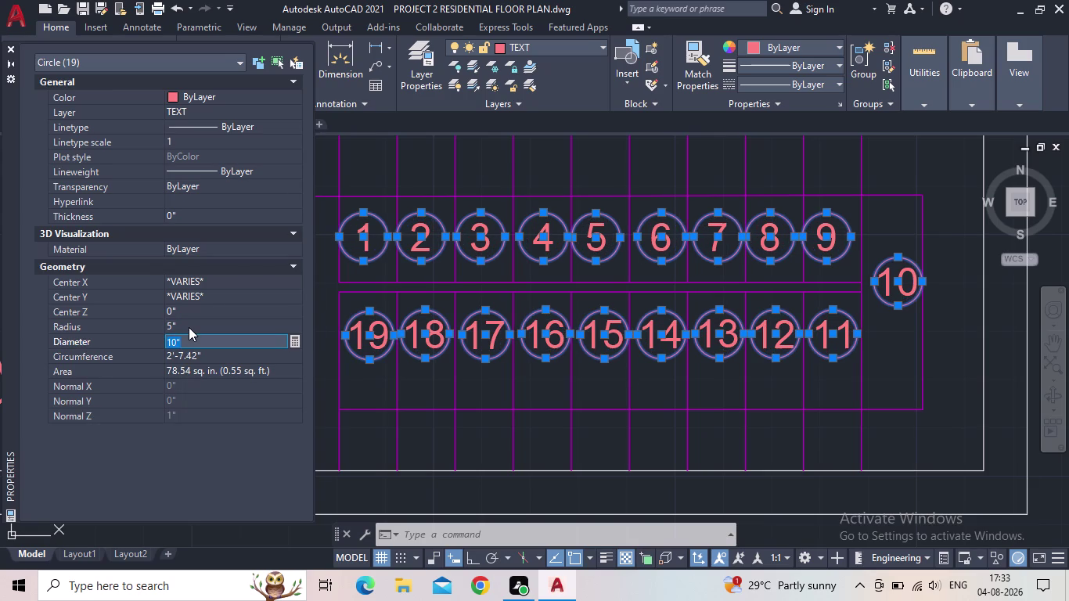
Close the palette, clear the selection, and zoom back to the staircase.
click(8, 46)
scroll(up, 3)
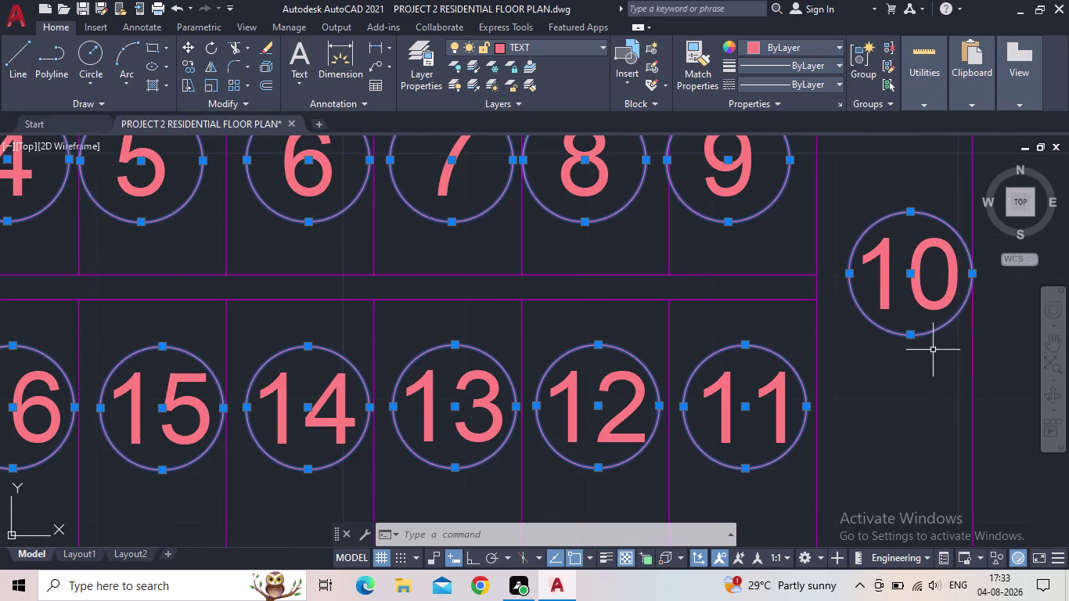
scroll(down, 3)
key(Escape)
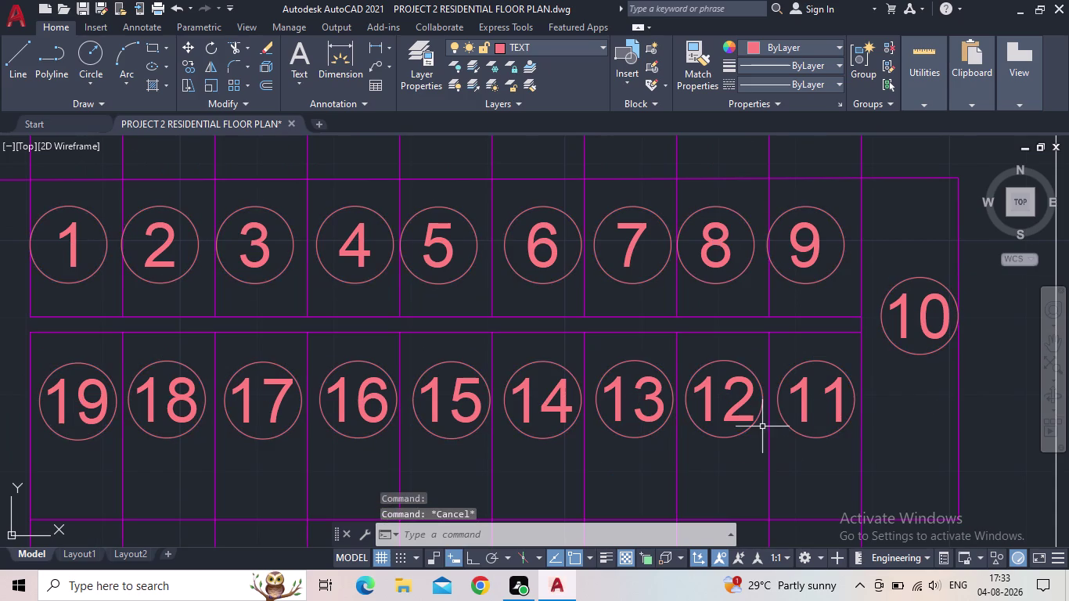
scroll(down, 3)
middle_drag(741, 429, 772, 383)
scroll(down, 3)
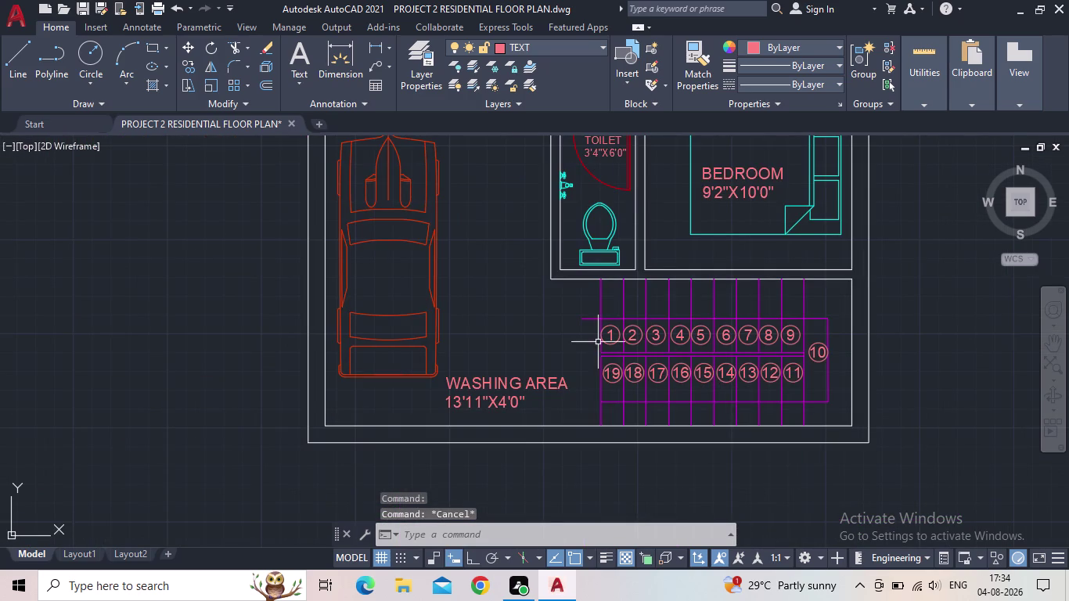
middle_drag(596, 340, 587, 318)
scroll(up, 3)
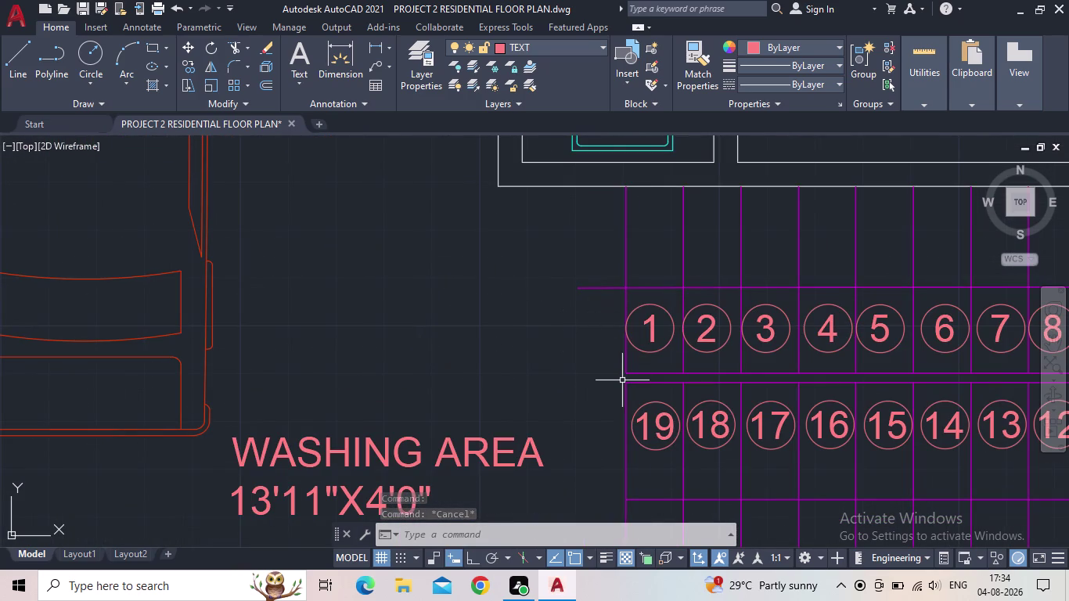
key(c)
key(o)
key(Return)
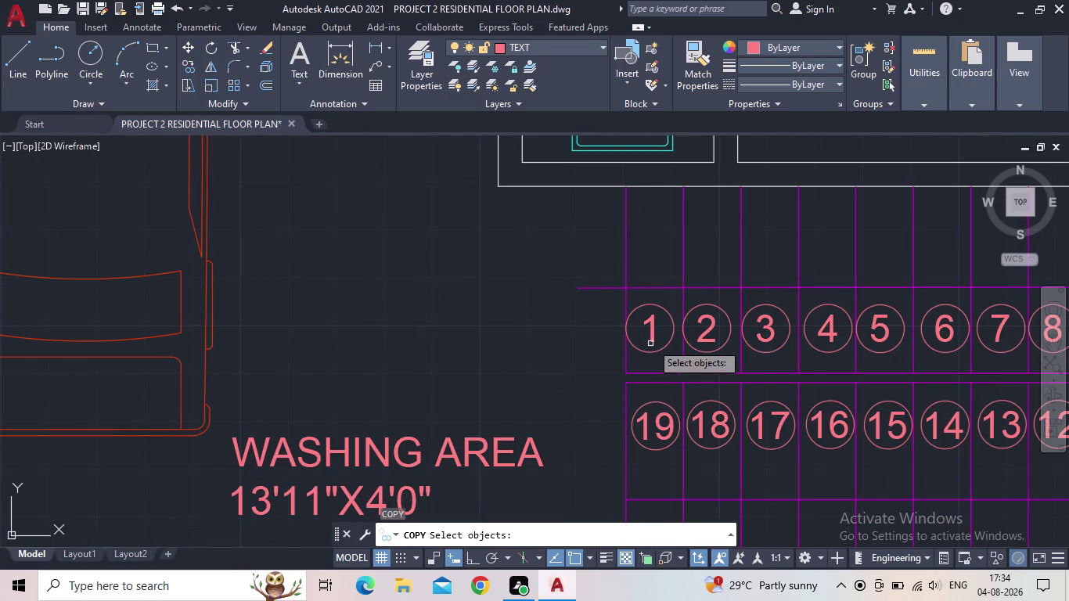
click(652, 333)
key(space)
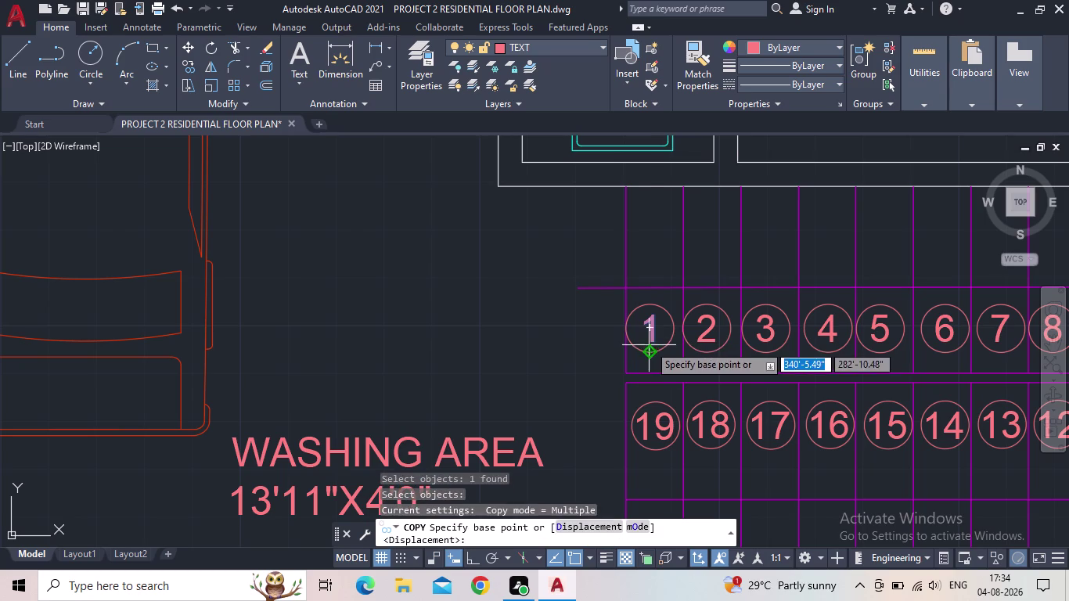
click(645, 339)
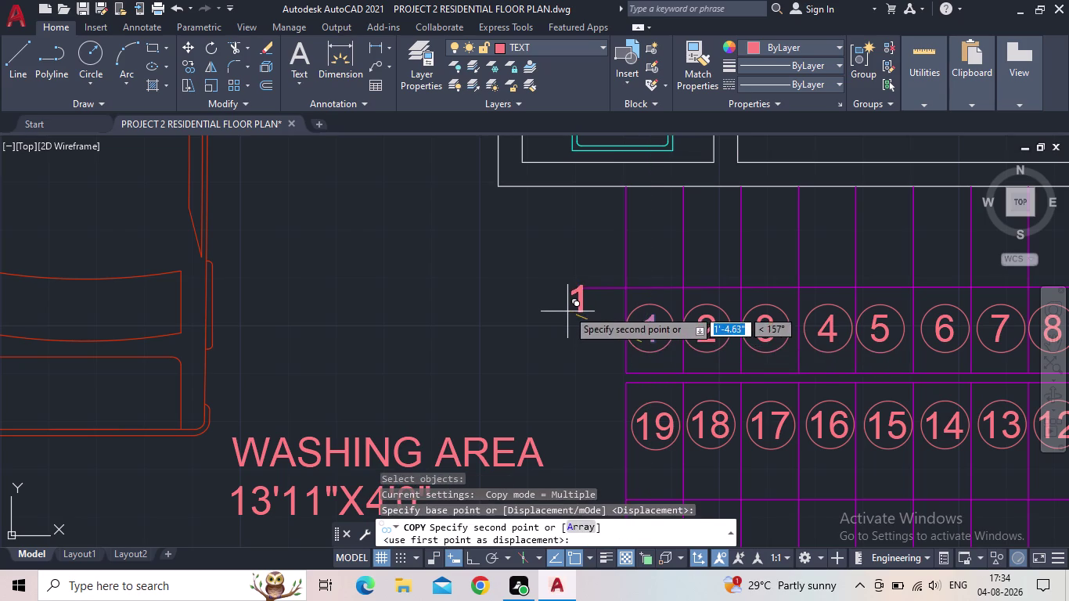
click(554, 299)
key(Escape)
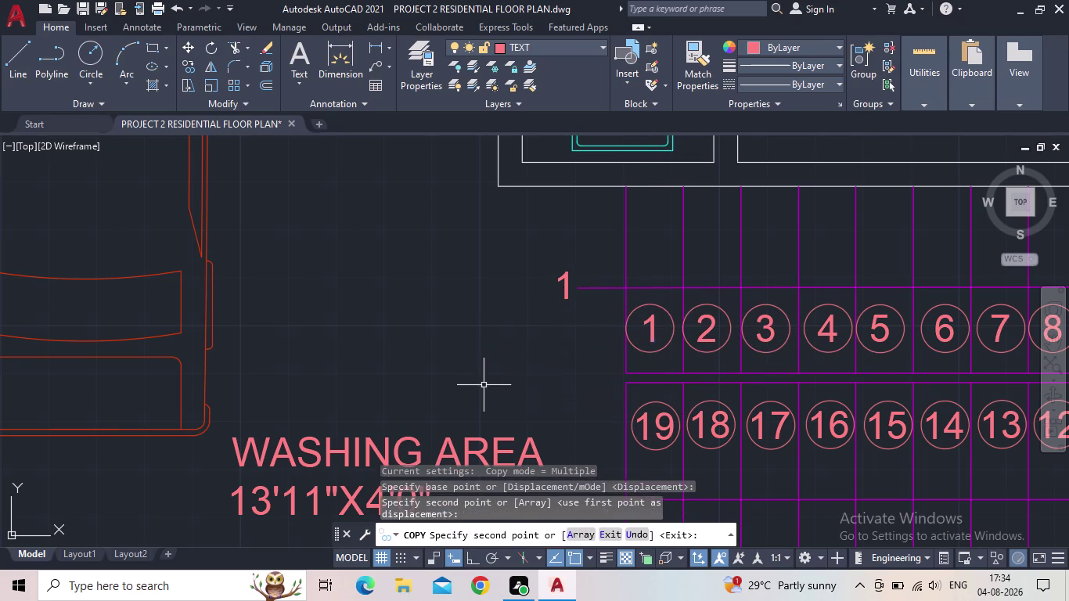
click(568, 315)
click(554, 285)
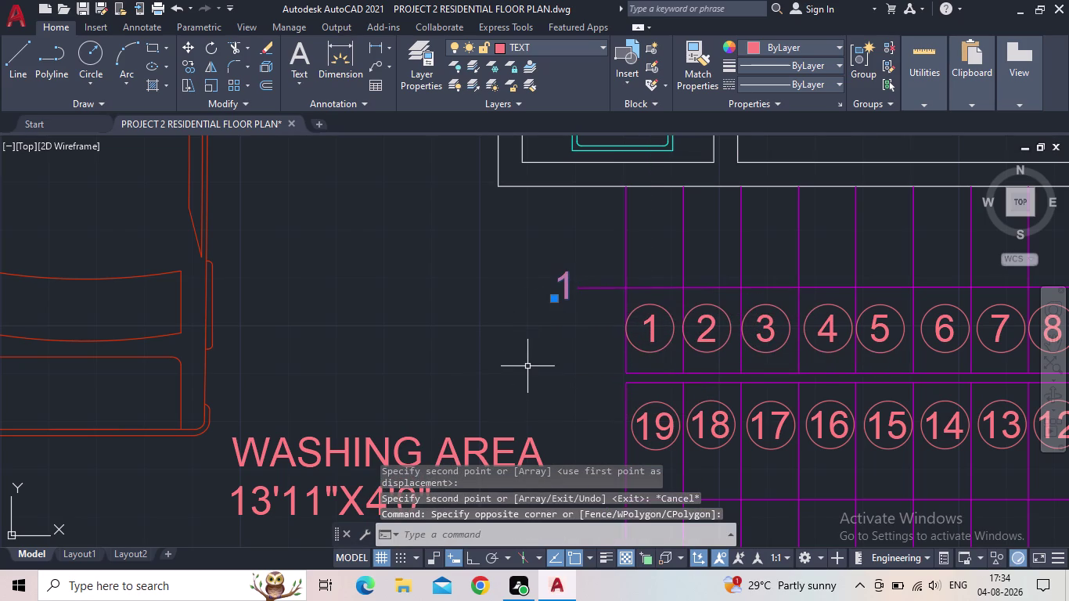
text(UP)
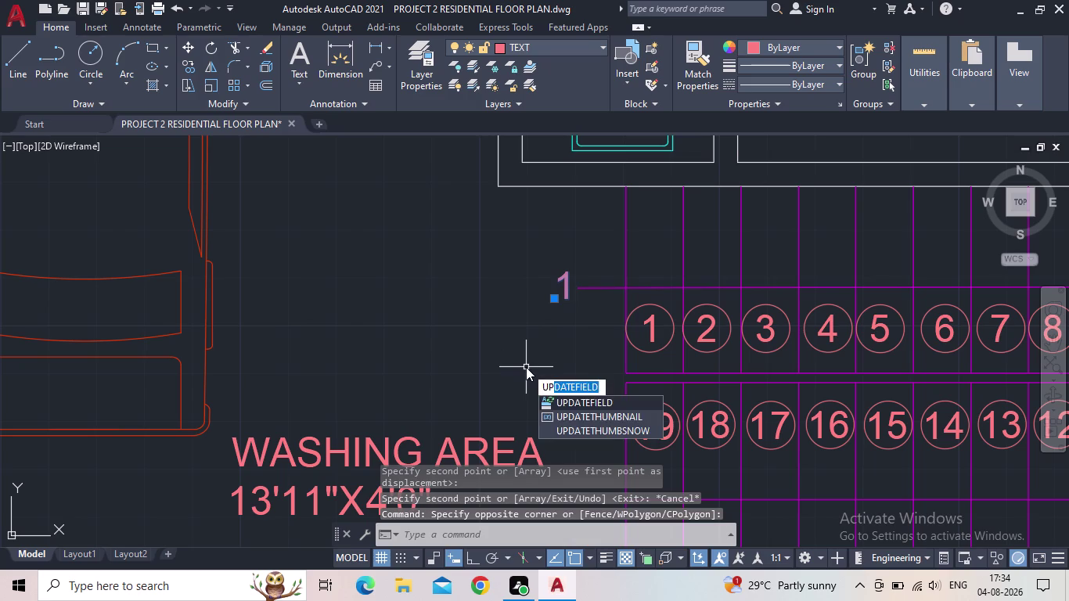
key(Return)
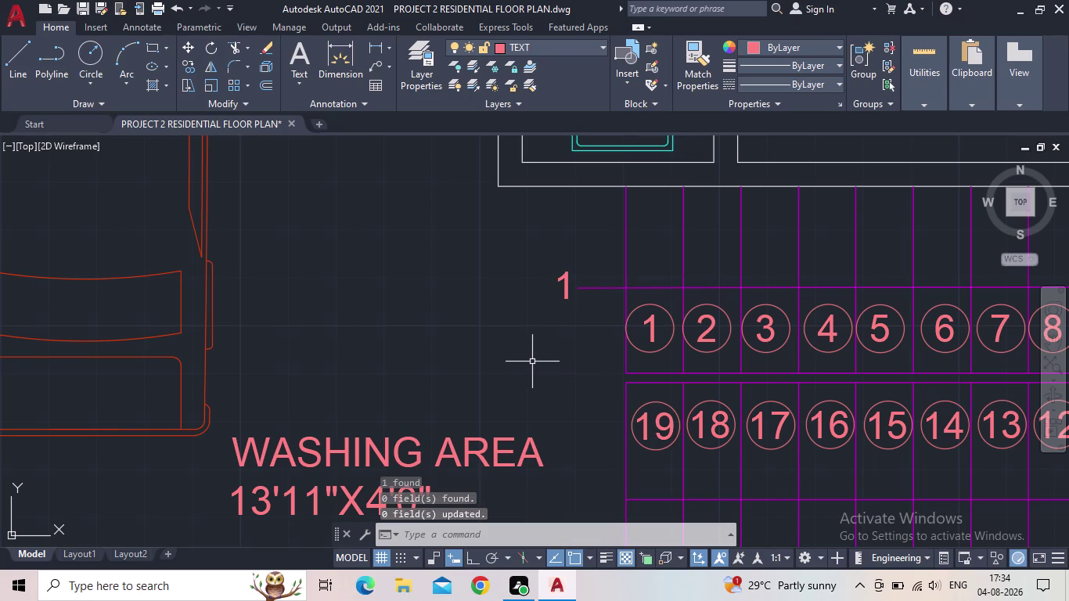
key(Escape)
key(Escape)
double_click(561, 277)
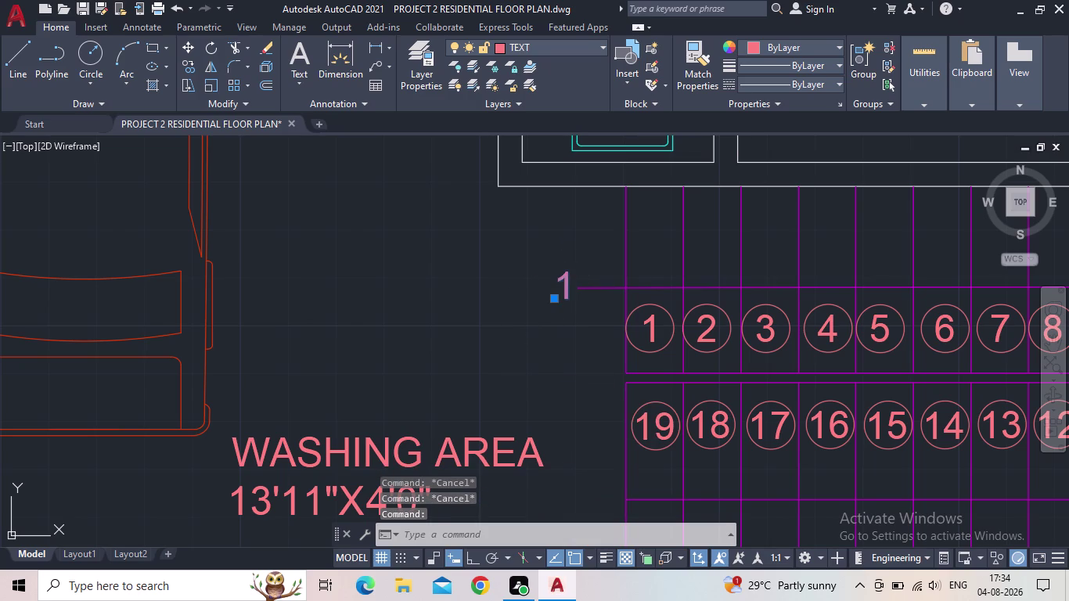
text(UP)
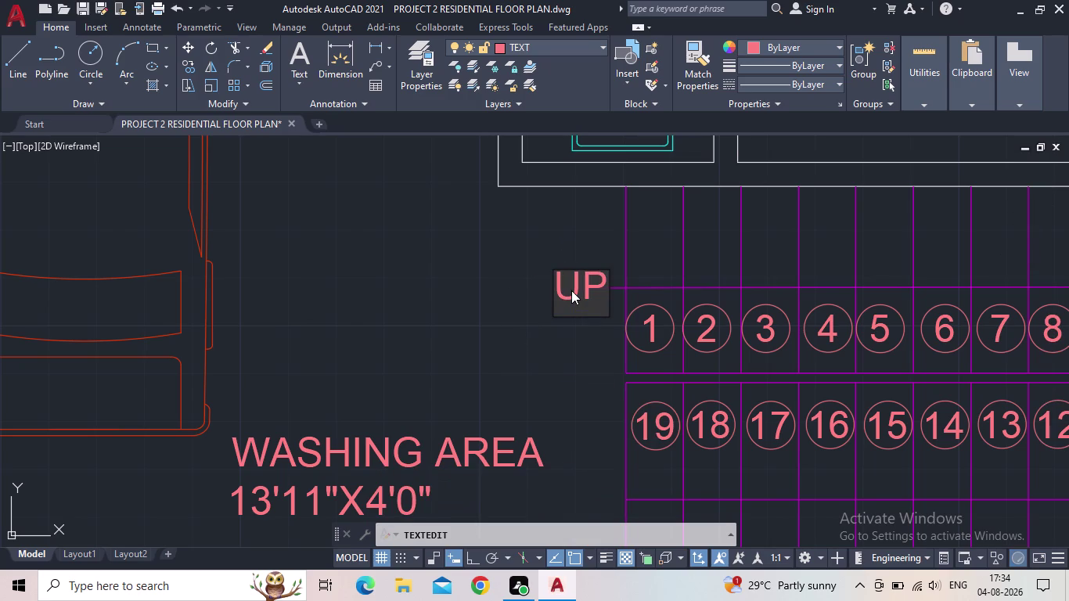
key(Return)
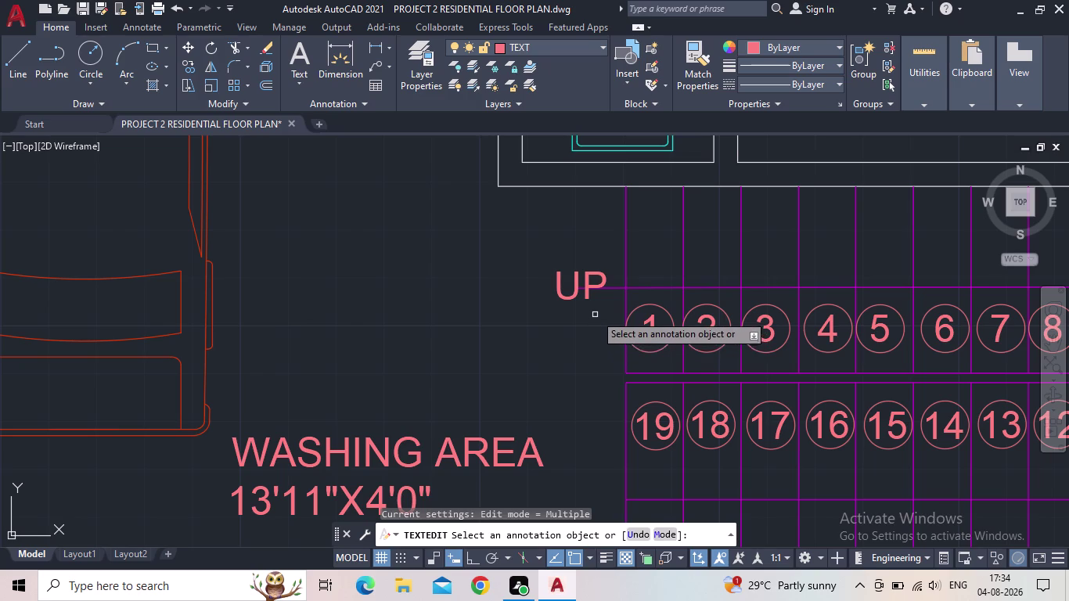
click(595, 312)
key(Escape)
drag(581, 311, 574, 300)
click(560, 291)
click(554, 301)
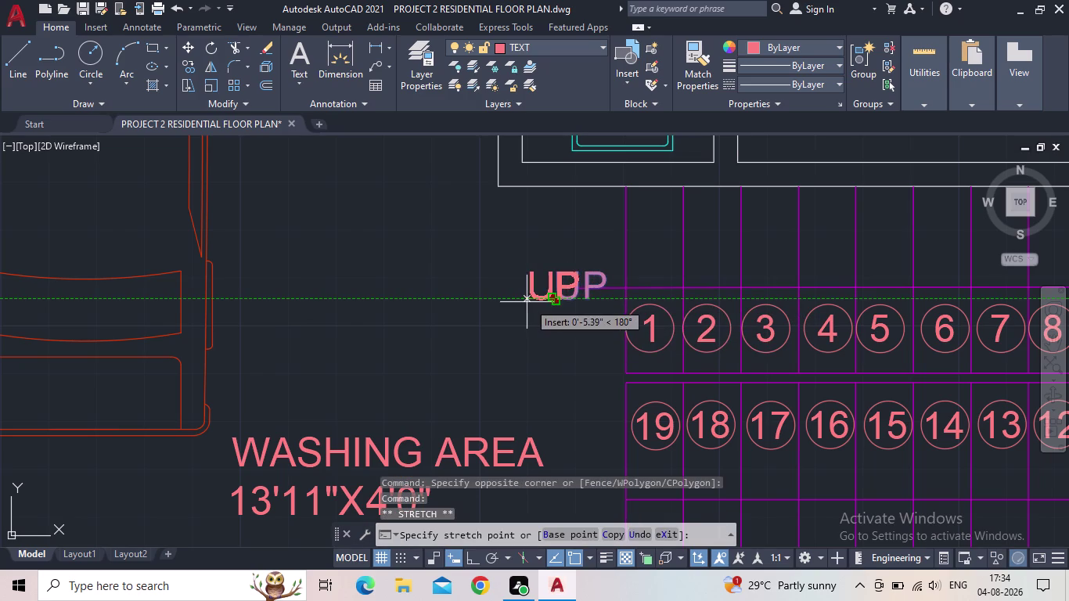
click(526, 303)
key(Escape)
scroll(down, 3)
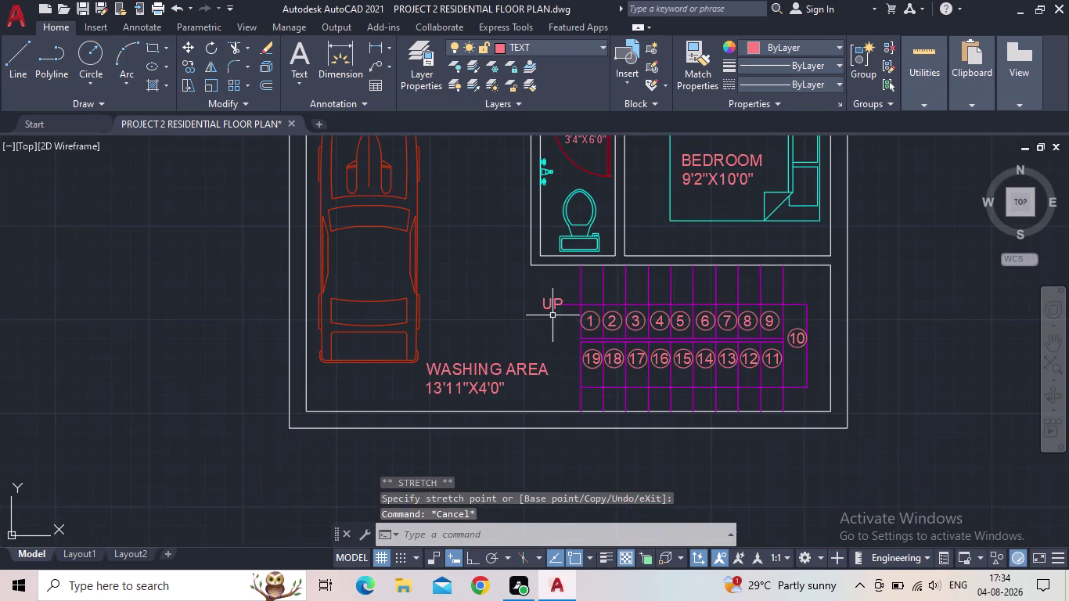
middle_drag(556, 319, 503, 353)
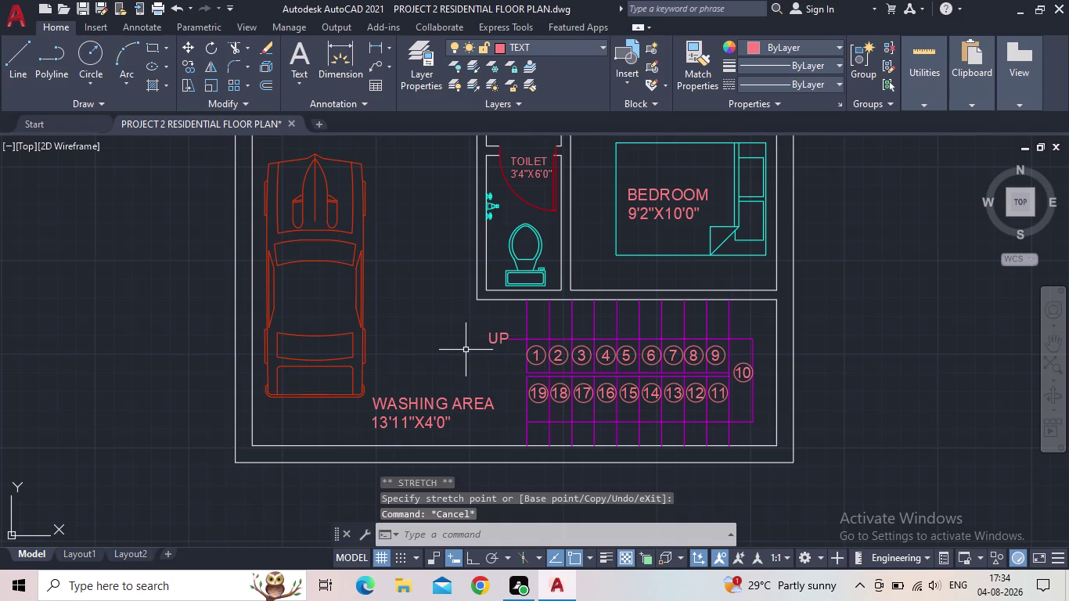
scroll(down, 3)
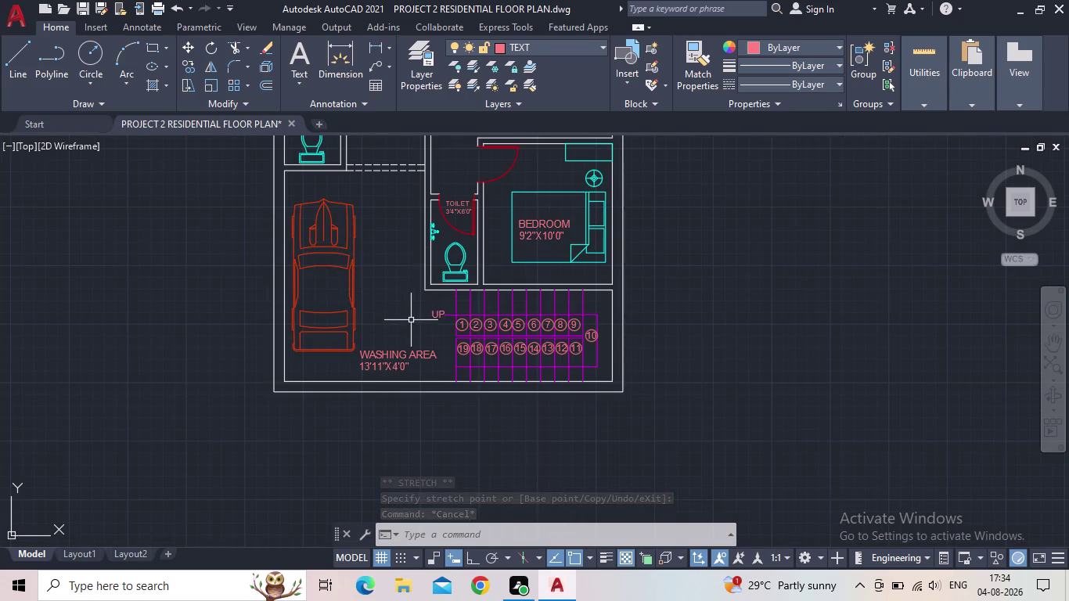
scroll(up, 3)
middle_drag(434, 340, 481, 340)
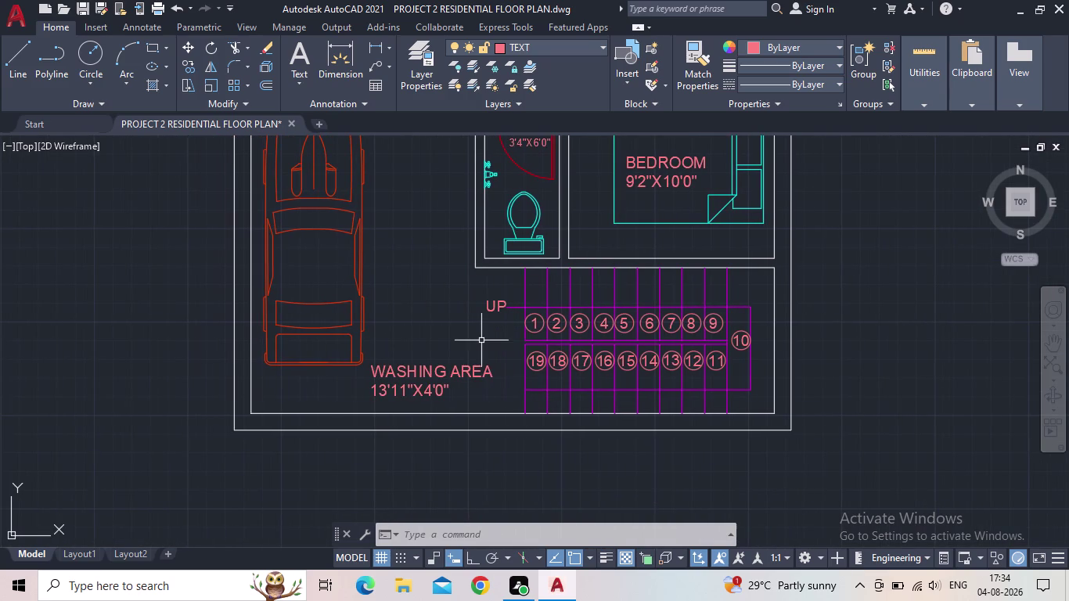
click(82, 10)
middle_drag(484, 321, 538, 303)
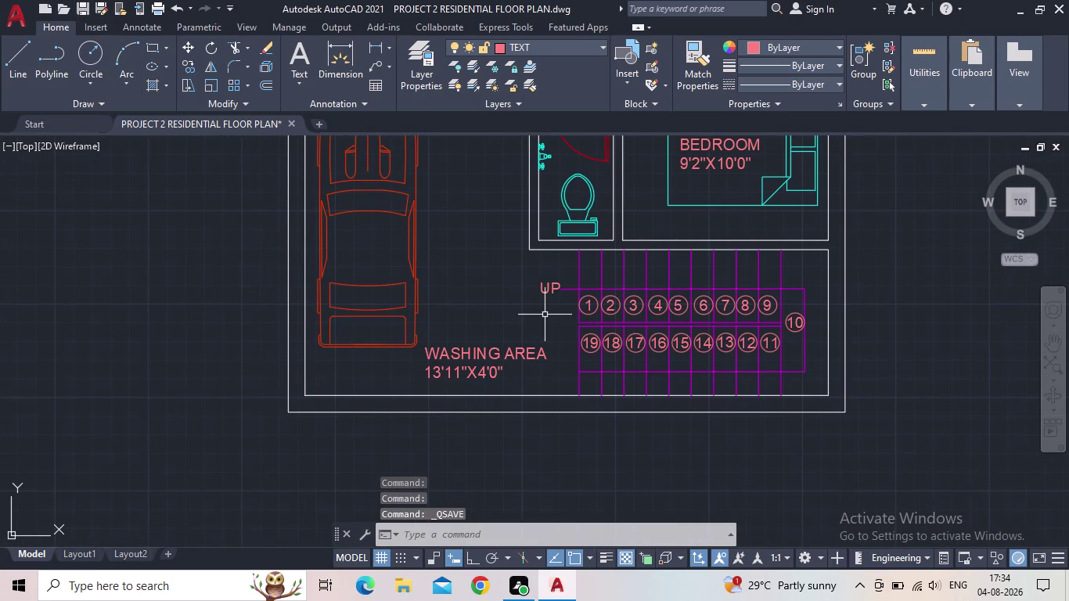
scroll(up, 3)
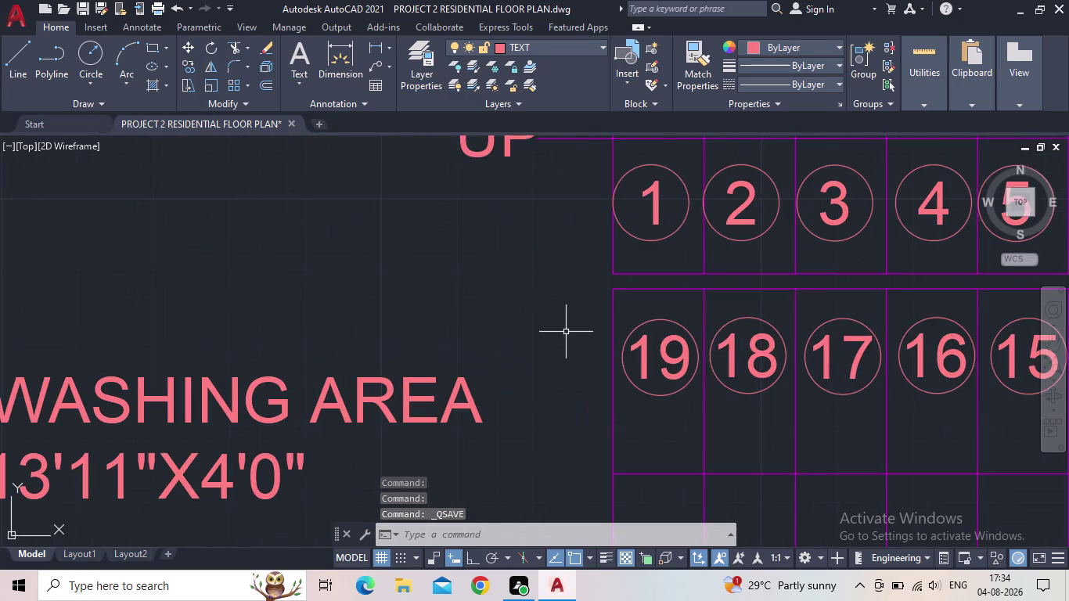
scroll(down, 3)
middle_click(569, 324)
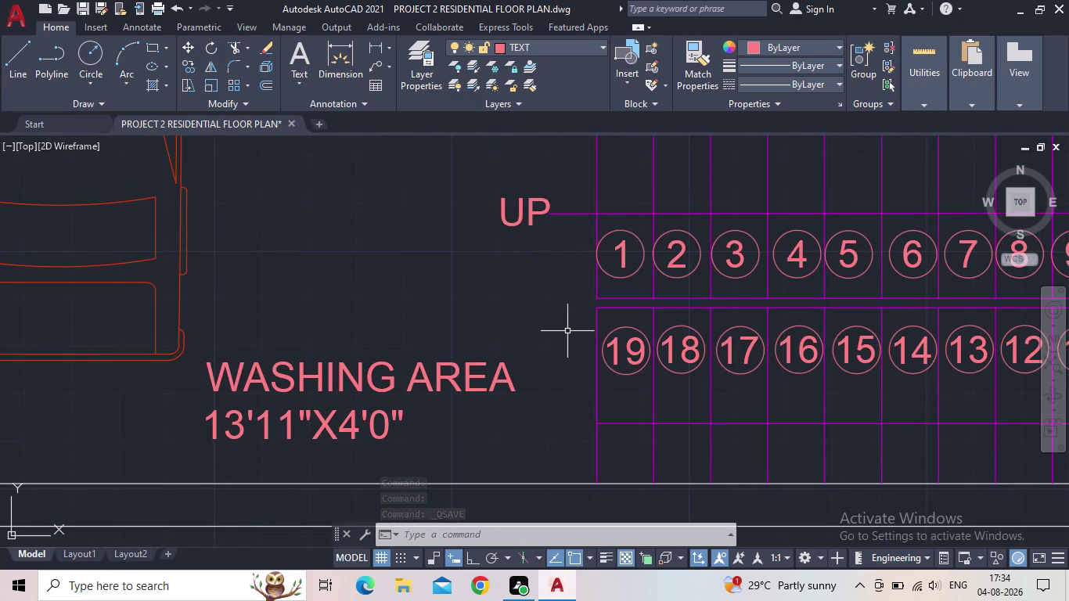
scroll(down, 3)
middle_drag(540, 313, 555, 296)
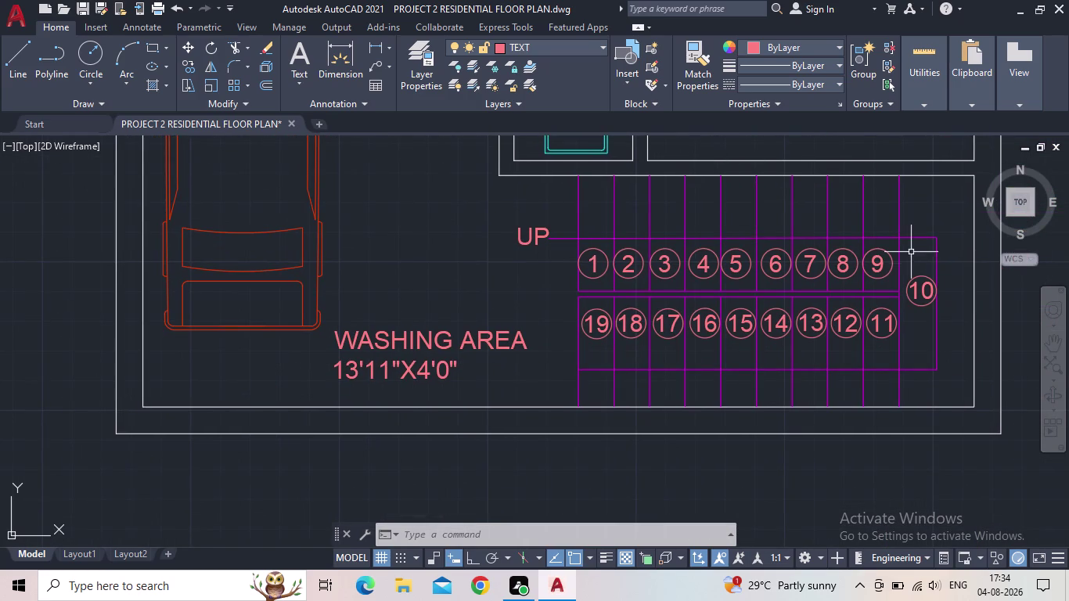
scroll(down, 3)
middle_drag(911, 271, 920, 249)
middle_drag(708, 269, 709, 270)
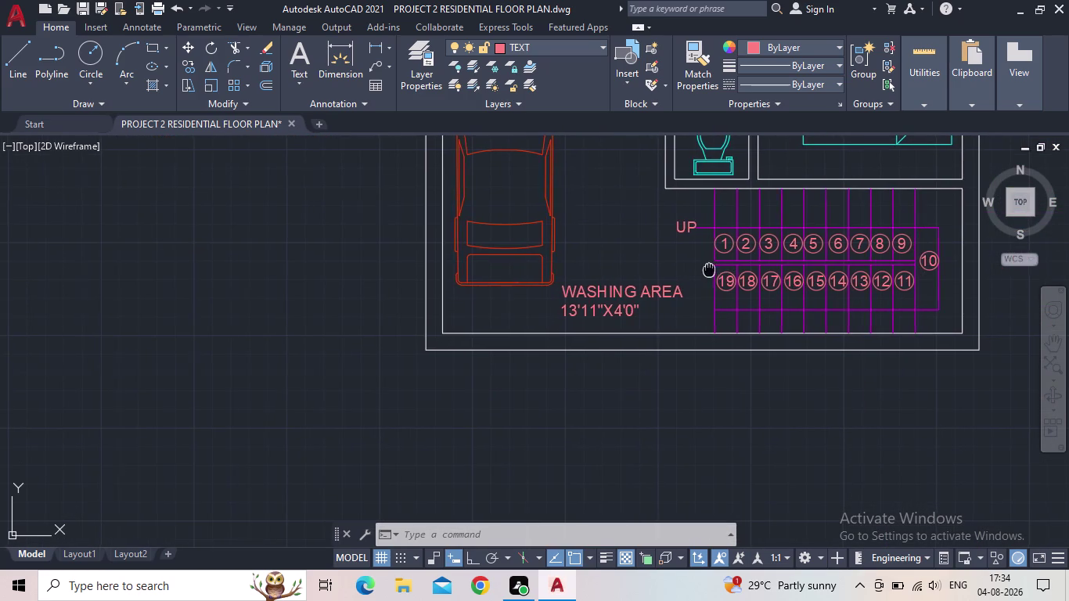
middle_drag(709, 270, 747, 365)
Replace the washing area label text with PARKING / 10'0"X15'0".
double_click(651, 382)
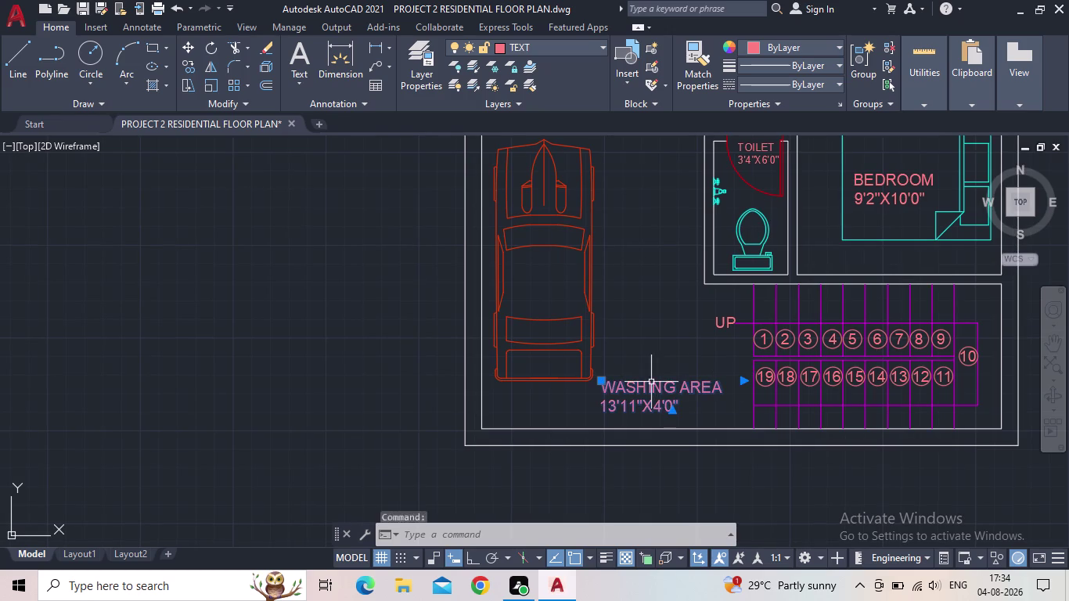
drag(683, 404, 585, 386)
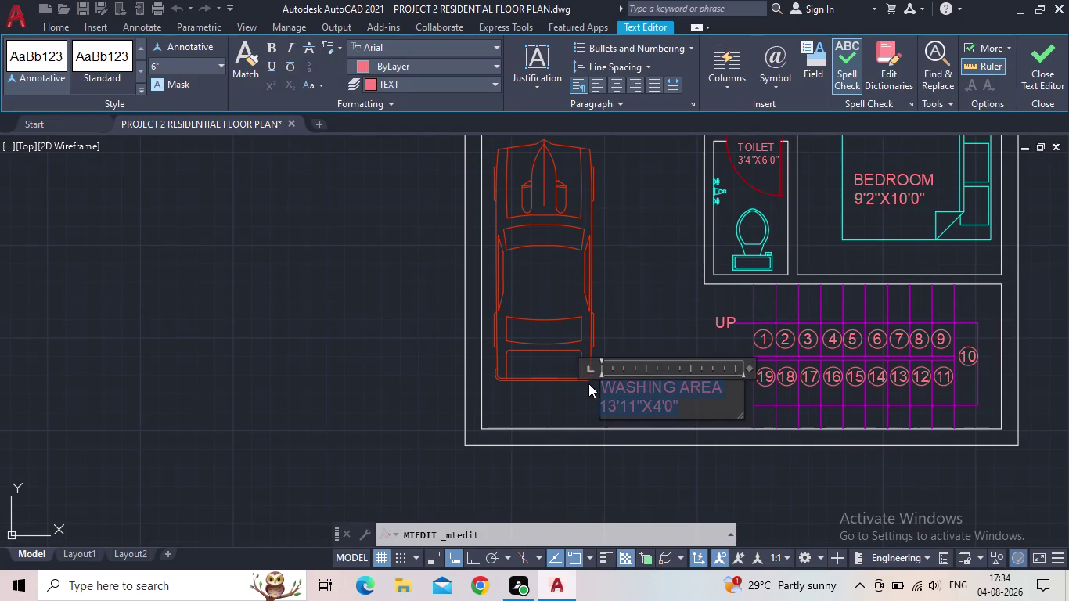
text(PAR)
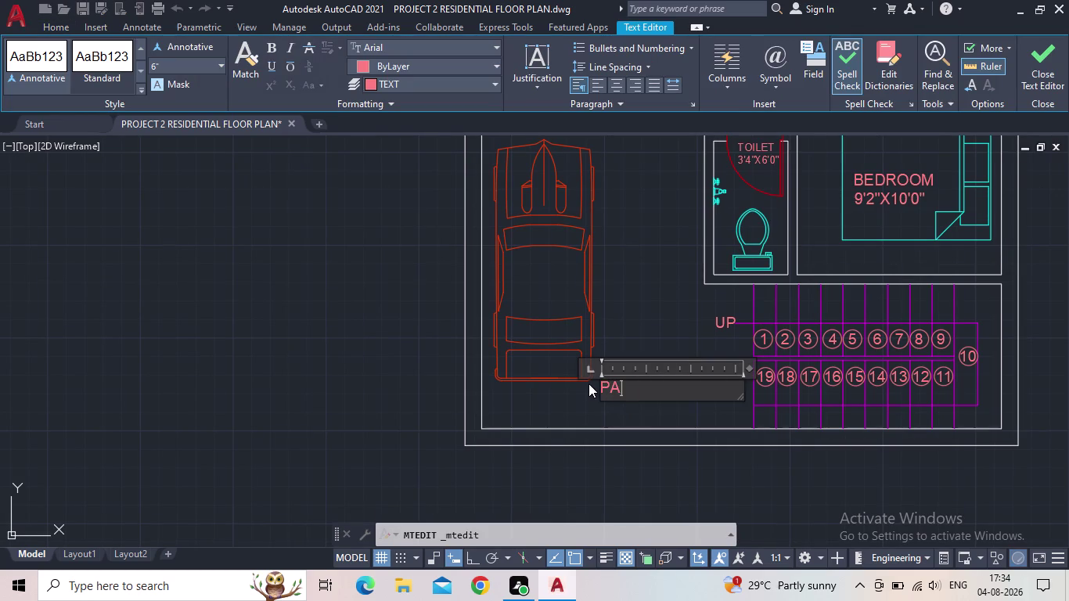
text(KING)
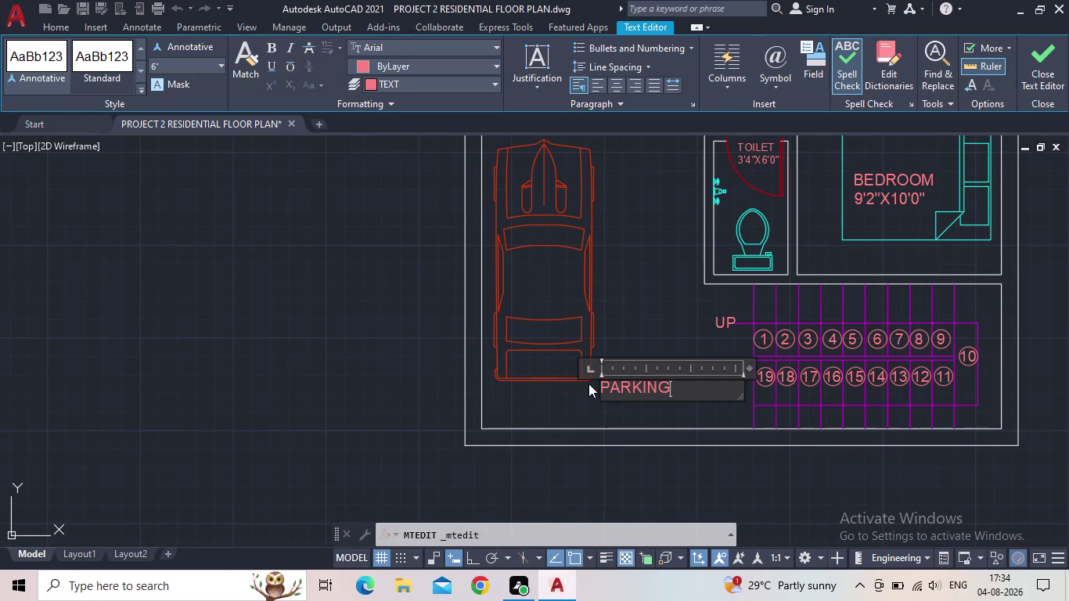
key(Return)
text(10)
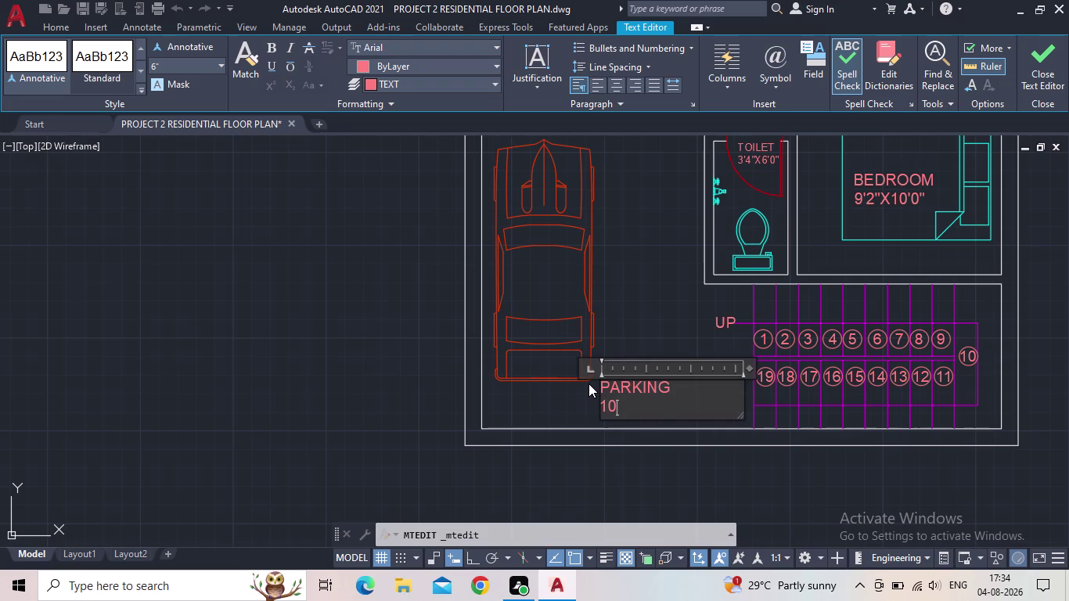
text('0")
key(x)
text(15'0)
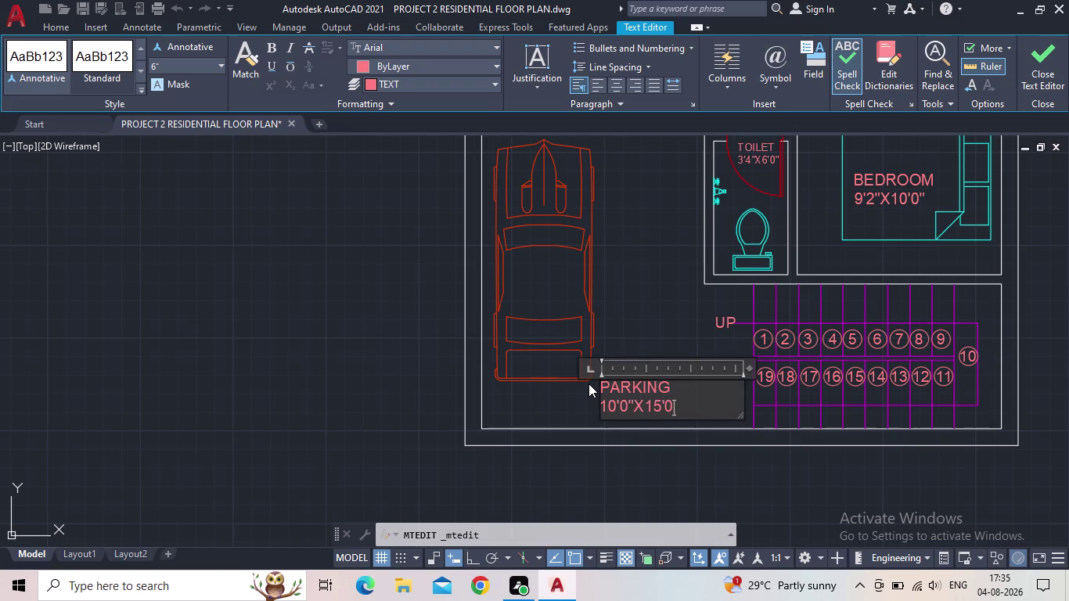
text(")
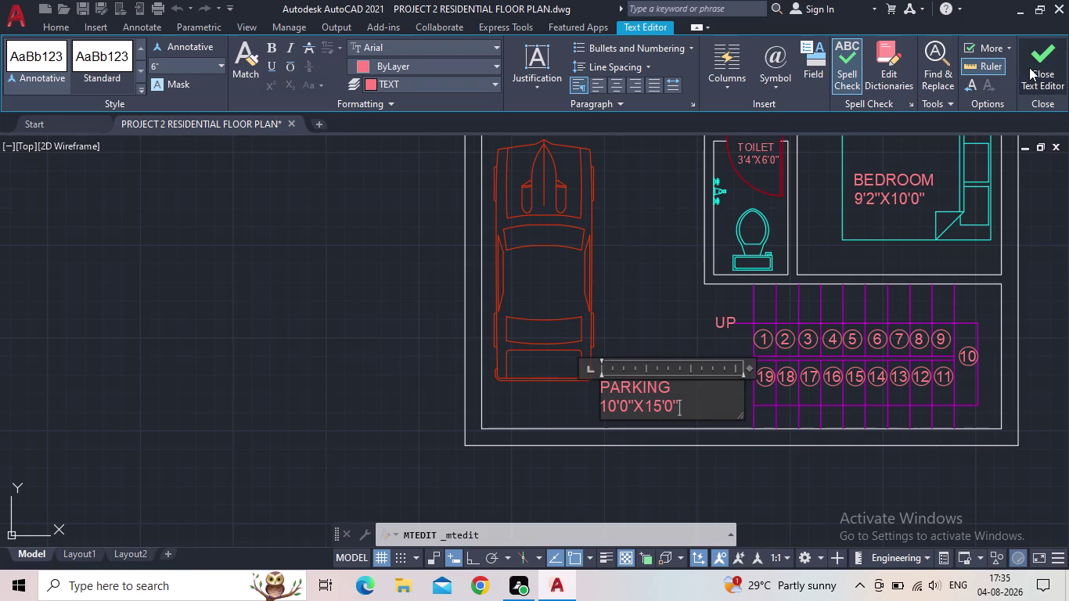
click(1030, 67)
Move the PARKING label to the left of the car space.
scroll(down, 3)
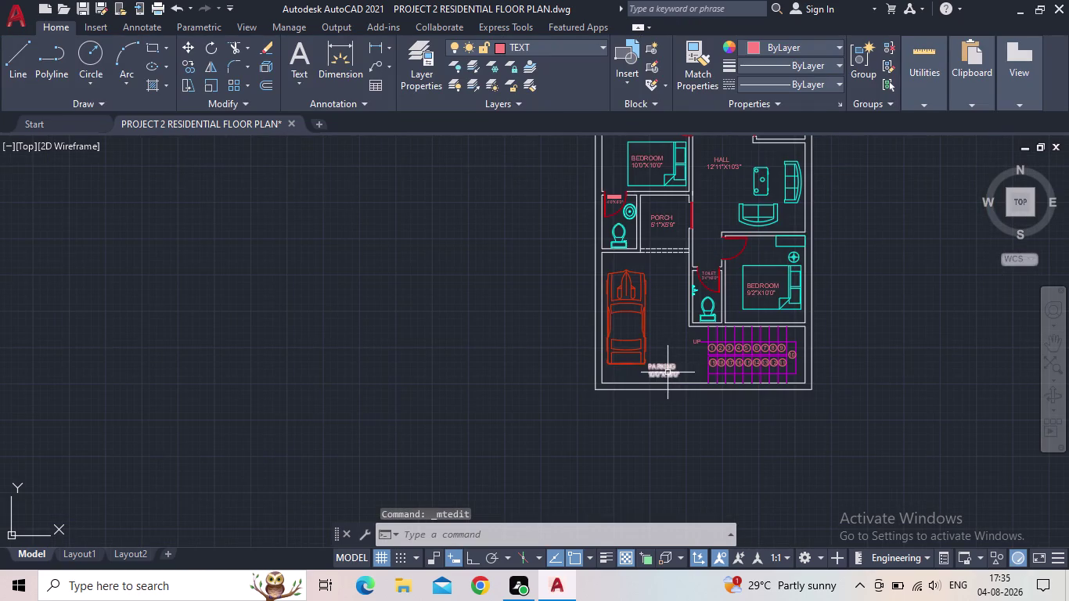
scroll(up, 3)
click(666, 372)
click(618, 360)
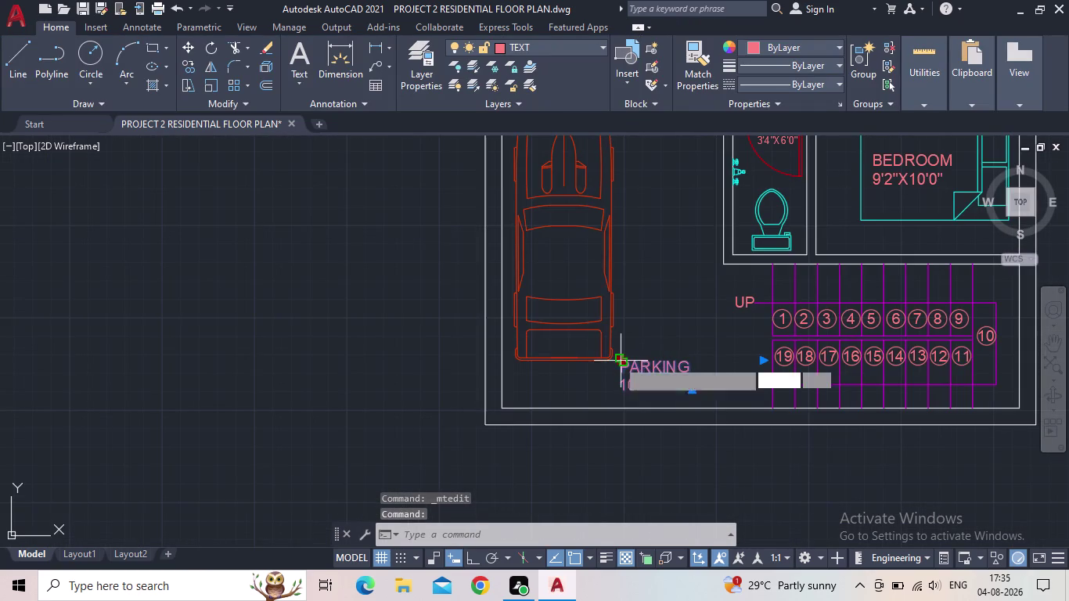
middle_drag(633, 206, 618, 400)
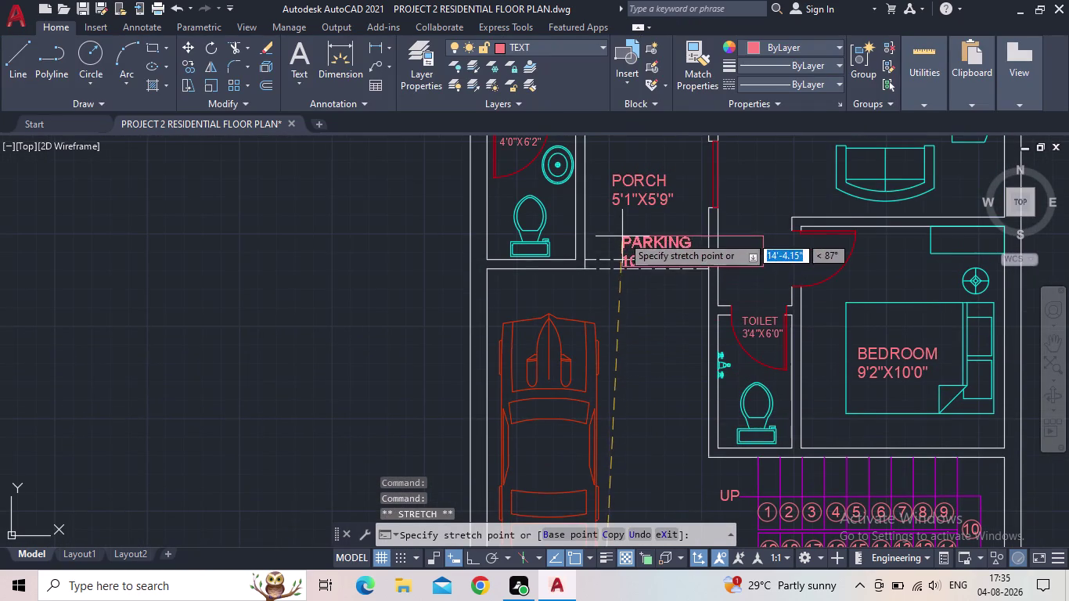
click(318, 270)
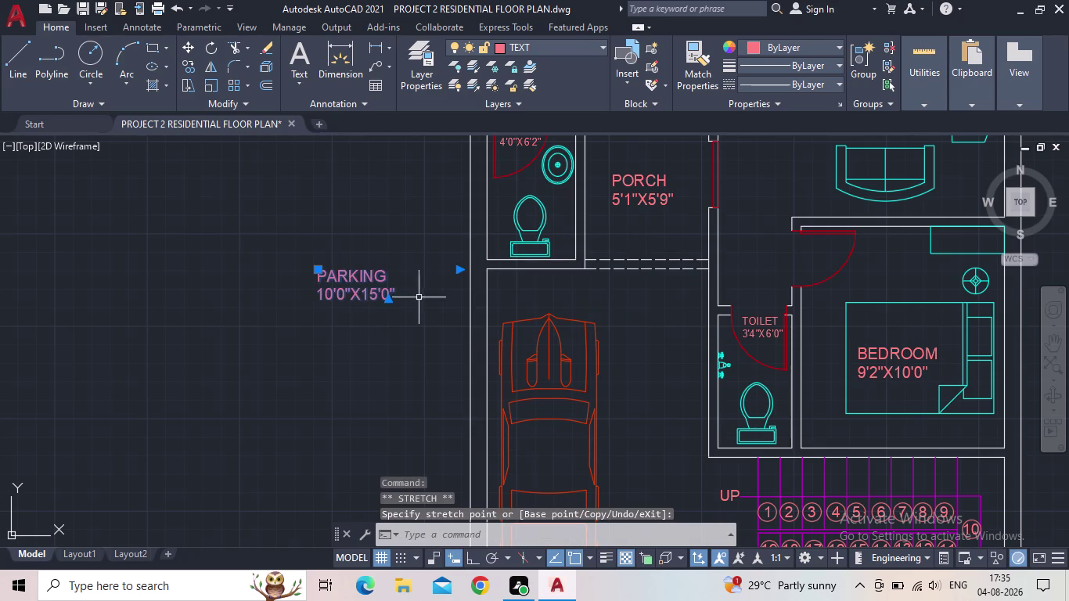
key(Escape)
middle_drag(580, 316, 530, 279)
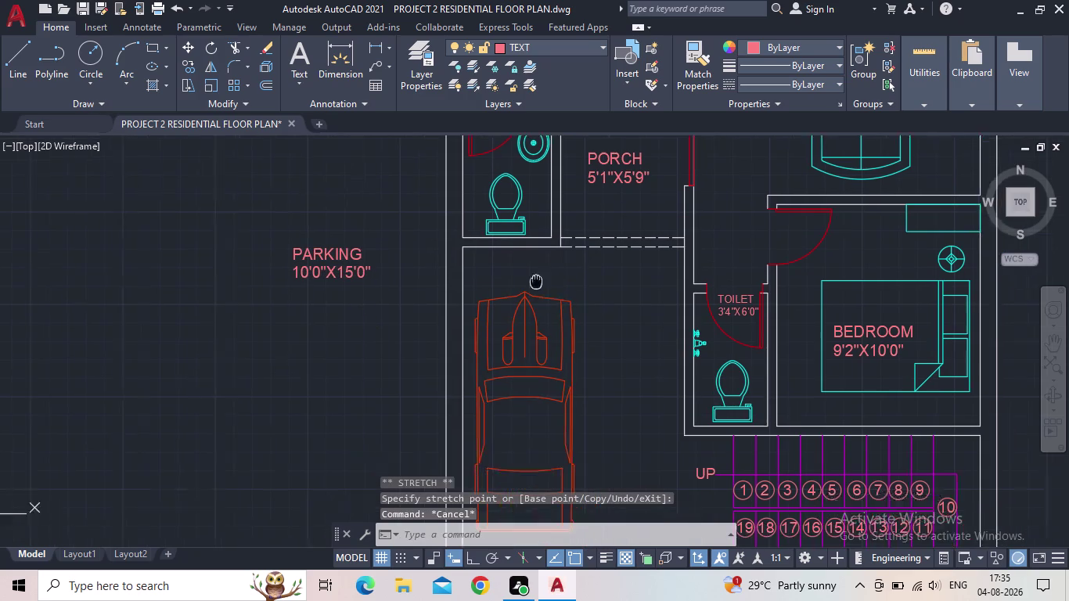
middle_drag(530, 279, 520, 272)
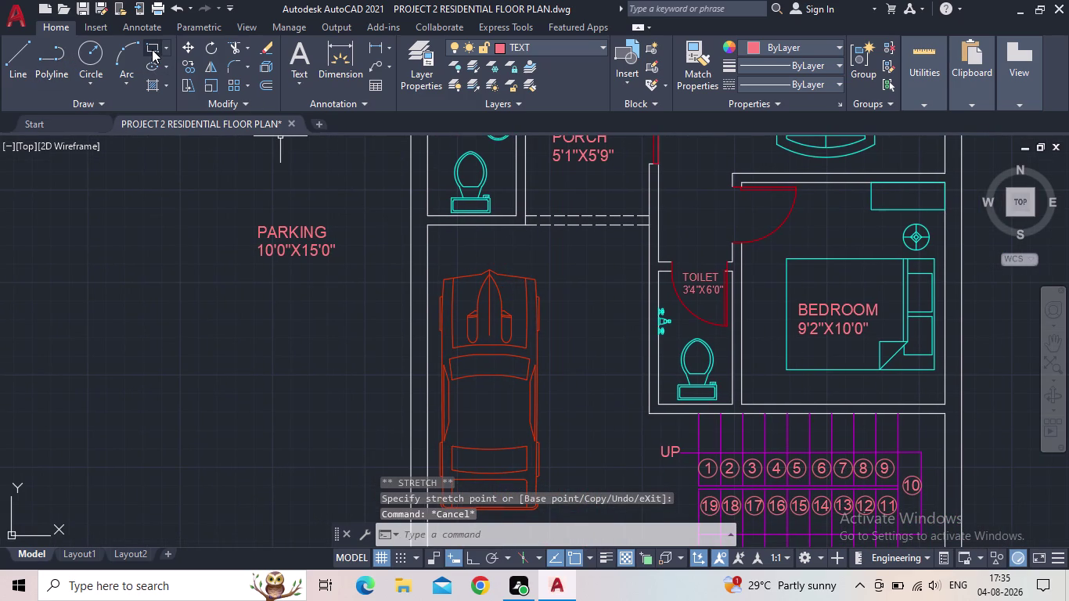
click(415, 69)
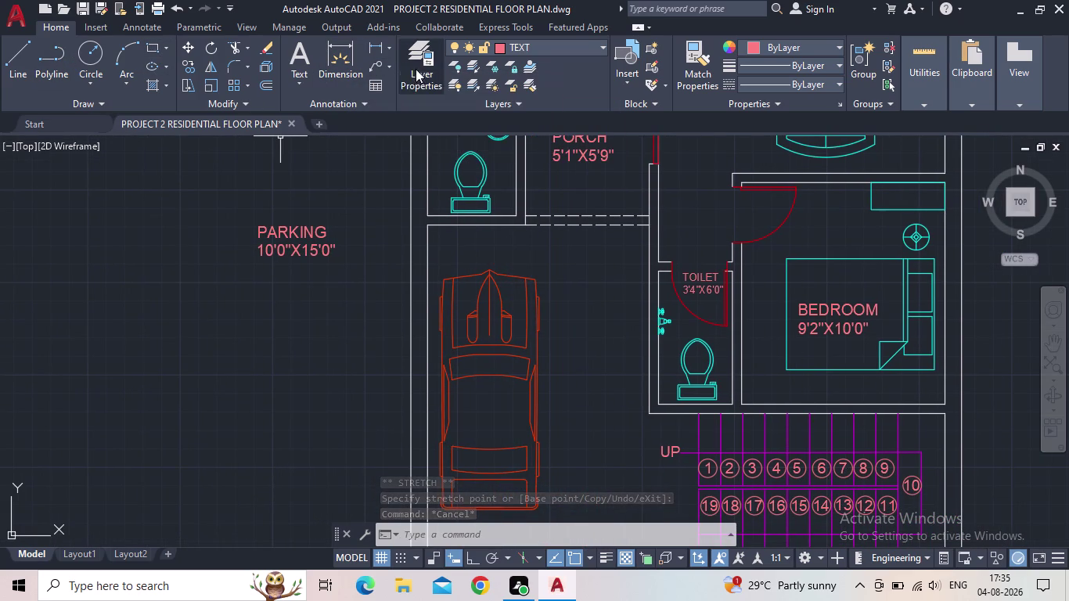
double_click(298, 330)
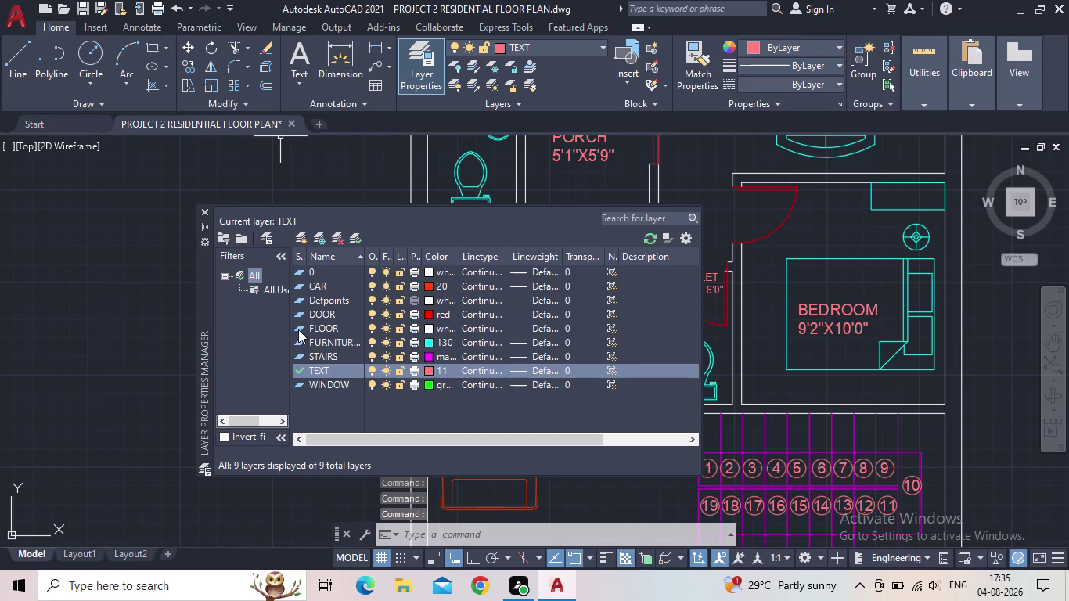
click(208, 214)
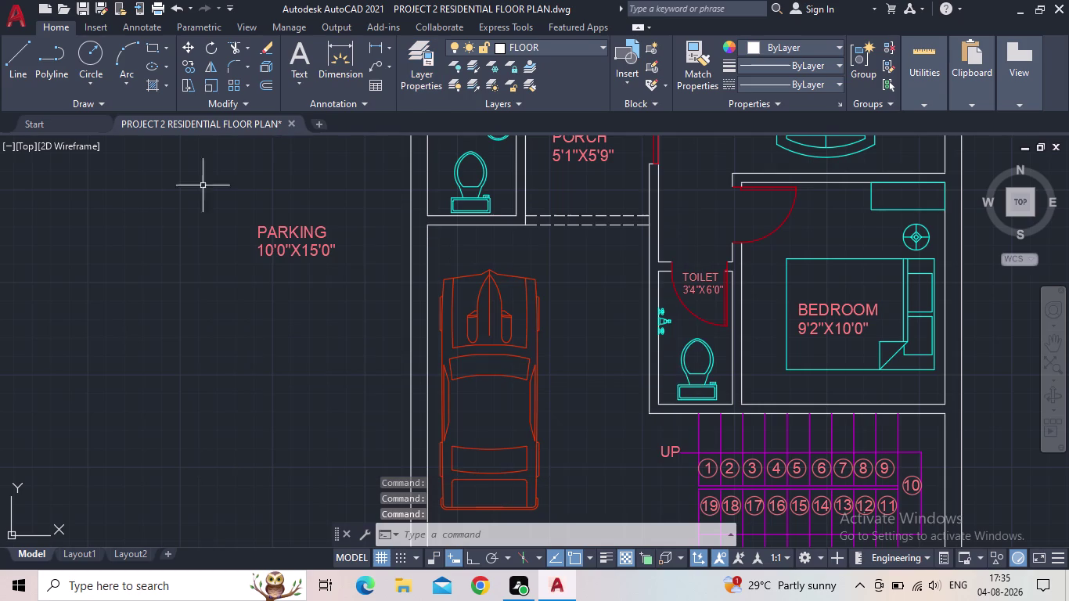
click(156, 47)
scroll(up, 3)
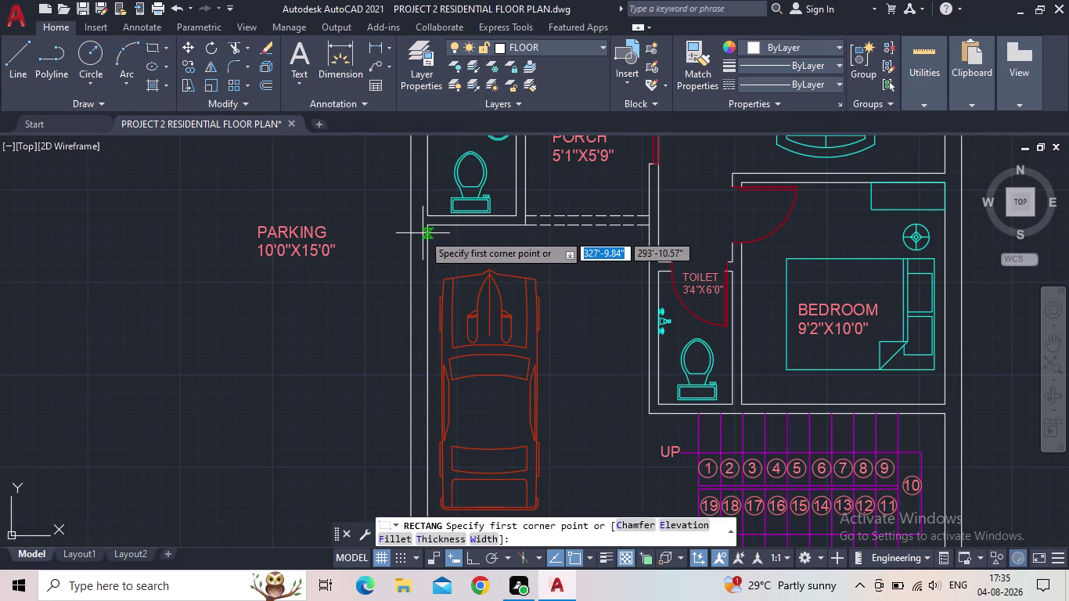
click(429, 220)
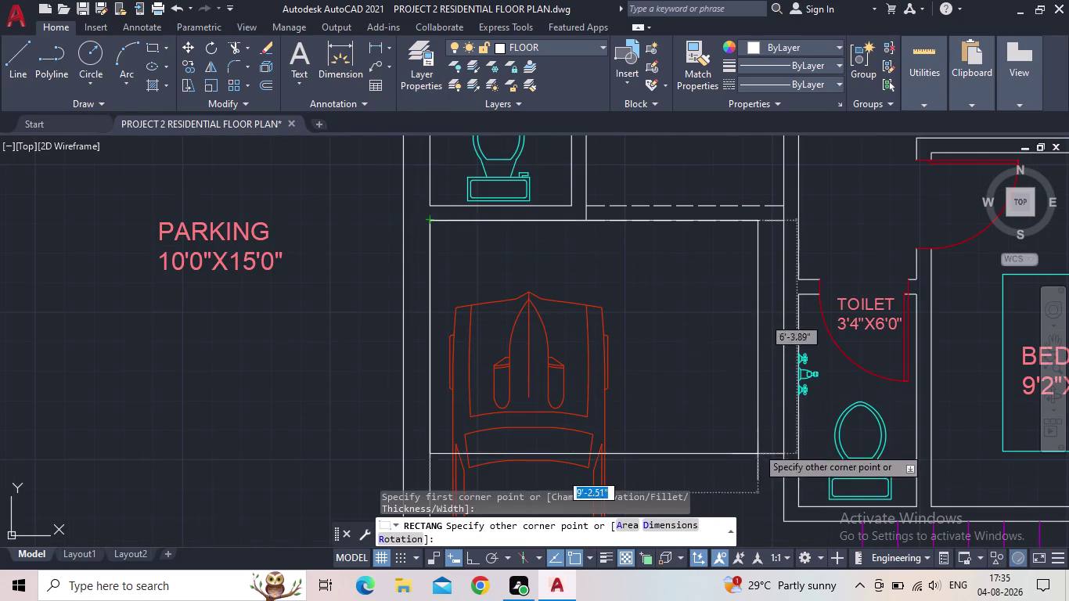
middle_drag(760, 488, 735, 341)
scroll(down, 3)
middle_drag(757, 464, 754, 456)
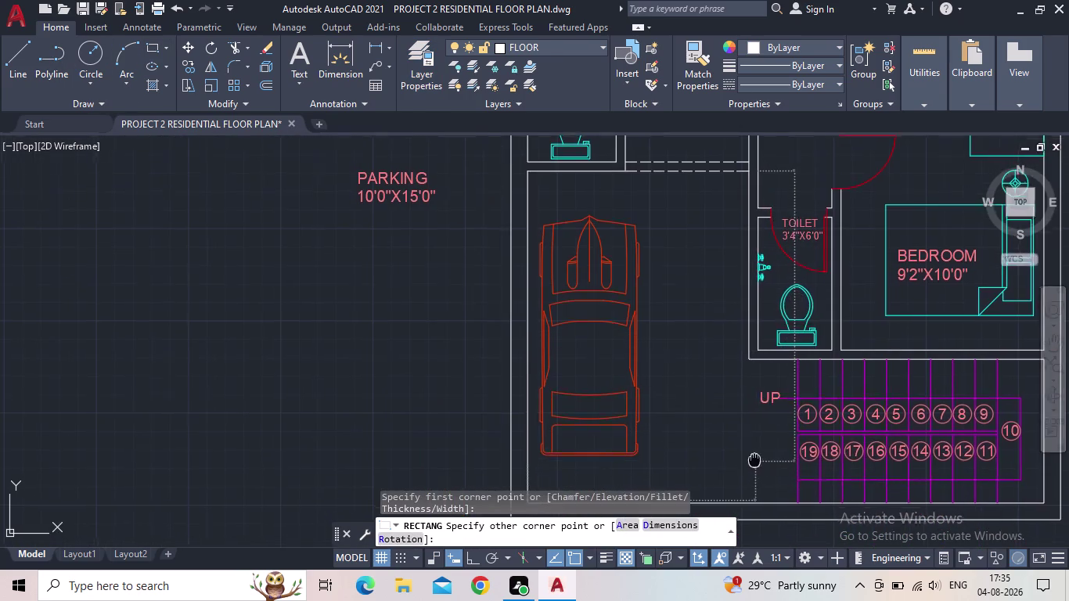
middle_drag(754, 455, 752, 366)
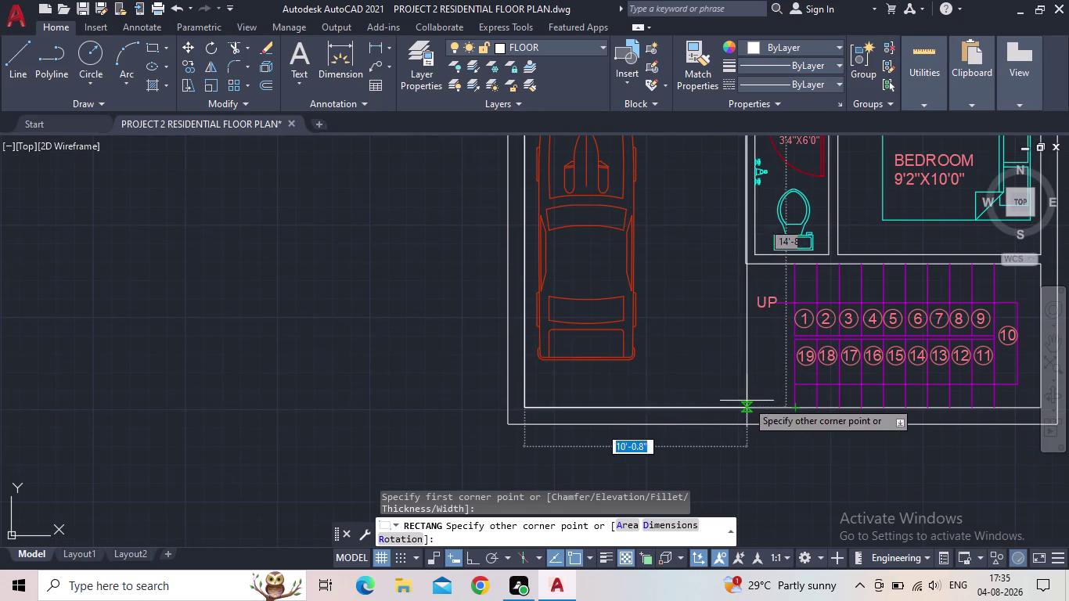
scroll(up, 3)
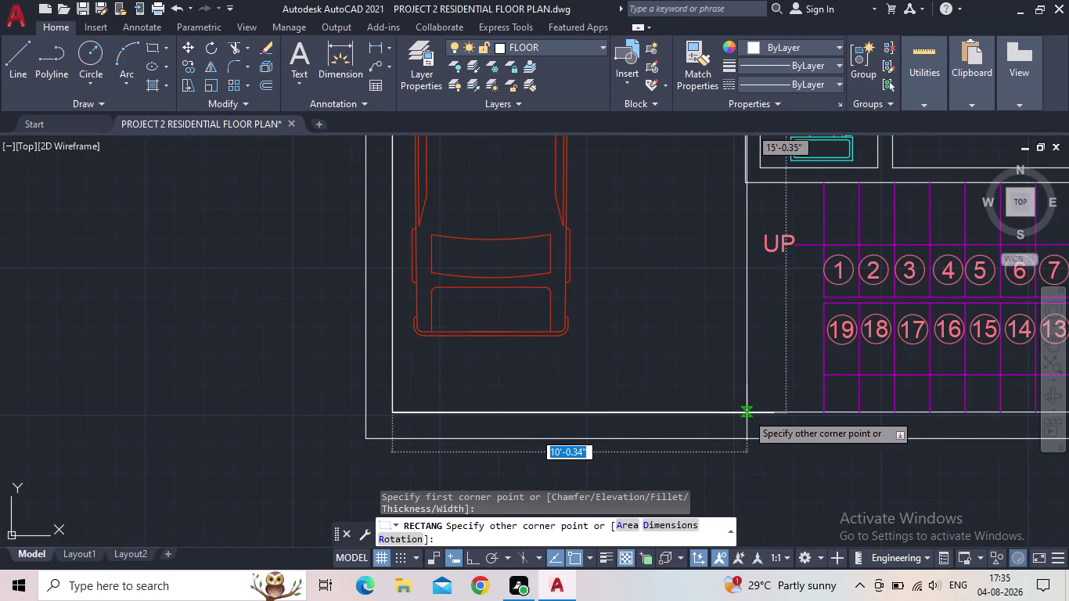
click(745, 415)
scroll(down, 3)
middle_drag(762, 374, 745, 369)
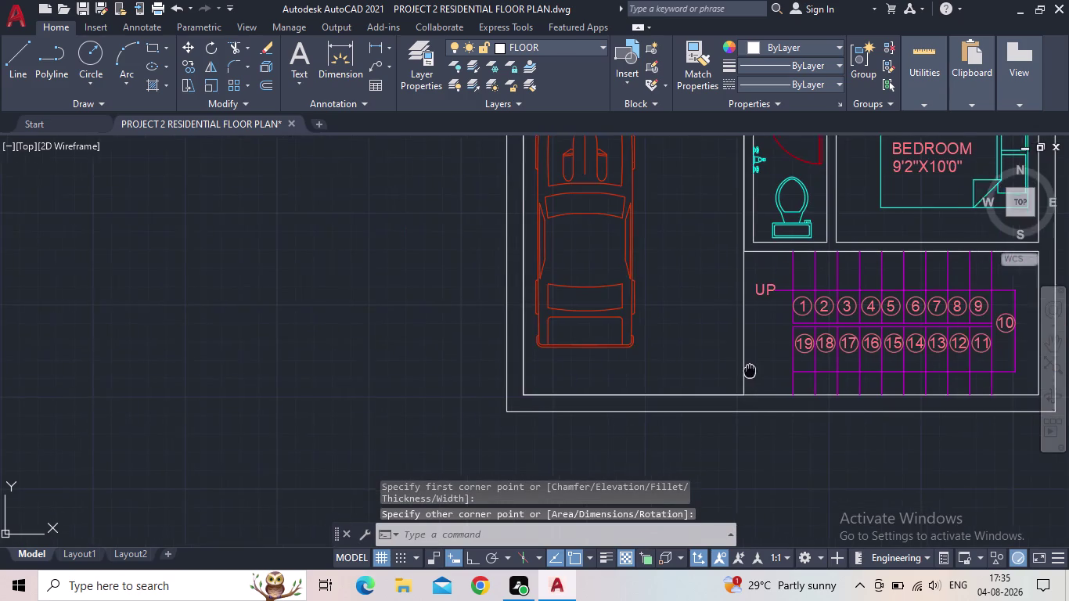
middle_drag(744, 369, 670, 360)
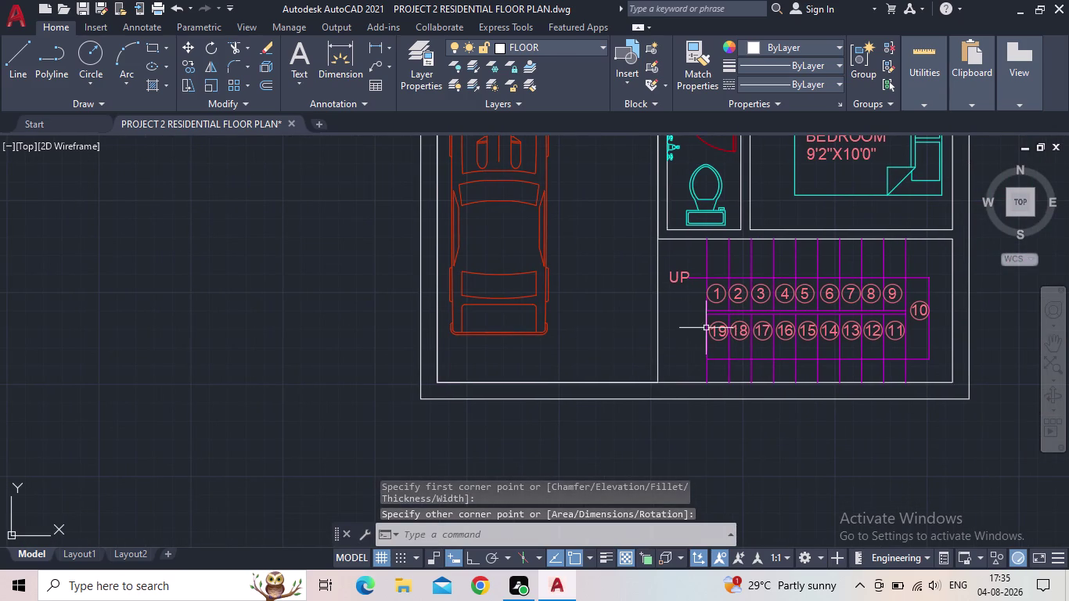
key(space)
scroll(up, 3)
middle_drag(627, 255, 617, 397)
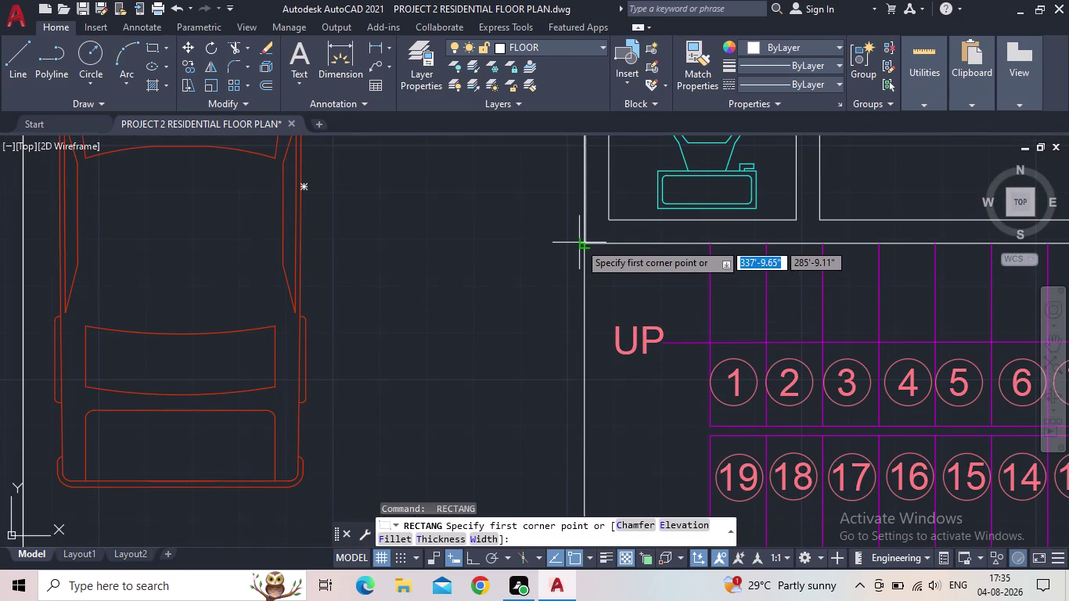
key(Escape)
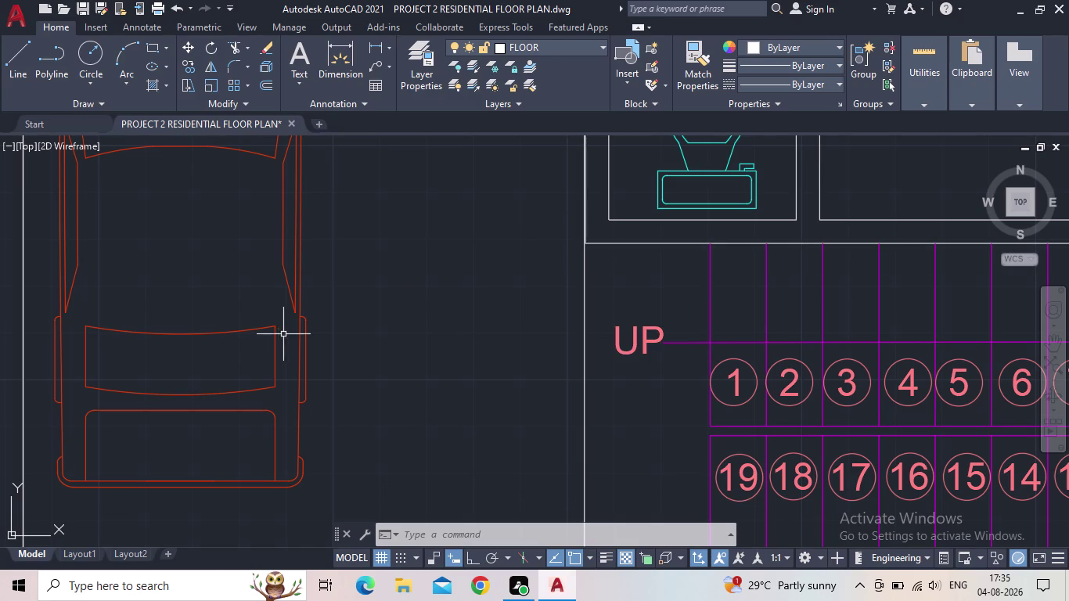
scroll(down, 3)
middle_drag(426, 364, 426, 356)
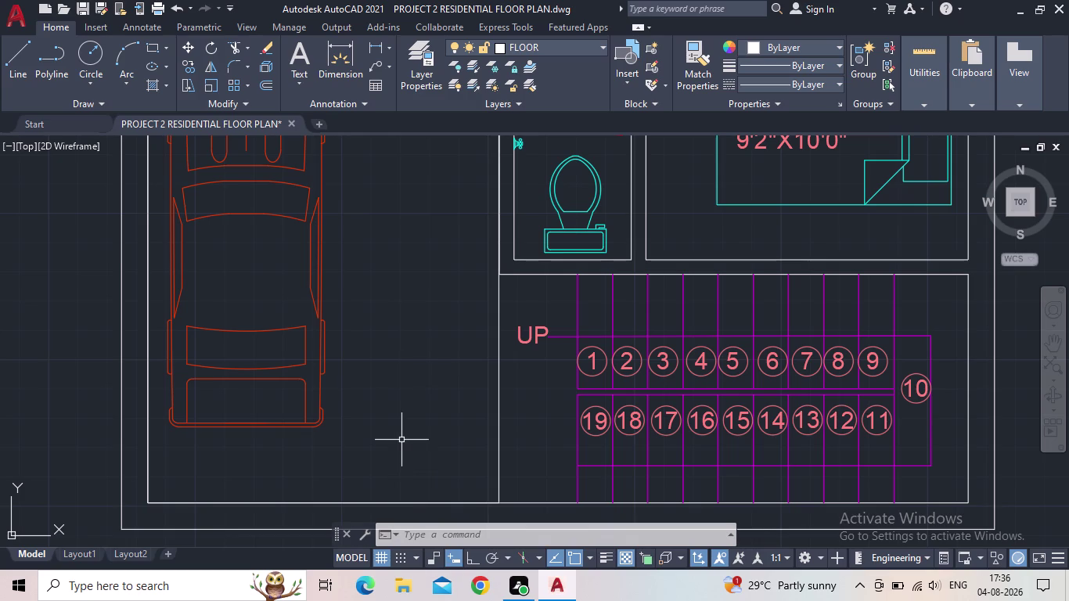
middle_drag(401, 436, 400, 450)
scroll(down, 3)
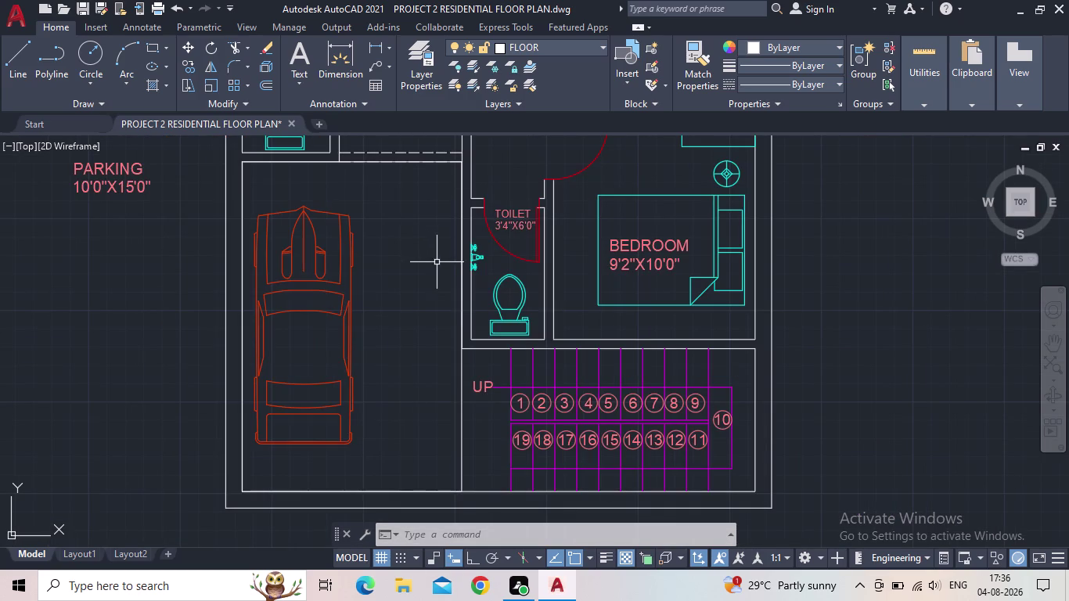
scroll(down, 3)
middle_drag(434, 265, 446, 334)
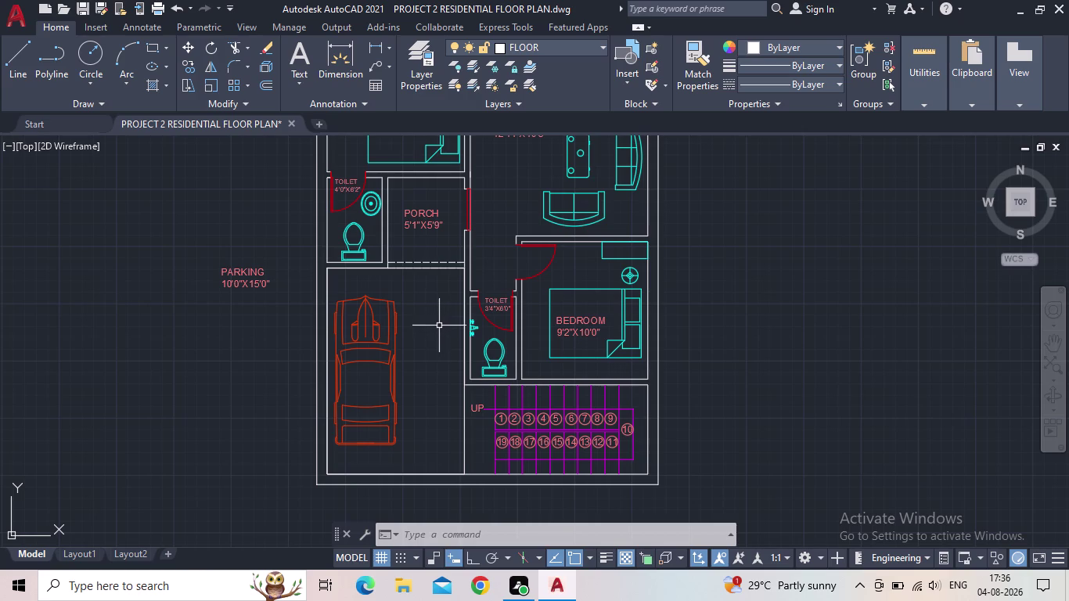
middle_drag(449, 330, 447, 329)
middle_drag(447, 329, 464, 323)
scroll(down, 3)
middle_drag(464, 324, 484, 330)
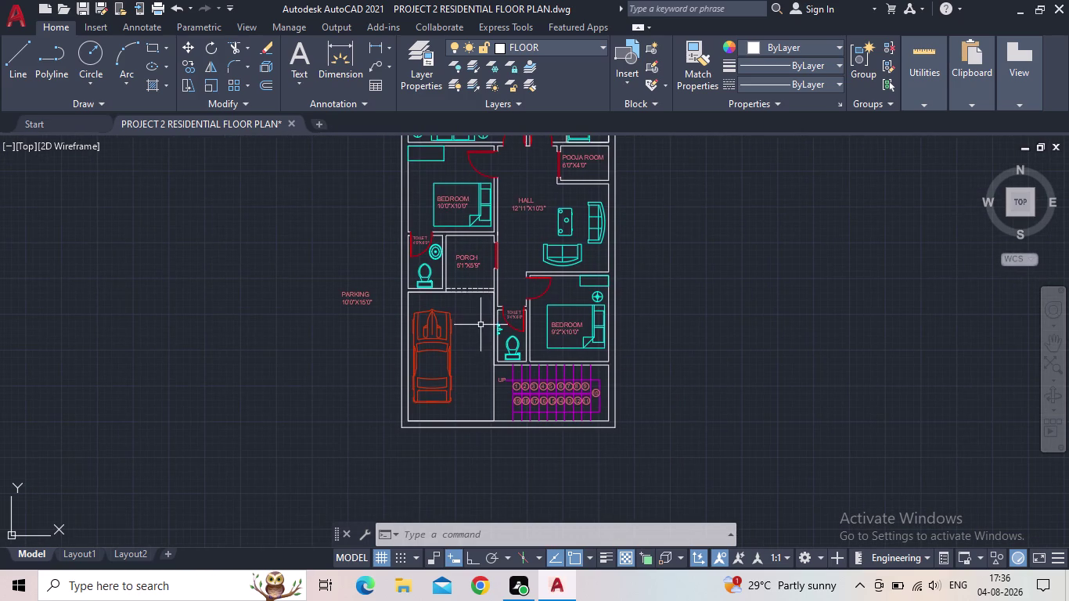
scroll(up, 3)
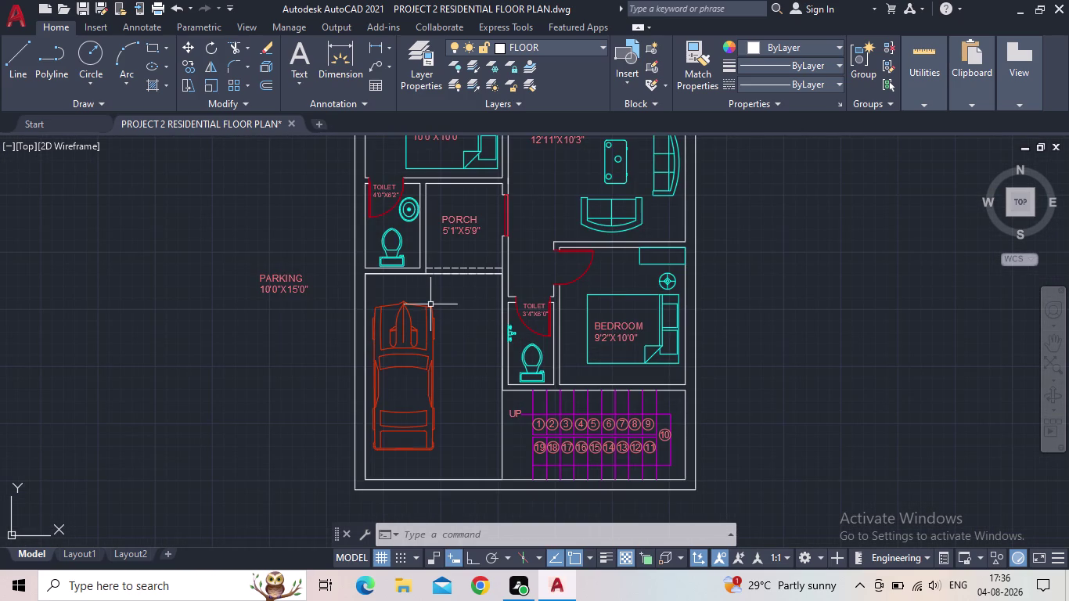
Hatch the parking area around the car with the AR-HBONE herringbone pattern.
key(h)
key(Return)
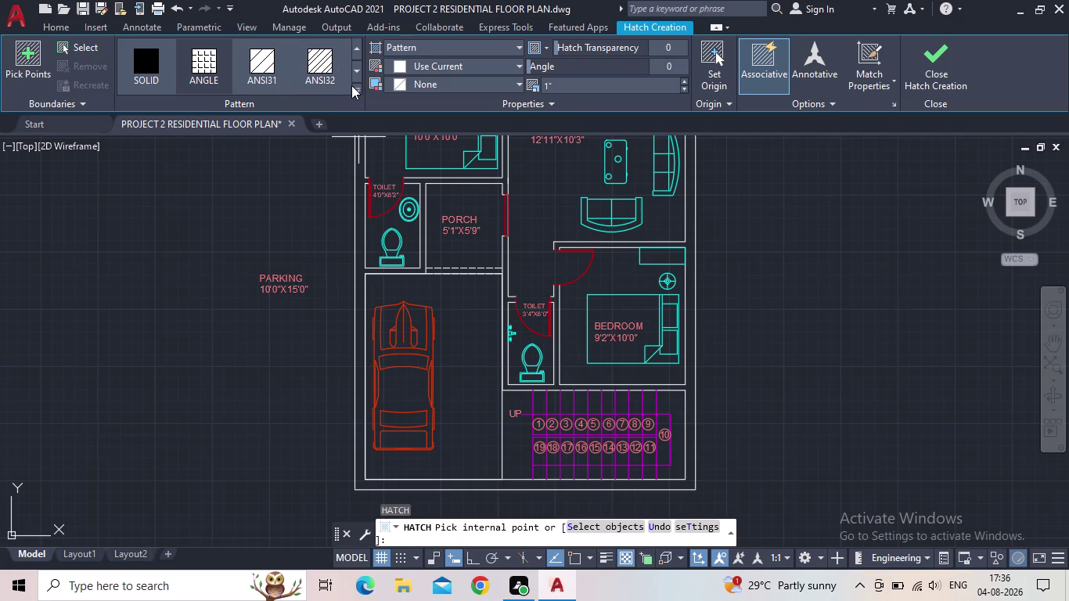
click(359, 91)
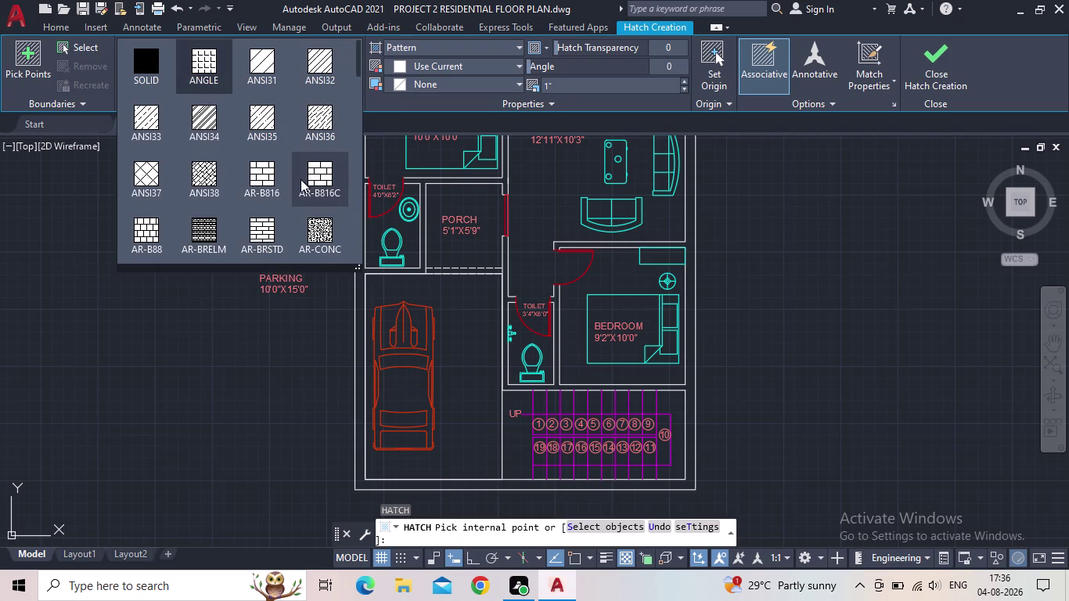
scroll(down, 3)
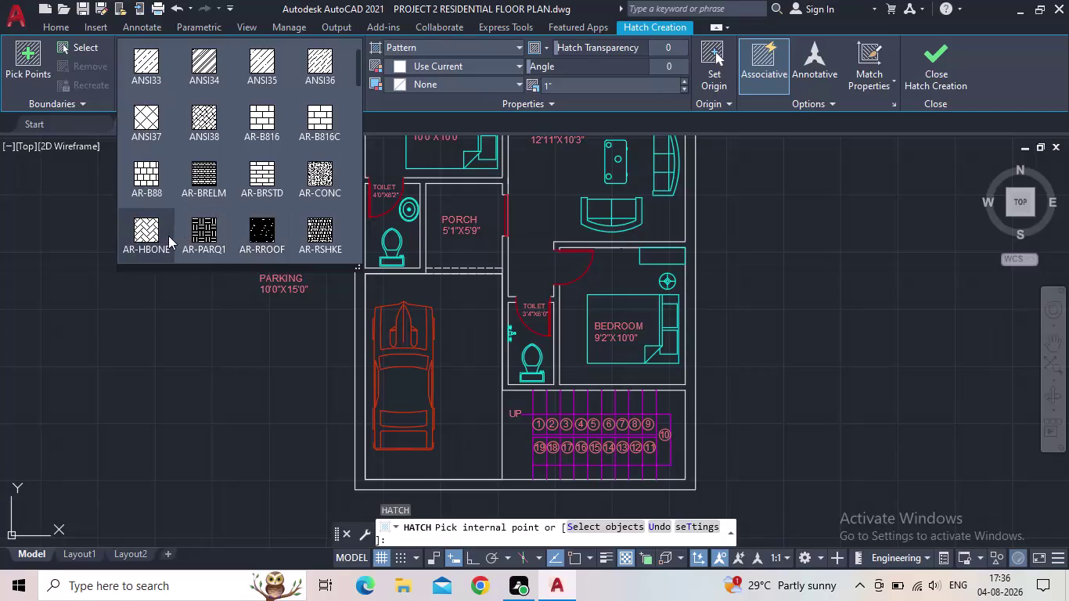
click(154, 235)
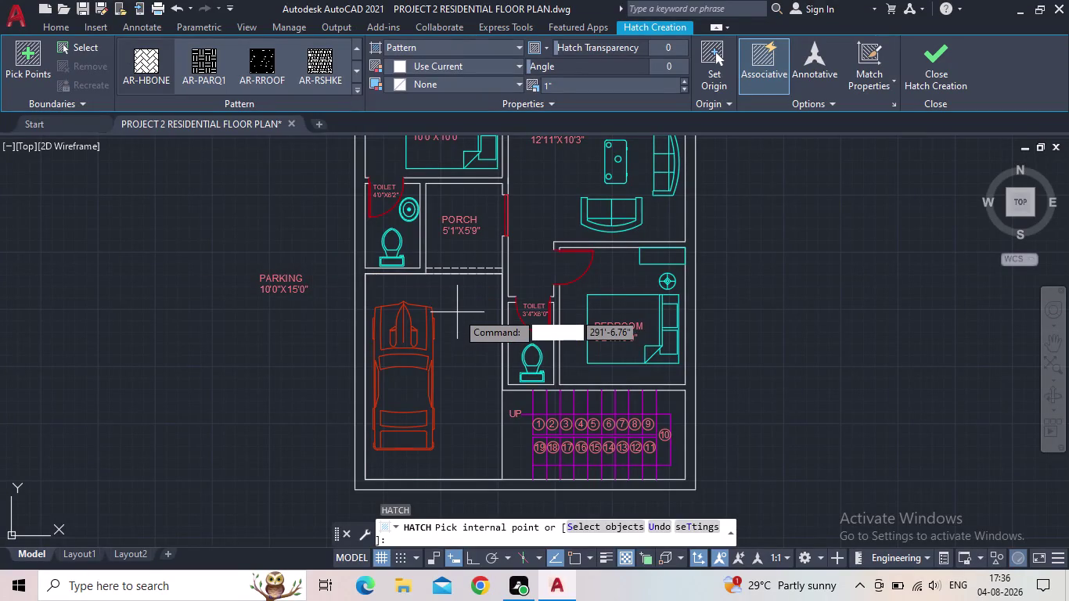
click(460, 319)
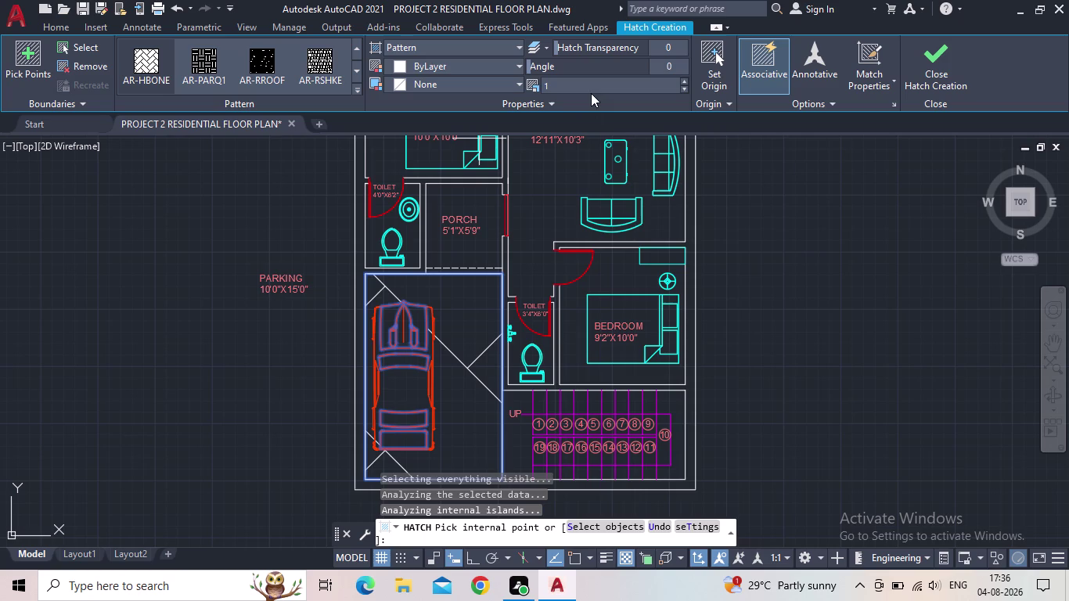
Set the hatch to scale 0.09, transparency 82 and purple colour 169,83,160, then finish.
click(682, 91)
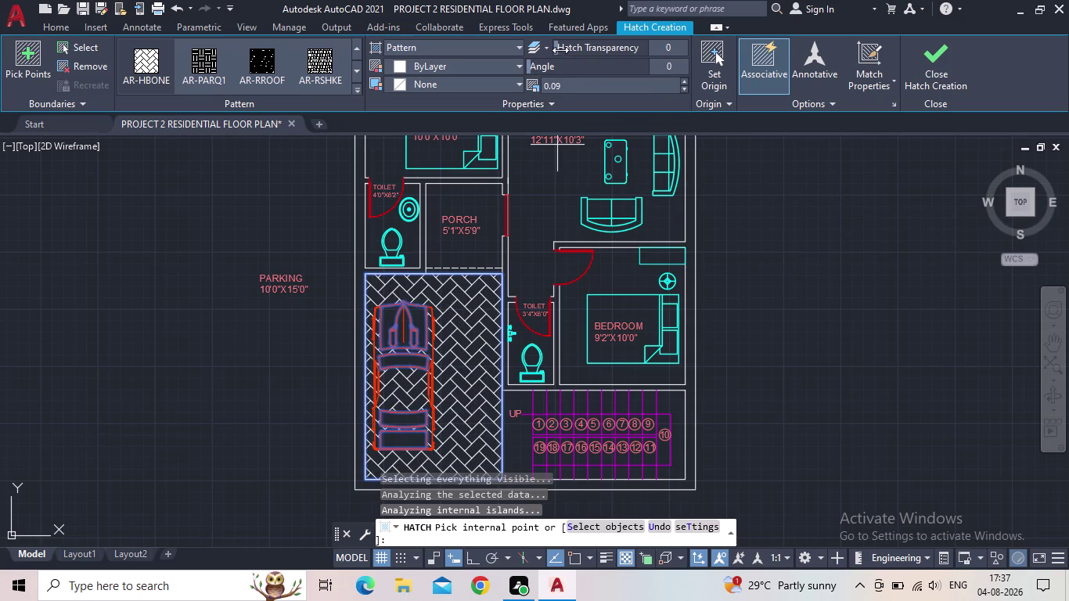
drag(563, 47, 660, 52)
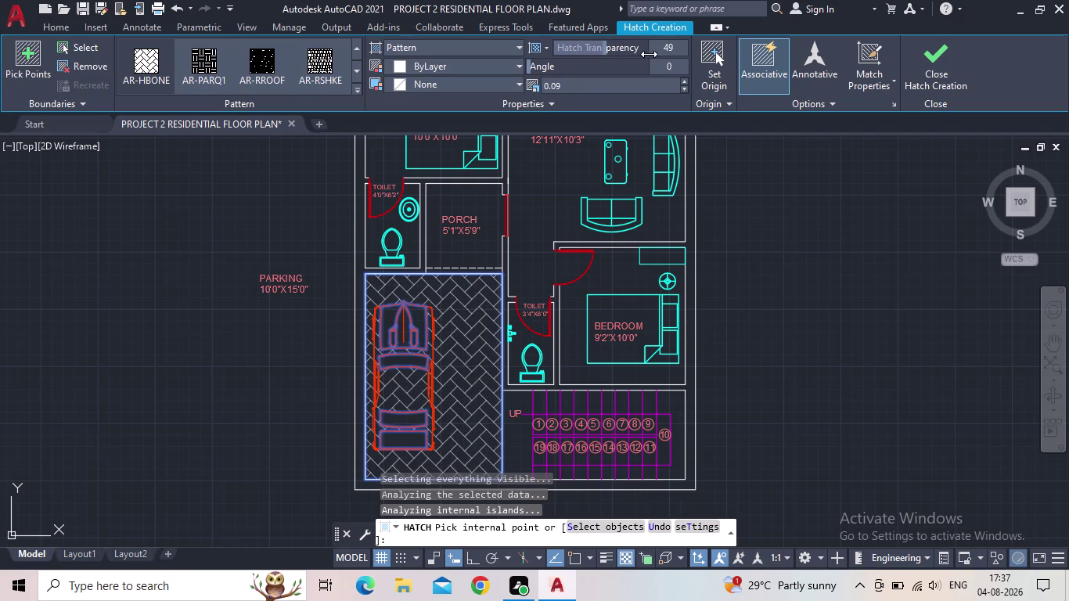
drag(613, 50, 661, 52)
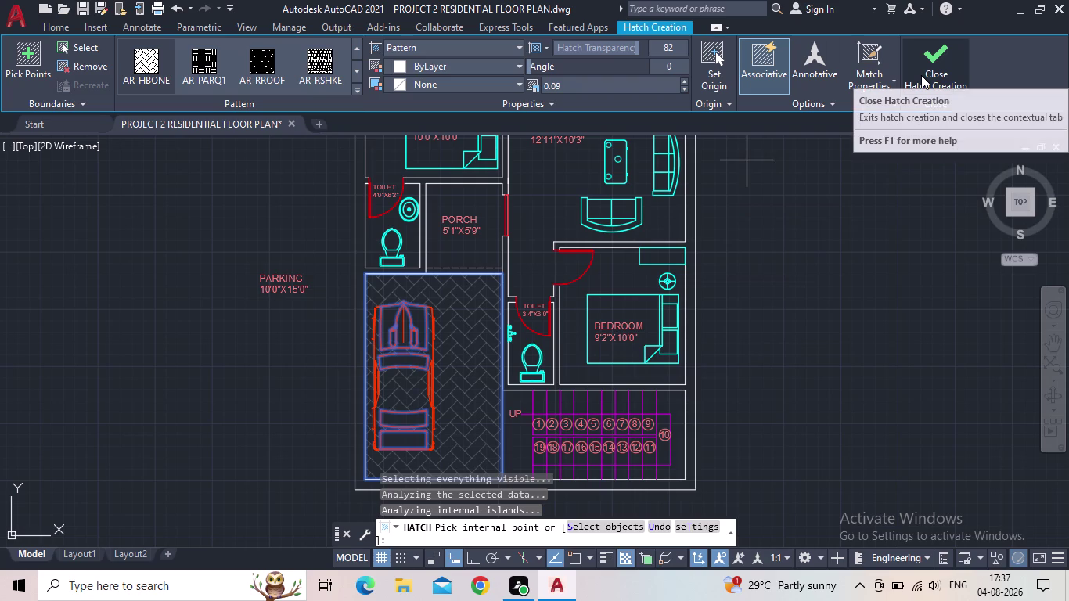
click(480, 63)
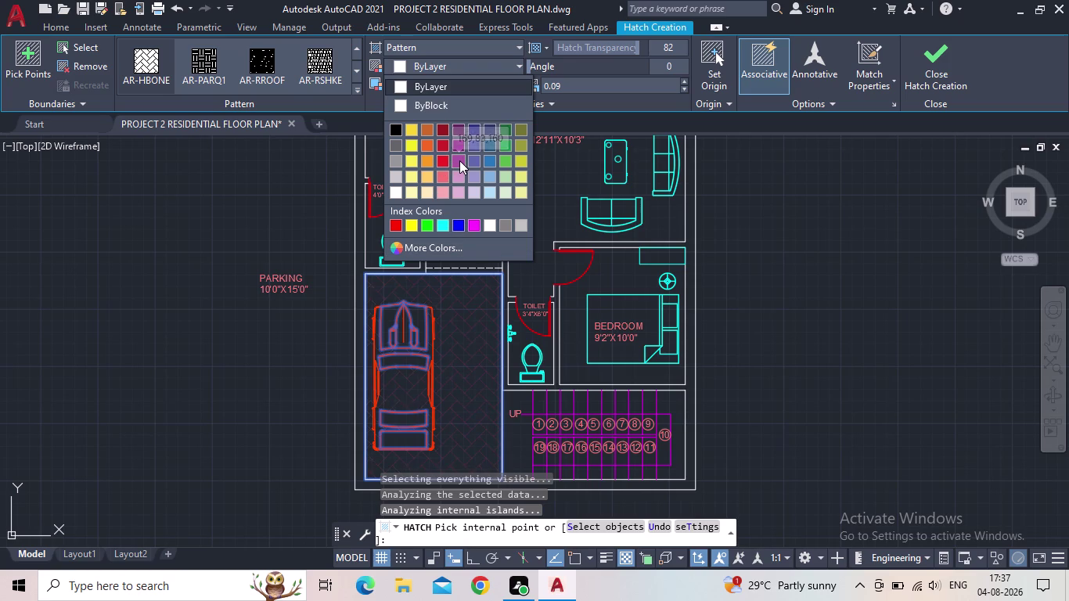
click(459, 160)
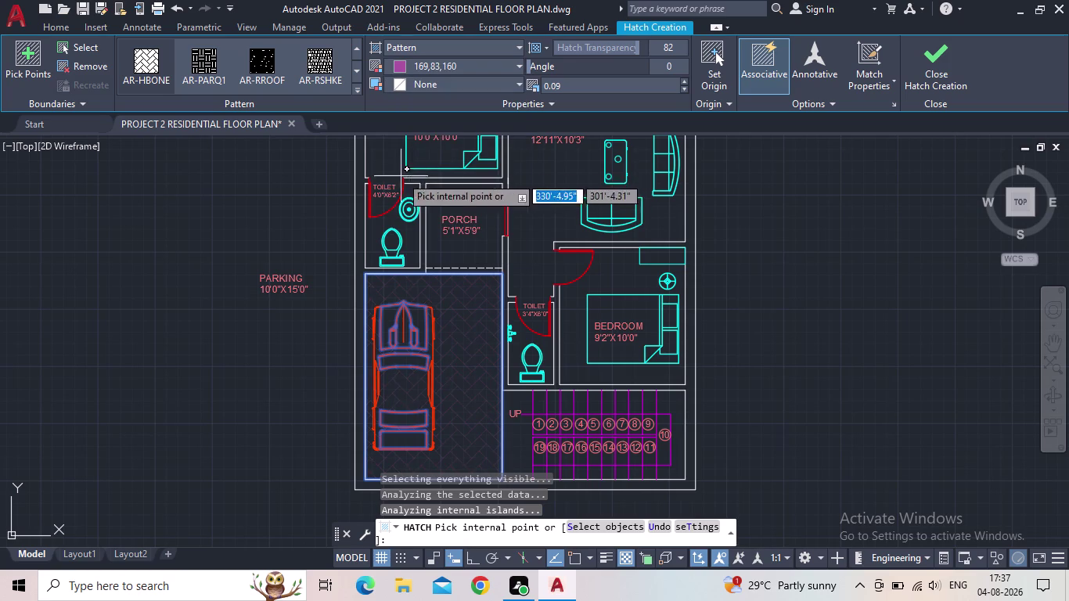
click(935, 74)
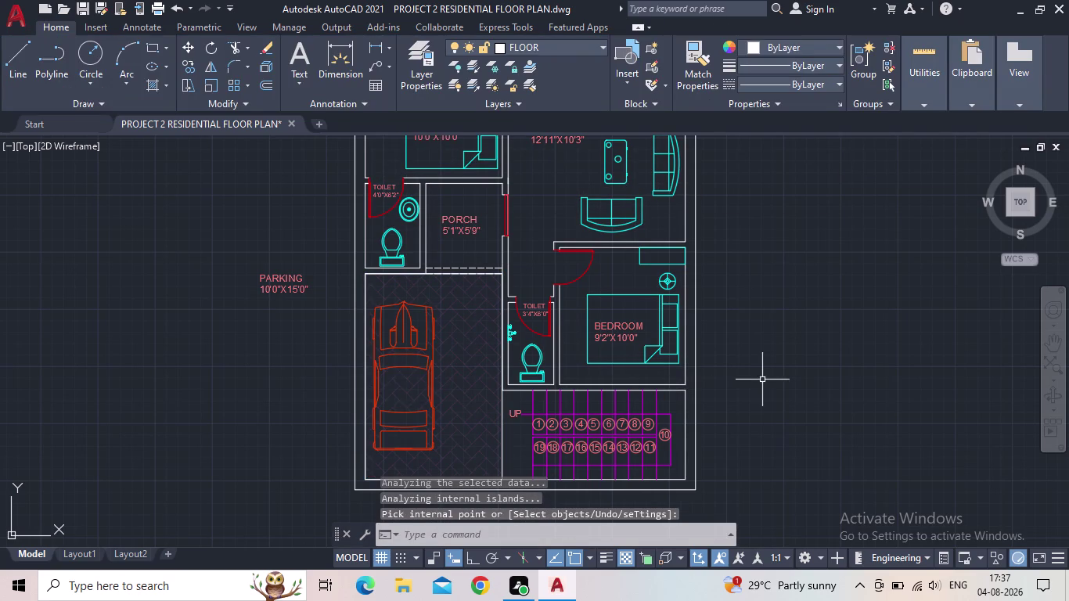
middle_drag(768, 371, 775, 337)
scroll(down, 3)
scroll(up, 3)
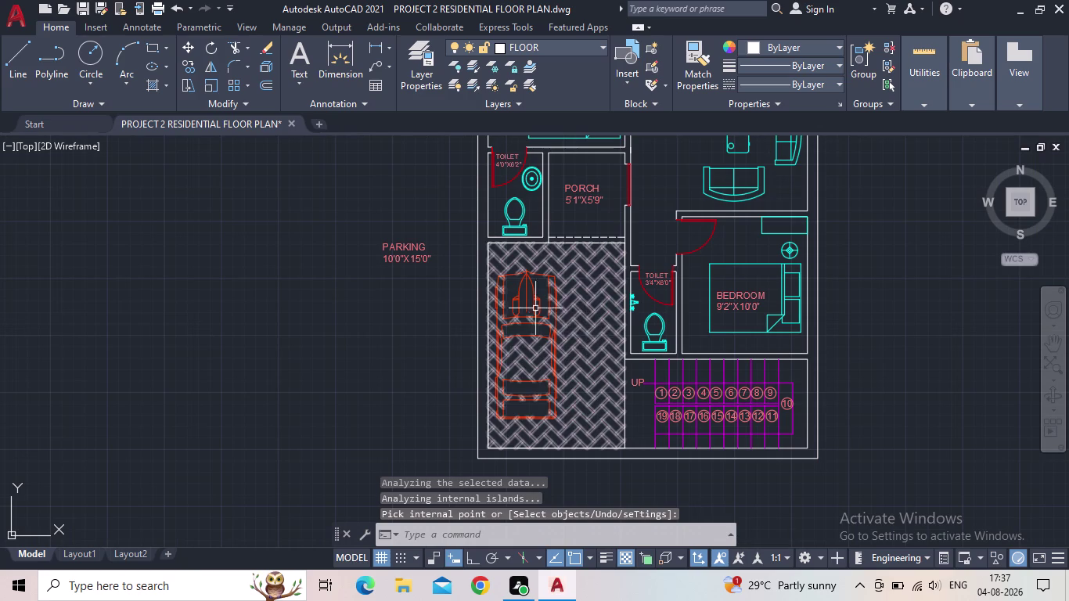
middle_drag(351, 357, 276, 376)
middle_drag(297, 372, 296, 373)
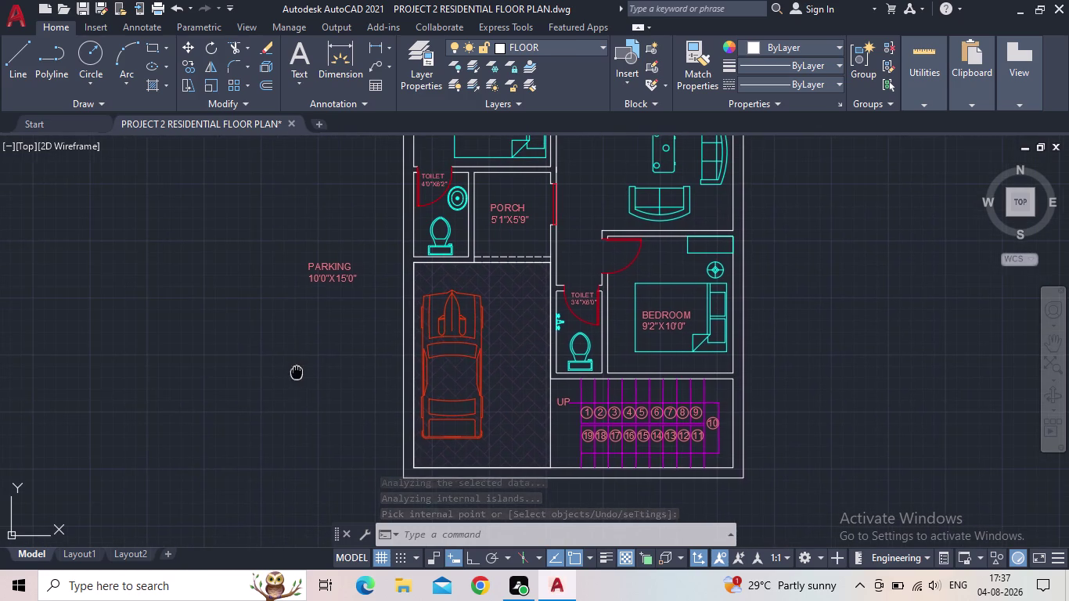
middle_drag(297, 374, 343, 365)
middle_drag(555, 480, 551, 396)
scroll(up, 3)
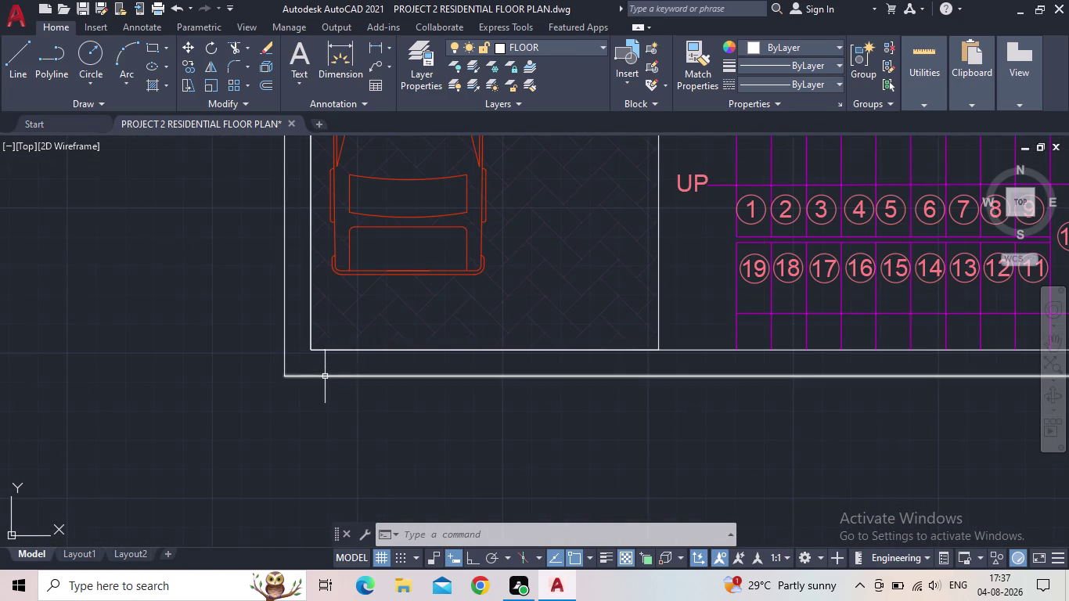
key(l)
key(Return)
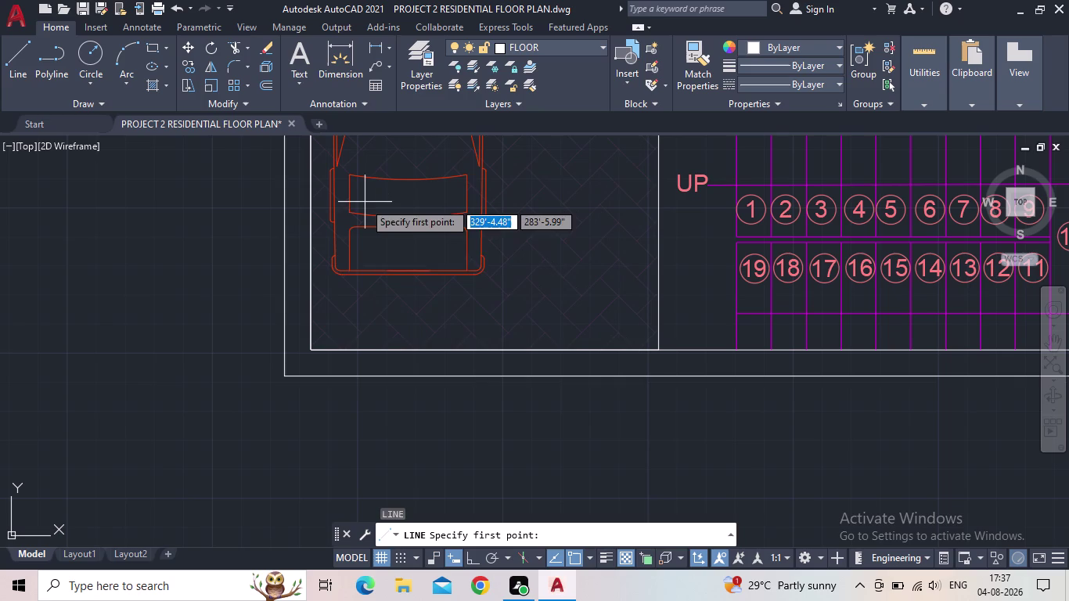
scroll(up, 3)
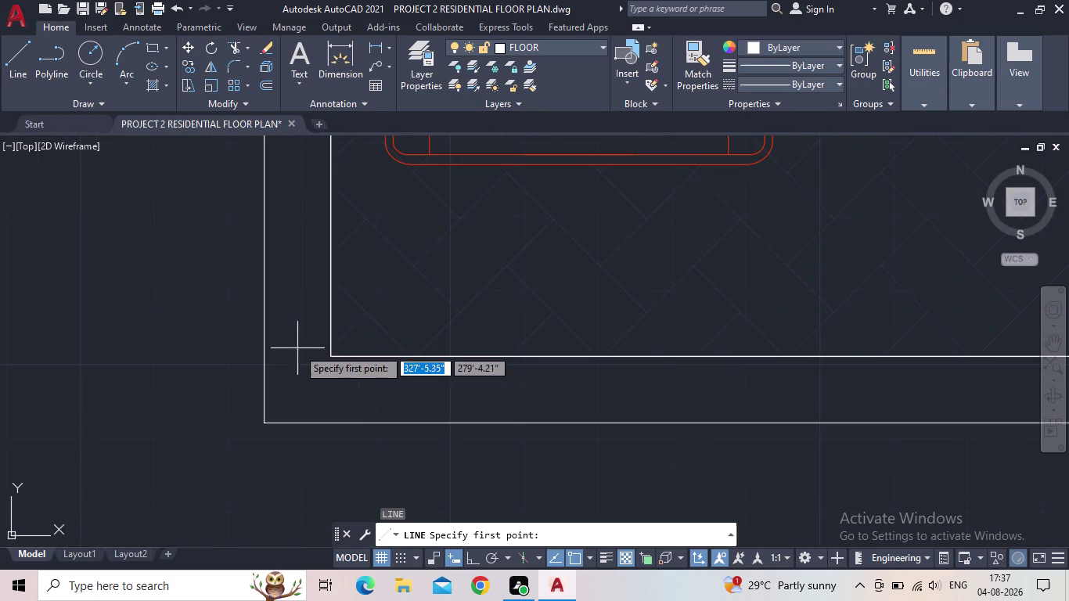
drag(328, 360, 332, 382)
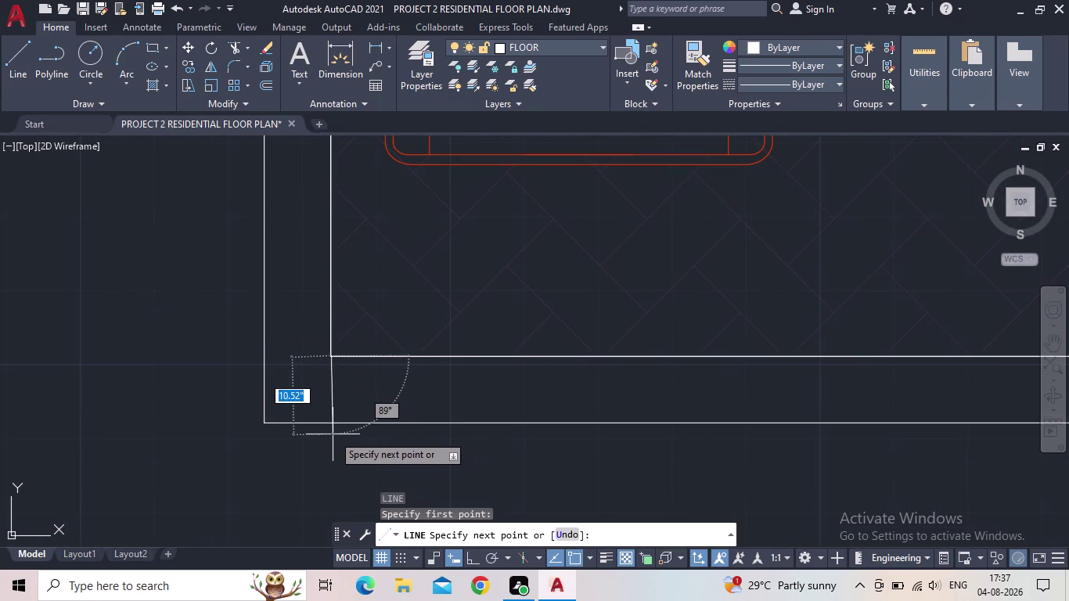
click(471, 562)
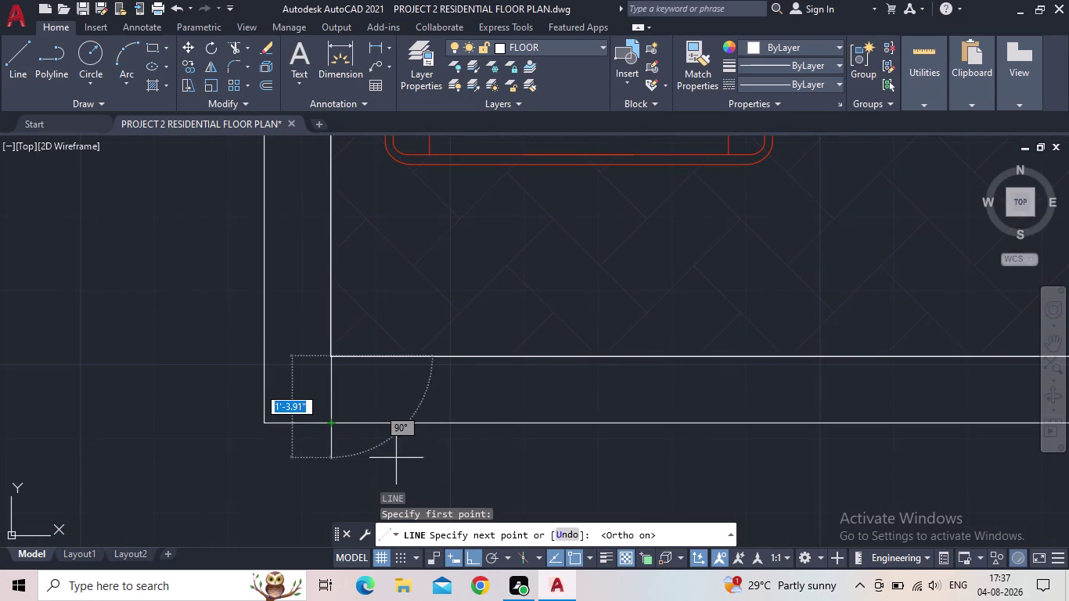
click(324, 426)
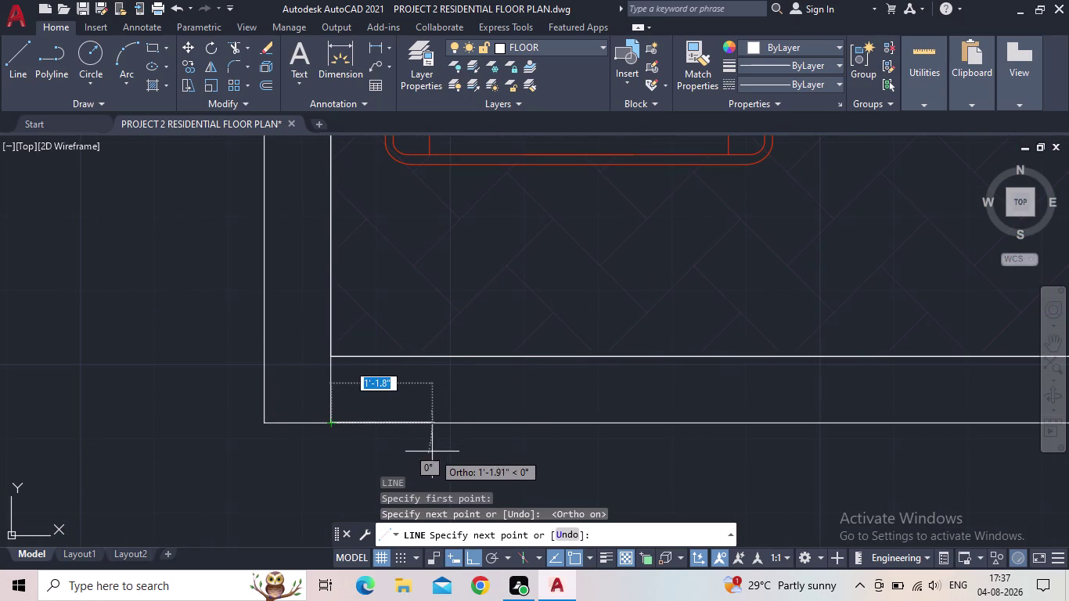
key(Escape)
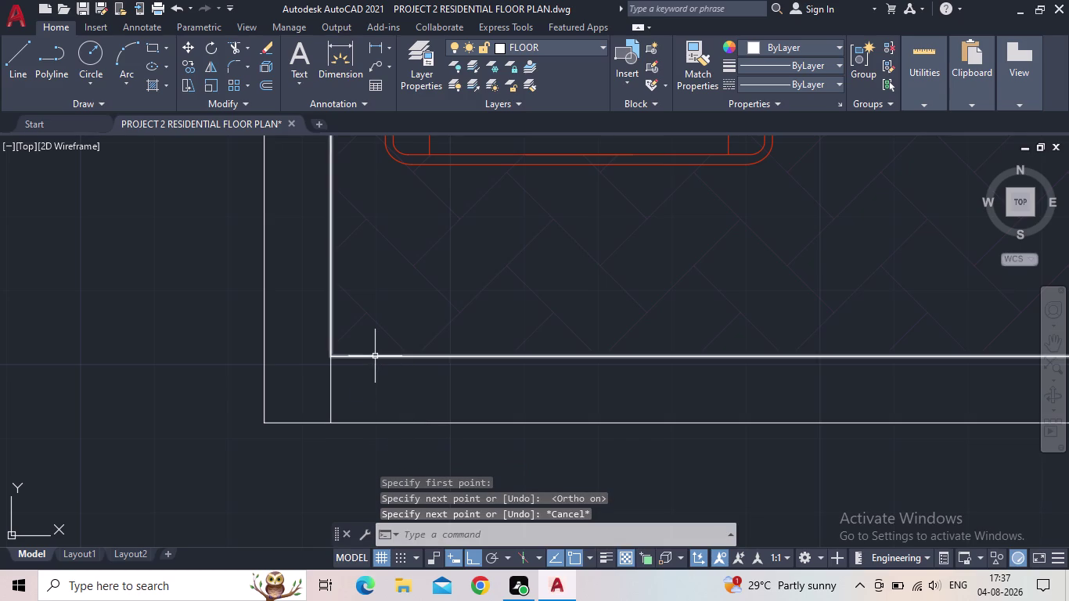
click(375, 356)
key(Escape)
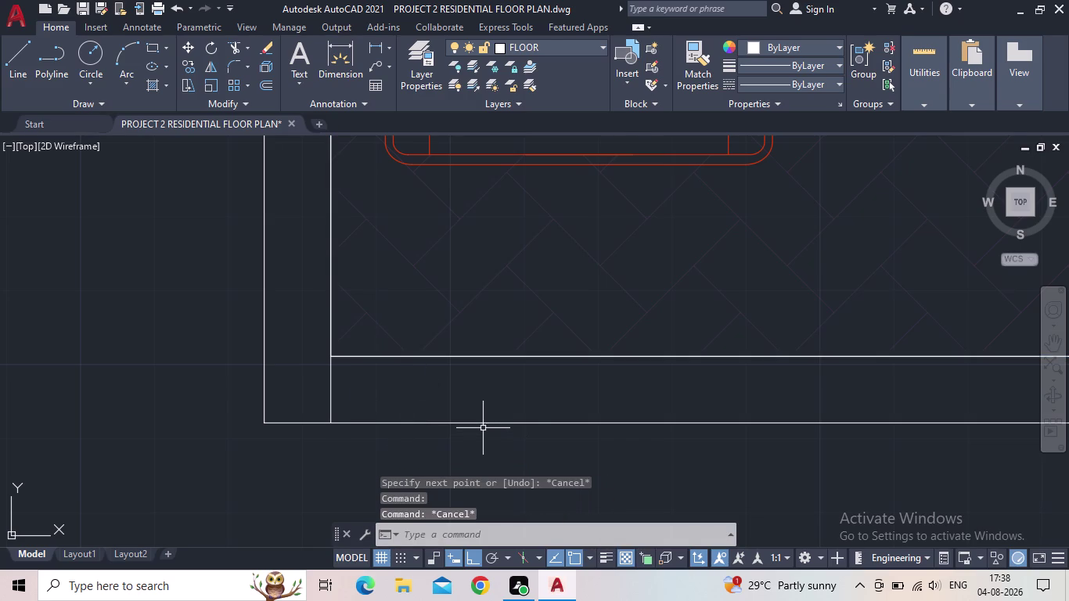
scroll(down, 3)
middle_drag(444, 414, 353, 393)
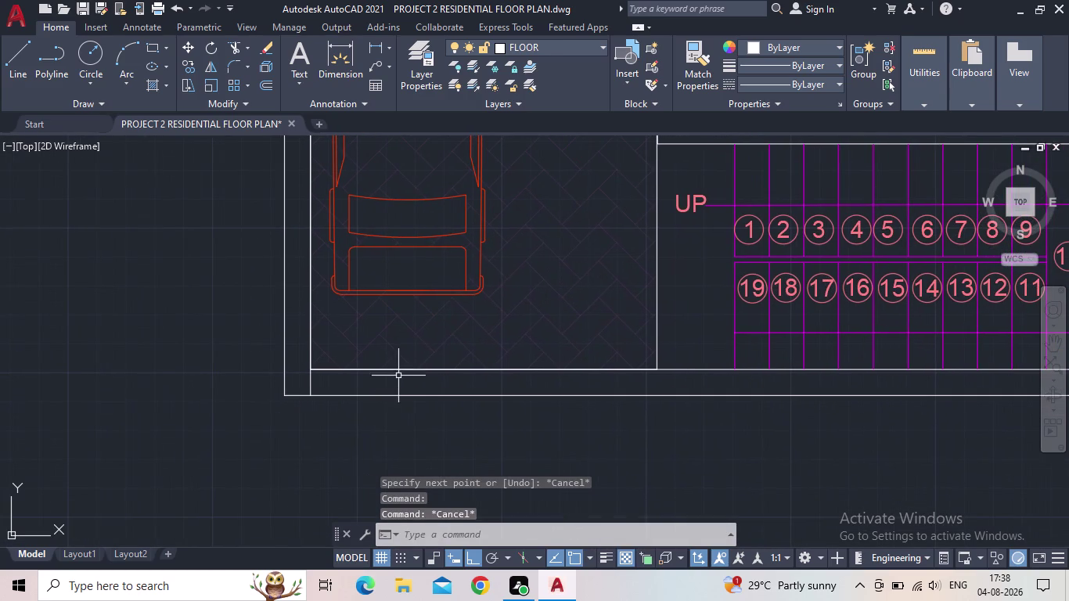
click(399, 369)
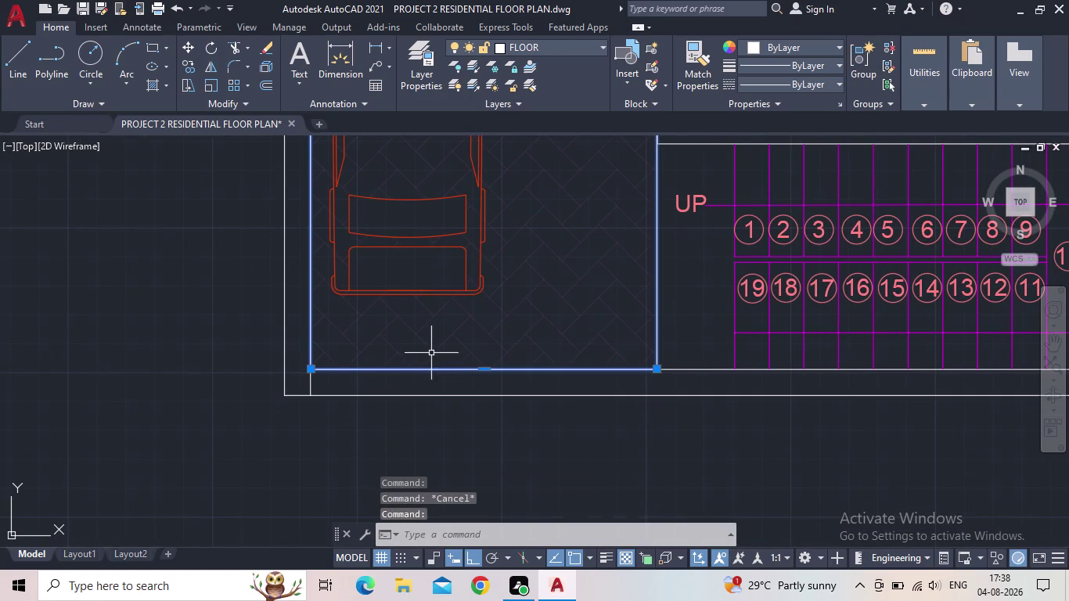
key(Escape)
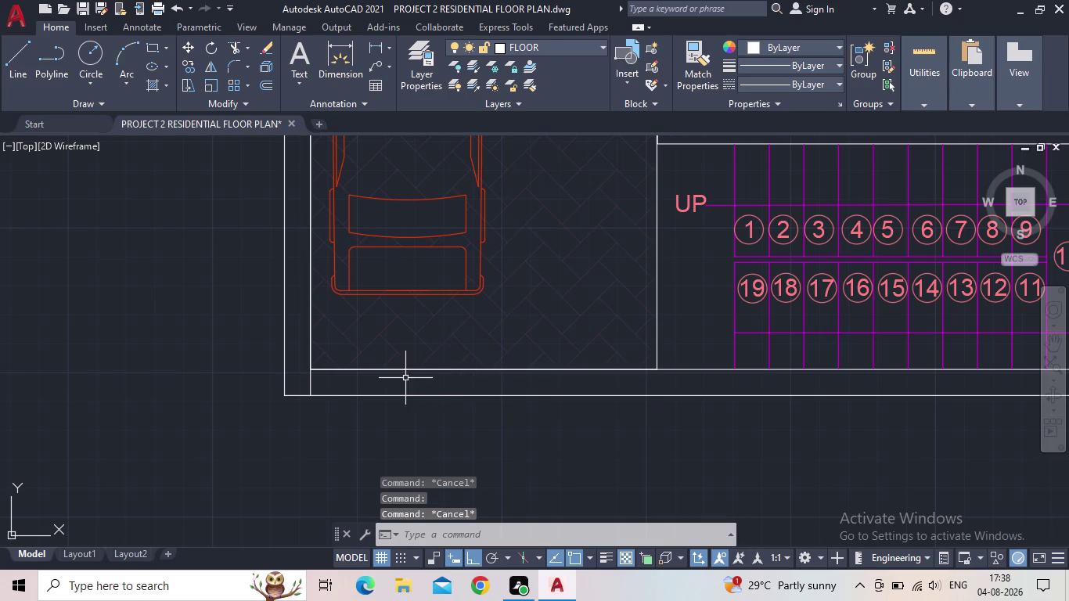
scroll(up, 3)
click(418, 361)
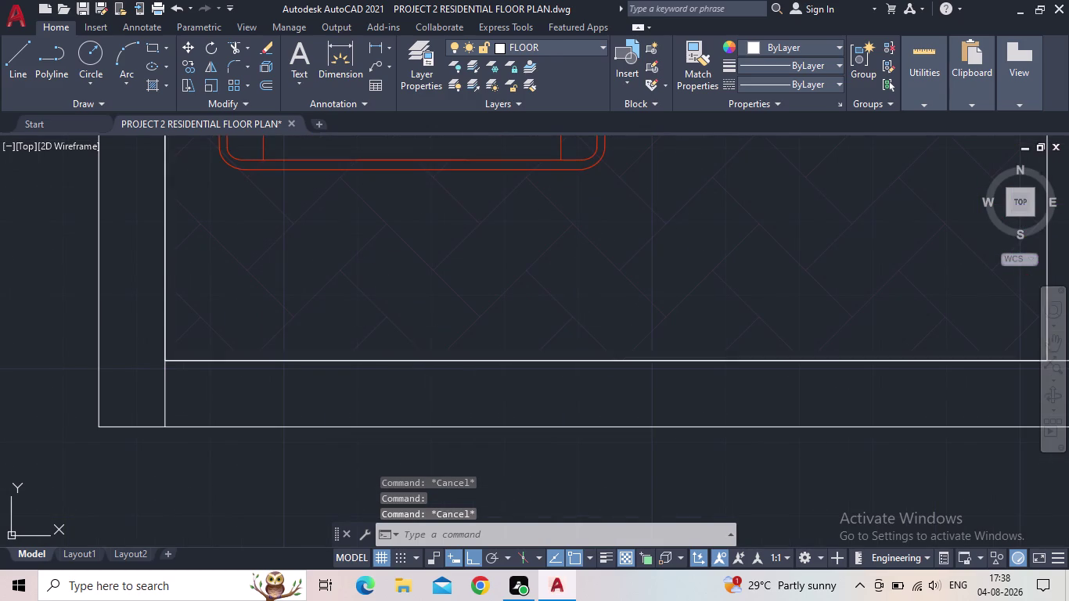
Explode the parking boundary into separate lines and check both bottom lines.
key(x)
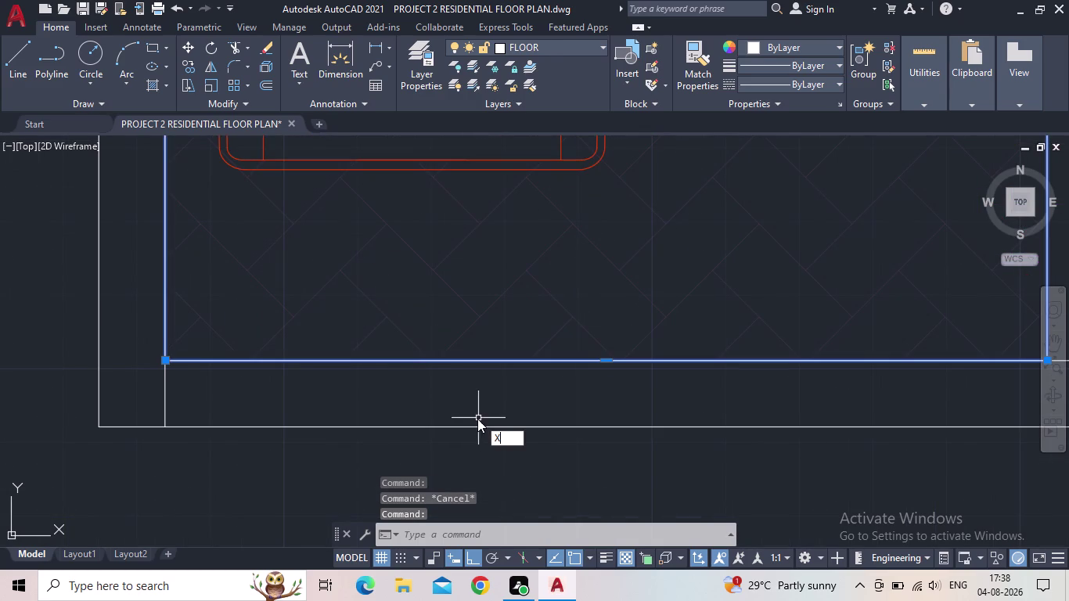
click(544, 452)
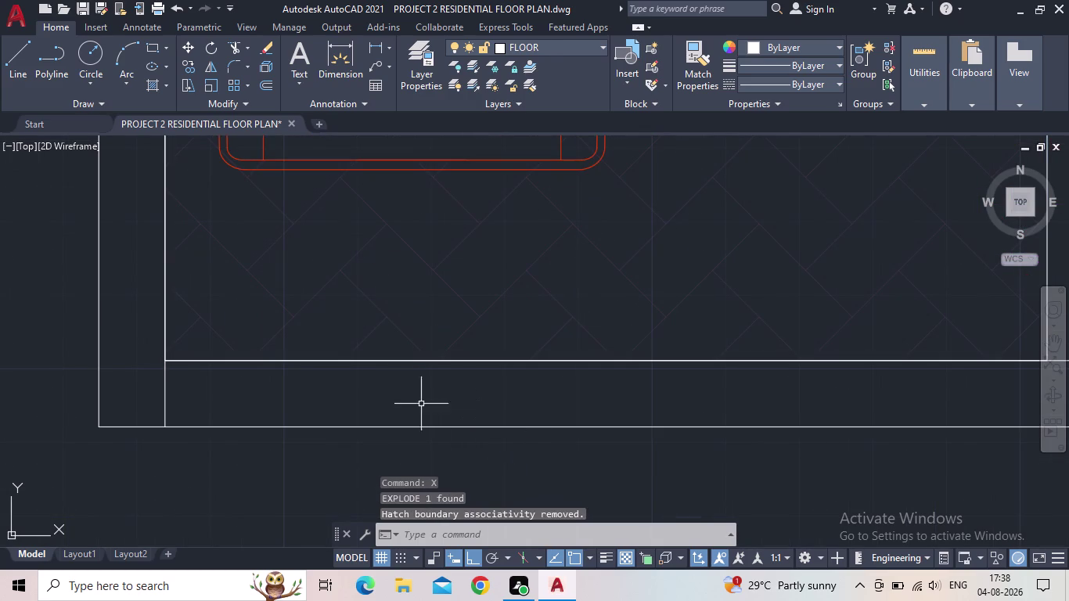
click(341, 360)
scroll(down, 3)
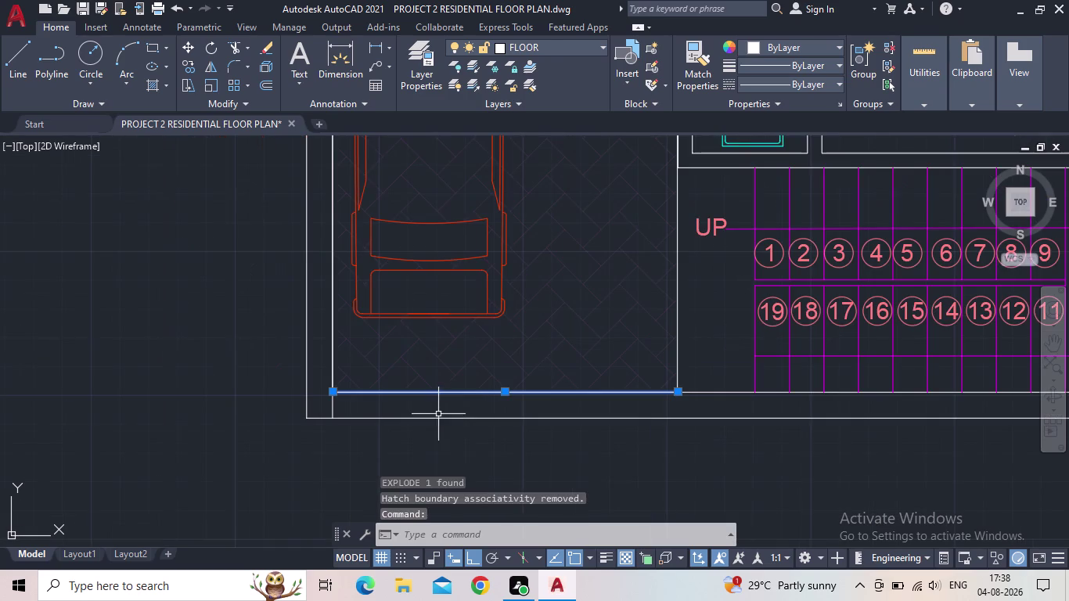
middle_click(438, 414)
click(428, 420)
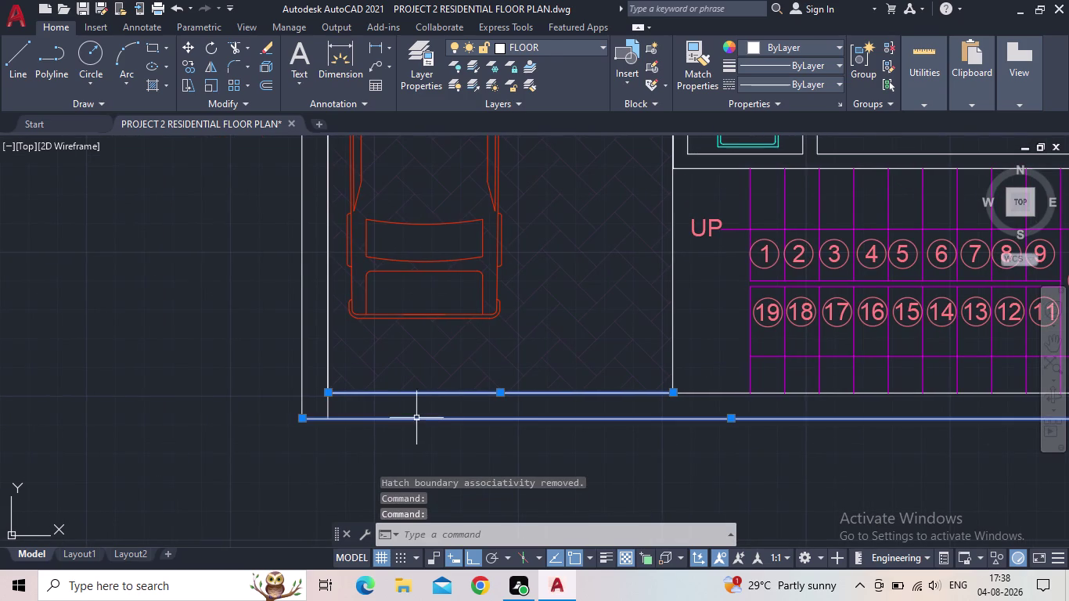
key(Escape)
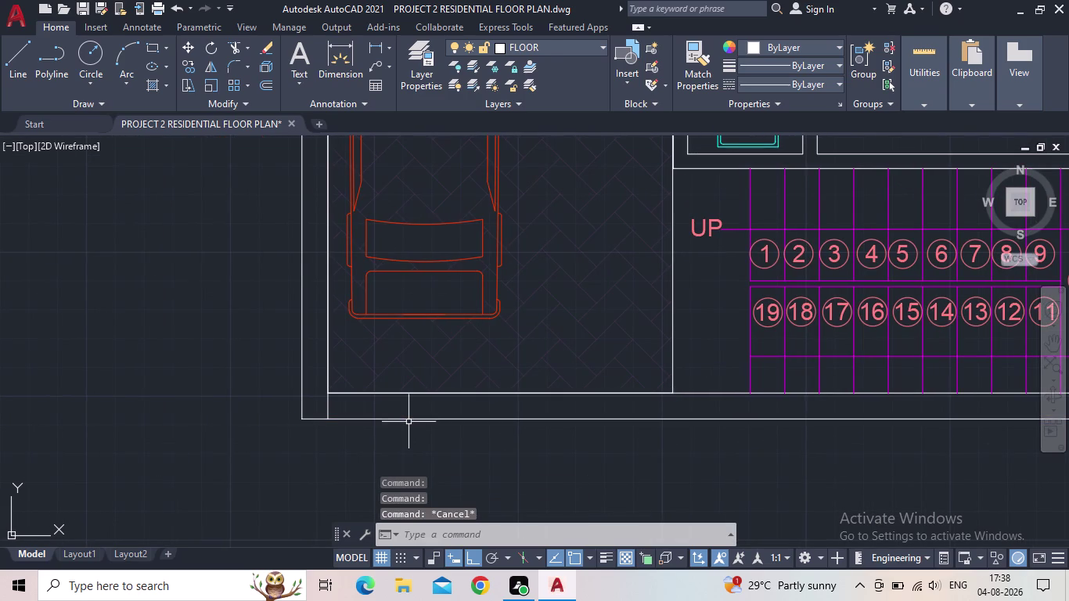
Draw a short line down from the parking's bottom corner.
text(L)
key(space)
scroll(up, 3)
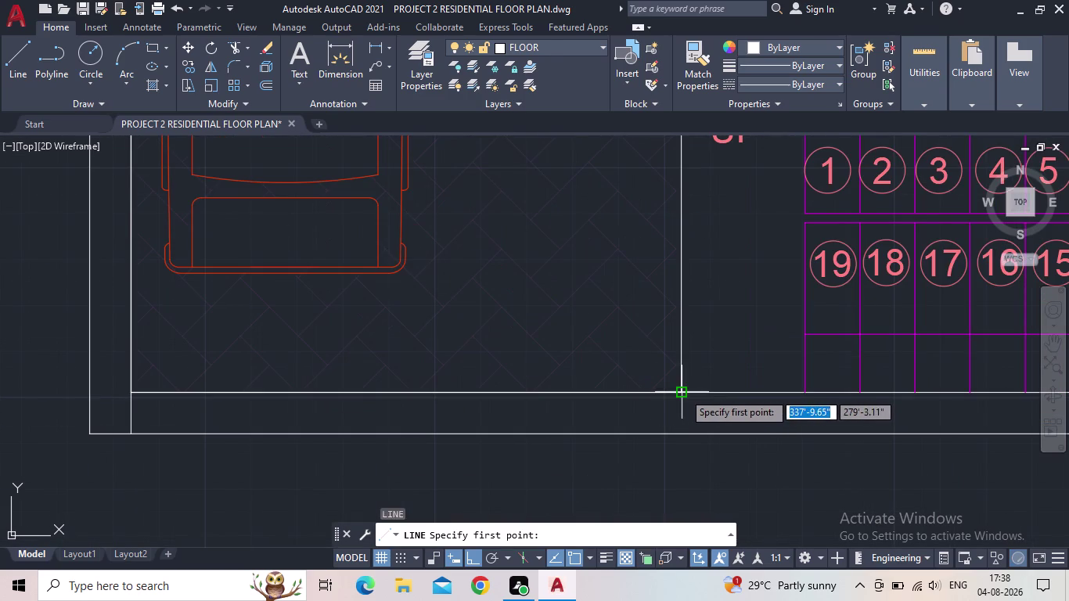
click(684, 393)
click(685, 438)
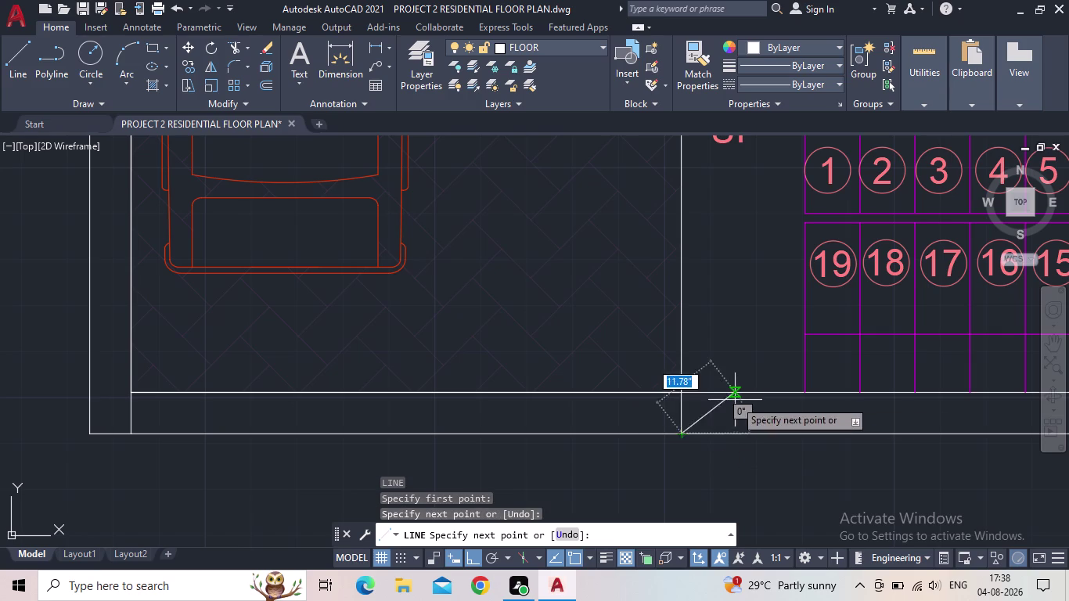
key(Escape)
Shorten the outer bottom line back to the wall.
click(632, 435)
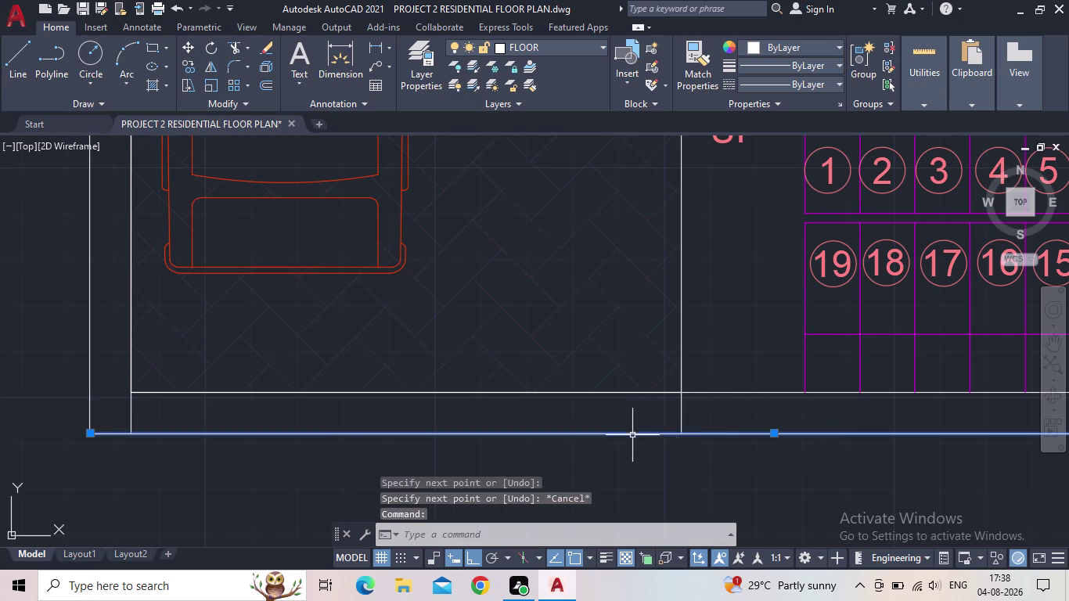
scroll(down, 3)
middle_drag(719, 431, 586, 446)
scroll(up, 3)
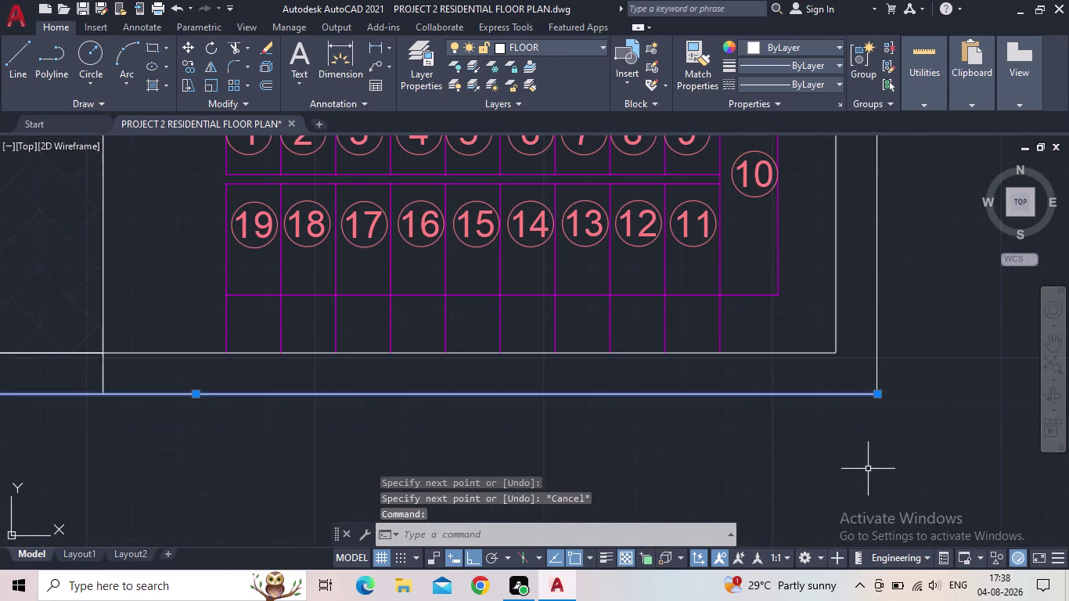
click(878, 393)
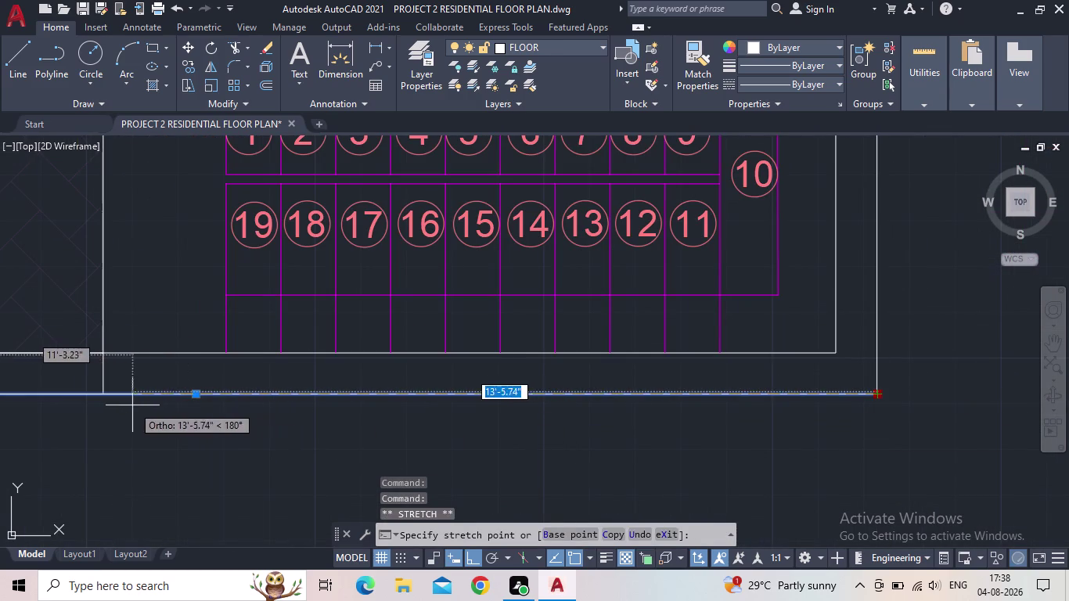
click(100, 398)
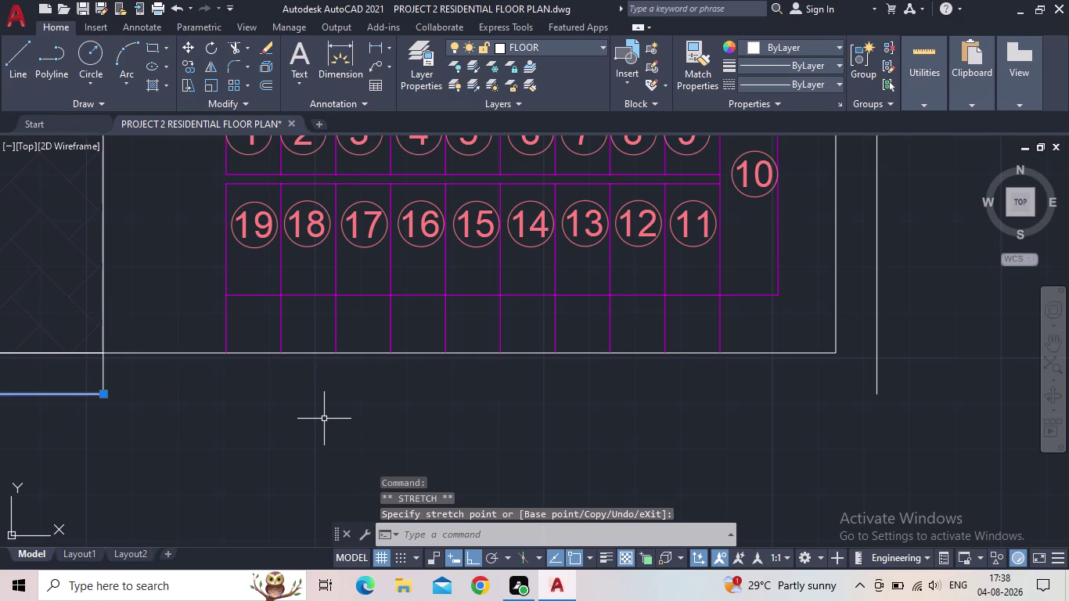
key(Escape)
Draw a new bottom line from the shortened line's end to the right corner.
key(l)
key(space)
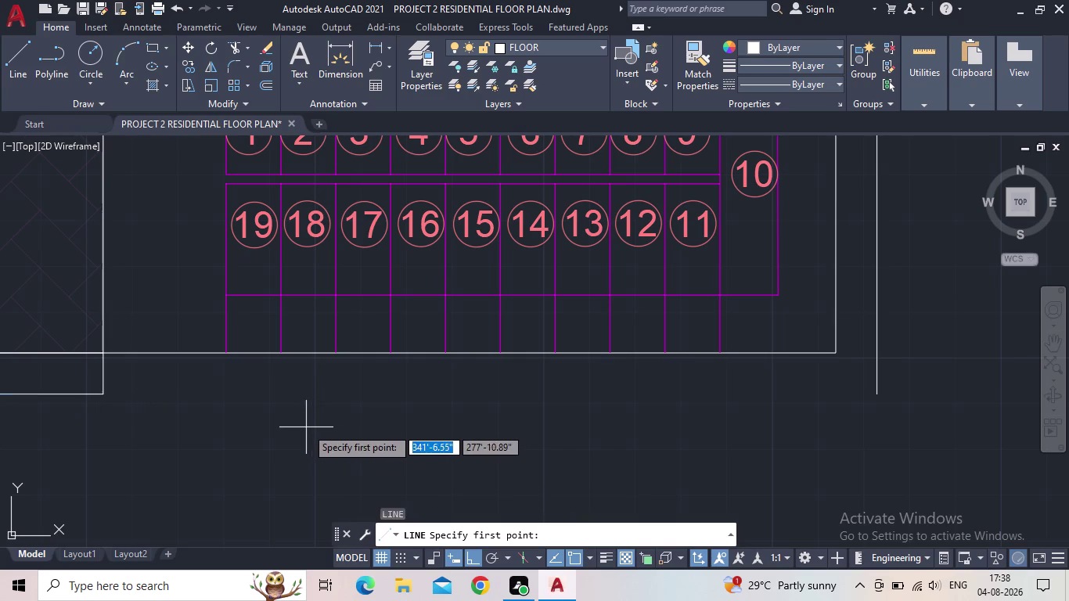
click(104, 393)
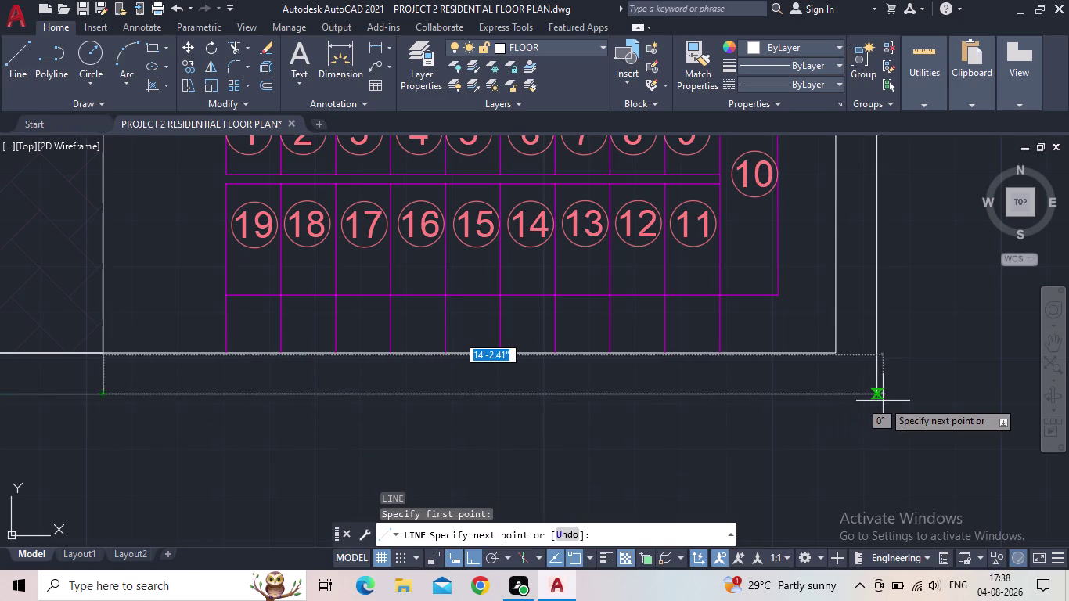
scroll(up, 3)
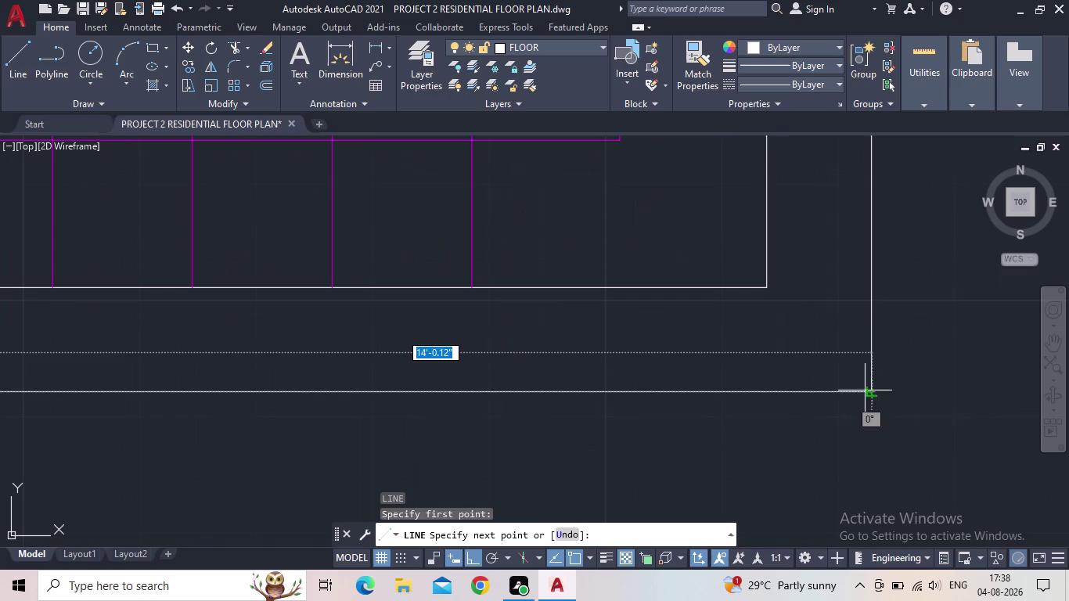
click(874, 390)
key(Escape)
Select the outer and inner bottom lines of the parking.
scroll(down, 3)
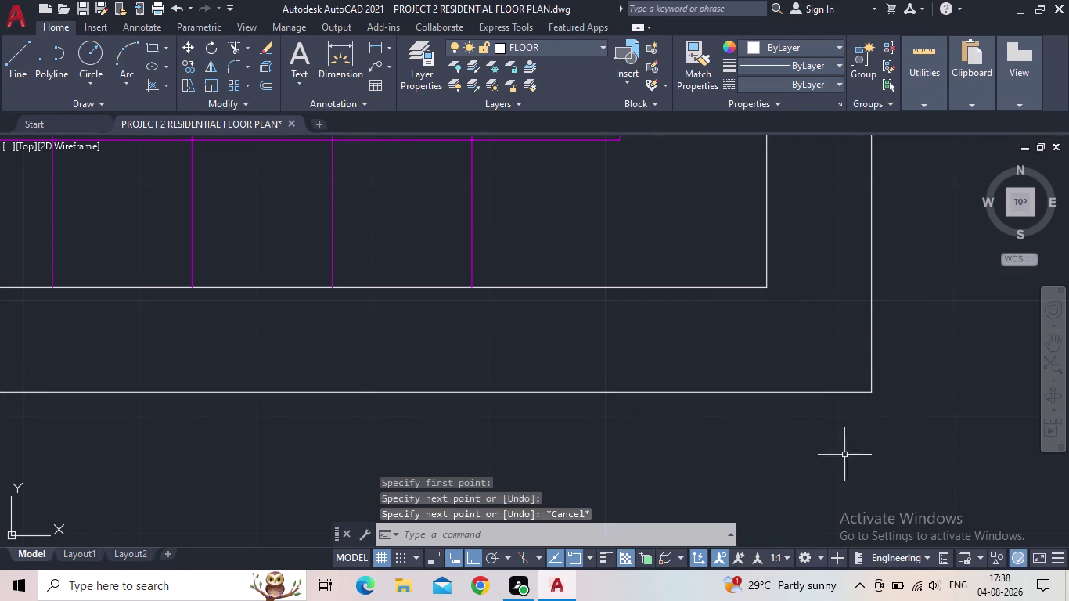
scroll(down, 3)
scroll(down, 3)
scroll(up, 3)
scroll(up, 3)
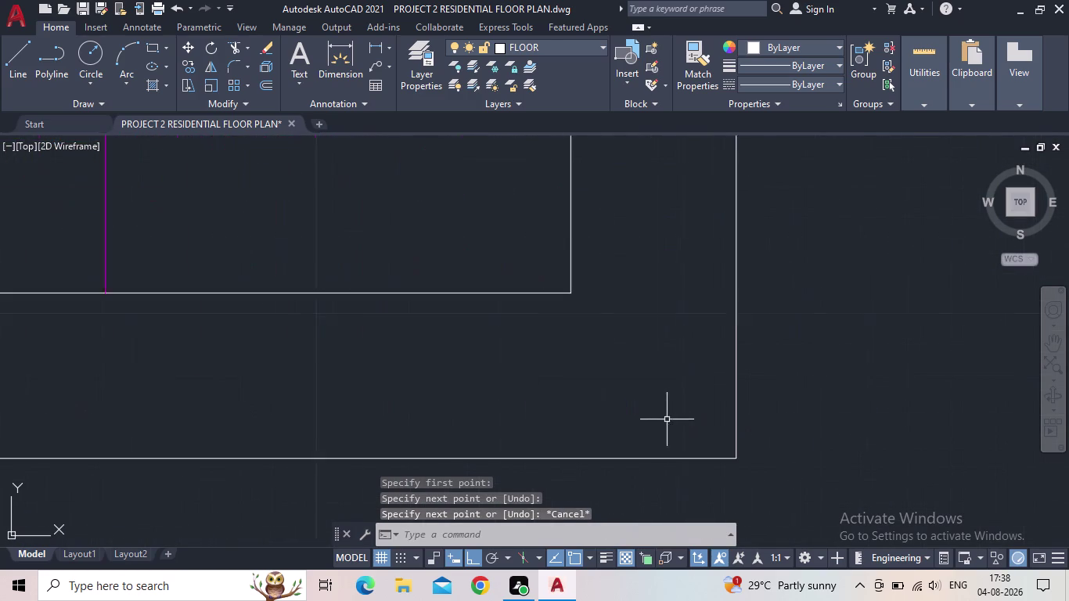
scroll(up, 3)
scroll(down, 3)
scroll(down, 3)
middle_drag(544, 440, 882, 418)
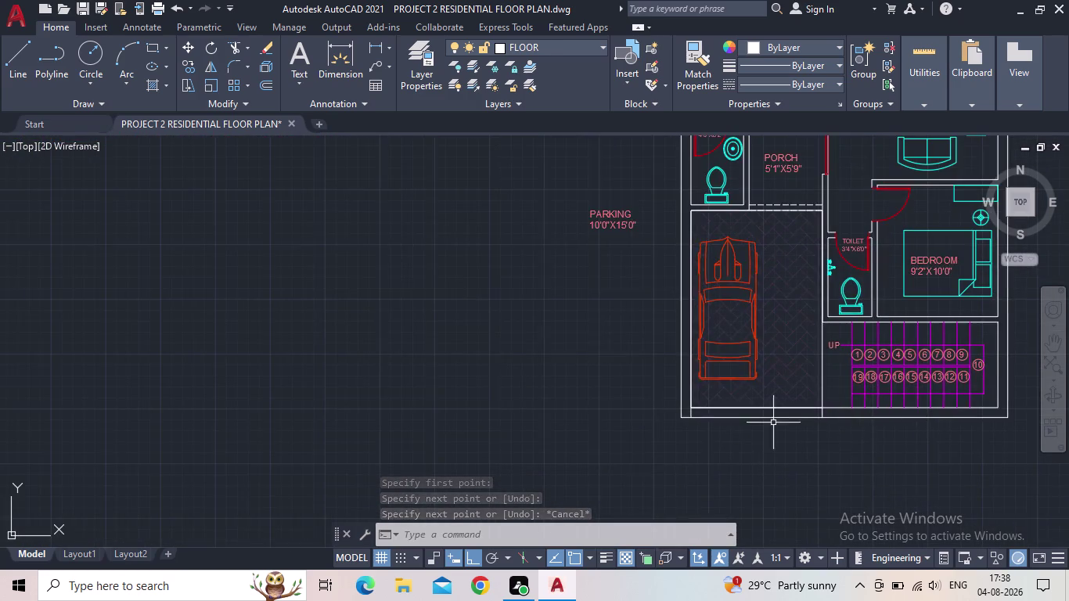
scroll(up, 3)
middle_drag(788, 422, 792, 447)
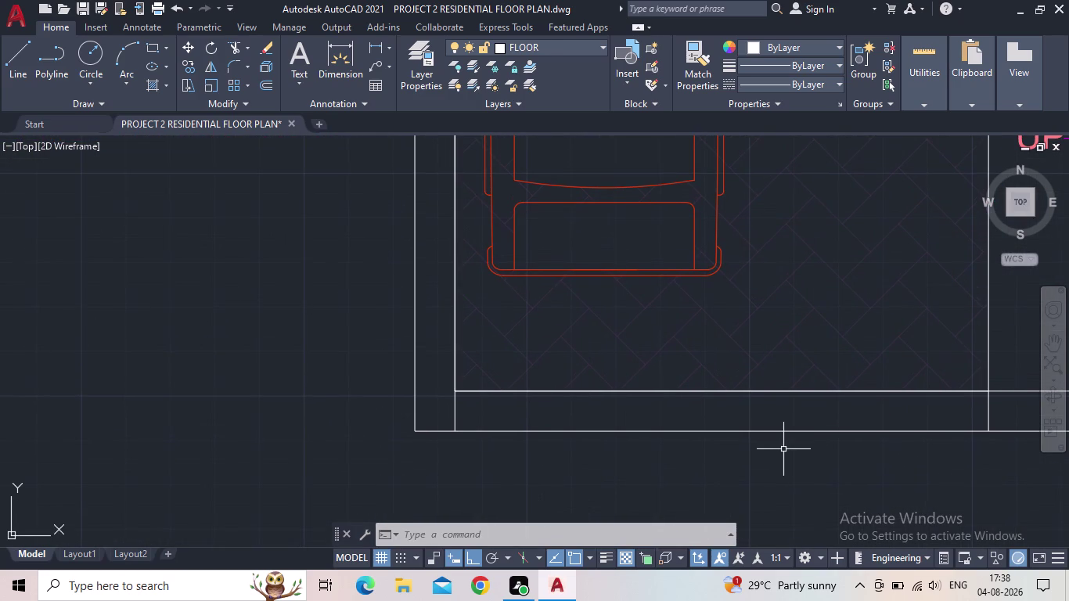
click(781, 451)
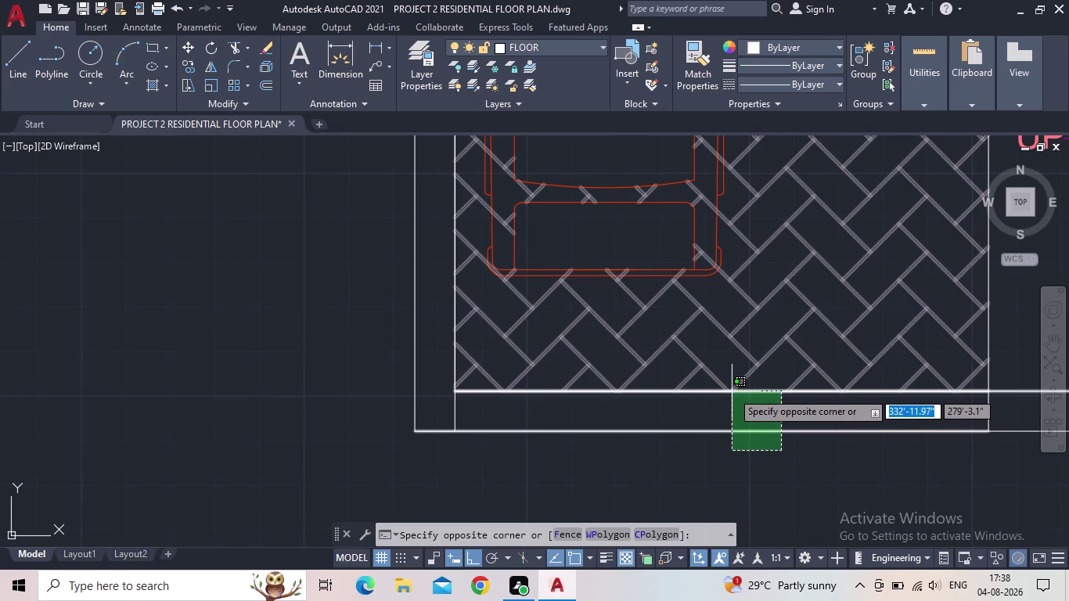
click(735, 415)
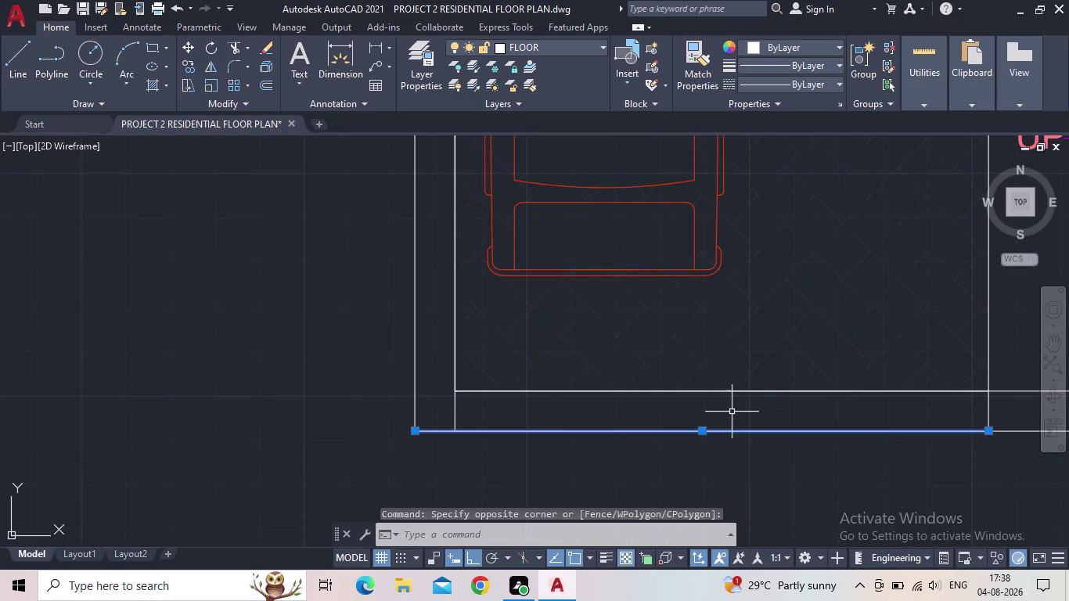
middle_drag(732, 412, 708, 434)
scroll(up, 3)
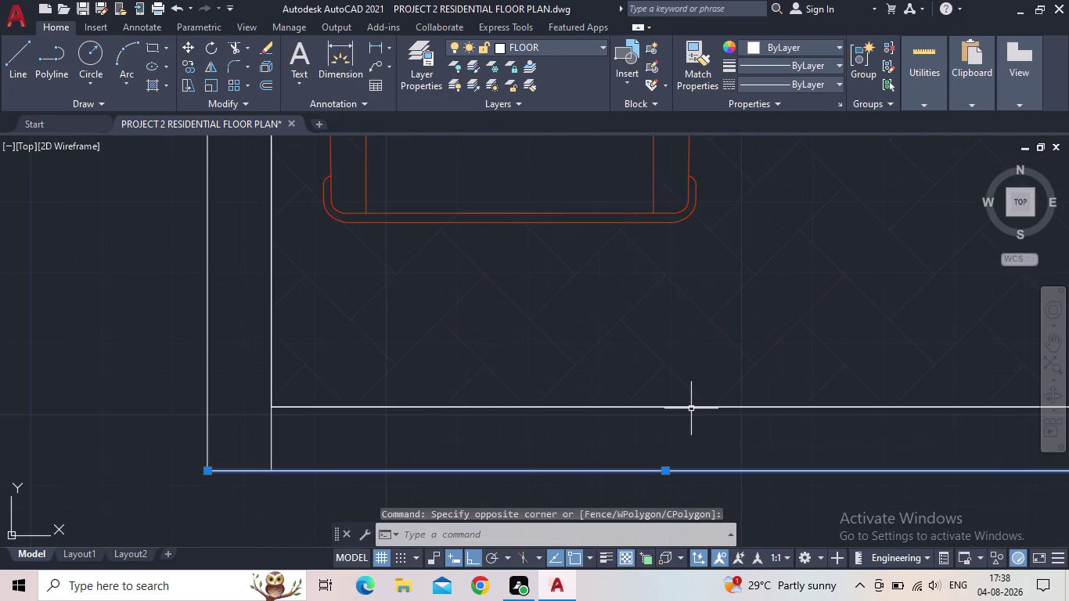
click(691, 408)
Move the outer bottom line's left end in line with the wall.
scroll(down, 3)
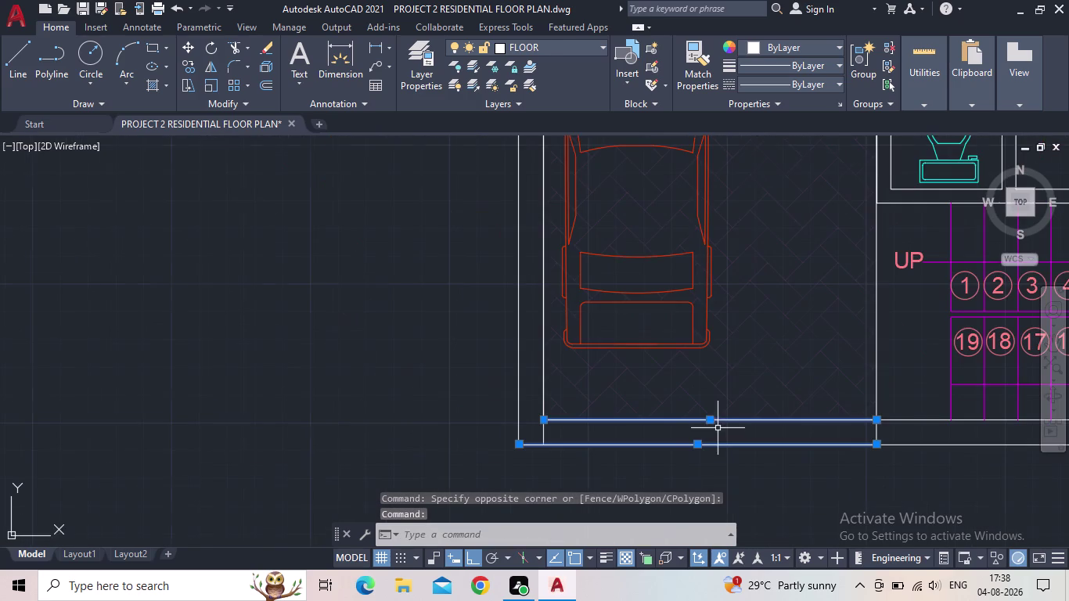
middle_drag(723, 433, 704, 442)
scroll(up, 3)
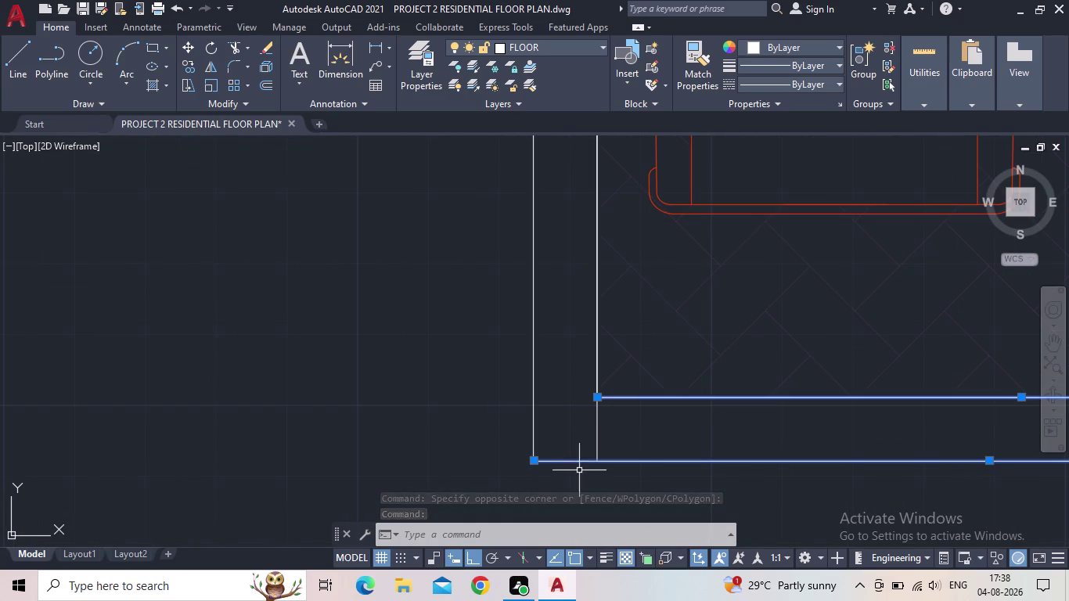
click(534, 462)
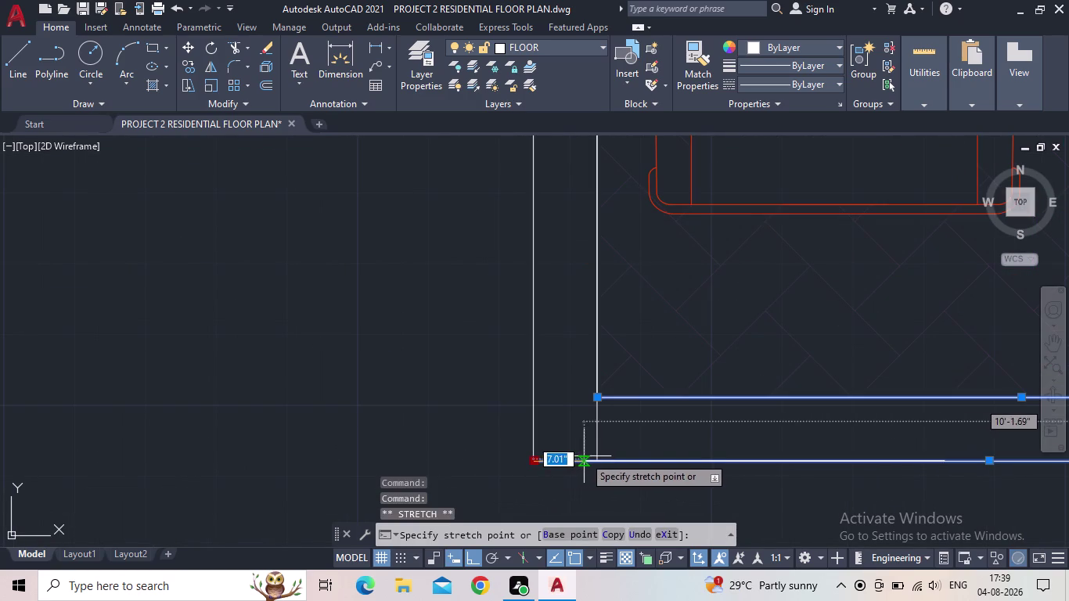
click(594, 459)
scroll(down, 3)
middle_drag(661, 449, 584, 449)
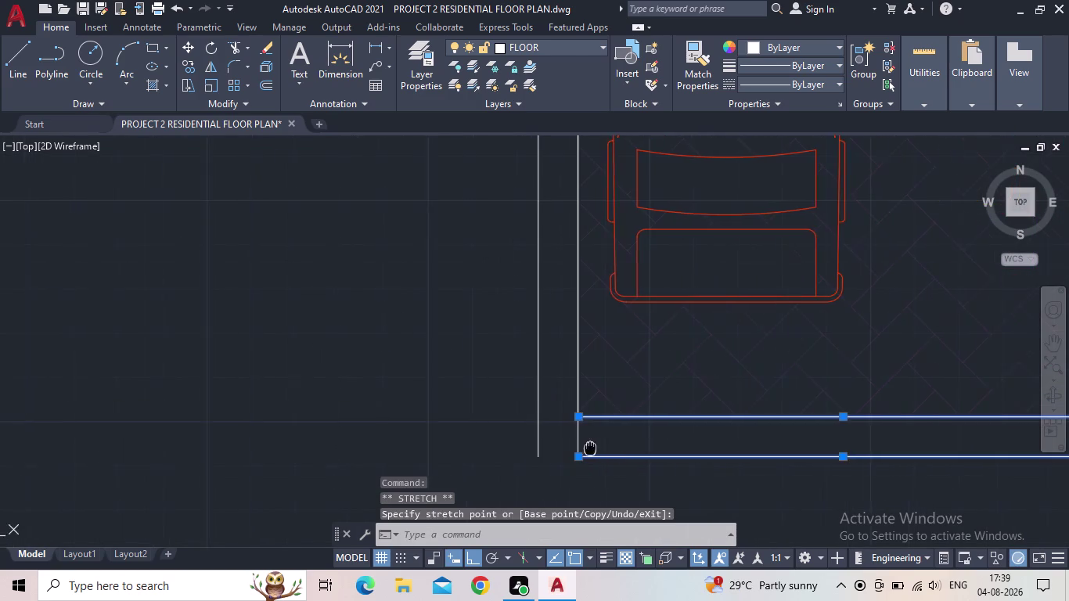
middle_drag(584, 449, 486, 455)
scroll(down, 3)
key(Escape)
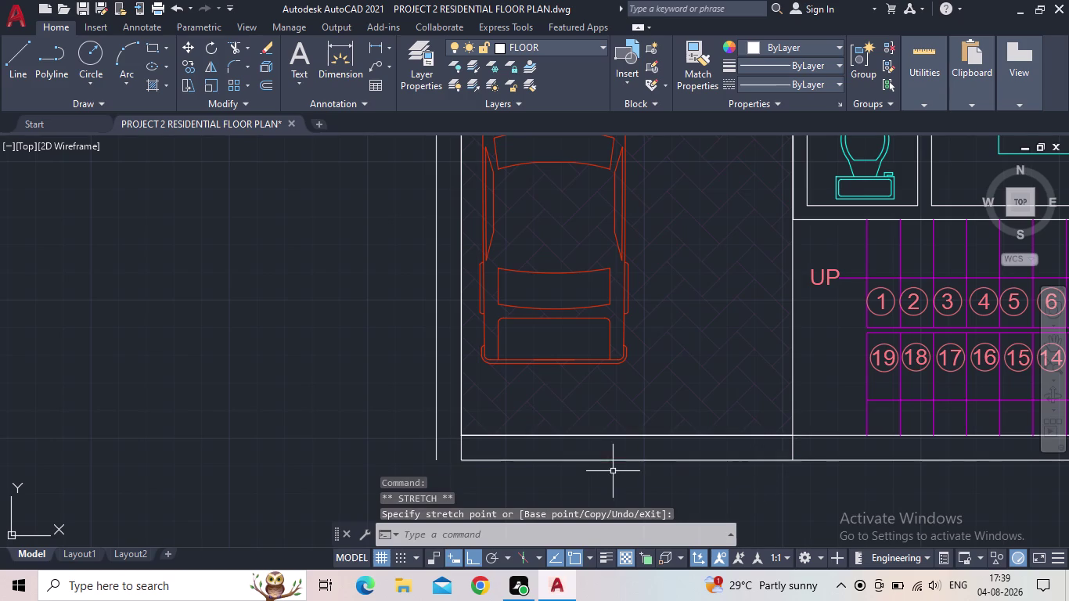
Draw a line closing the gap at the parking's bottom-left corner.
key(l)
key(Return)
scroll(up, 3)
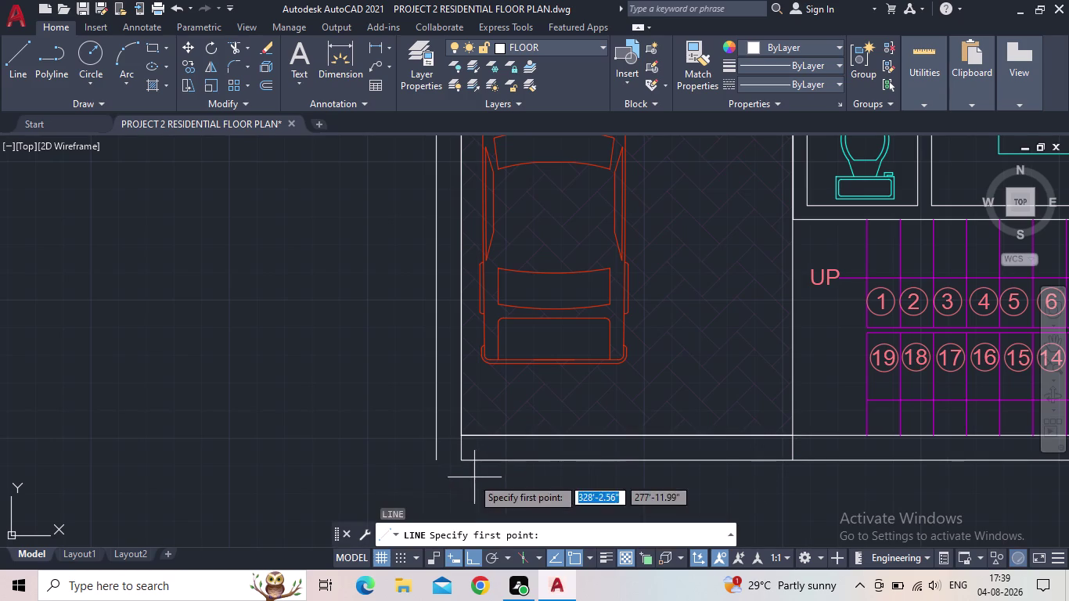
scroll(up, 3)
scroll(up, 3)
click(469, 433)
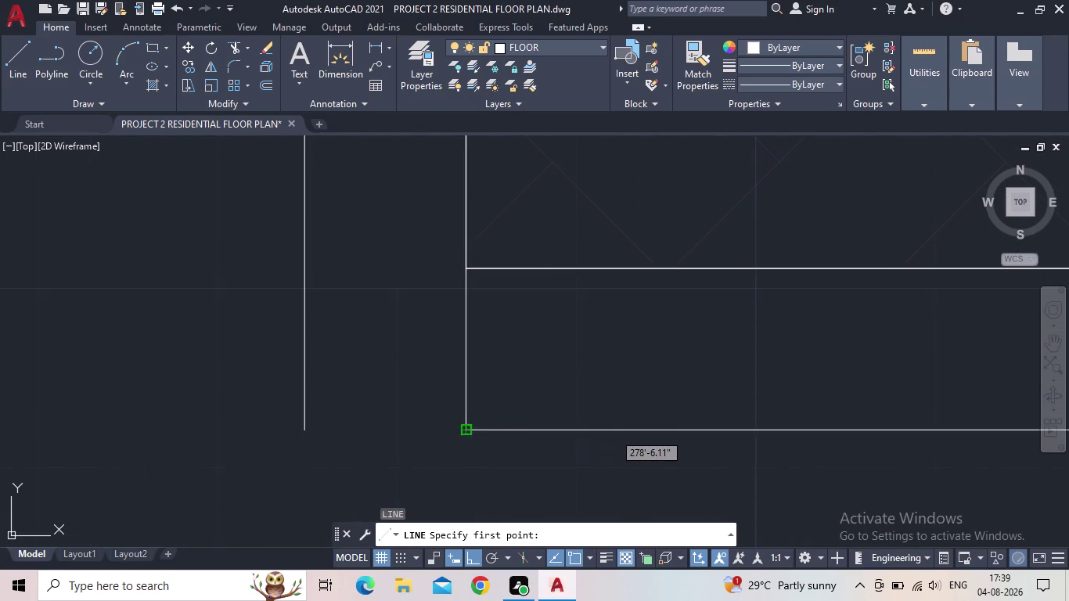
scroll(up, 3)
click(308, 429)
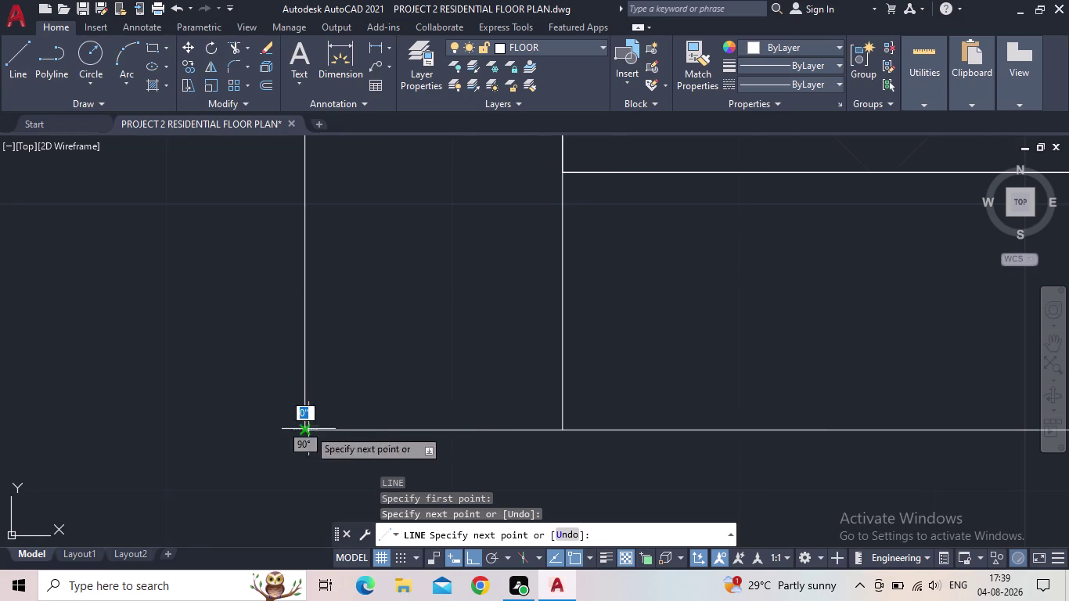
key(Escape)
Reselect both parking bottom lines, inner and outer, for editing.
scroll(down, 3)
middle_drag(376, 333, 288, 335)
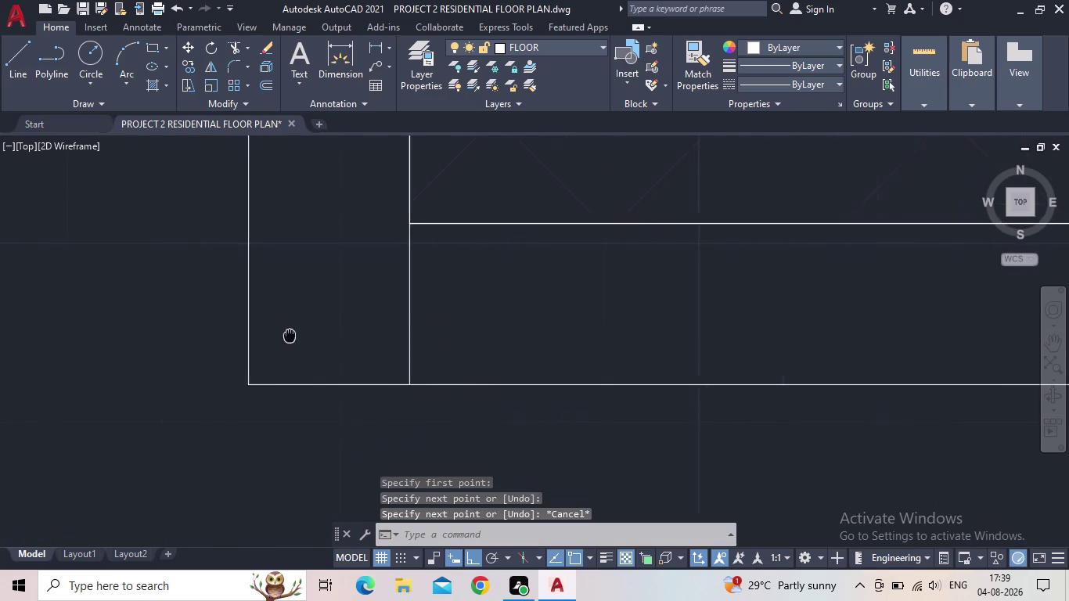
scroll(down, 3)
click(580, 398)
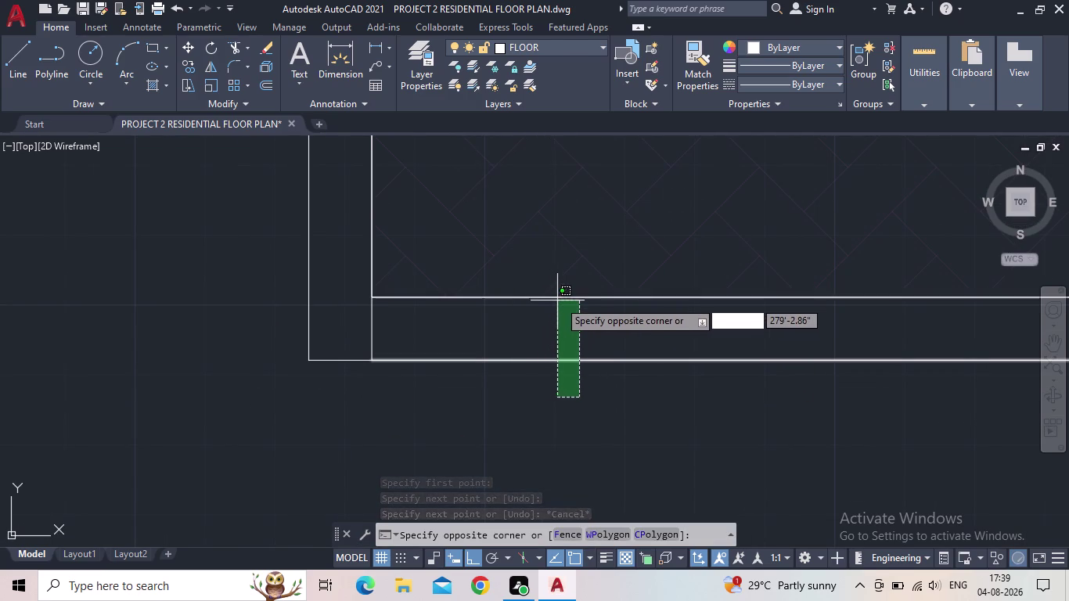
click(564, 296)
scroll(down, 3)
middle_drag(578, 336, 498, 383)
key(Escape)
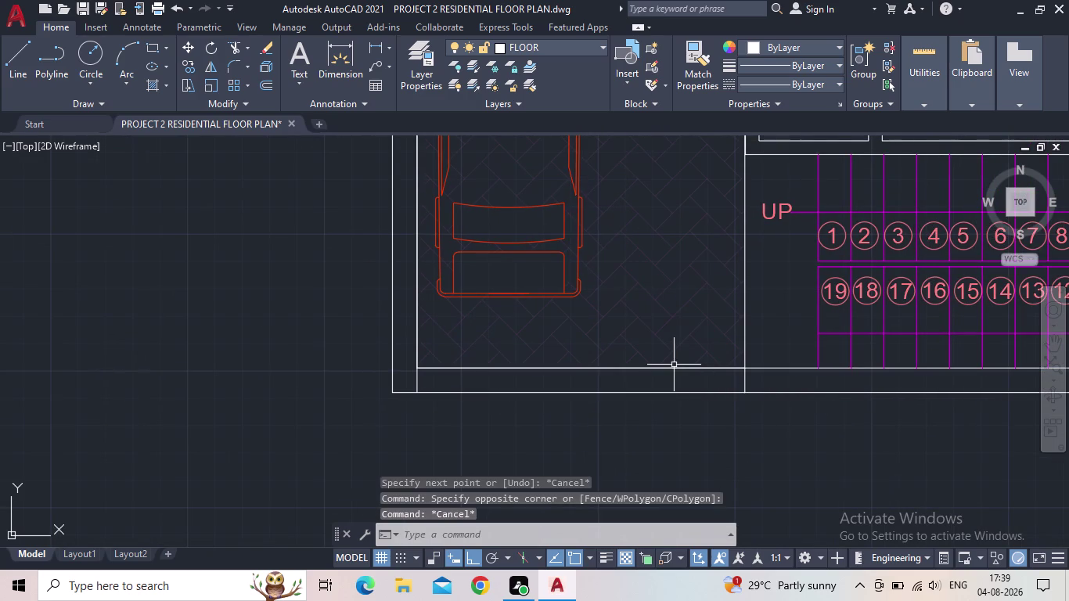
click(674, 368)
click(685, 393)
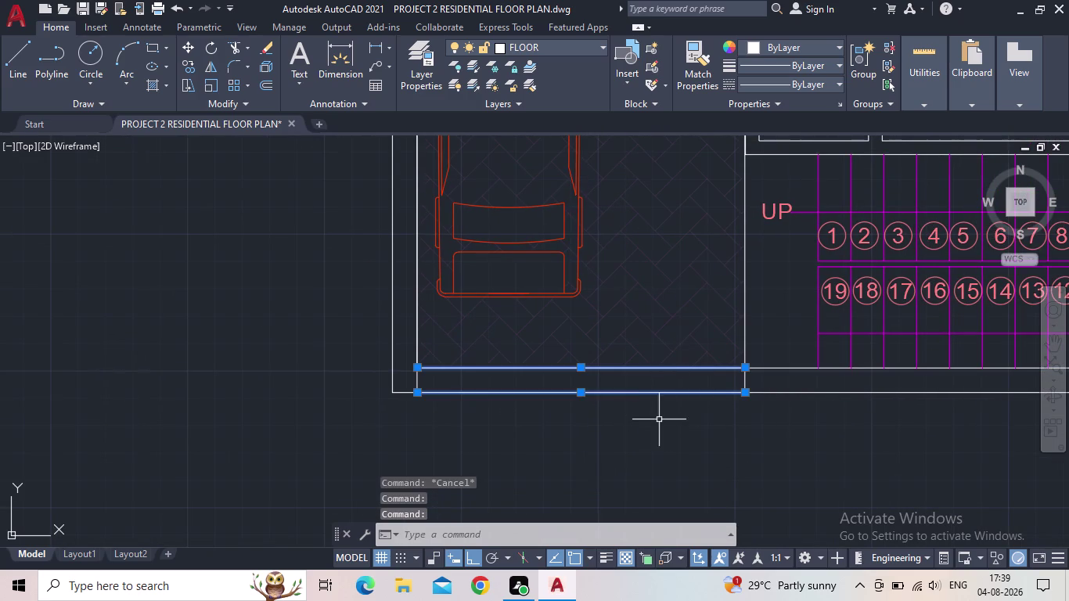
scroll(down, 3)
middle_drag(671, 424, 633, 451)
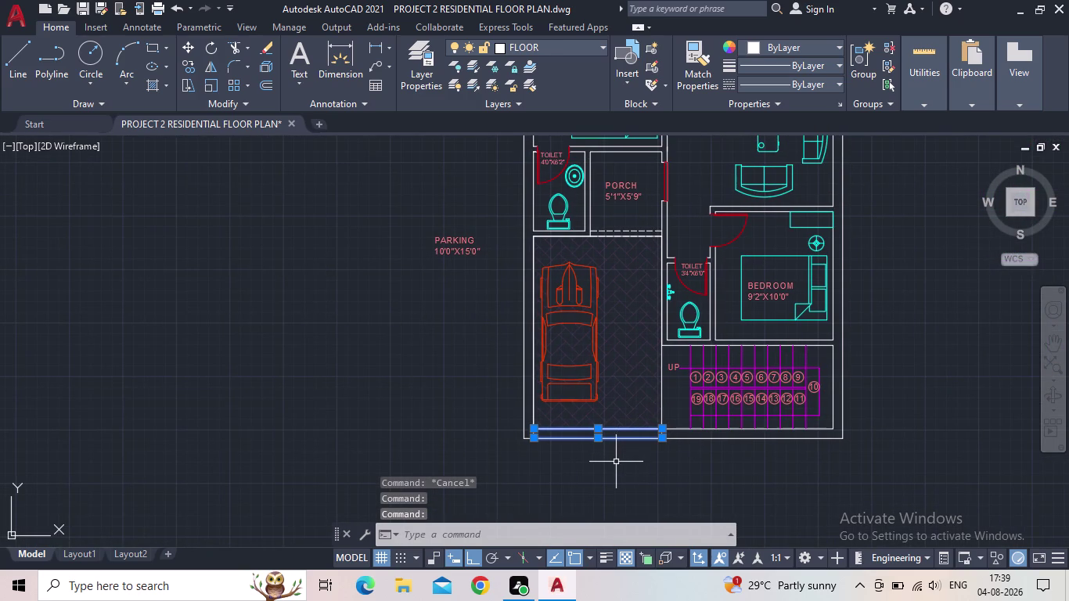
Give the selected bottom lines linetype ACAD_ISO02W100 with linetype scale 0.5 in Properties.
key(p)
key(r)
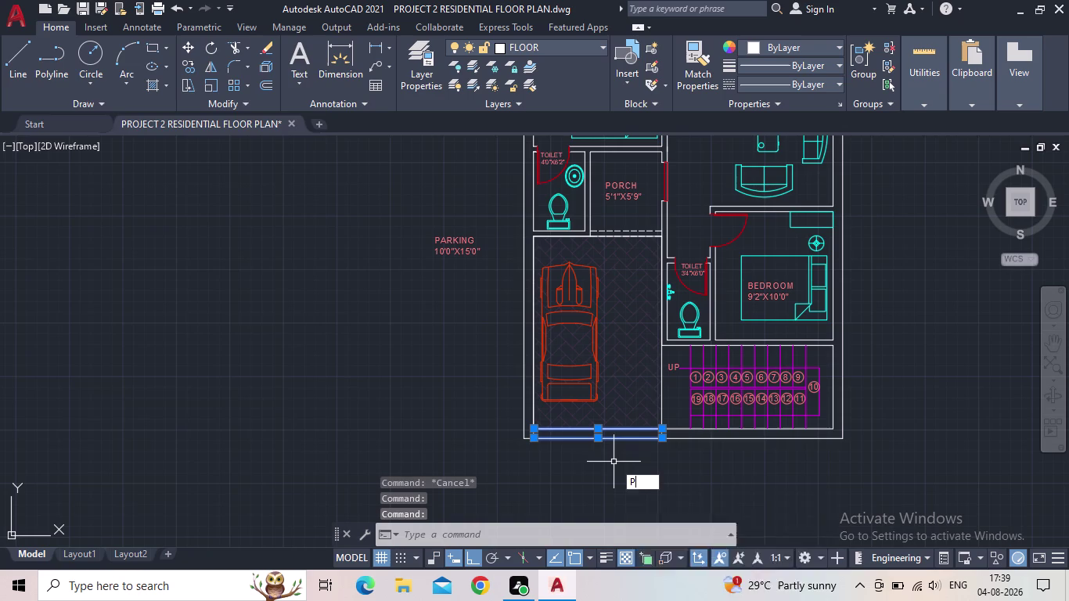
key(Return)
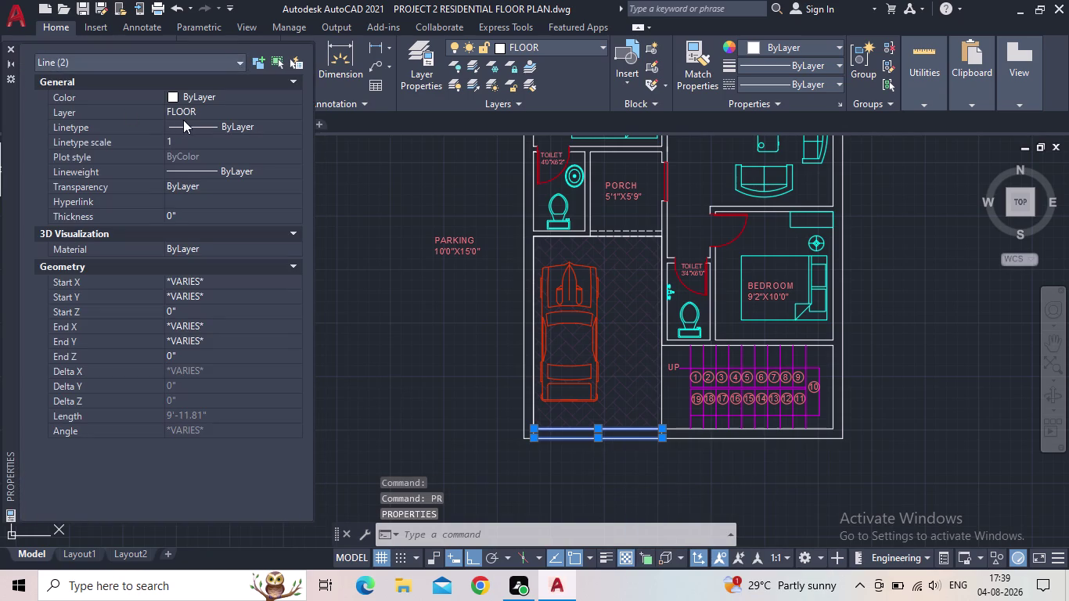
click(183, 121)
click(226, 124)
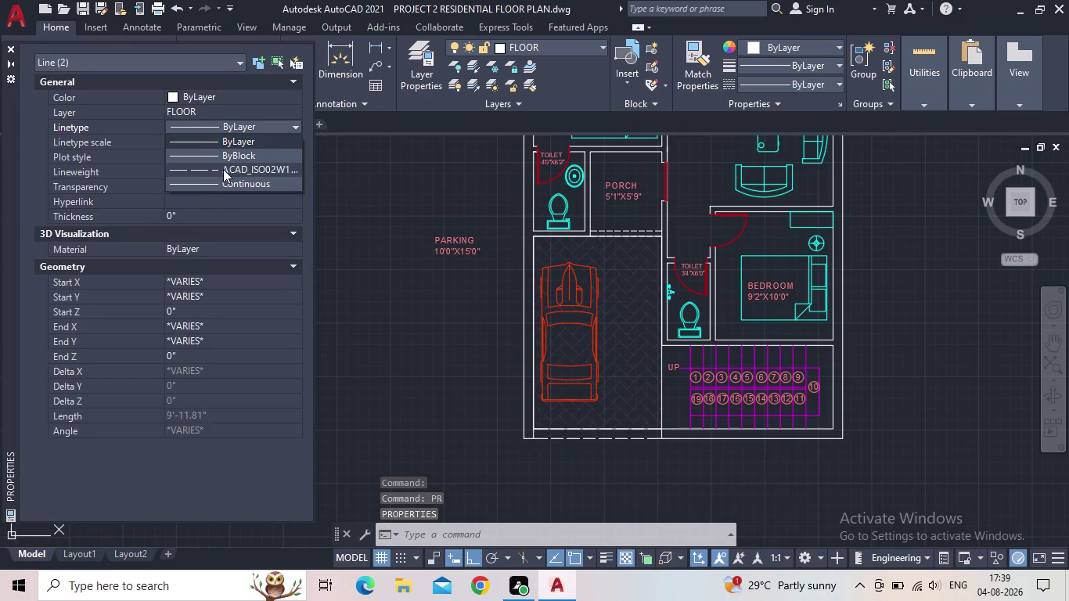
click(223, 170)
click(195, 145)
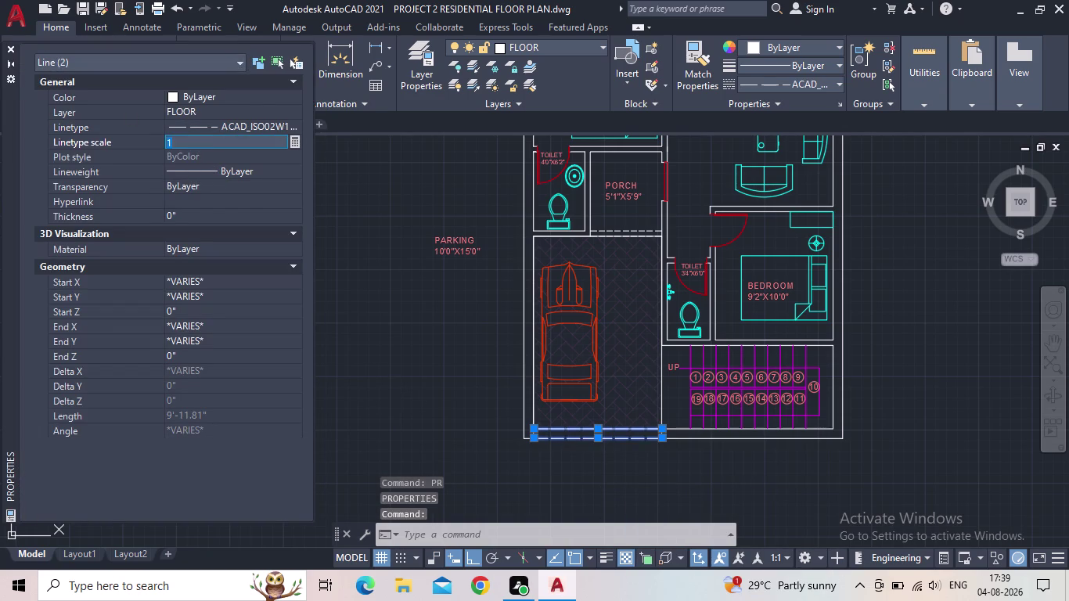
text(0.5)
key(Return)
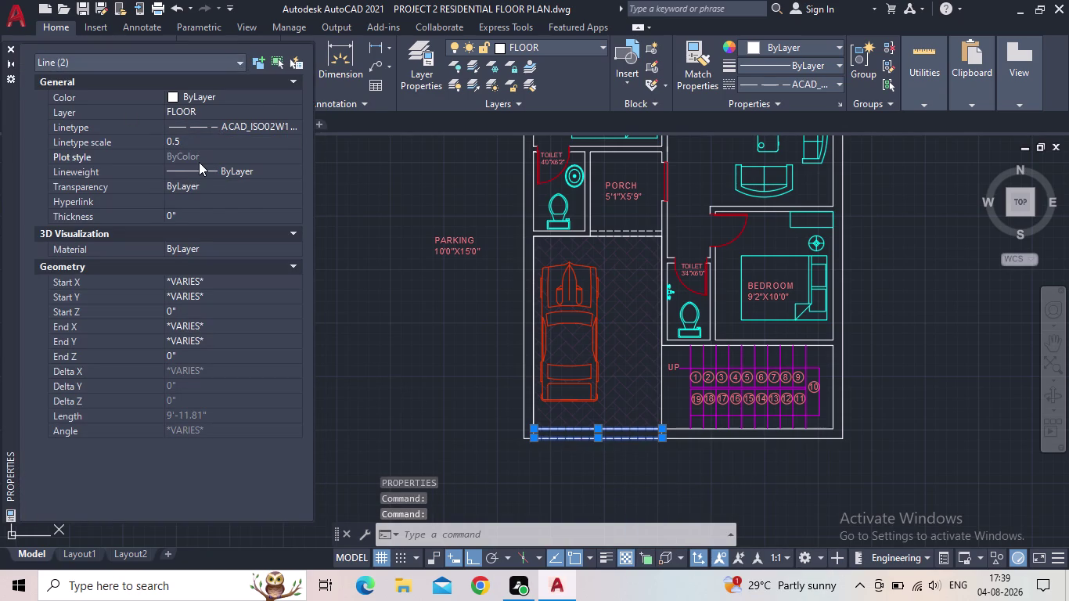
click(9, 44)
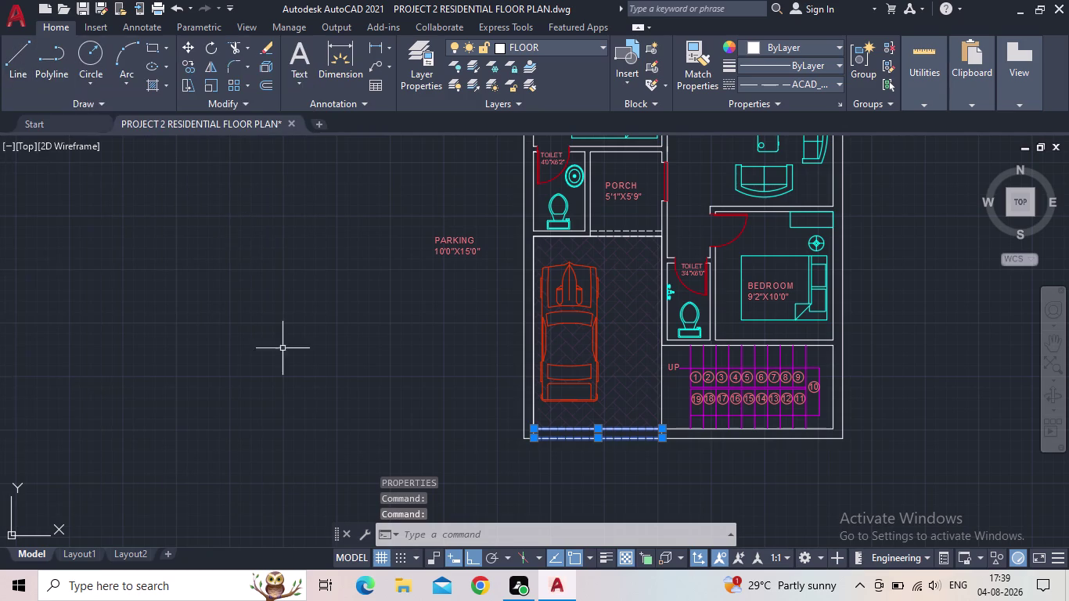
key(Escape)
Select the parking's bottom line and grab its left endpoint, then cancel the stretch.
scroll(down, 3)
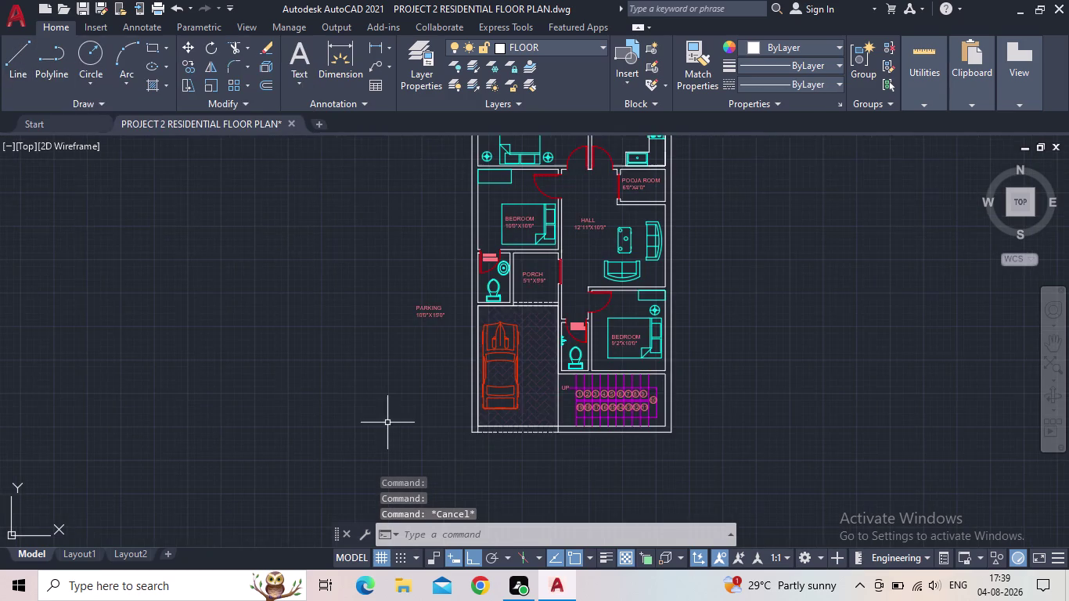
middle_drag(388, 422, 363, 422)
scroll(up, 3)
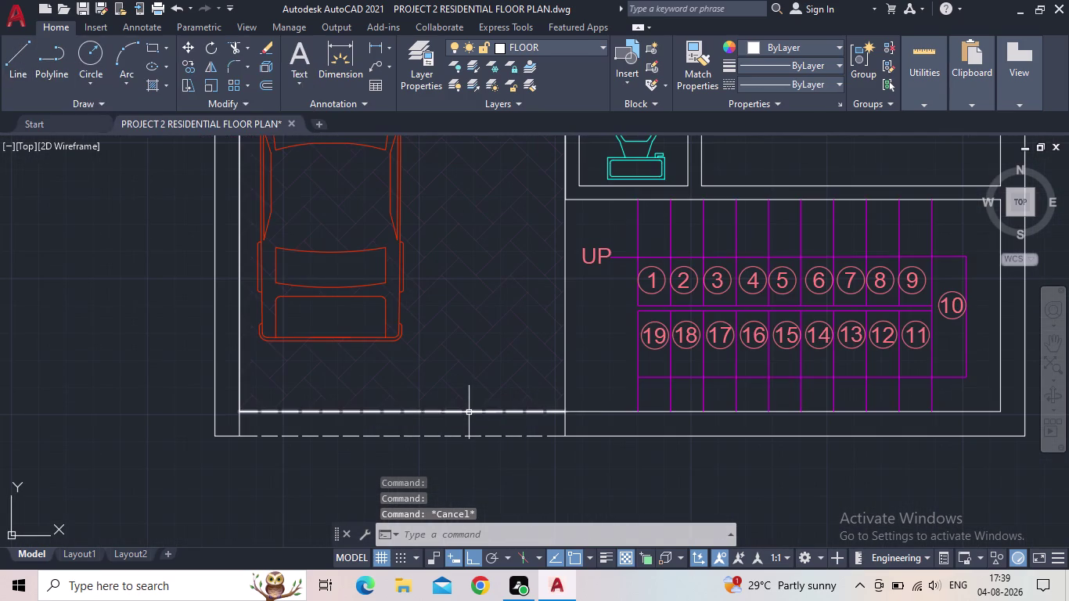
scroll(up, 3)
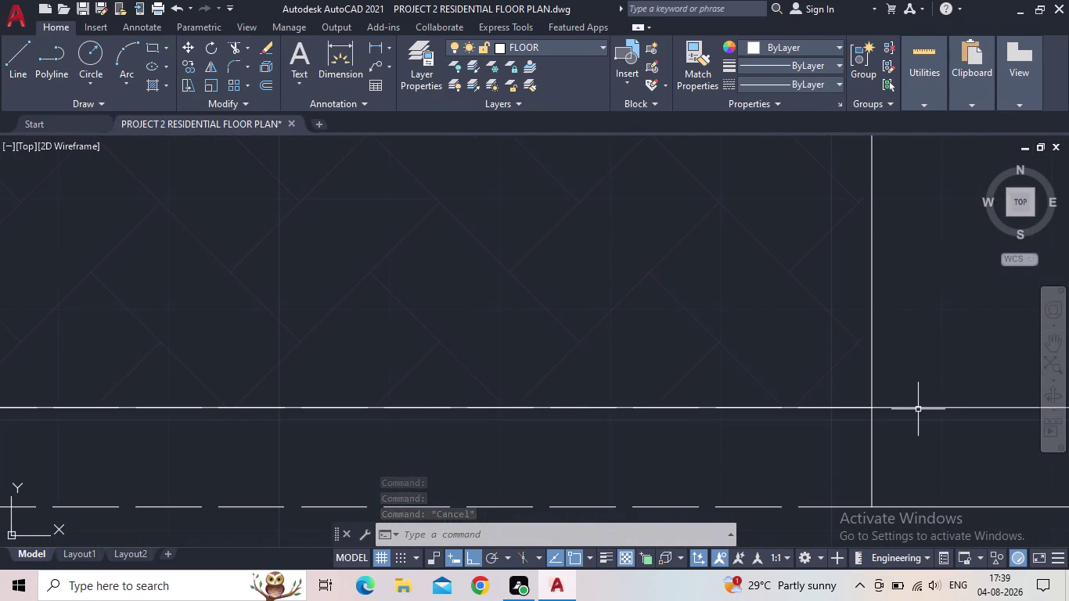
click(916, 410)
scroll(down, 3)
middle_drag(767, 447, 683, 436)
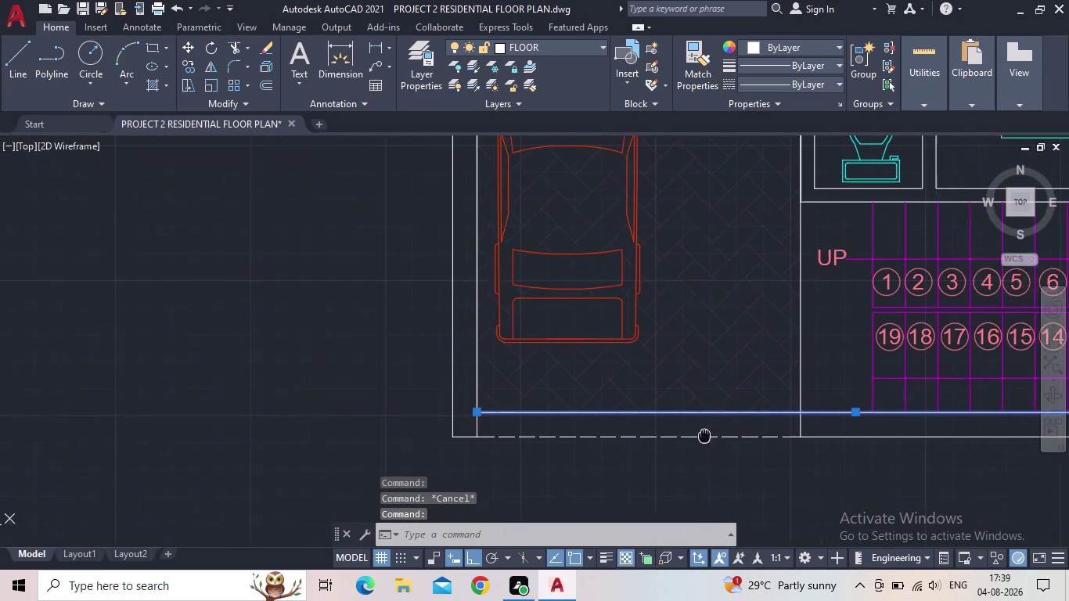
middle_drag(682, 435, 577, 435)
scroll(down, 3)
scroll(up, 3)
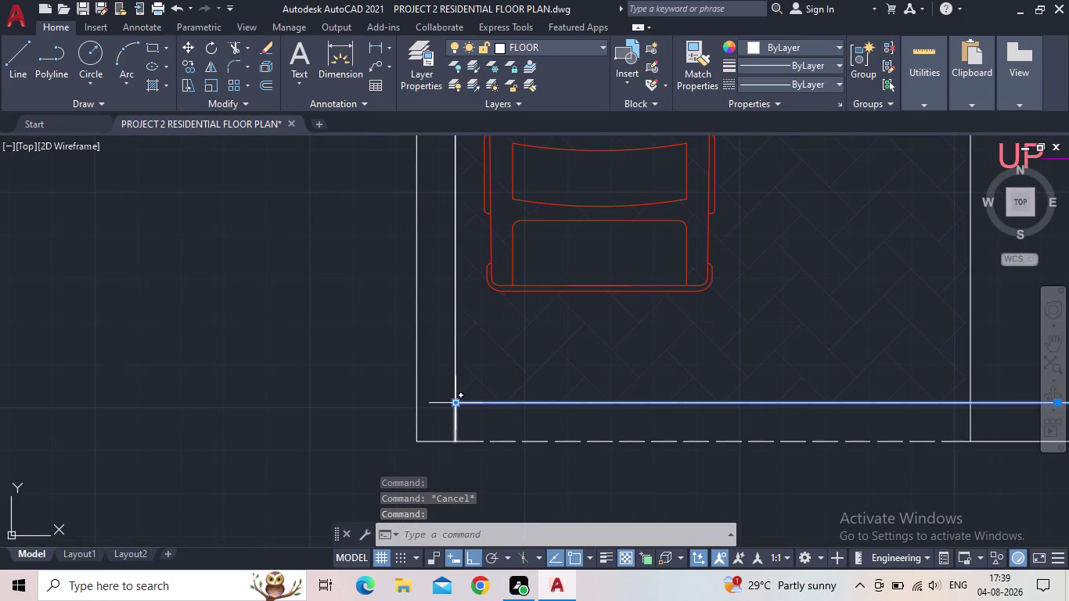
click(454, 402)
click(977, 404)
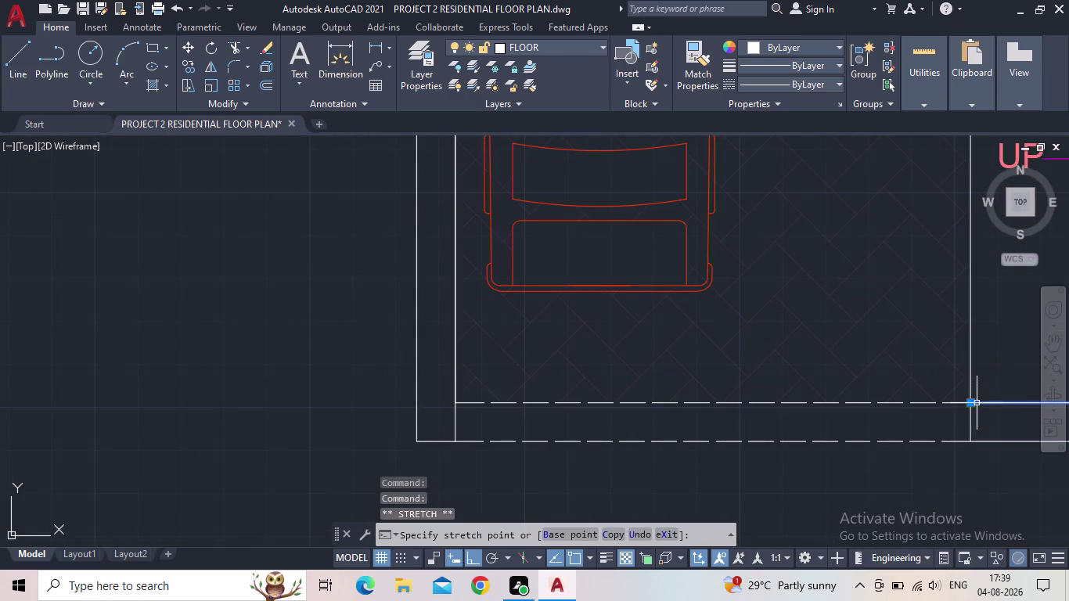
key(Escape)
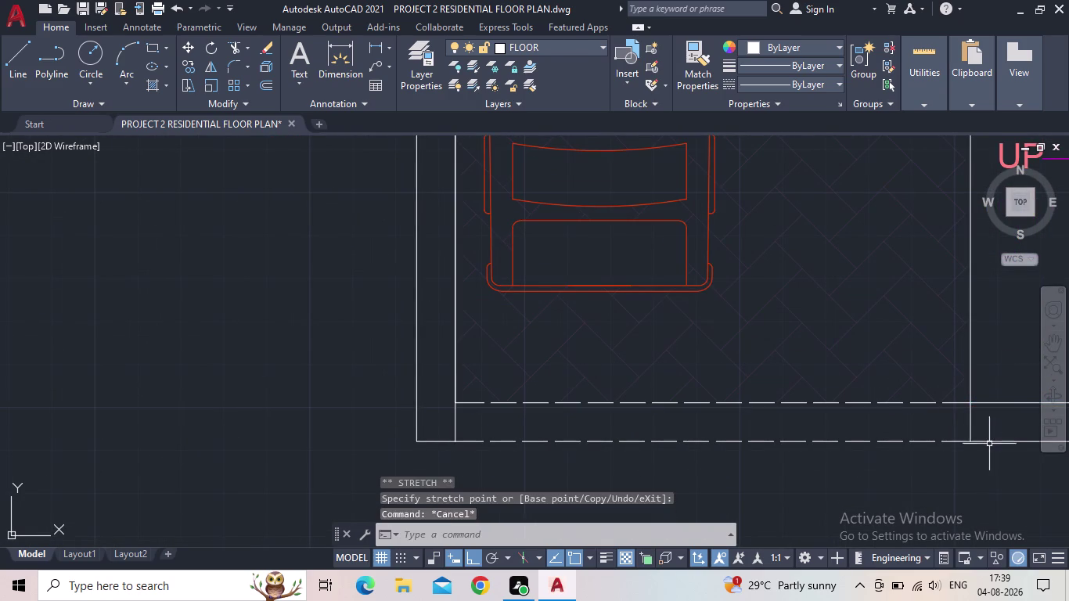
Select the parking's top boundary line and its endpoint, then cancel and deselect.
scroll(down, 3)
middle_drag(966, 446, 701, 450)
scroll(down, 3)
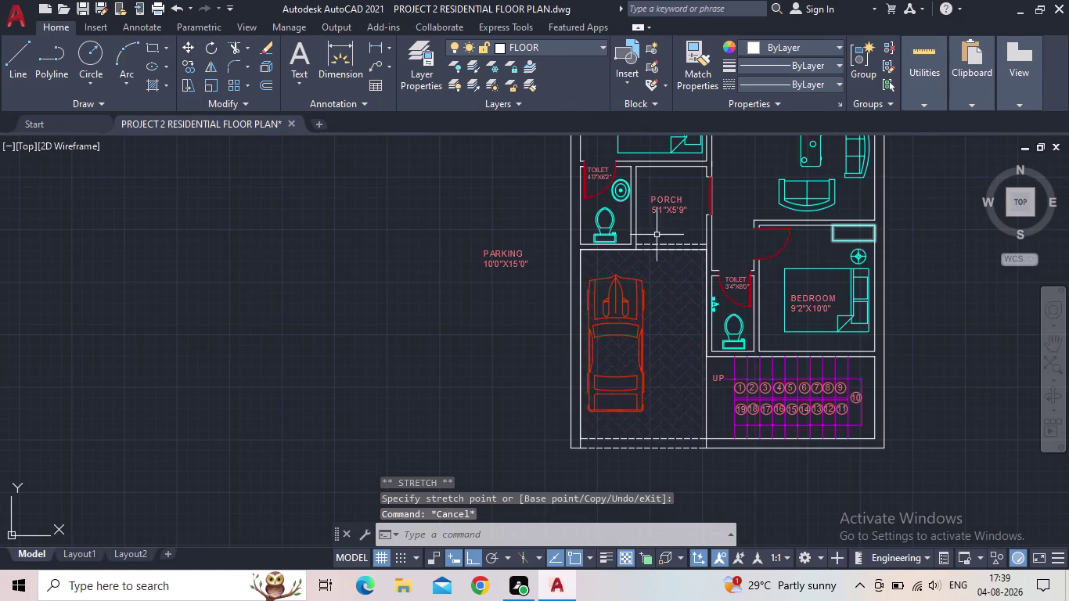
scroll(up, 3)
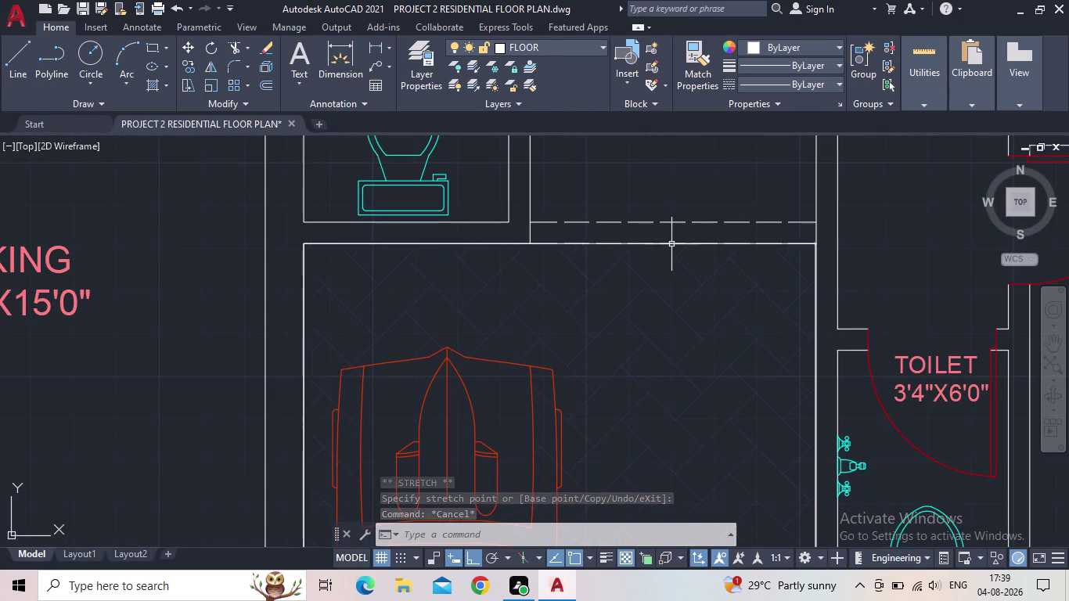
click(672, 243)
click(815, 244)
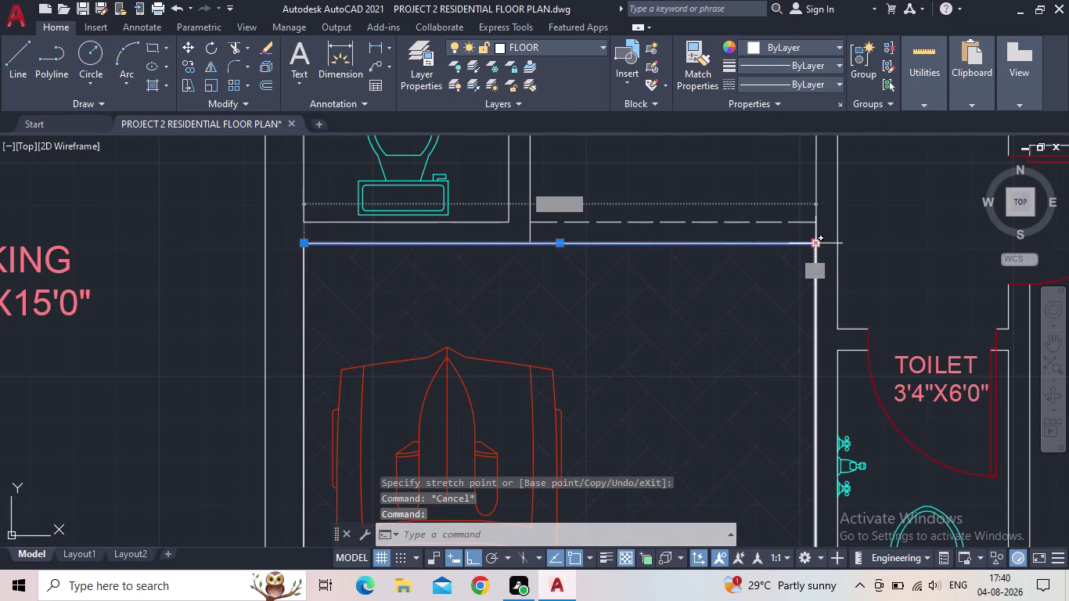
click(534, 242)
scroll(down, 3)
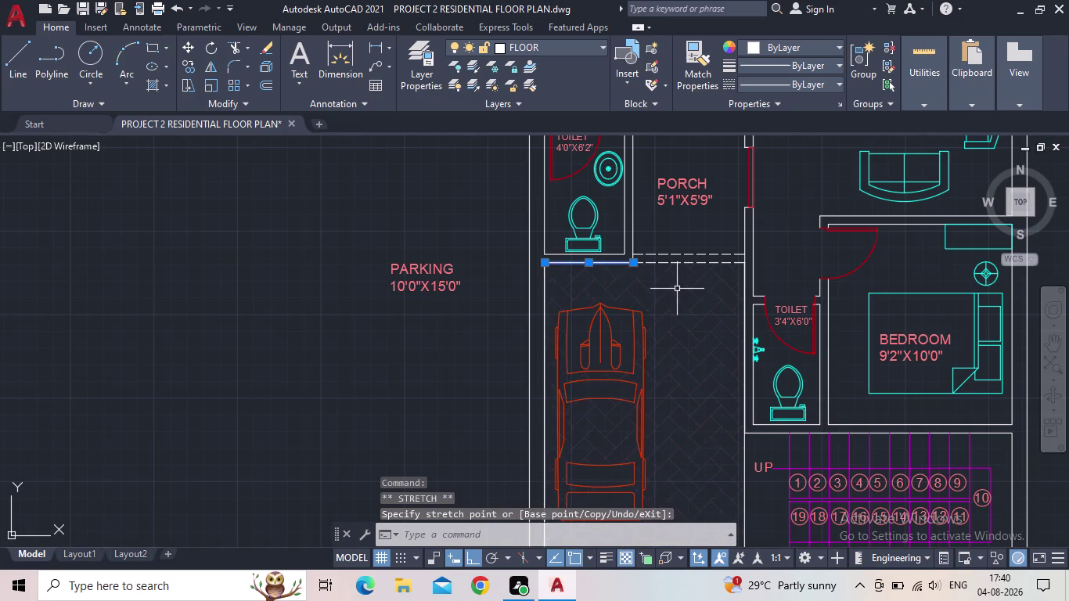
key(Escape)
Pan out to center the whole floor plan in view.
scroll(down, 3)
middle_drag(410, 434, 404, 433)
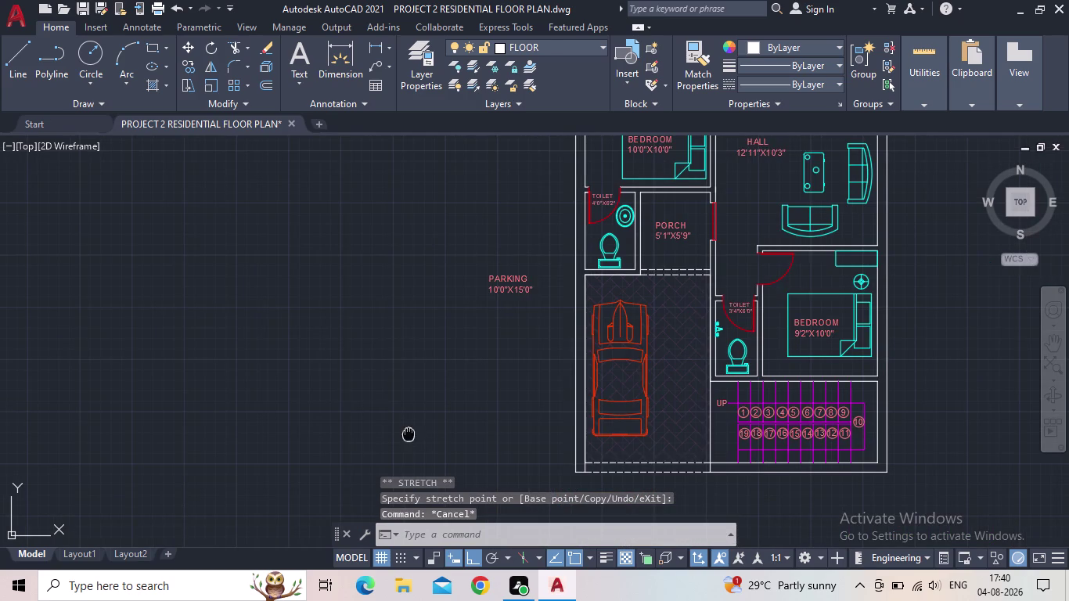
middle_drag(404, 433, 388, 411)
scroll(down, 3)
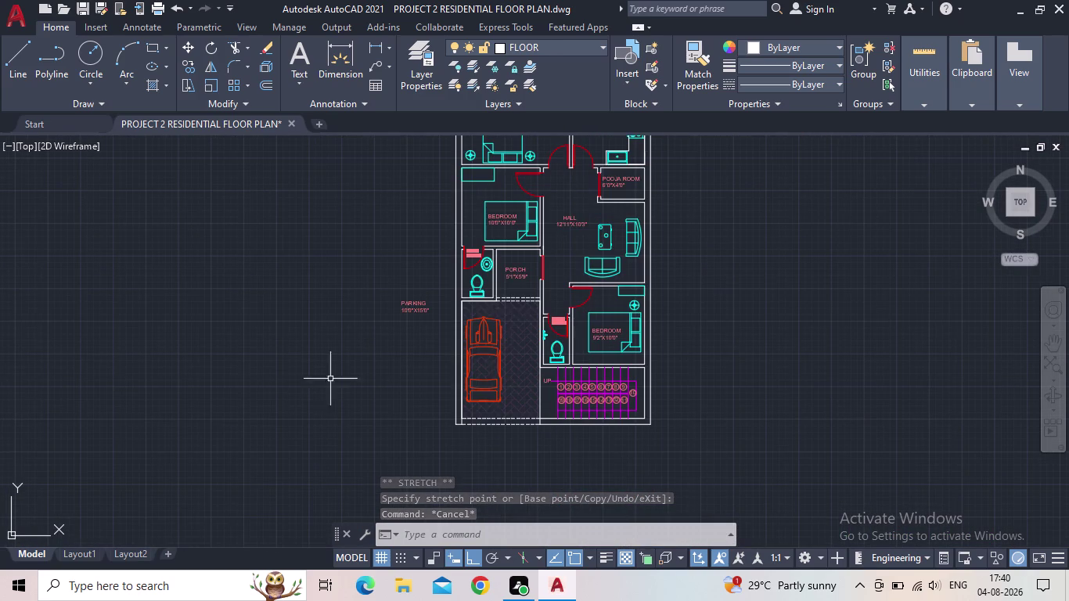
click(85, 8)
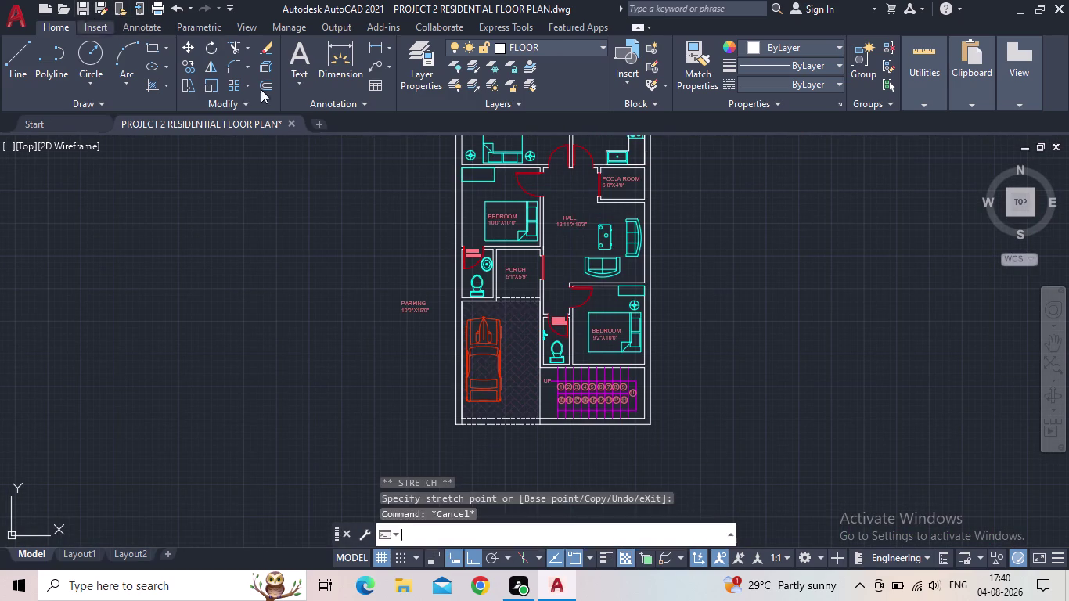